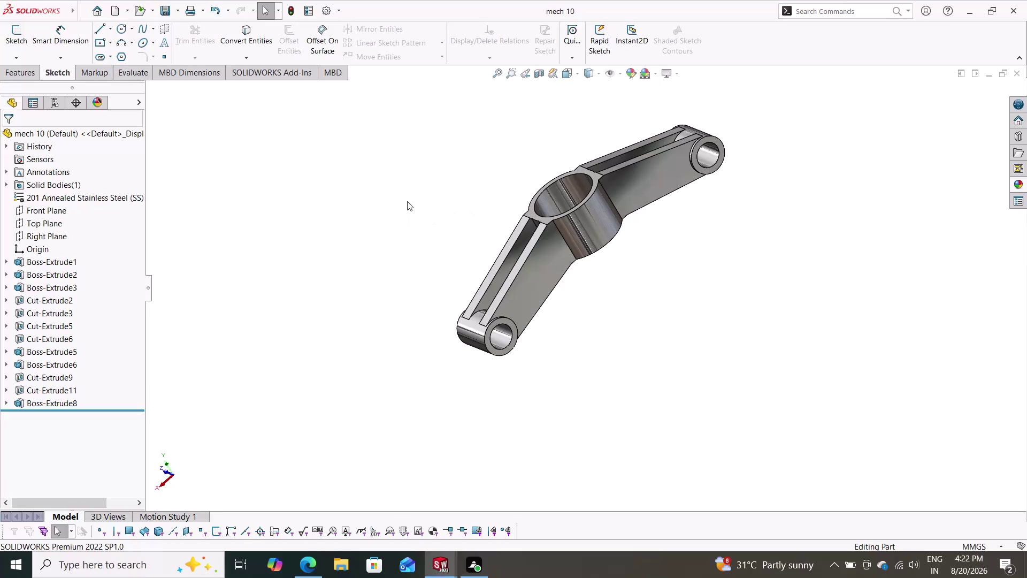
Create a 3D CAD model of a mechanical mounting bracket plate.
Create a new blank part document, Part3, next to mech 10.
click(112, 16)
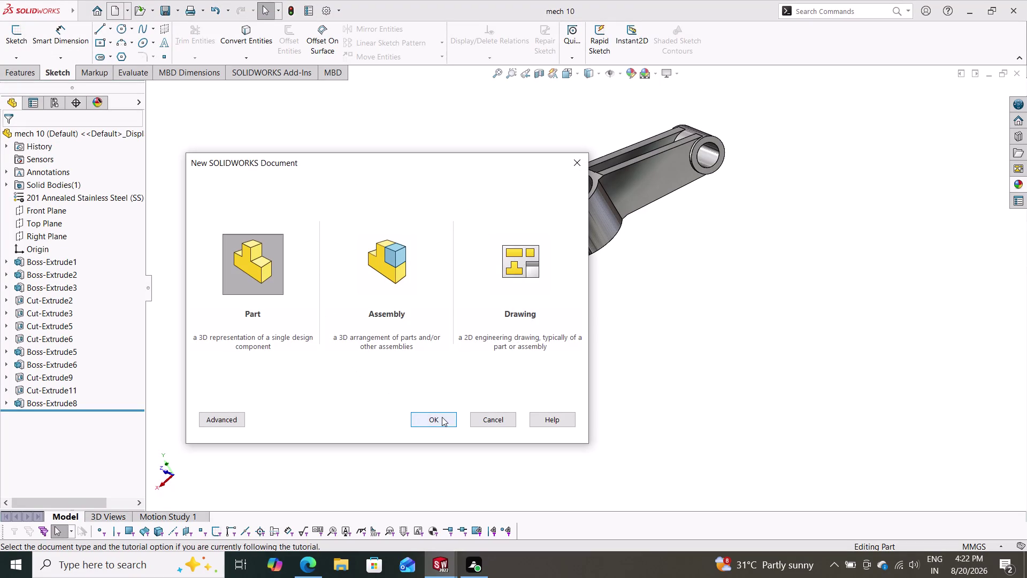
click(442, 417)
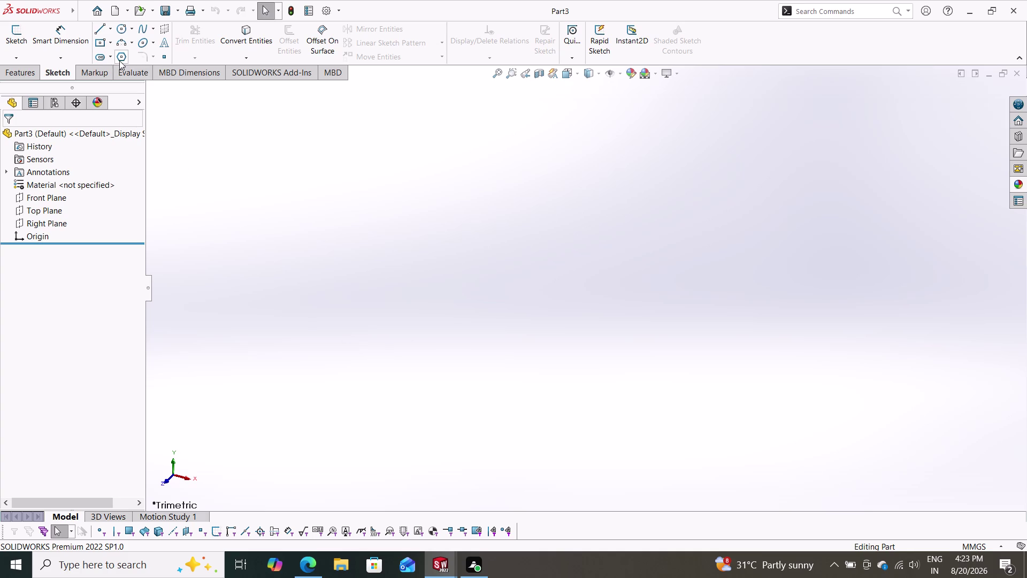
click(112, 34)
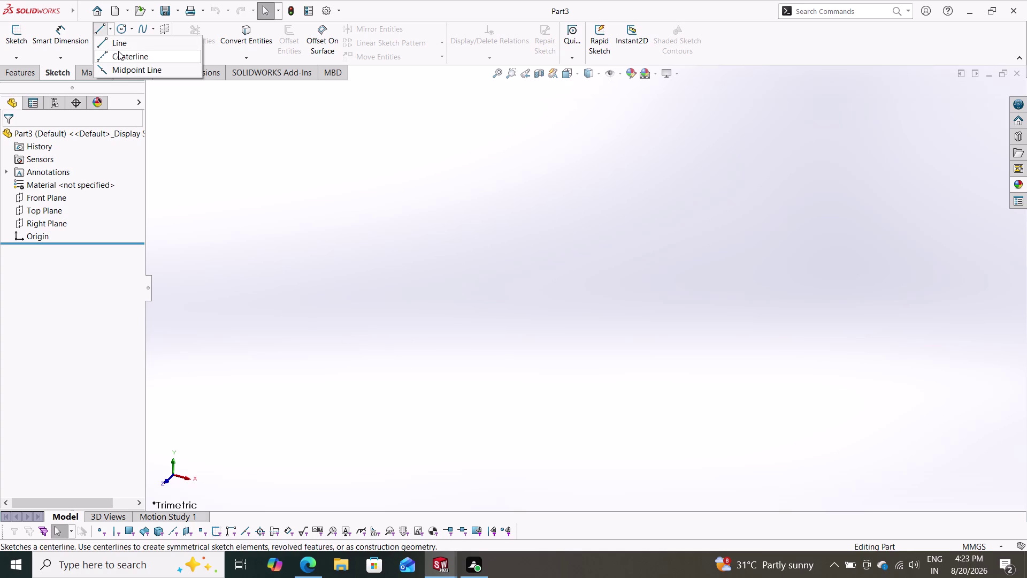
Start a sketch on the Front Plane with a horizontal centerline through the origin.
click(118, 51)
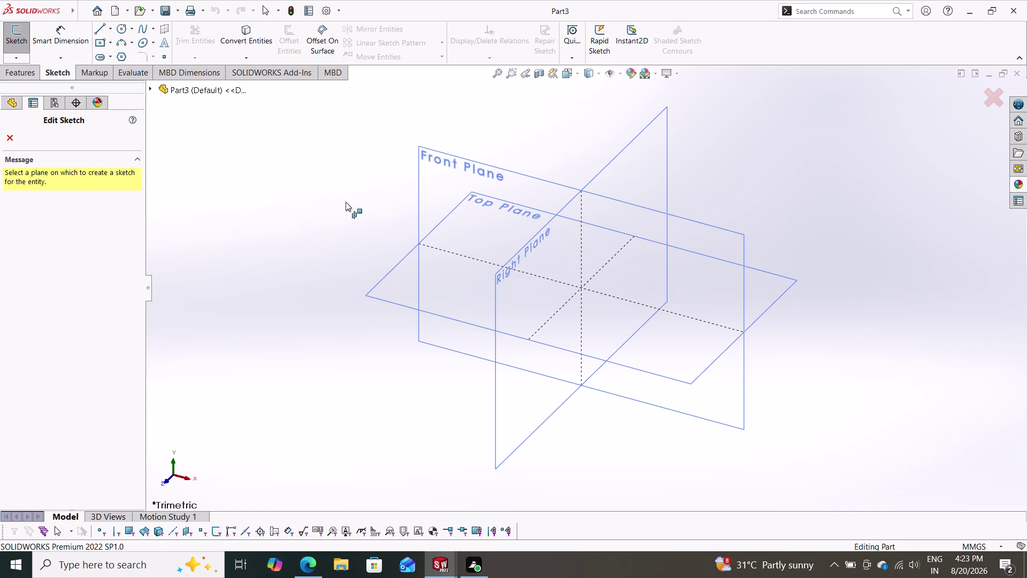
click(444, 190)
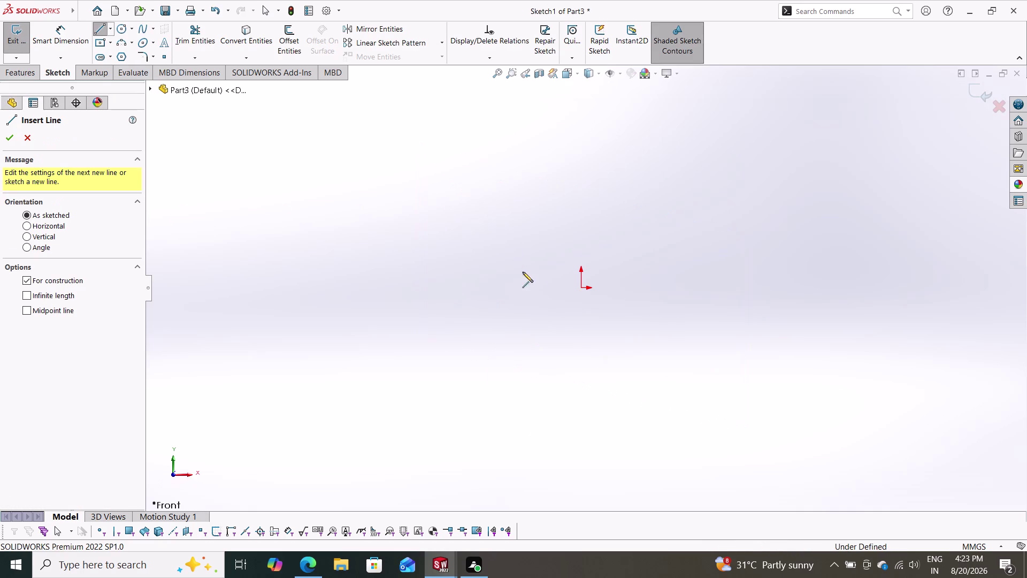
click(427, 290)
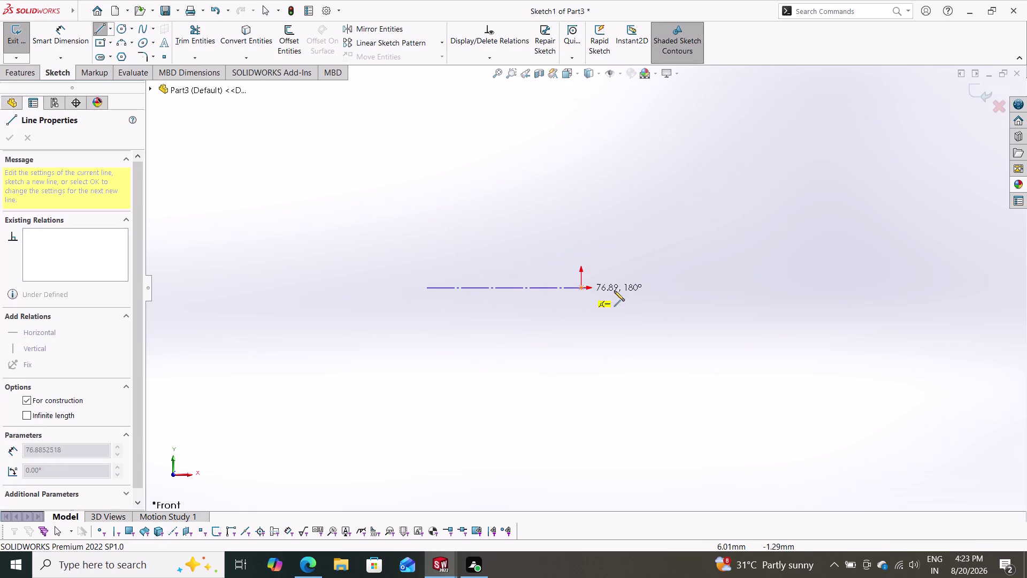
click(776, 286)
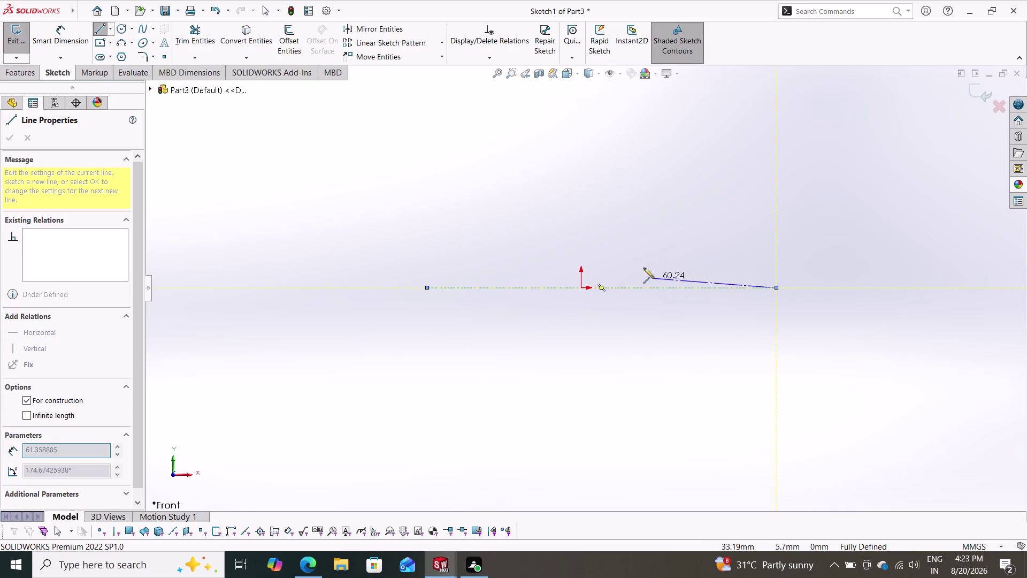
double_click(667, 163)
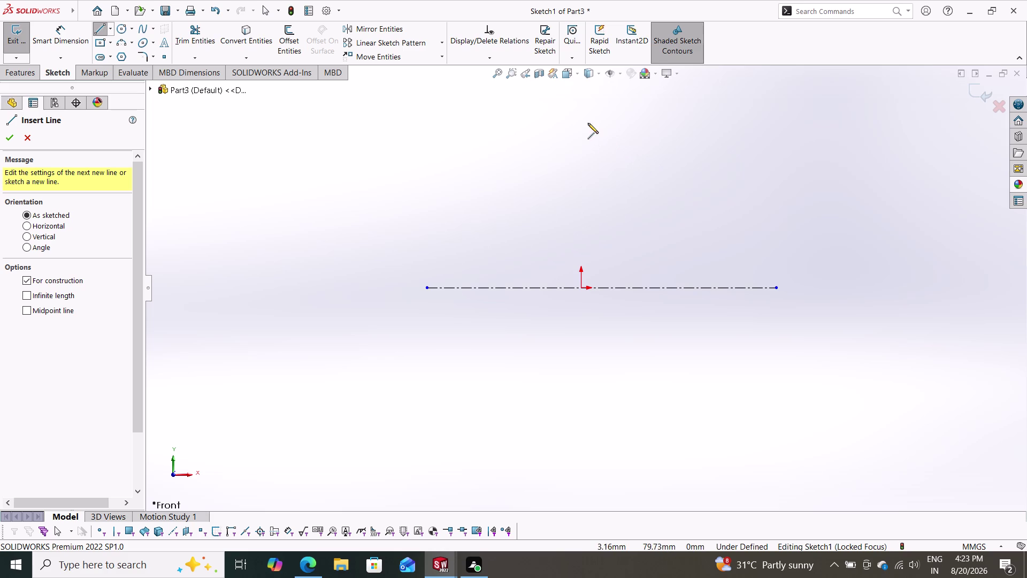
Add a vertical centerline crossing the origin from top to bottom.
click(582, 120)
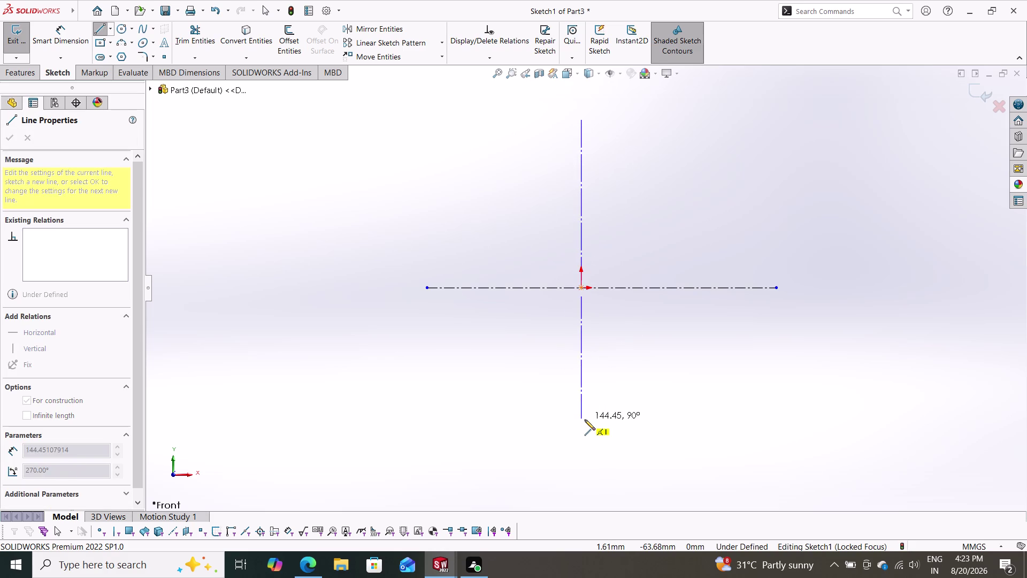
click(583, 423)
double_click(479, 402)
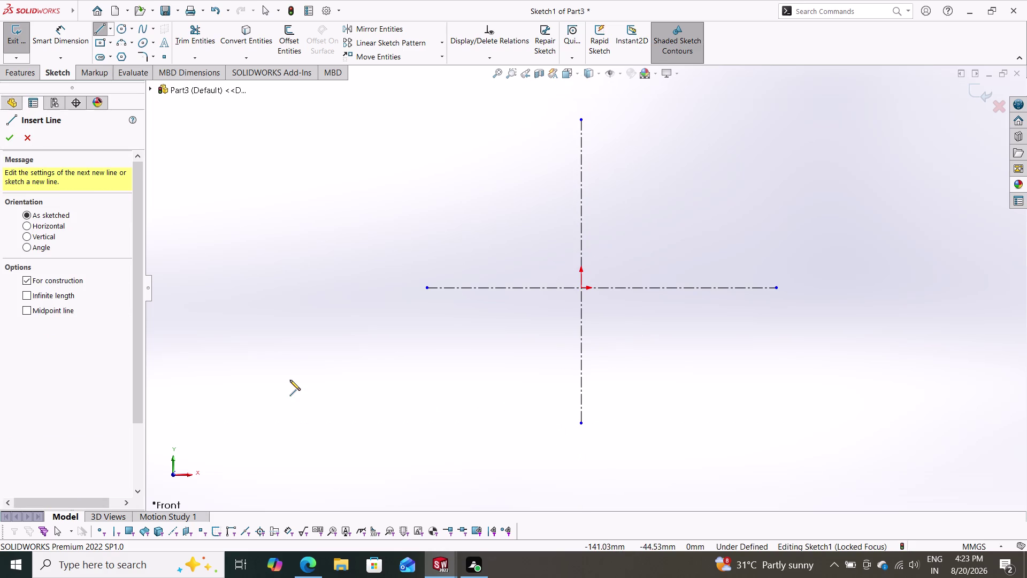
key(Escape)
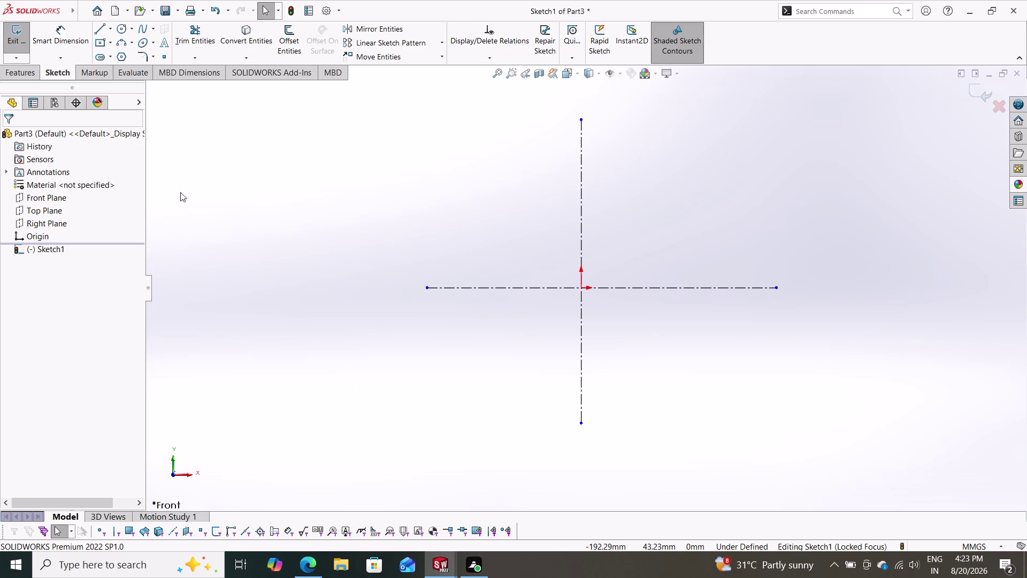
click(121, 29)
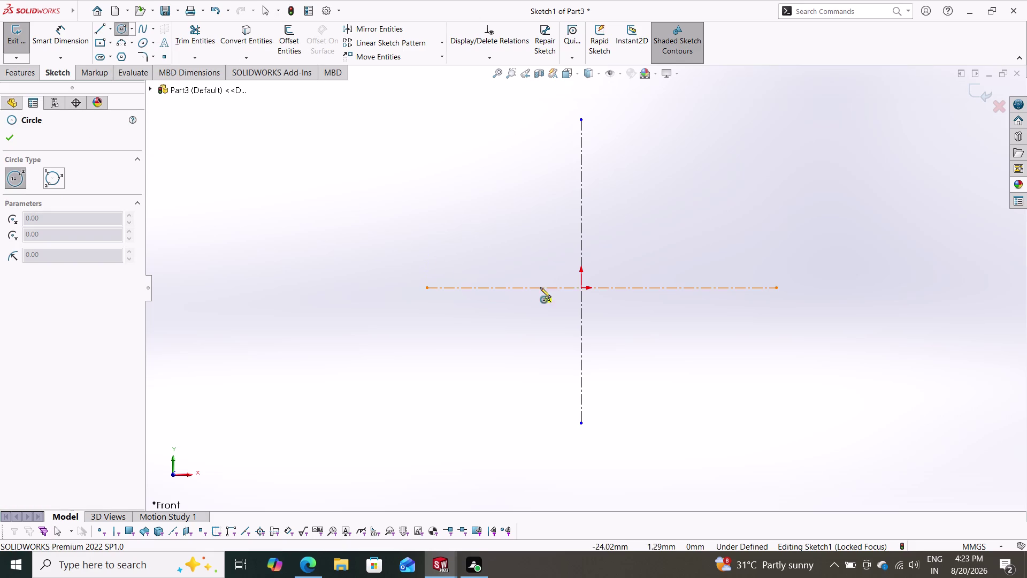
Draw a circle centred on the origin plus two level circles at lower left and lower right.
click(582, 288)
click(608, 322)
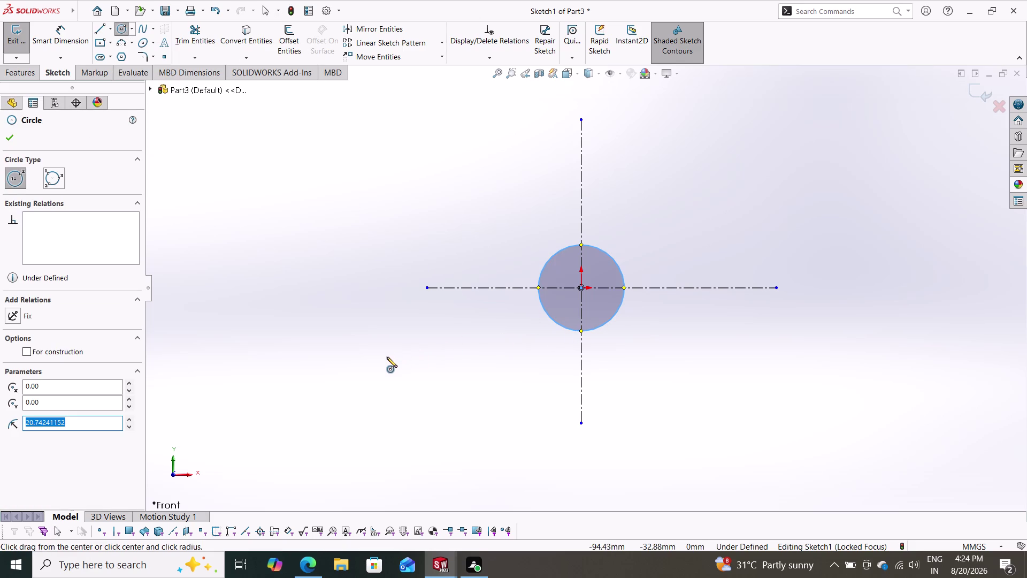
click(399, 430)
click(429, 446)
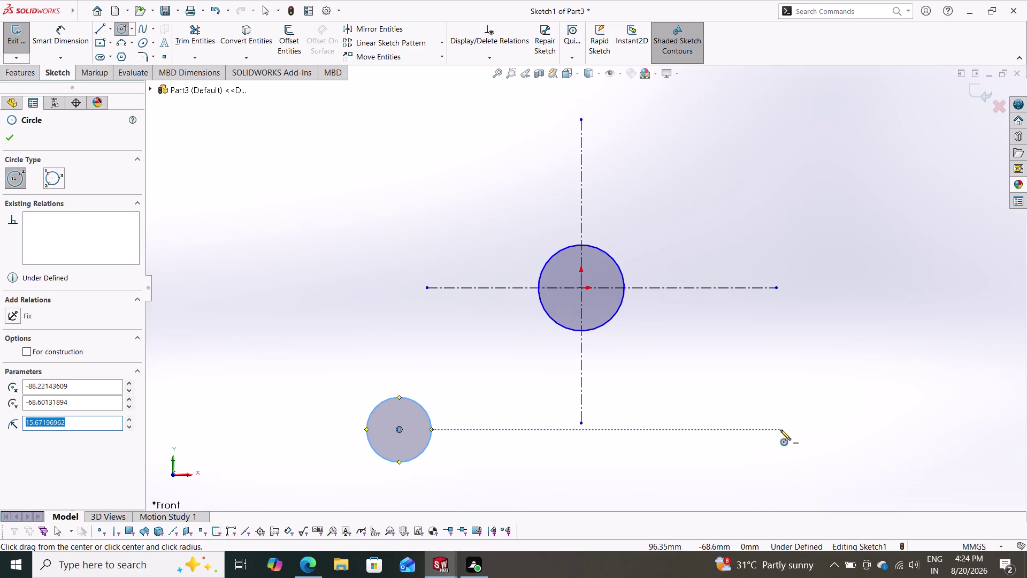
click(781, 430)
click(810, 447)
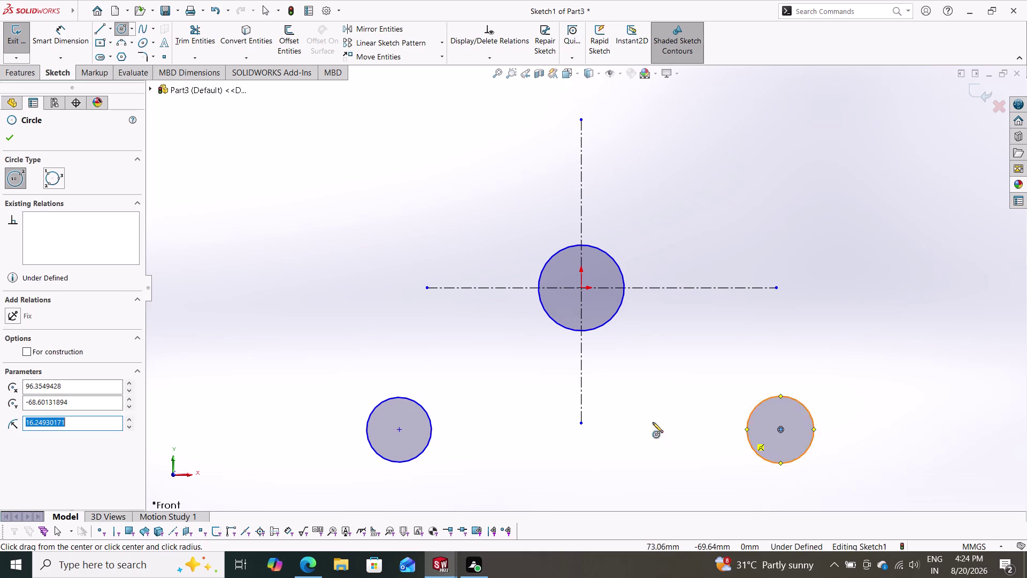
click(6, 138)
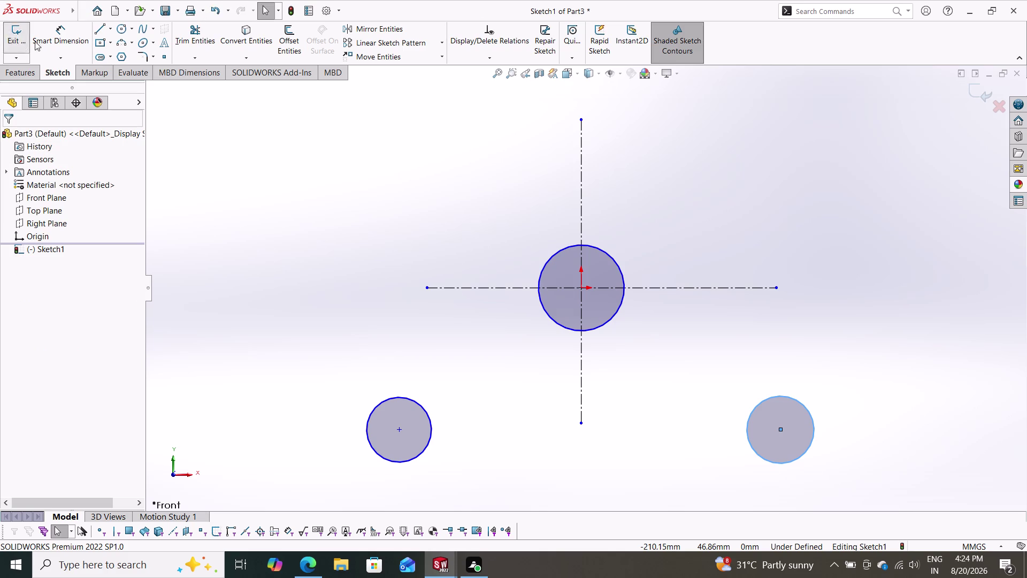
click(44, 41)
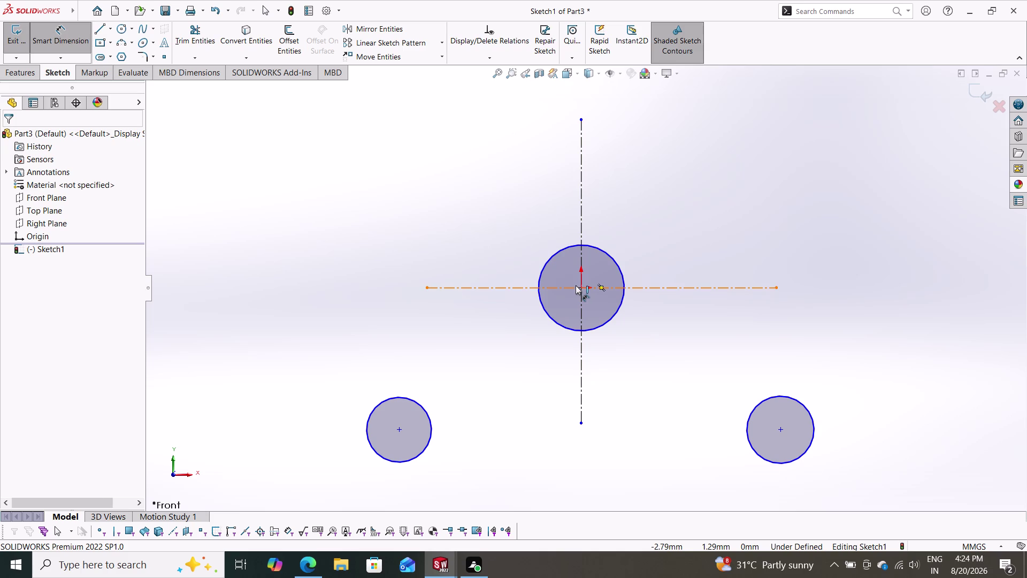
click(612, 256)
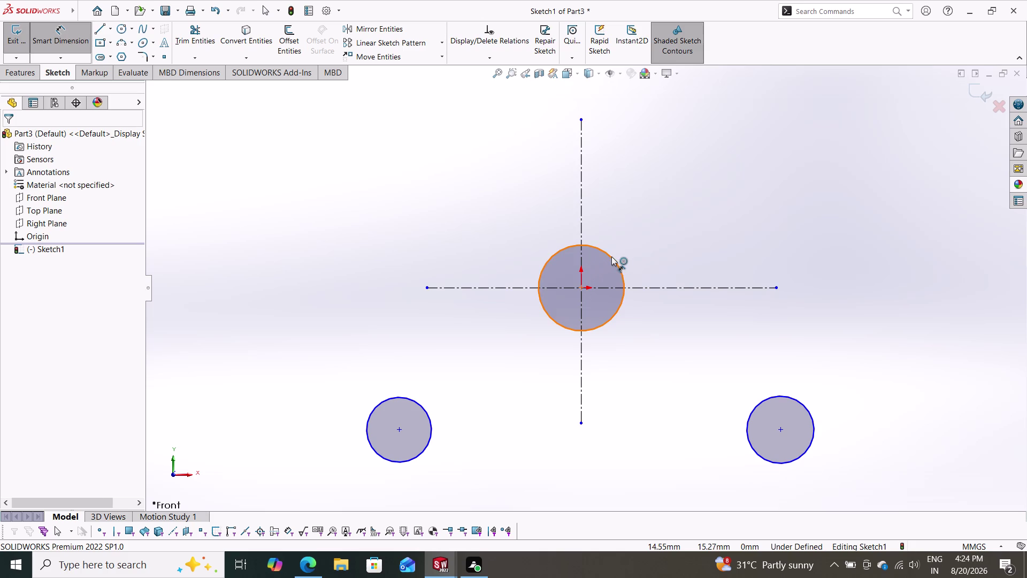
Give all three circles a 20 mm diameter.
click(655, 229)
text(20)
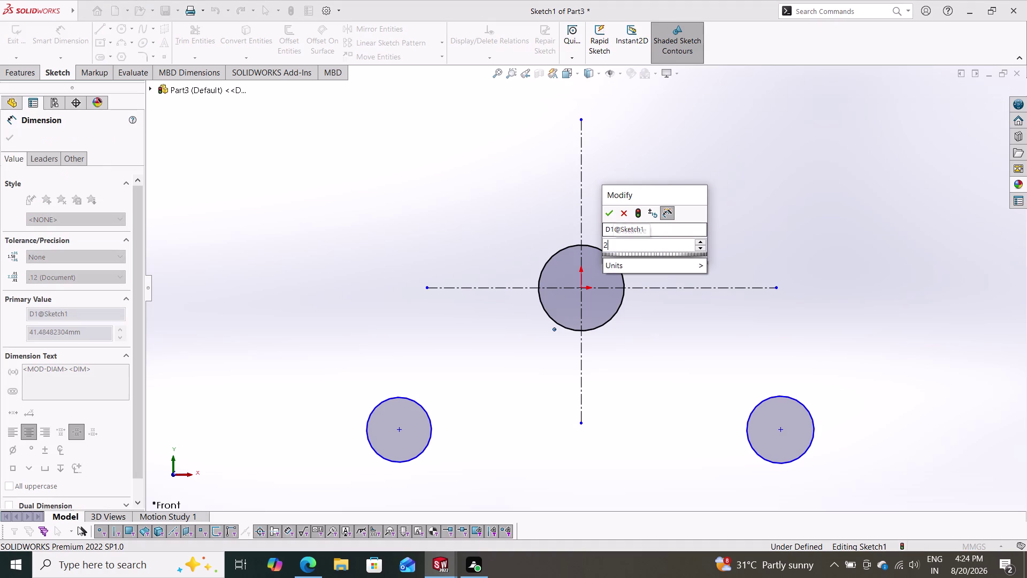
key(Return)
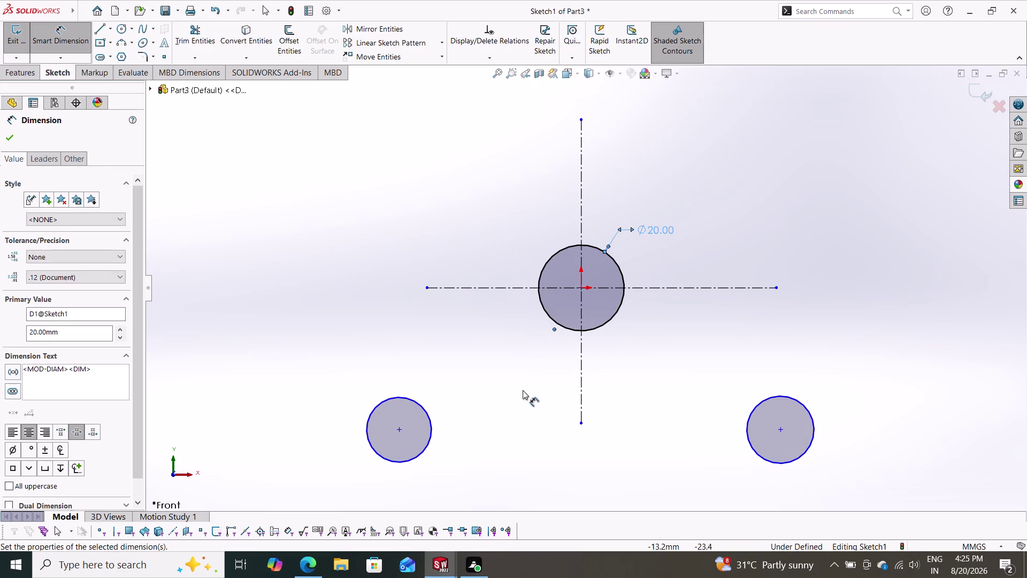
click(430, 432)
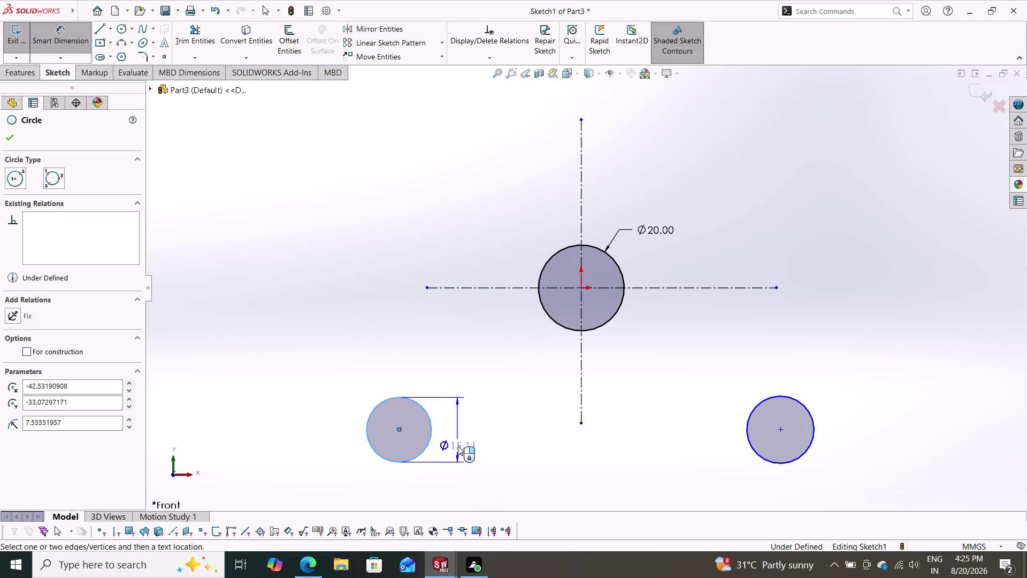
click(467, 438)
text(20)
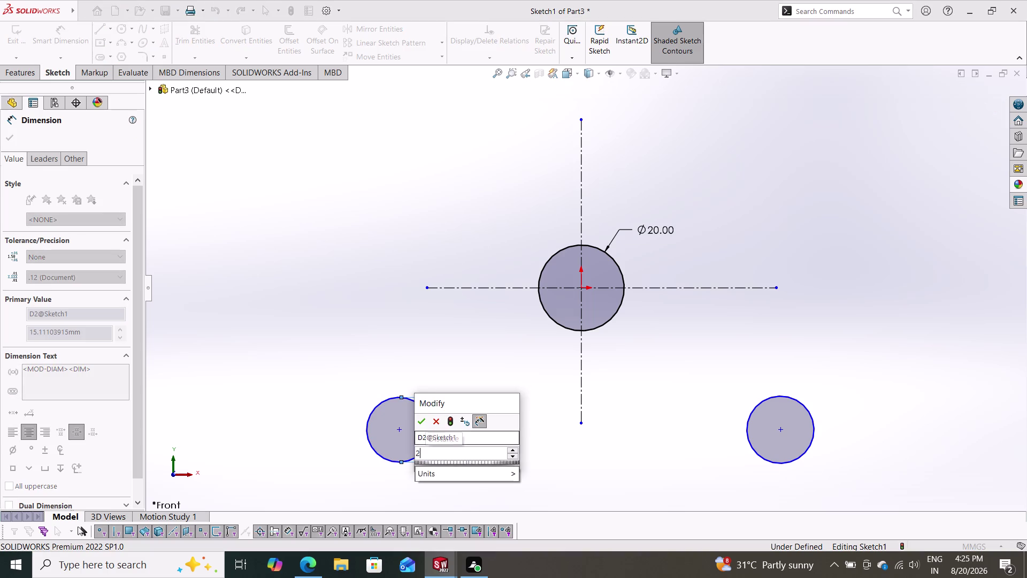
key(Return)
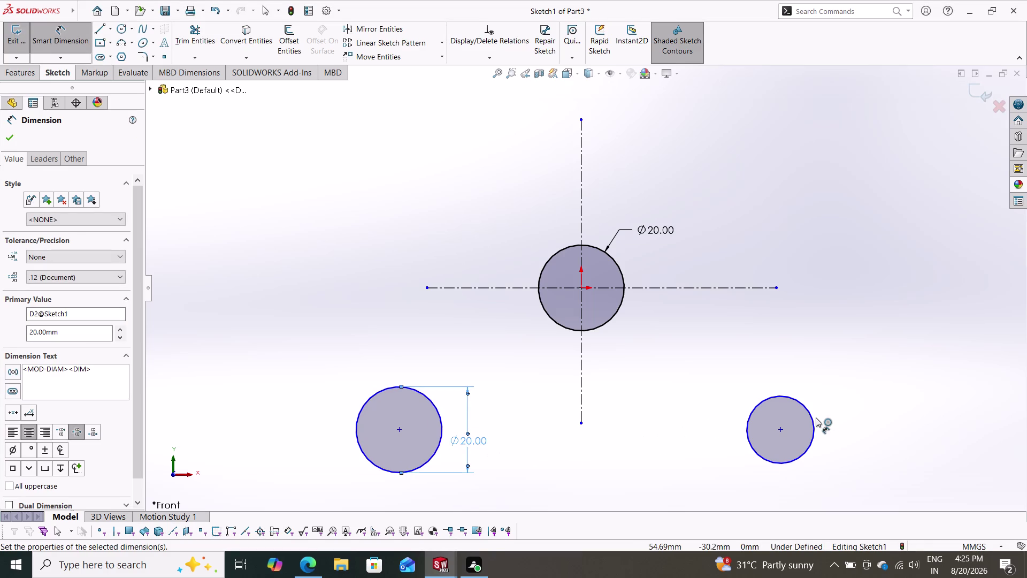
click(816, 418)
click(863, 428)
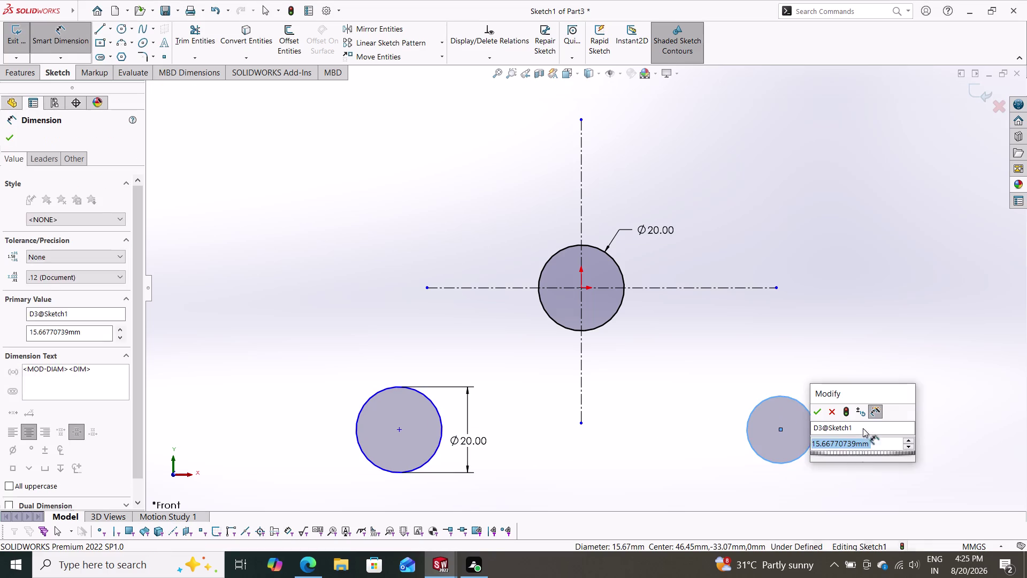
text(20)
key(Return)
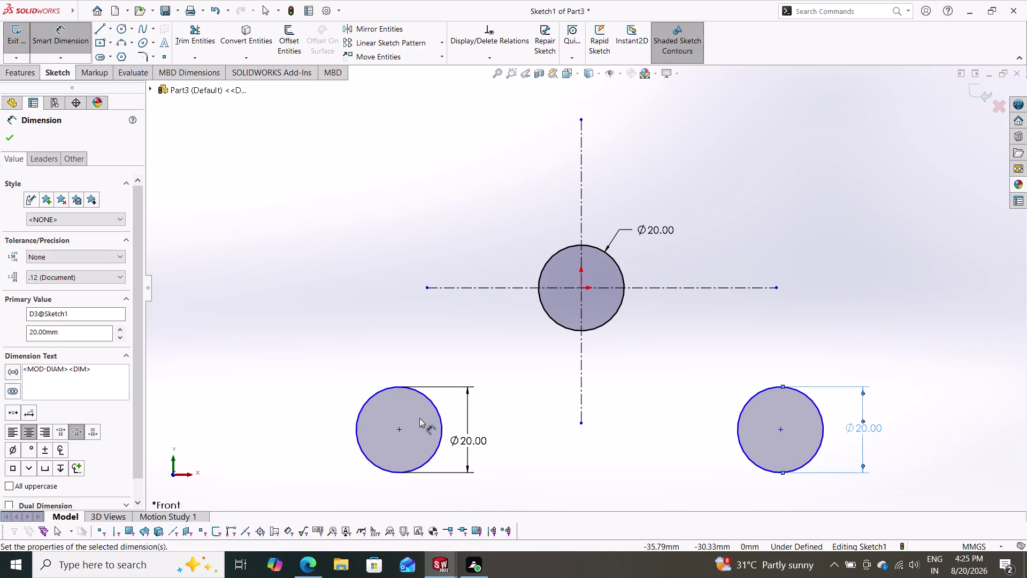
Place the lower-left circle centre 88 mm below the origin.
click(397, 427)
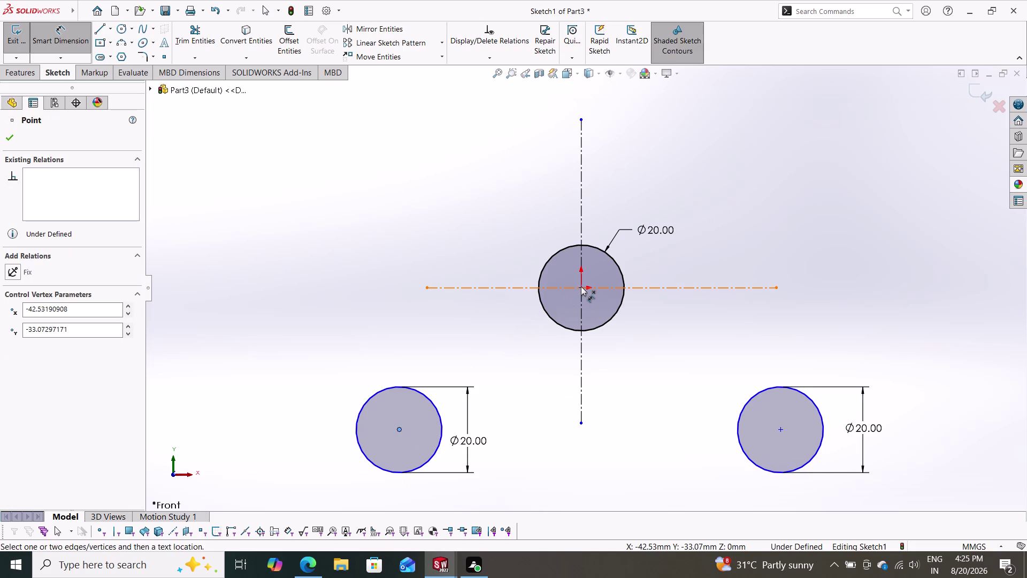
click(581, 287)
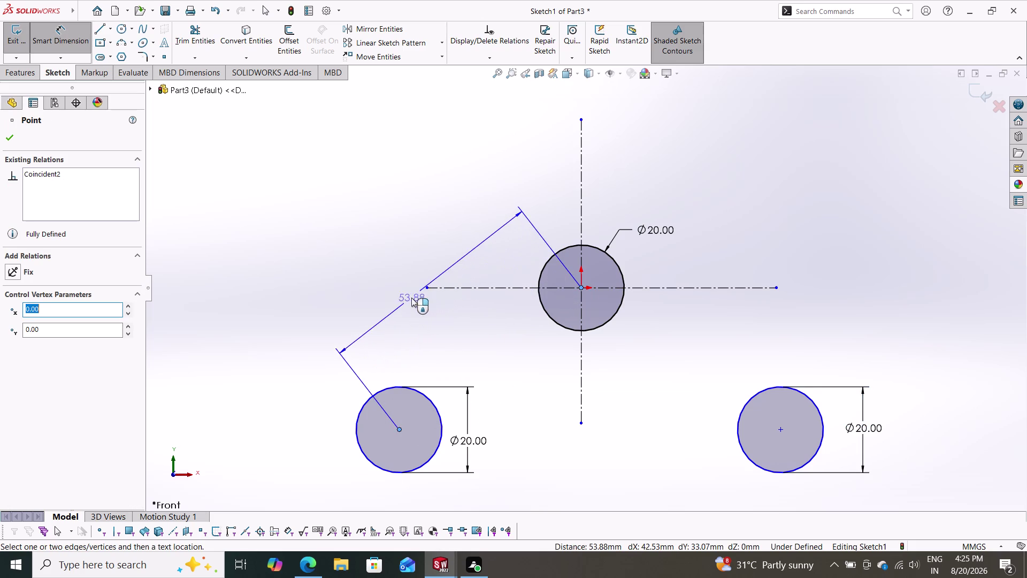
click(290, 338)
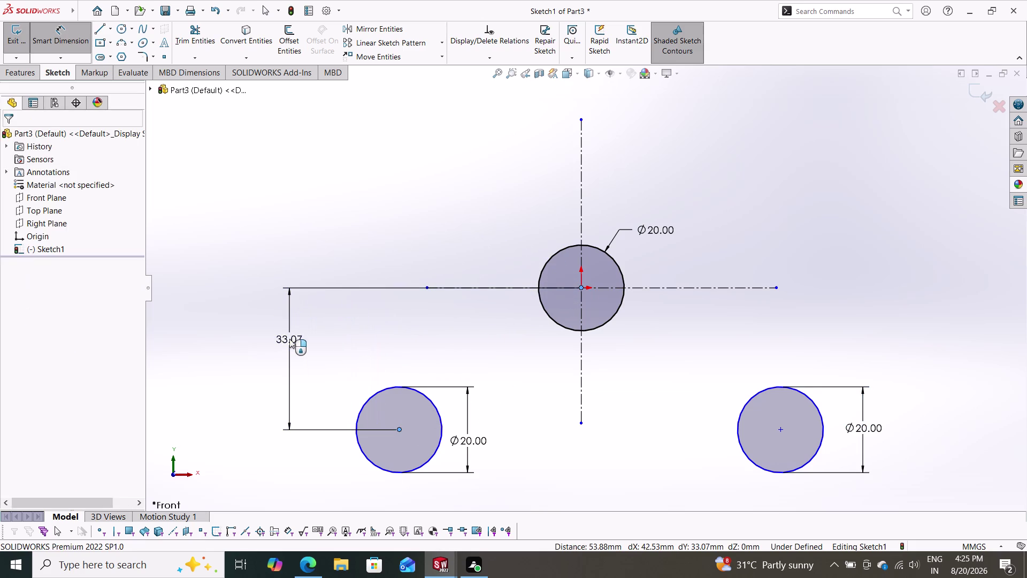
text(88)
key(Return)
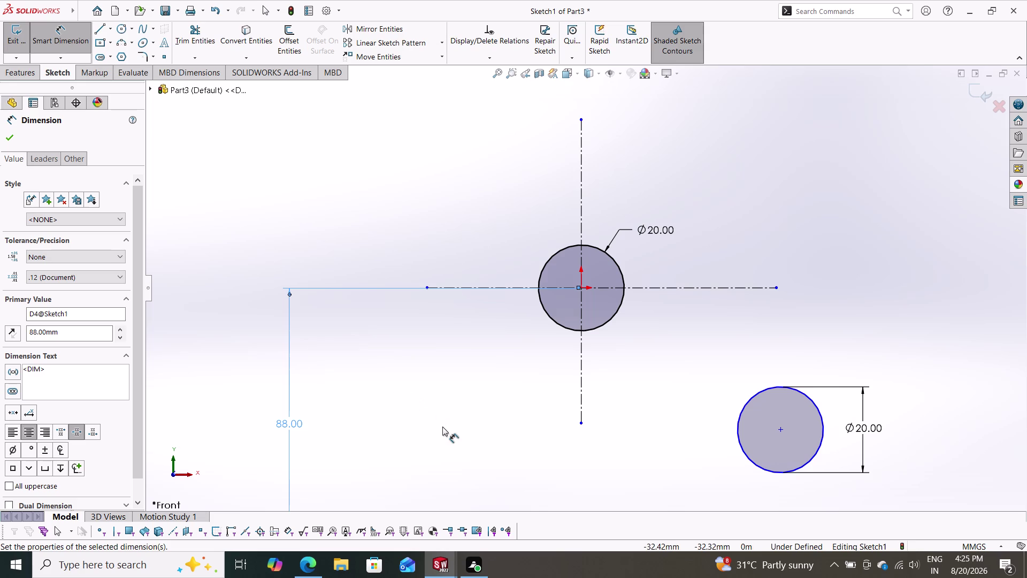
scroll(down, 3)
scroll(up, 3)
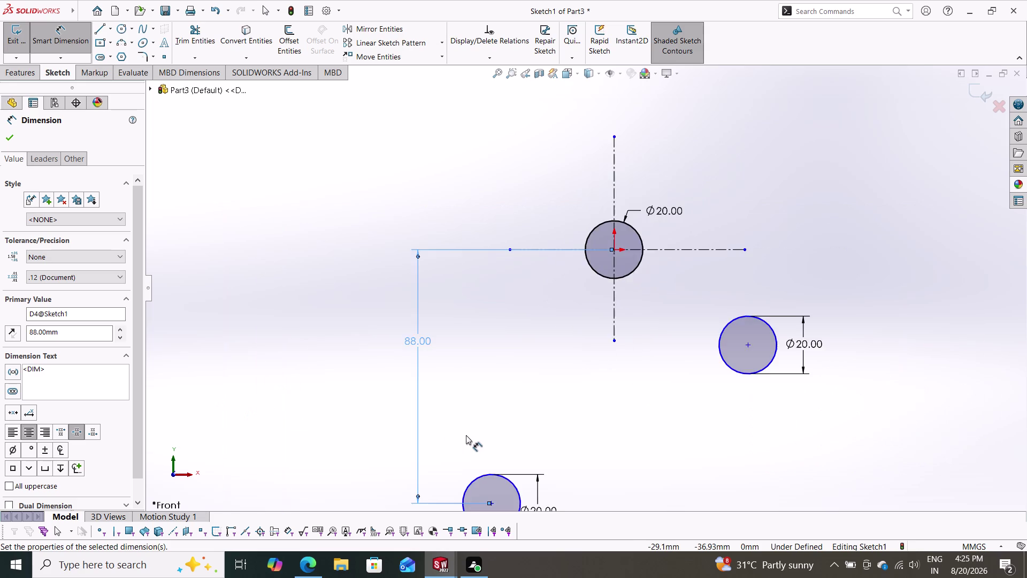
scroll(up, 3)
Set the distance between the lower-left and right circle centres to 140 mm.
click(523, 438)
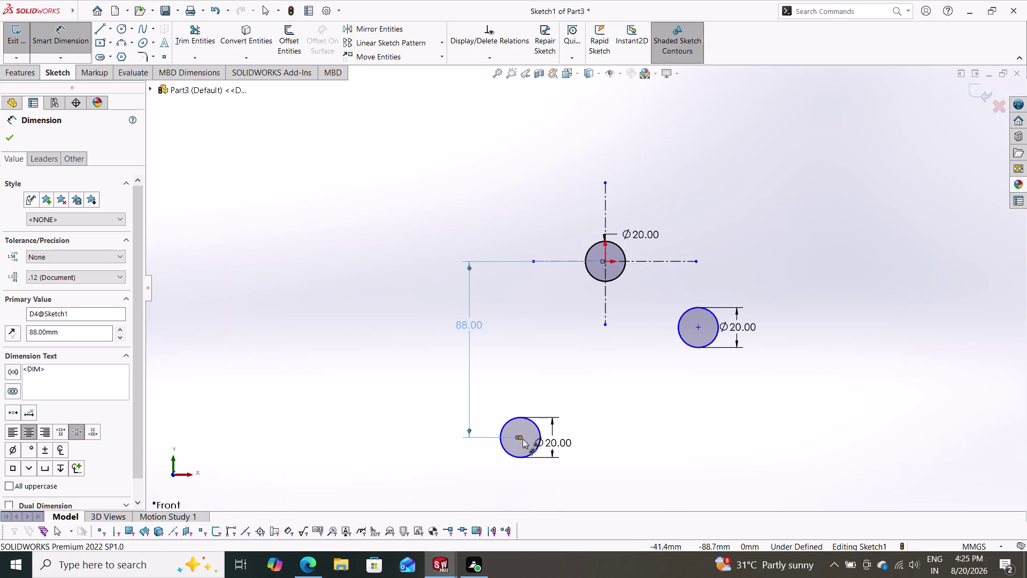
click(700, 326)
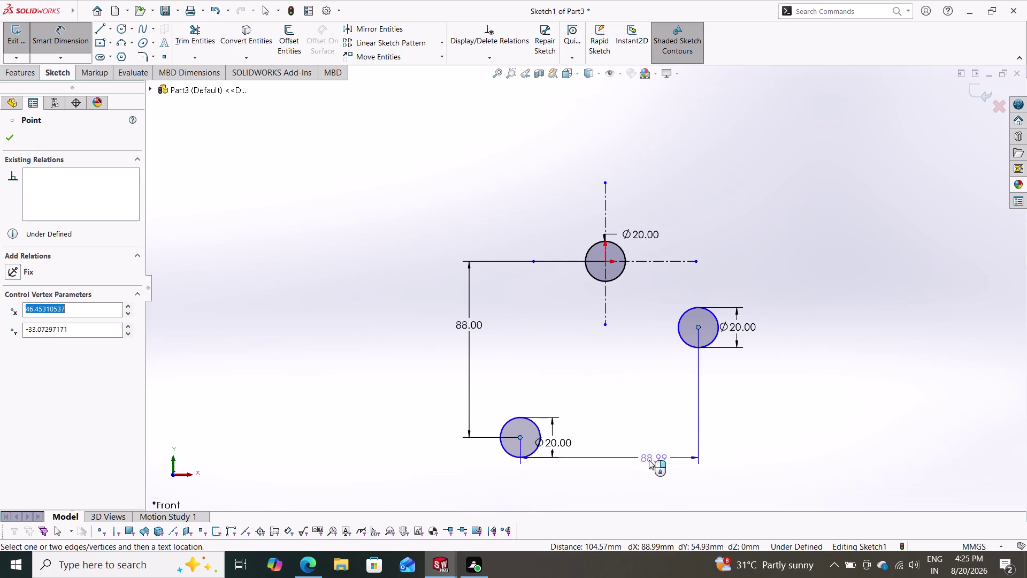
click(605, 483)
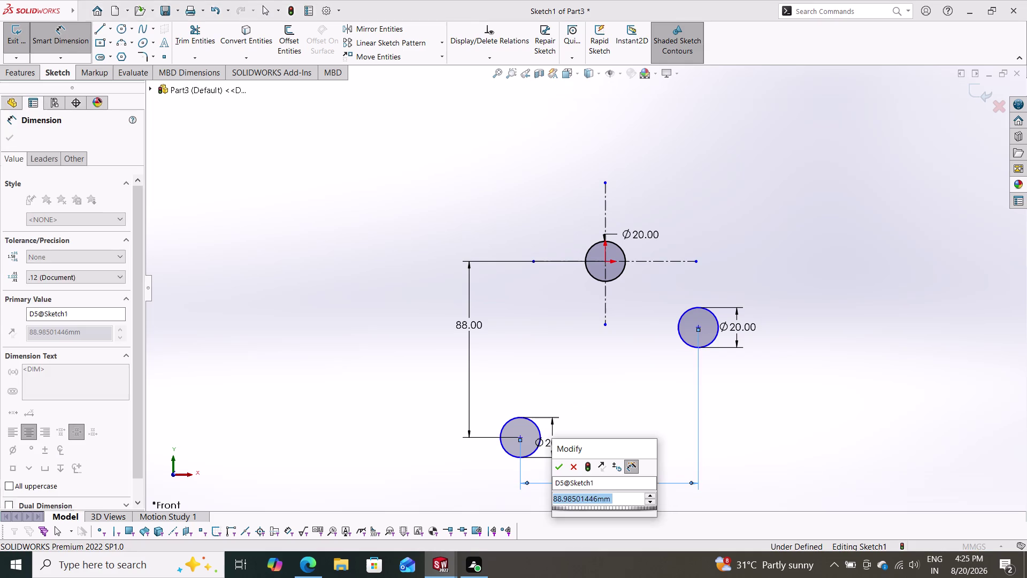
text(140)
key(Return)
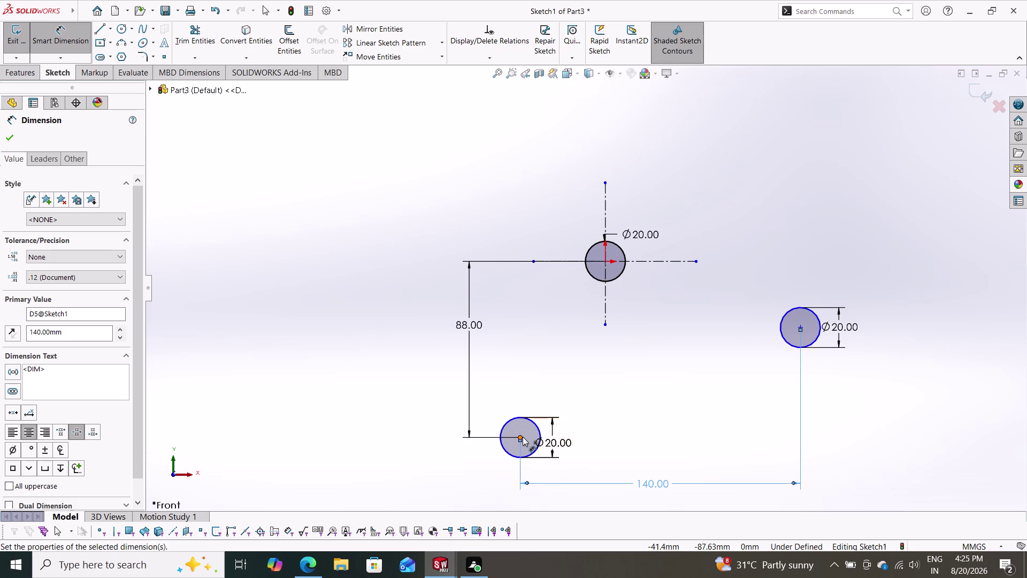
key(Escape)
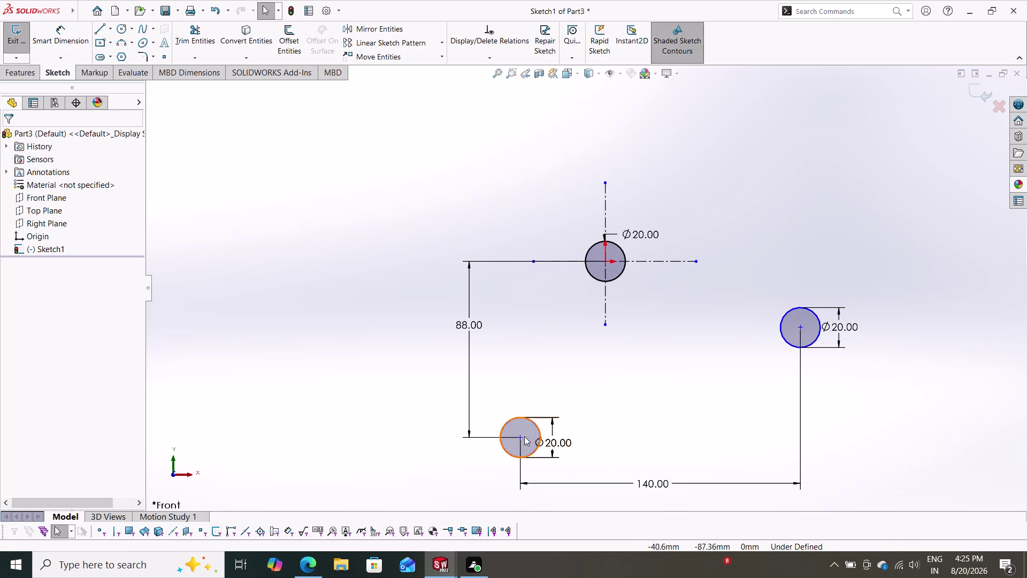
key(Escape)
key(Escape)
key(Escape)
key(Escape)
key(Escape)
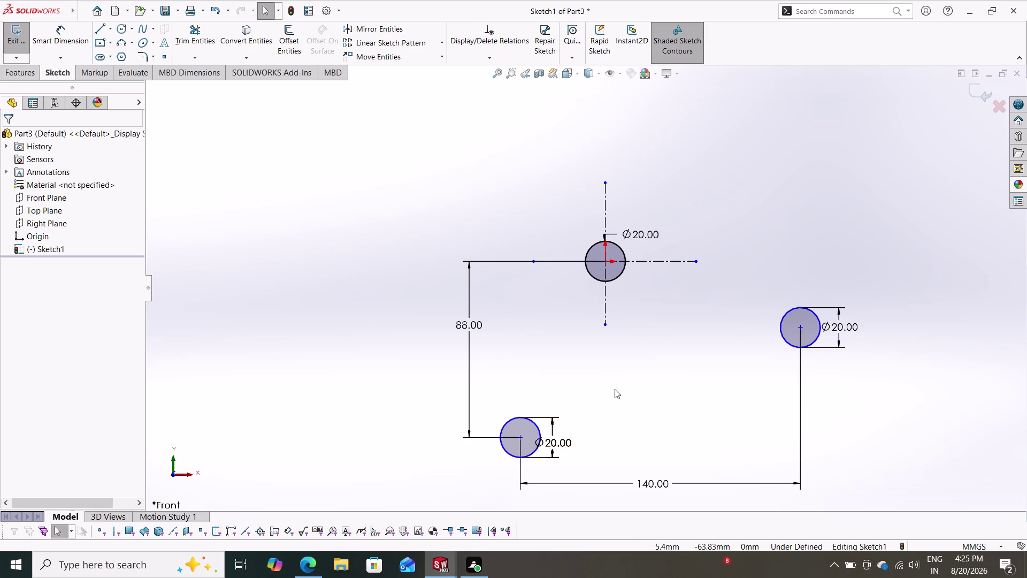
click(521, 438)
Add a Horizontal relation between the lower-left and right circle centres.
click(802, 329)
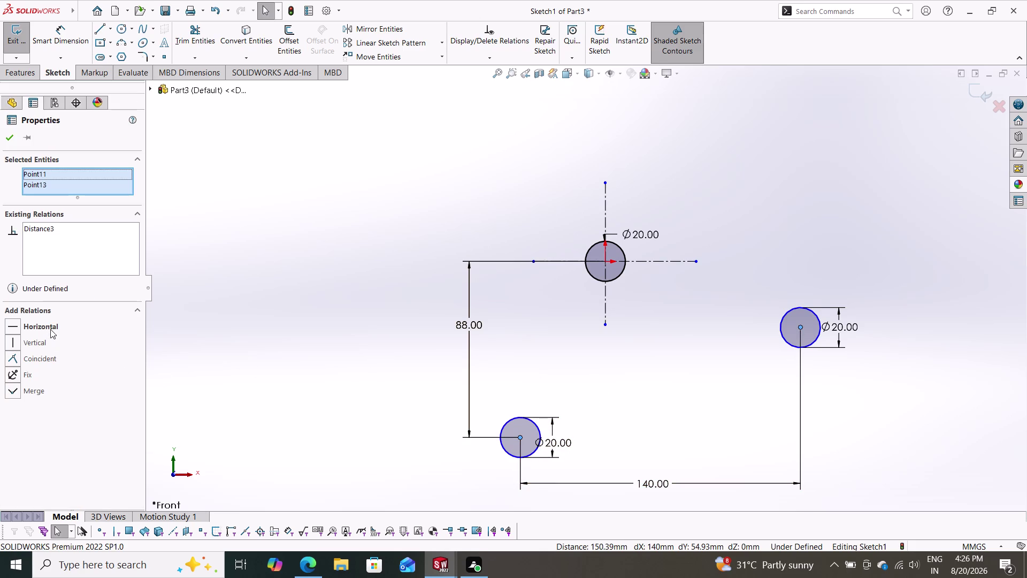
click(51, 329)
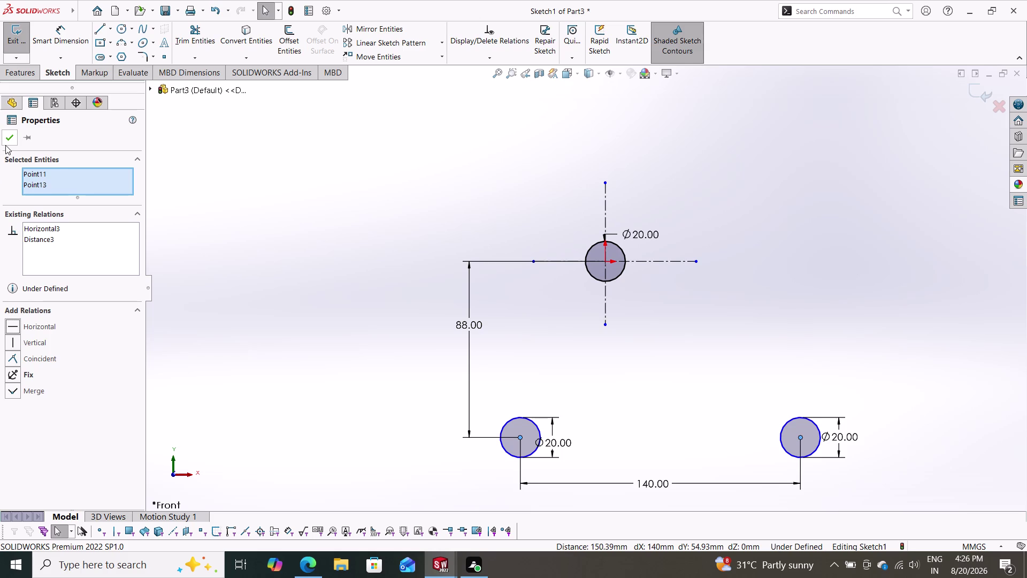
click(10, 142)
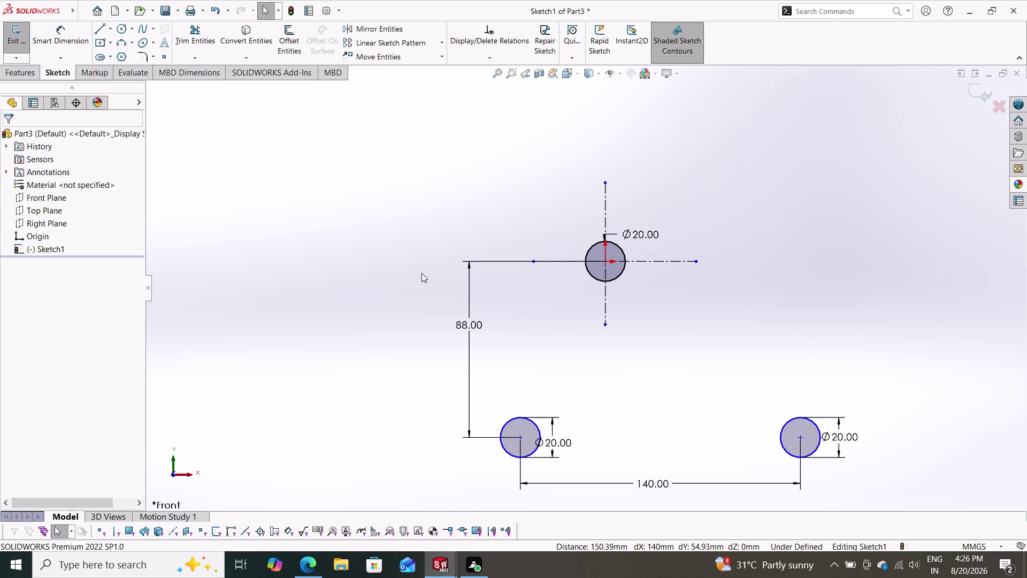
click(65, 33)
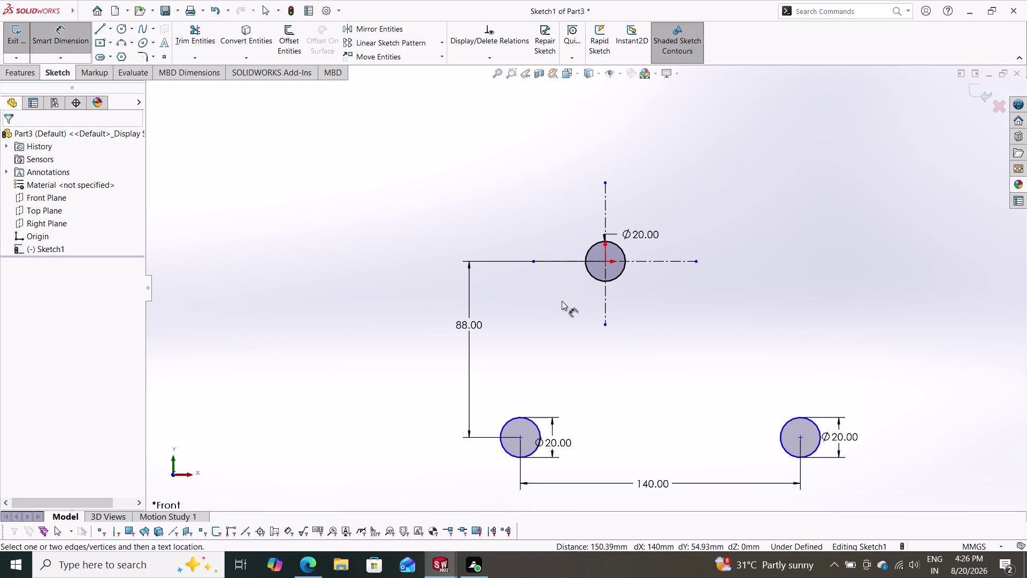
click(606, 304)
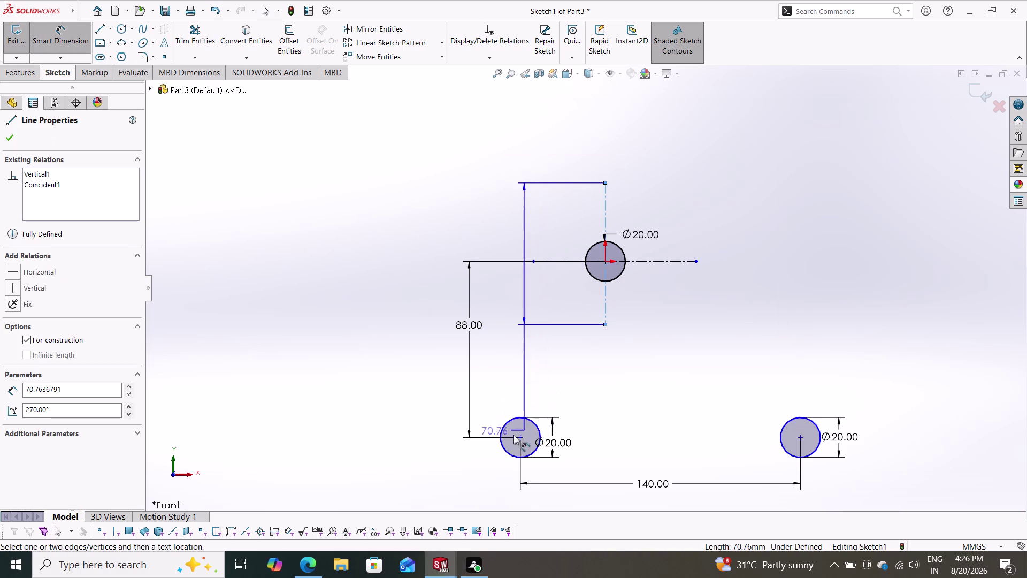
click(522, 437)
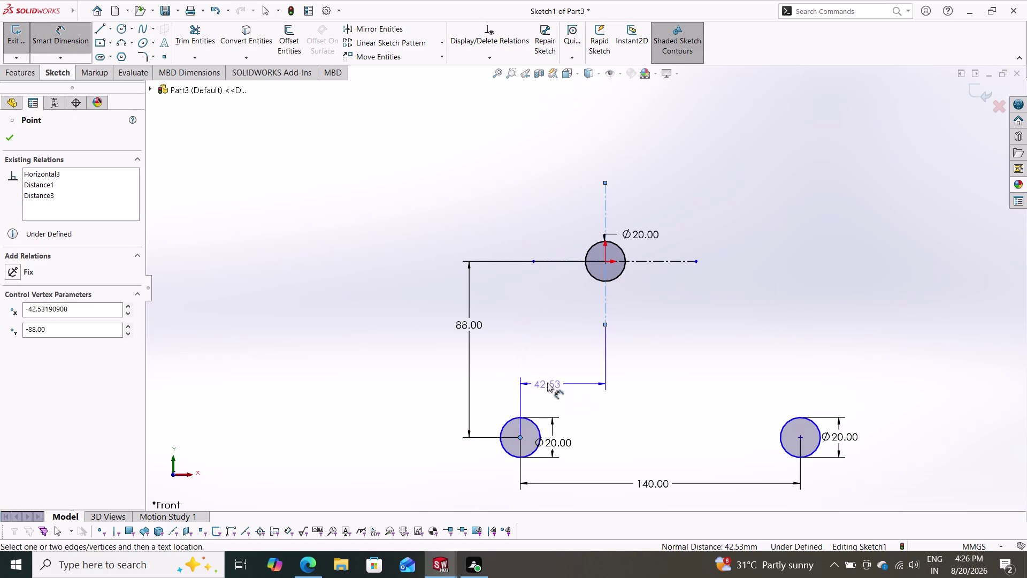
Dimension the lower-left circle centre 70 mm from the vertical centreline.
click(560, 366)
text(7)
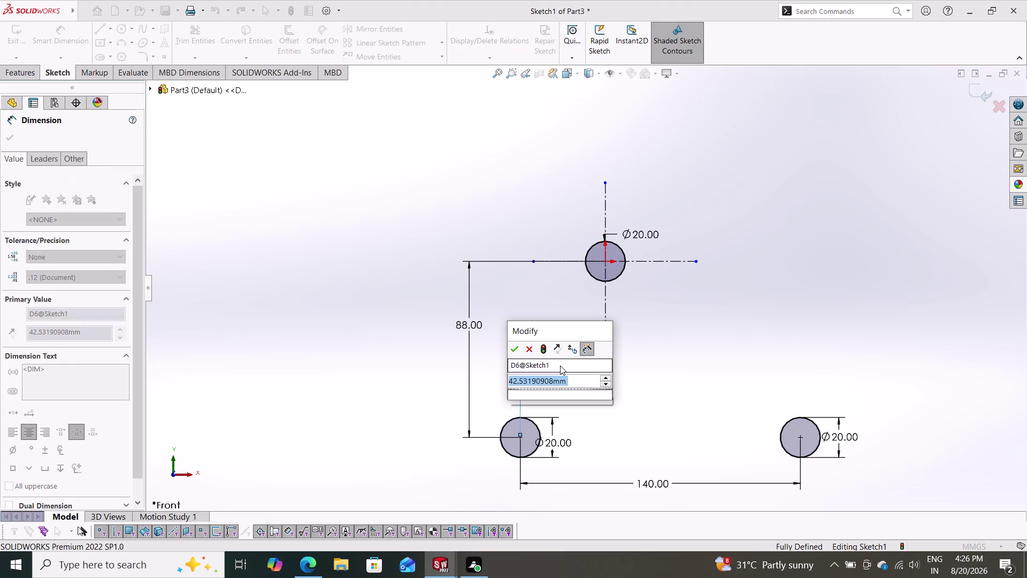
text(0)
key(Return)
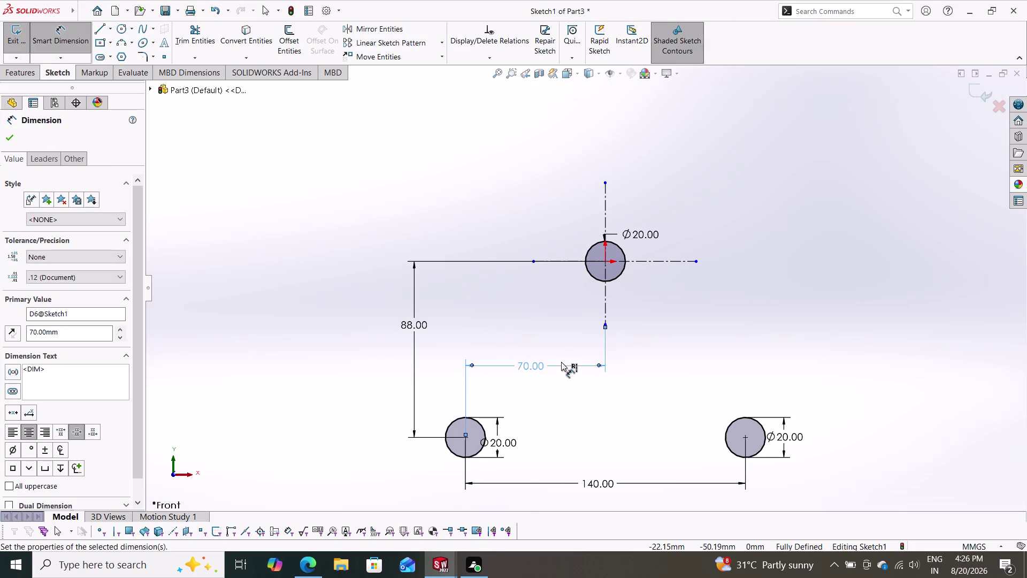
key(Escape)
key(Escape)
key(Escape)
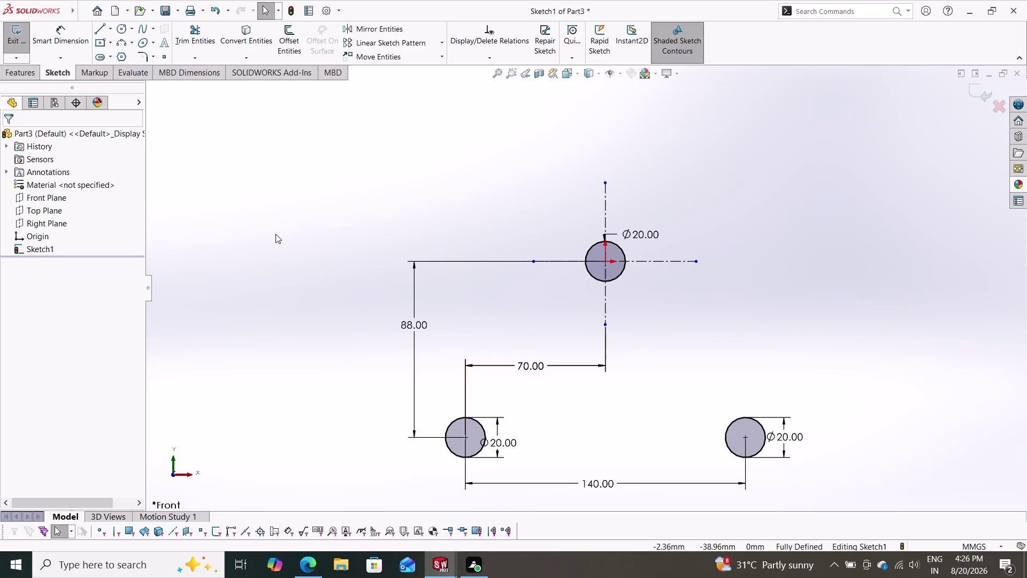
click(101, 30)
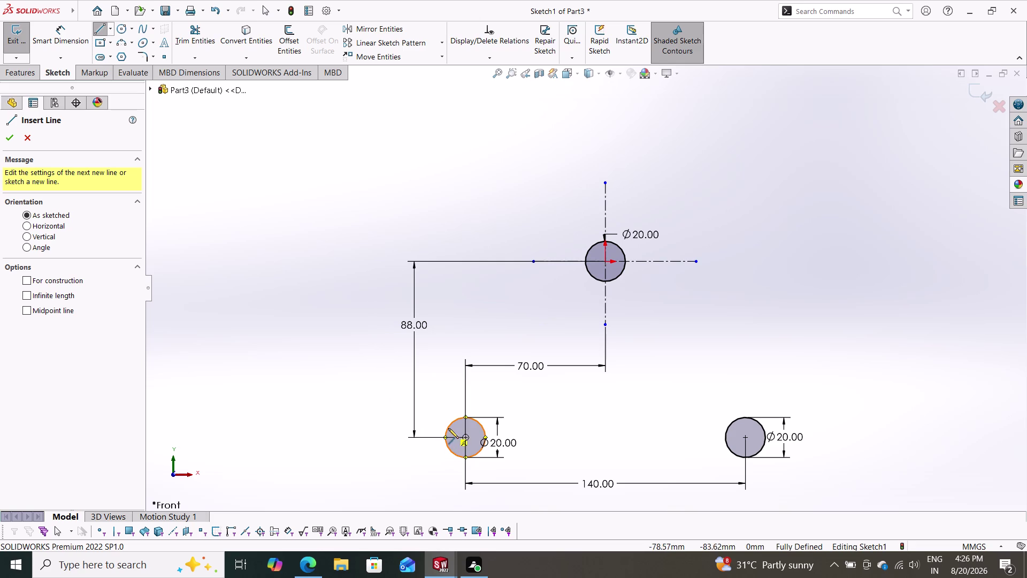
Draw a vertical line up from the lower-left circle, then a slanted line to the top circle.
click(447, 428)
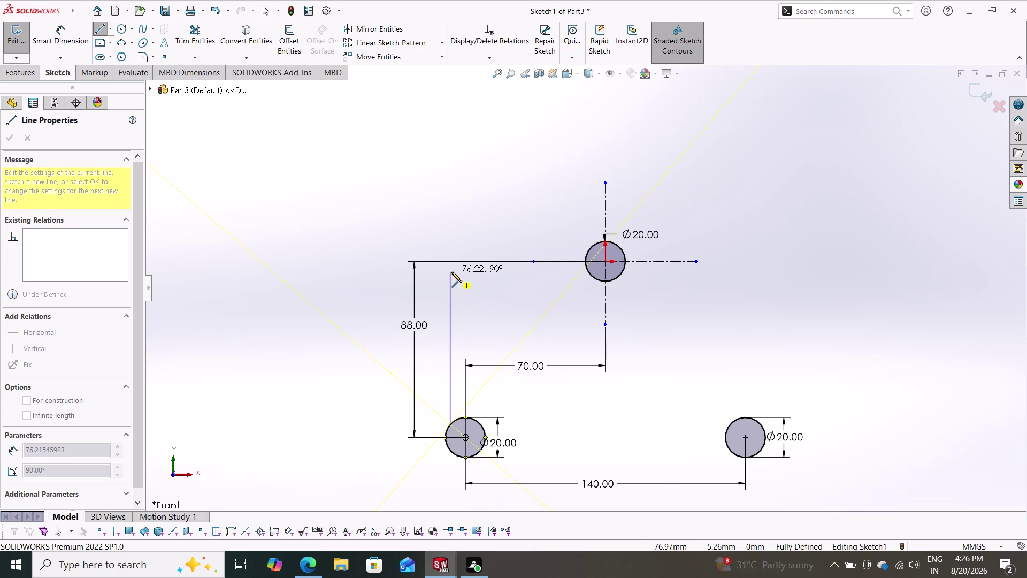
click(451, 325)
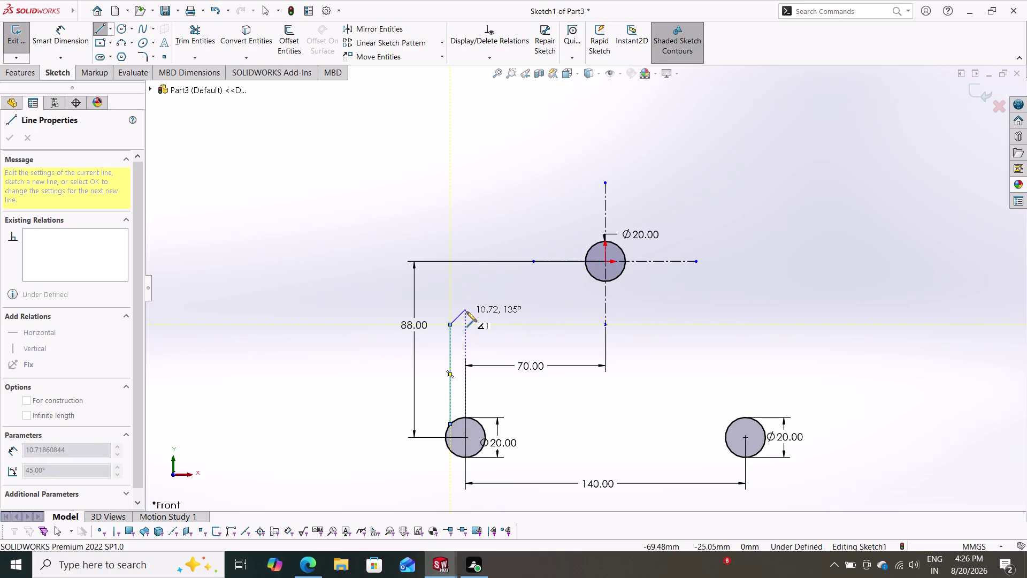
click(594, 246)
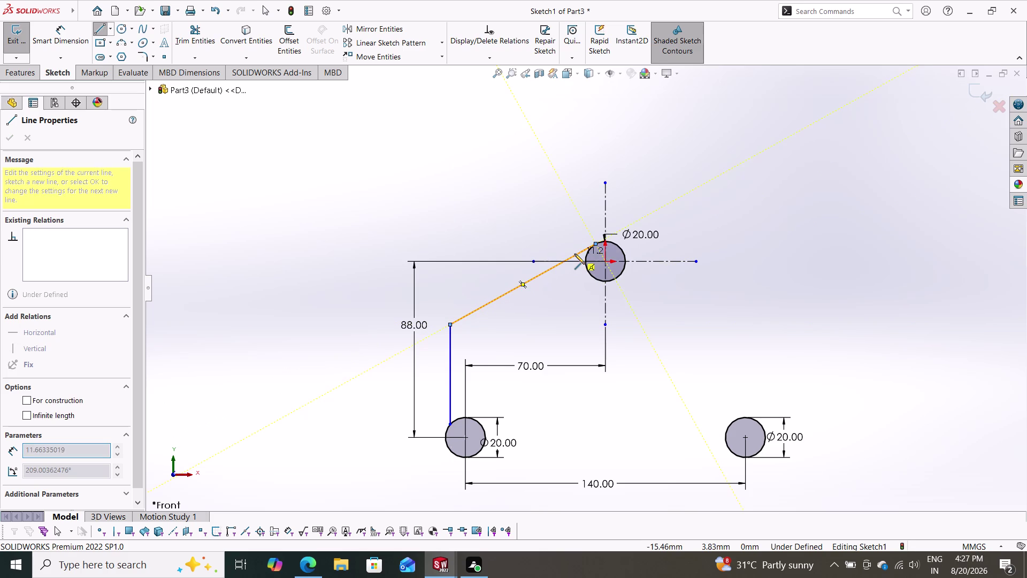
key(Escape)
key(Escape)
scroll(down, 3)
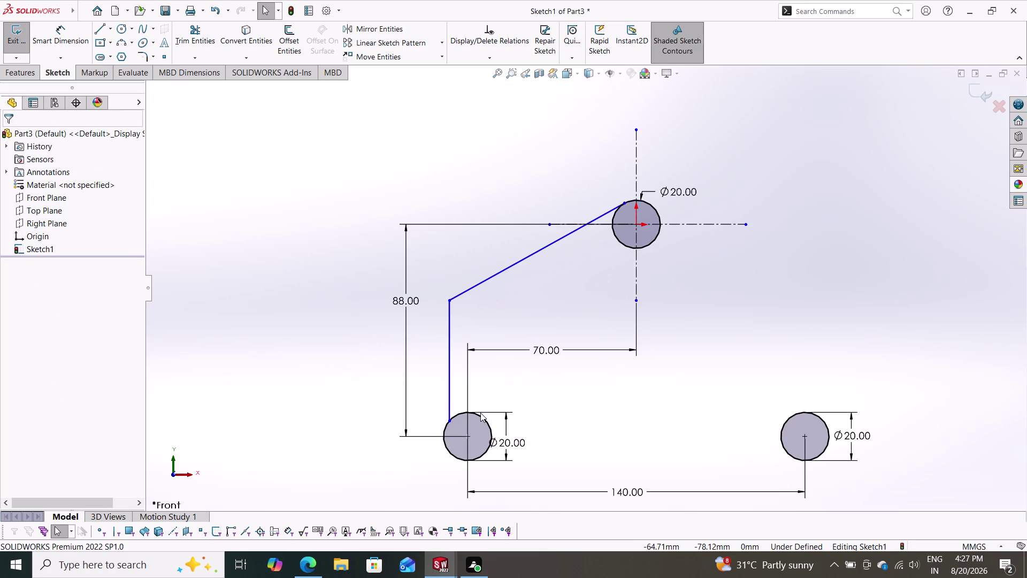
click(445, 428)
Make the vertical line tangent to the lower-left circle.
click(450, 399)
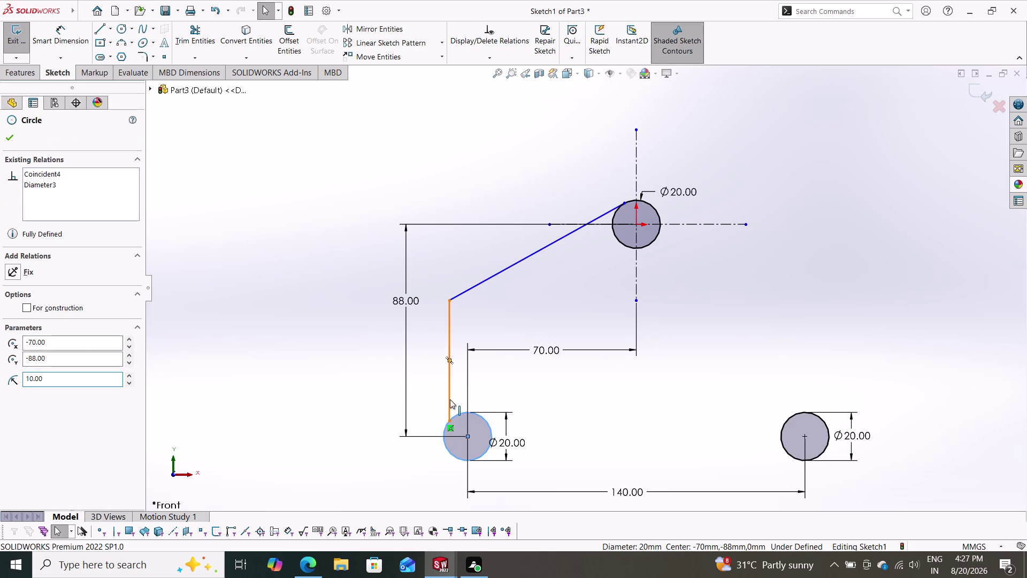
click(48, 328)
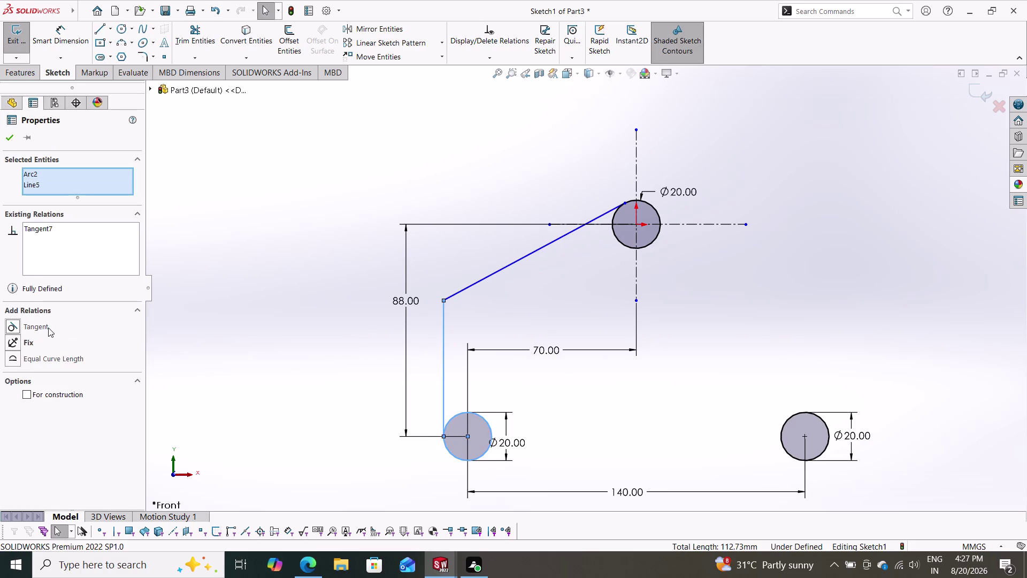
click(9, 142)
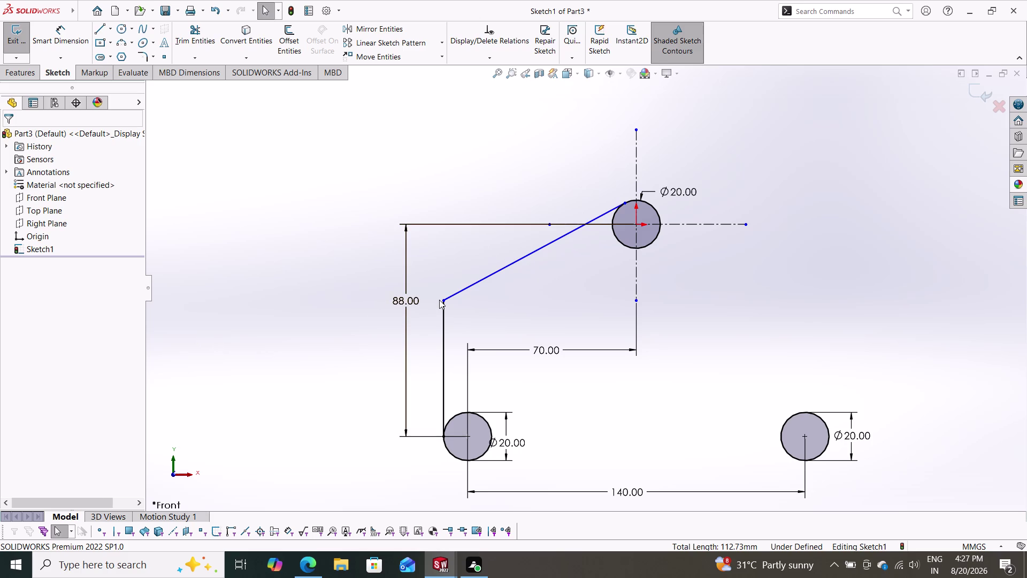
Make the slanted line tangent to the top circle.
click(614, 215)
click(606, 214)
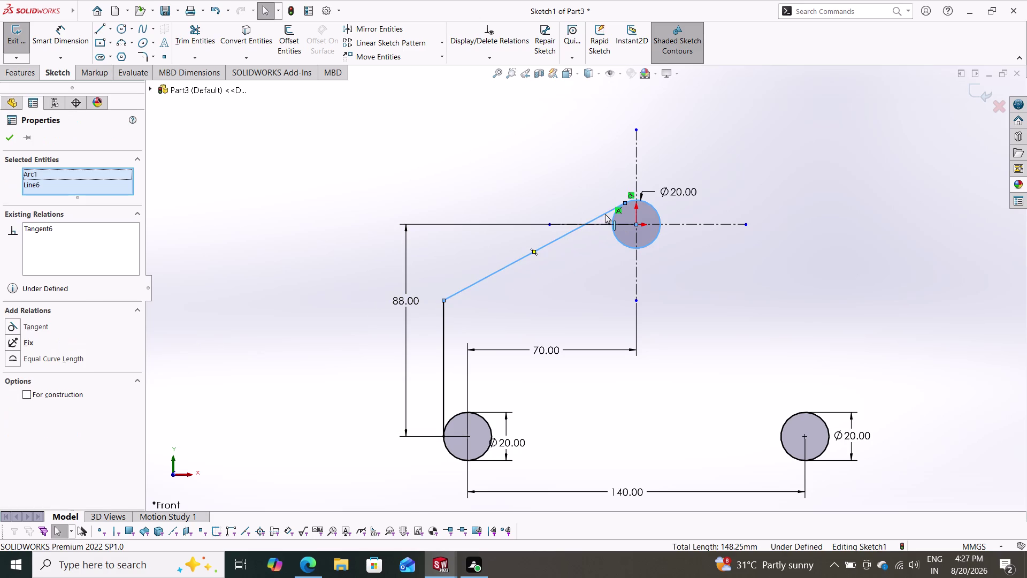
click(31, 325)
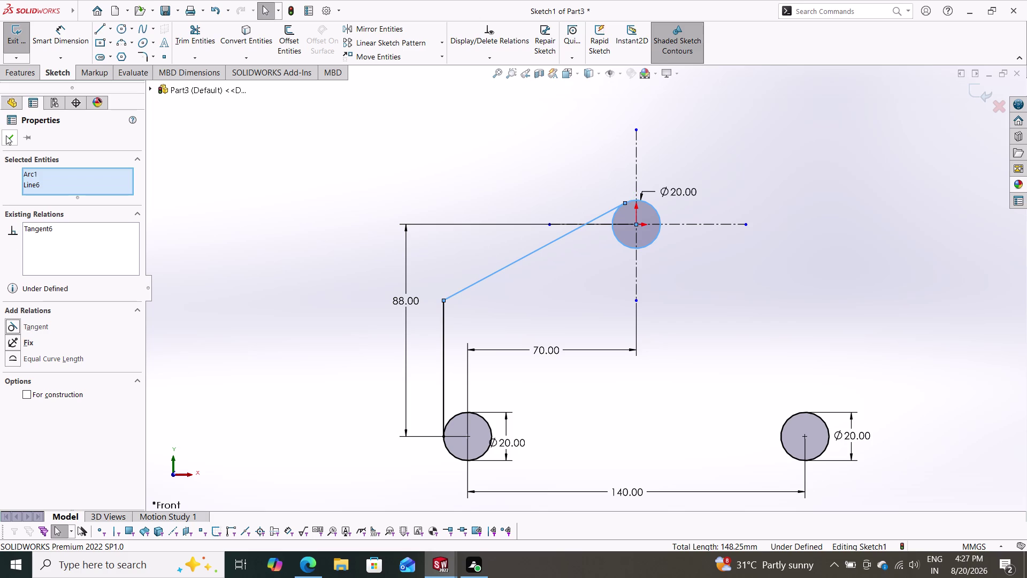
click(6, 135)
key(Escape)
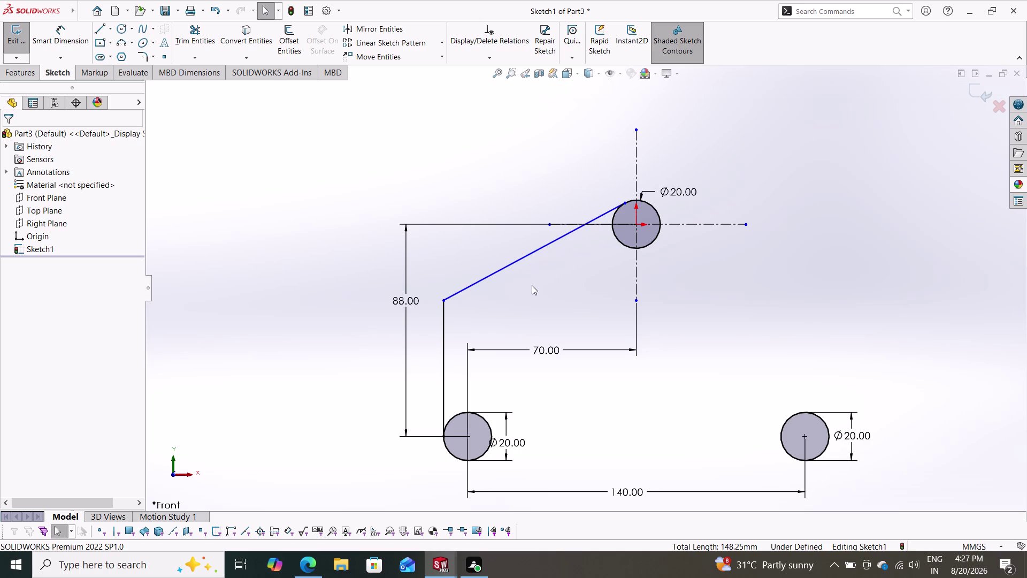
click(69, 41)
Dimension the vertical outline line to a 60 mm height.
click(442, 368)
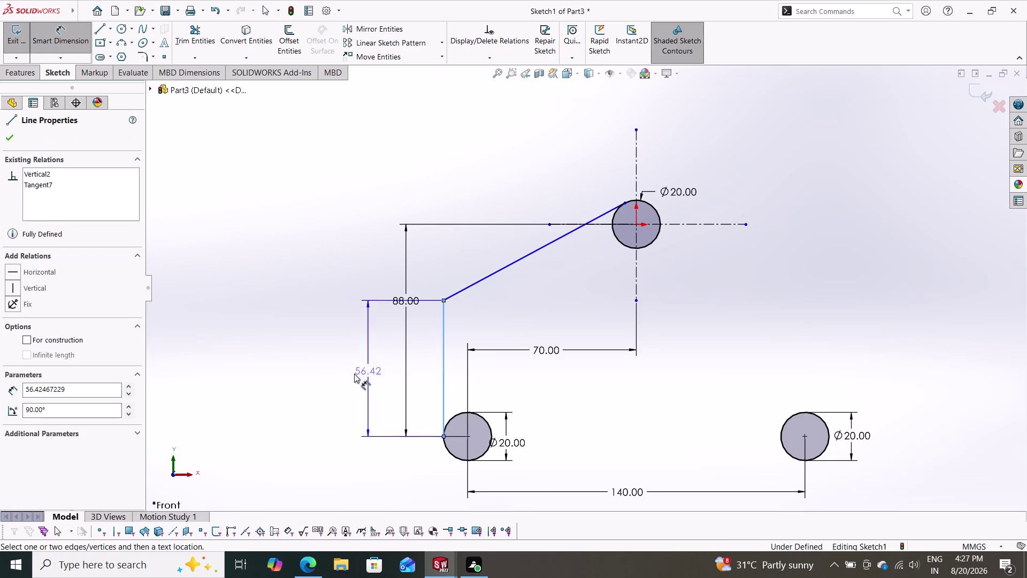
click(337, 377)
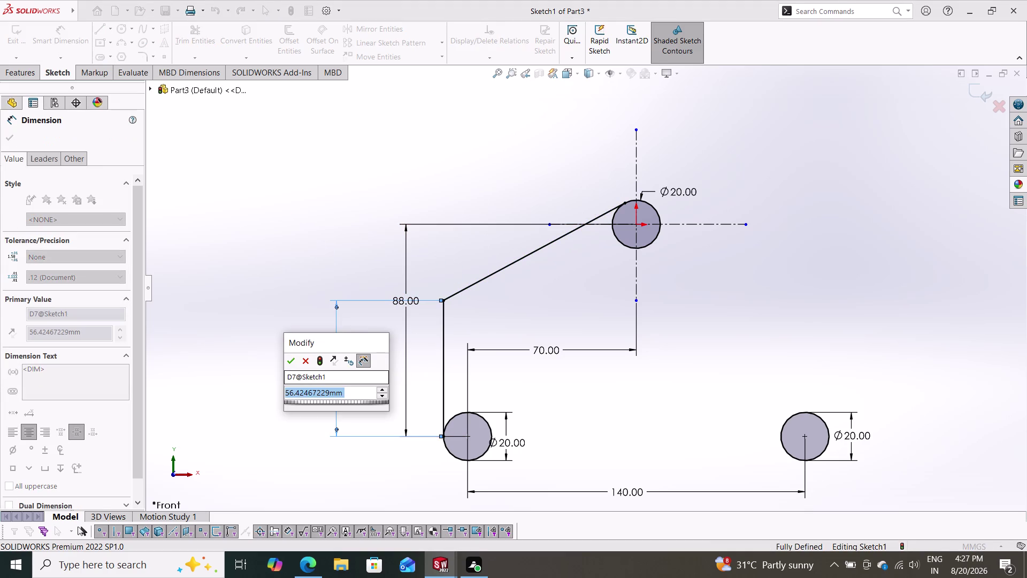
text(60)
key(Return)
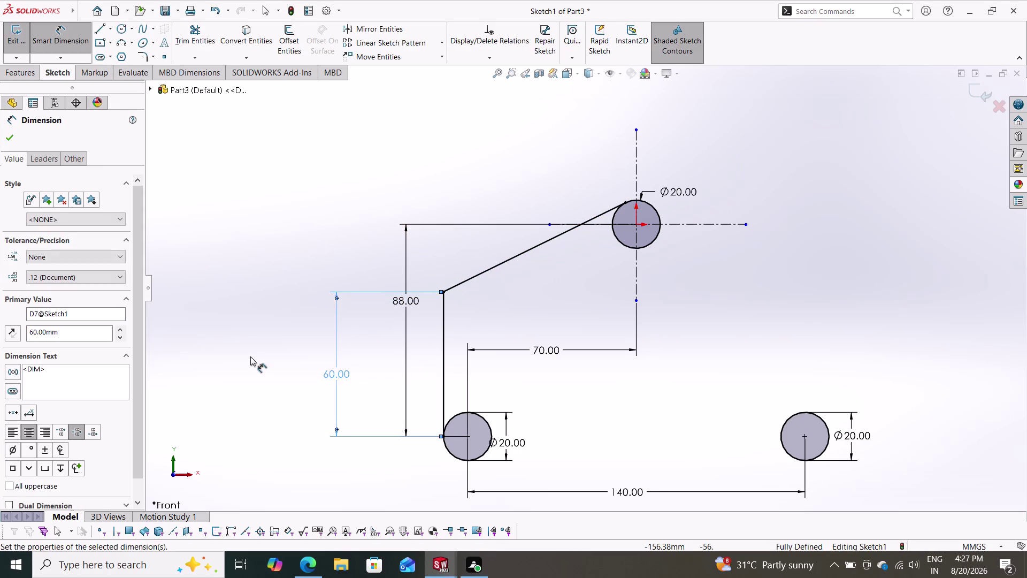
click(10, 136)
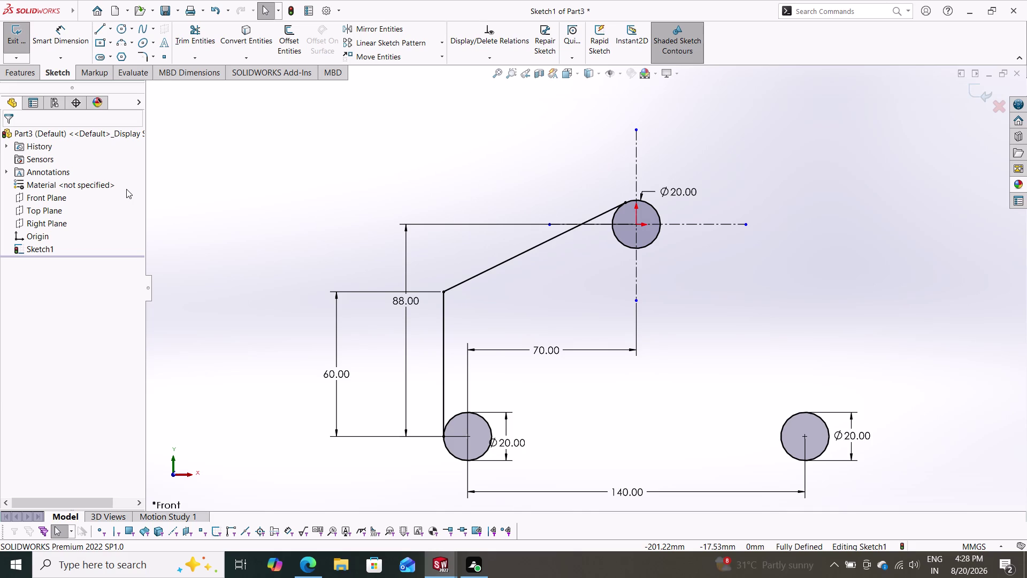
click(139, 57)
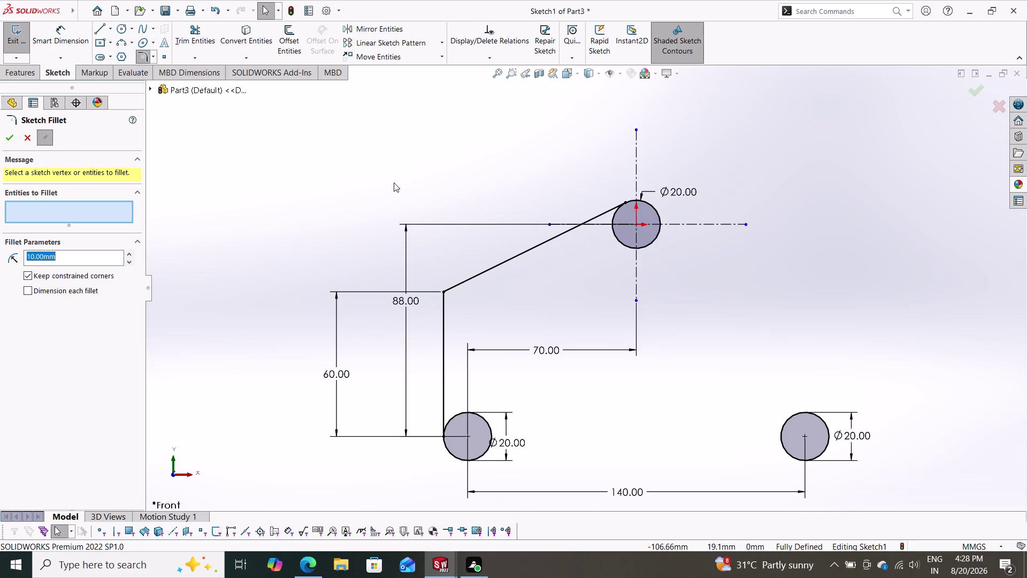
Add an R20 fillet at the corner between the vertical and slanted lines.
drag(460, 257, 434, 315)
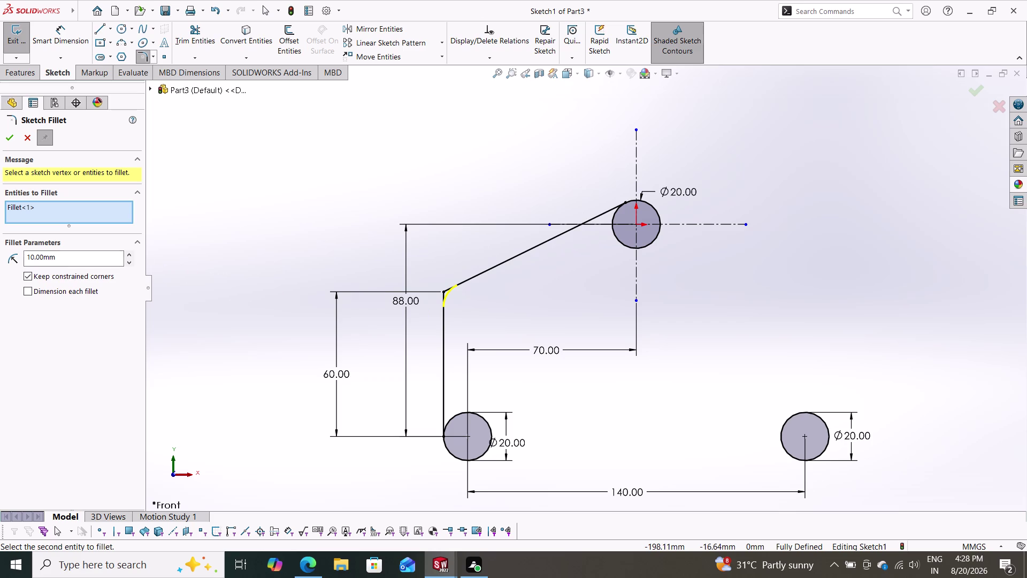
drag(67, 256, 20, 257)
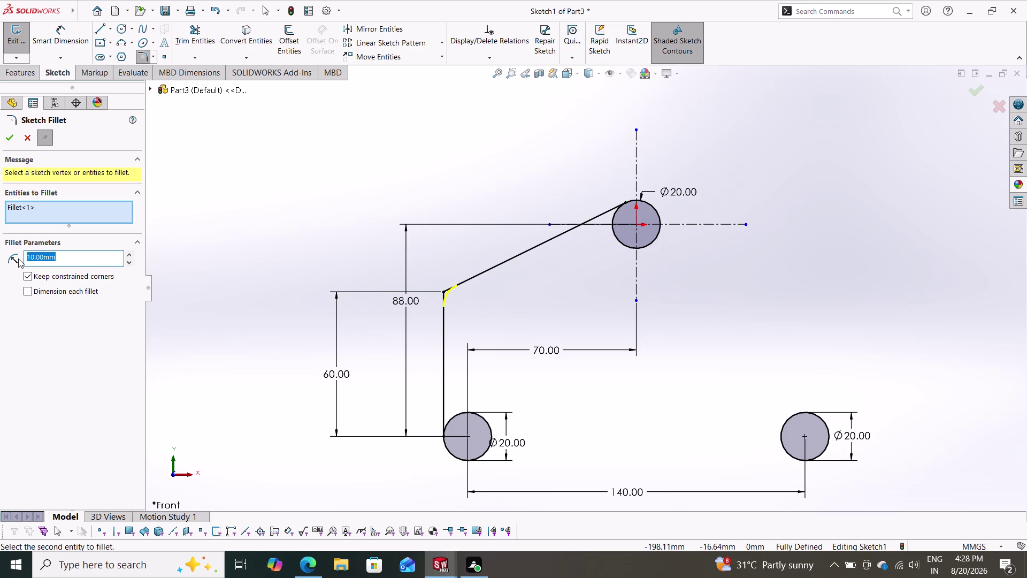
text(20)
key(Return)
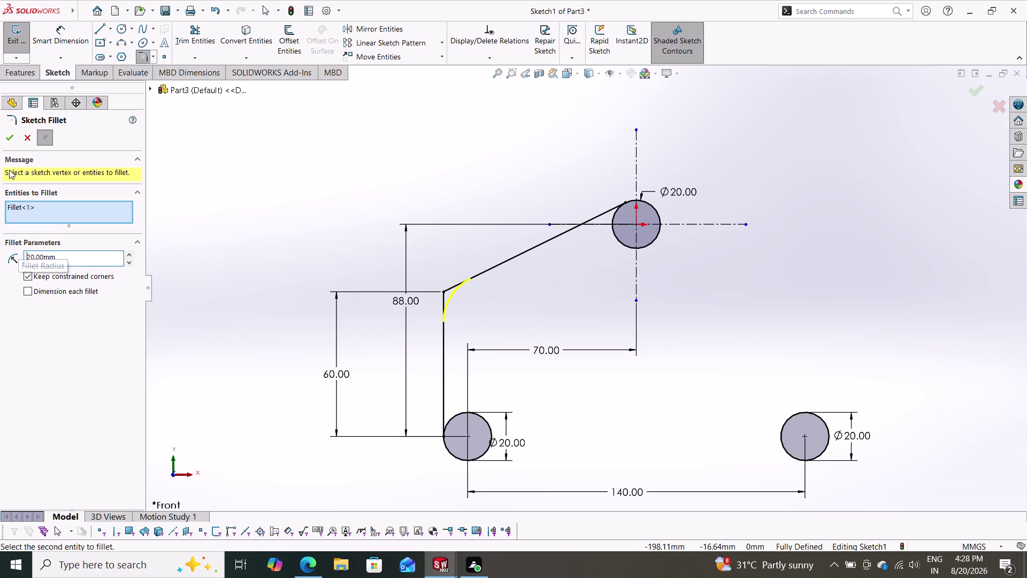
click(6, 142)
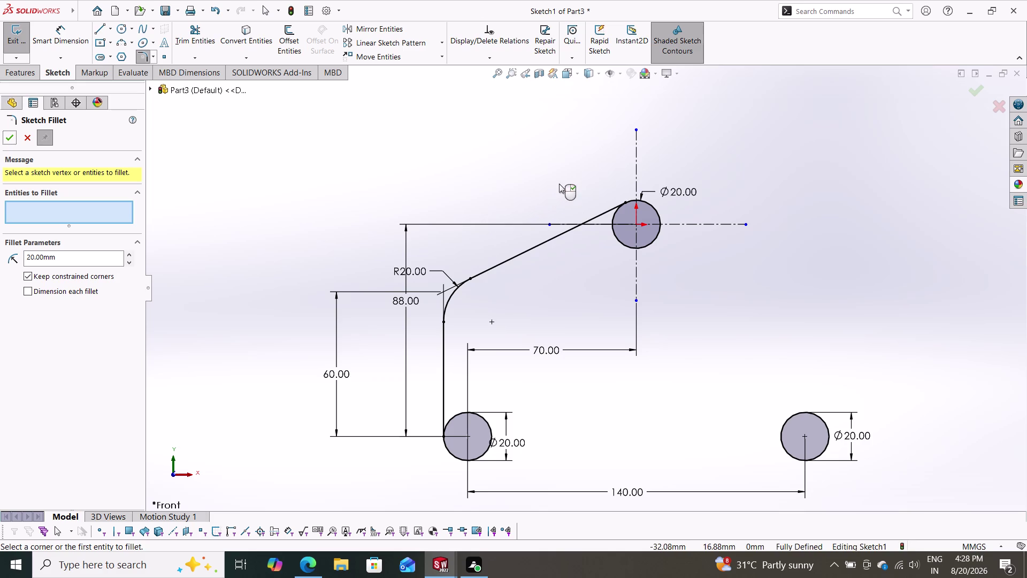
click(35, 140)
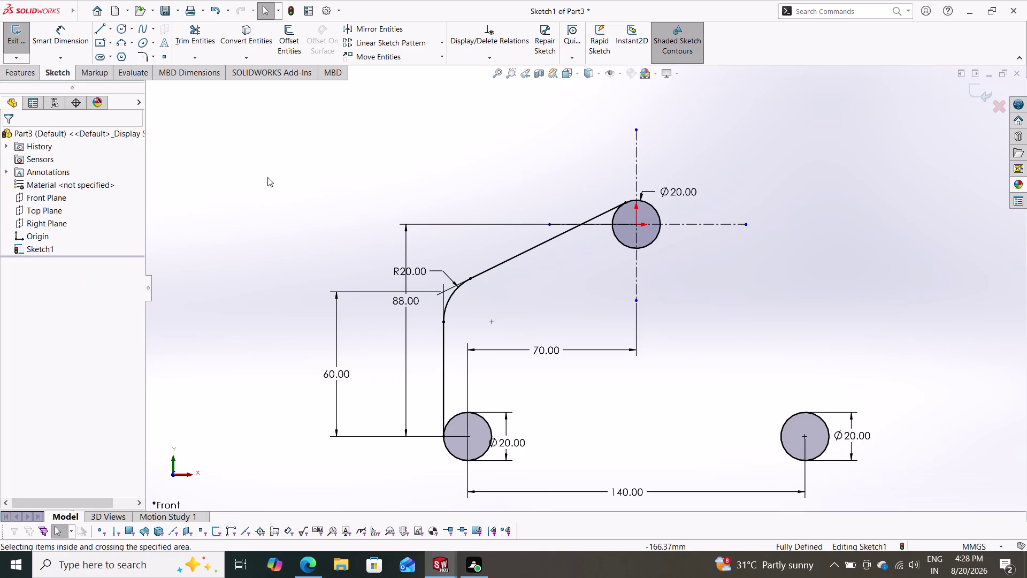
drag(599, 183, 413, 357)
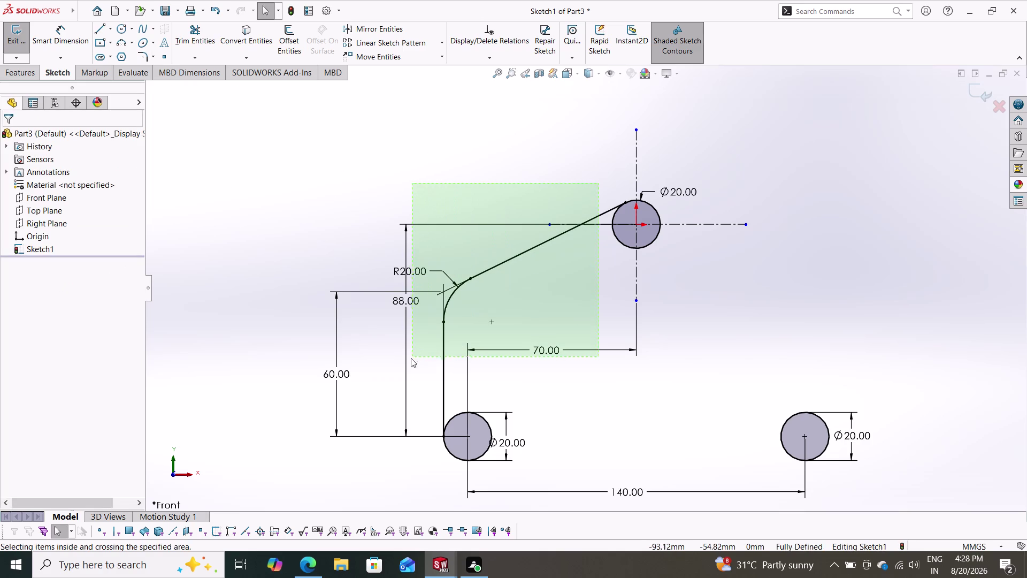
Select the left outline and fillet, undo the unwanted mirrored copy, and restart Mirror Entities.
drag(412, 357, 422, 380)
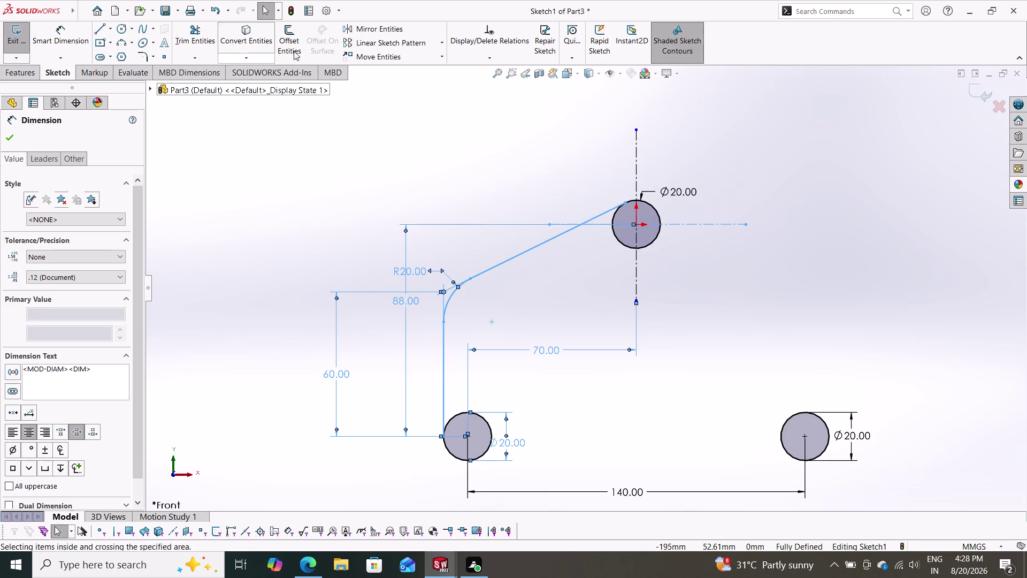
click(368, 30)
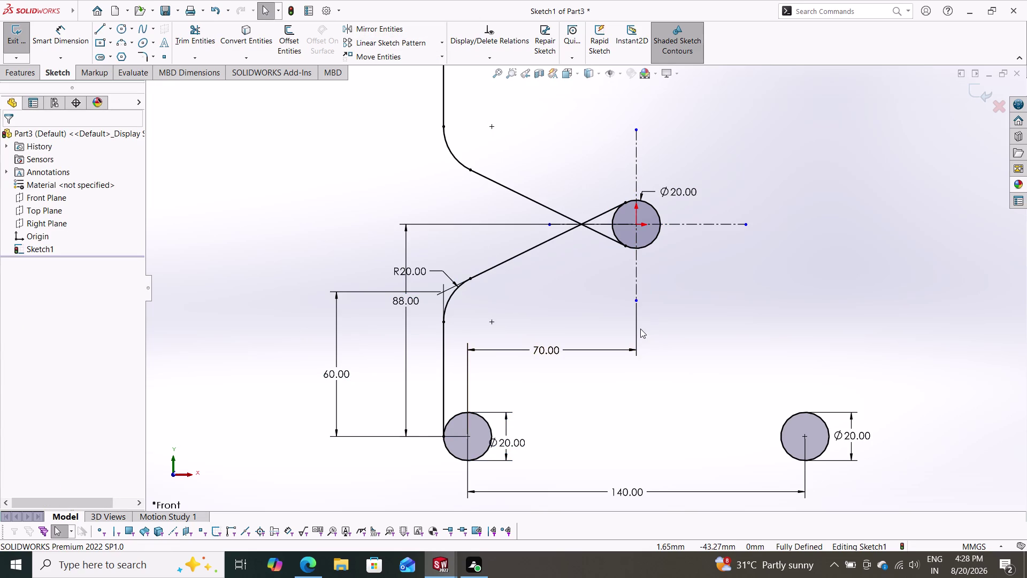
key(ctrl+z)
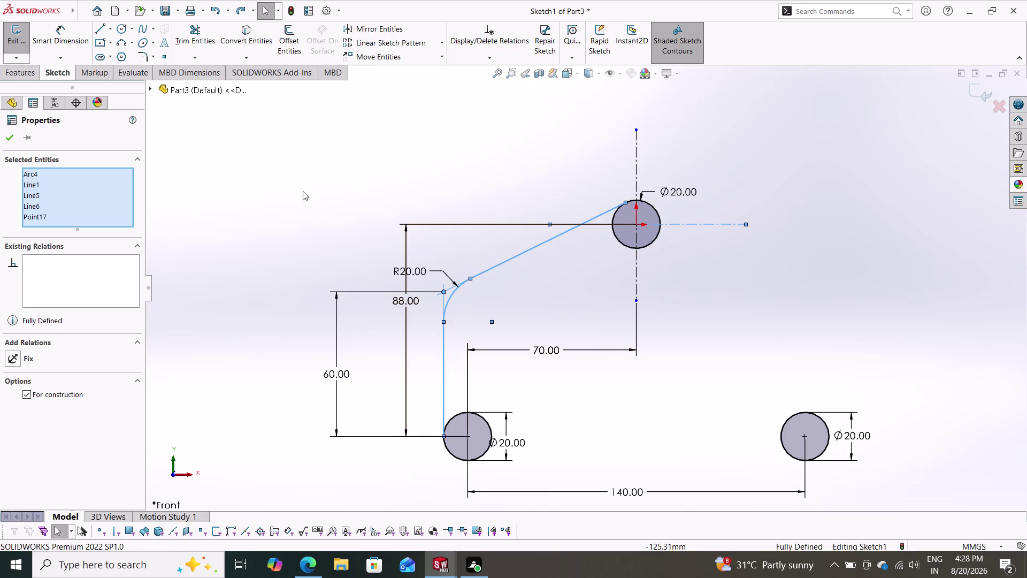
click(372, 31)
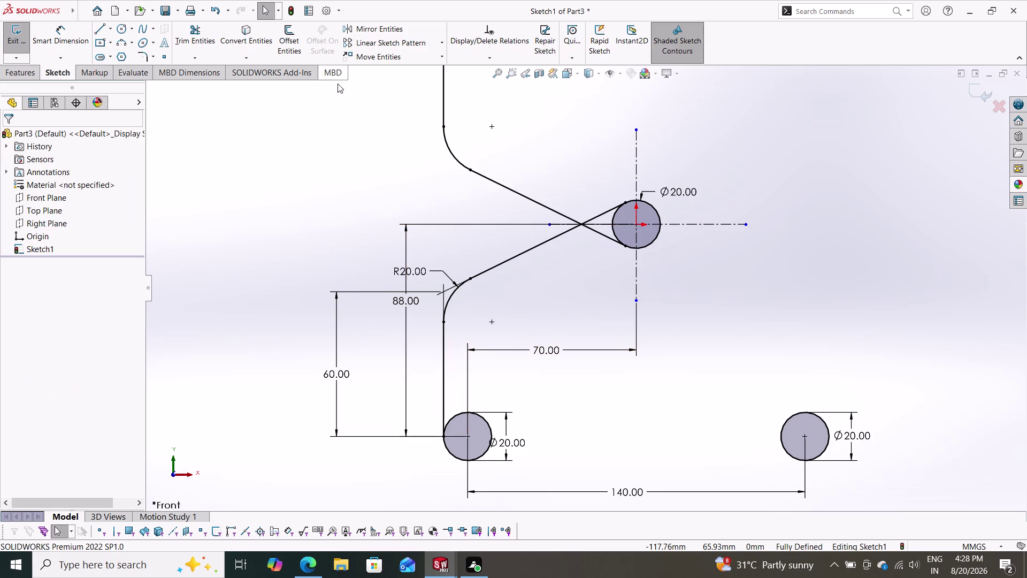
key(ctrl+z)
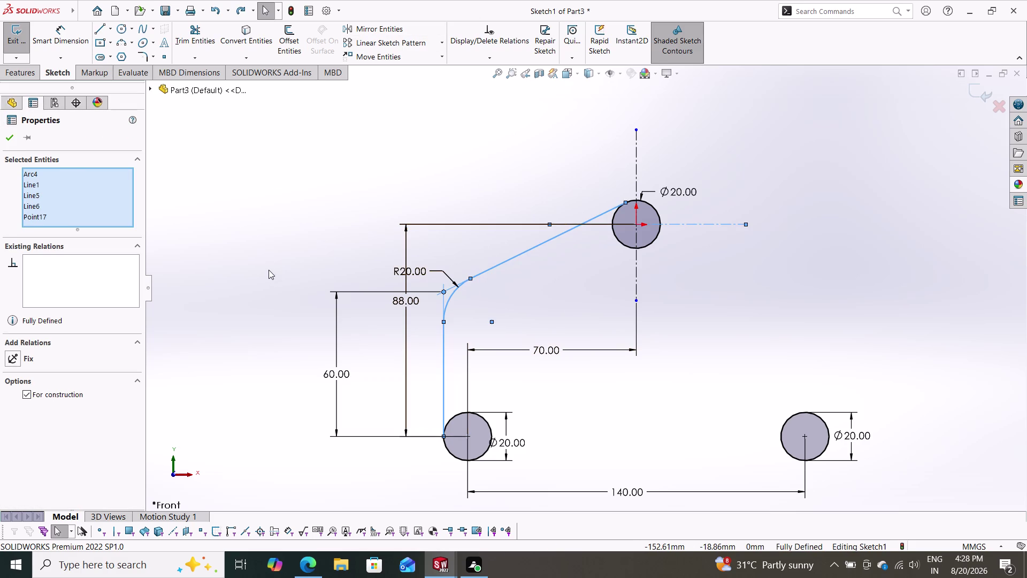
key(Escape)
key(Escape)
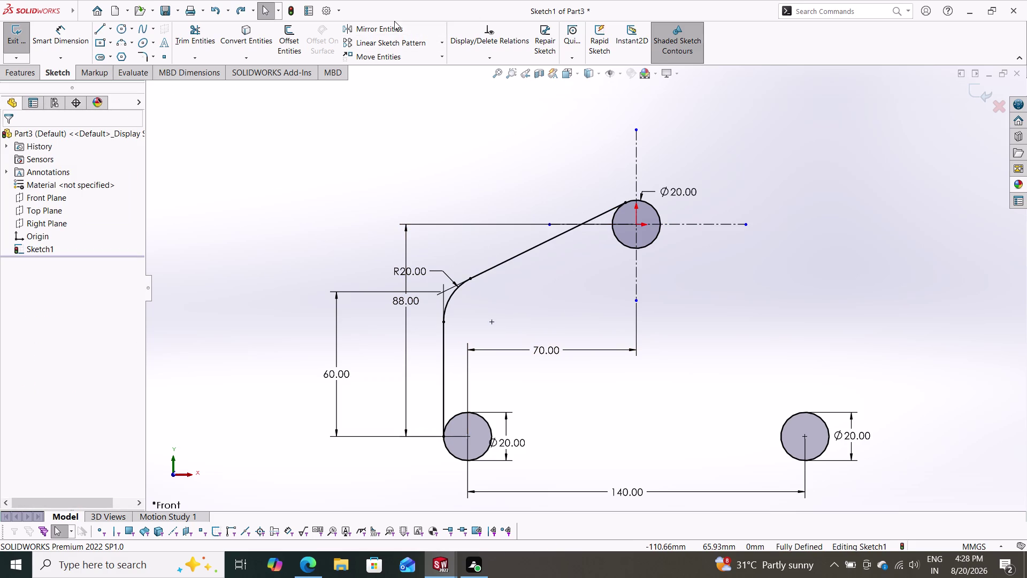
click(395, 21)
Mirror the left lines and fillet about the vertical centreline to create the right side.
click(389, 24)
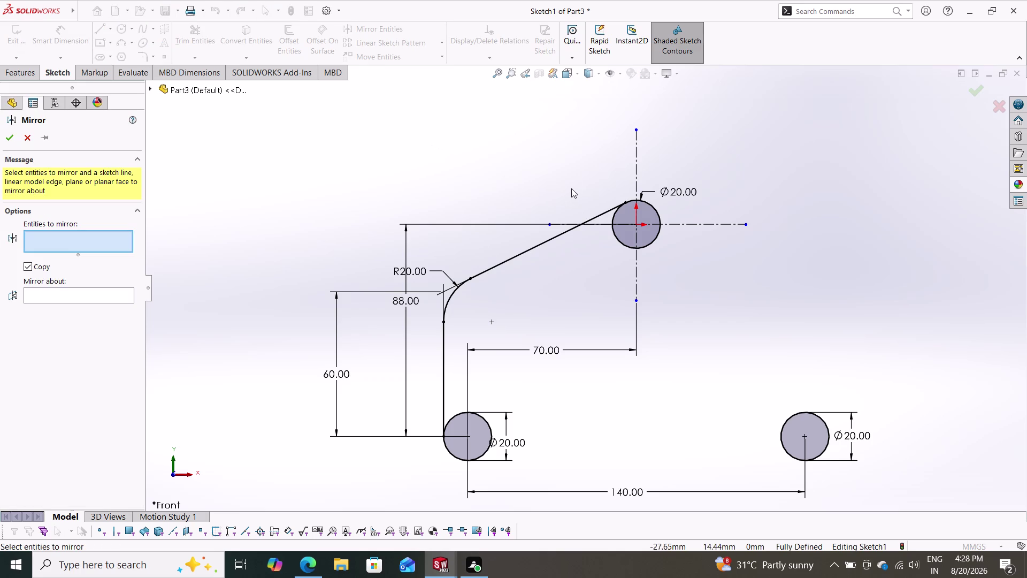
drag(582, 185, 415, 400)
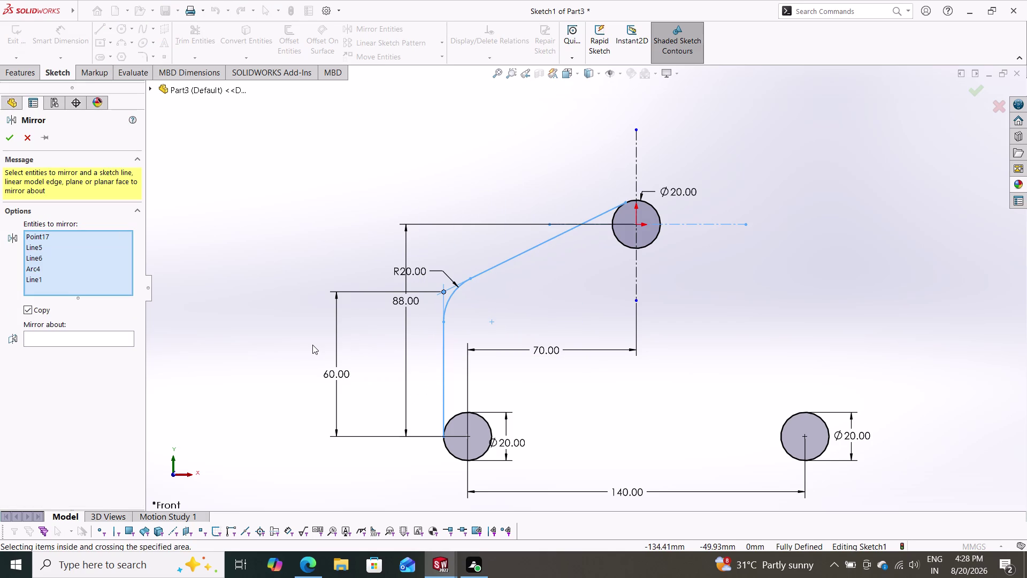
click(101, 335)
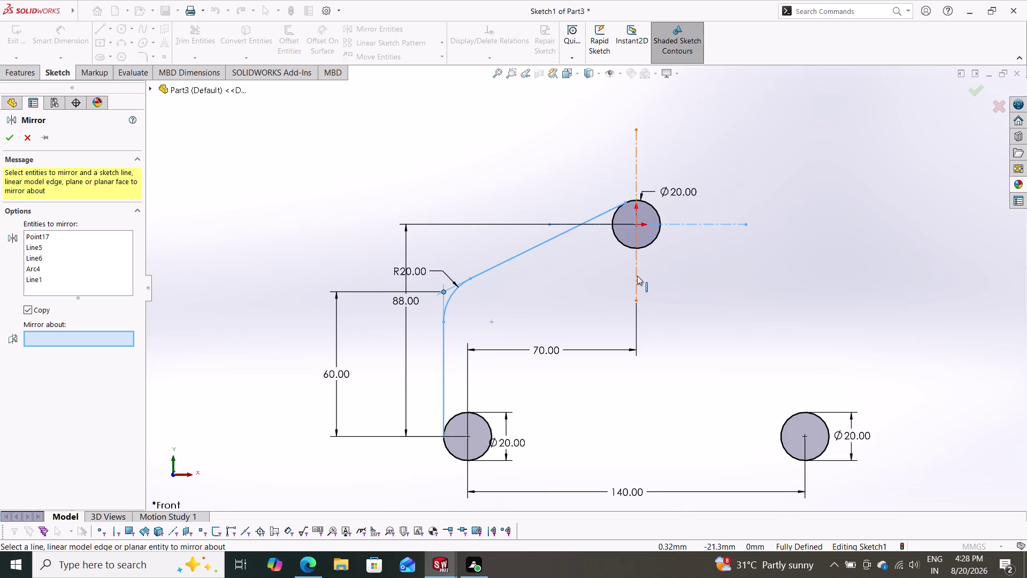
click(638, 275)
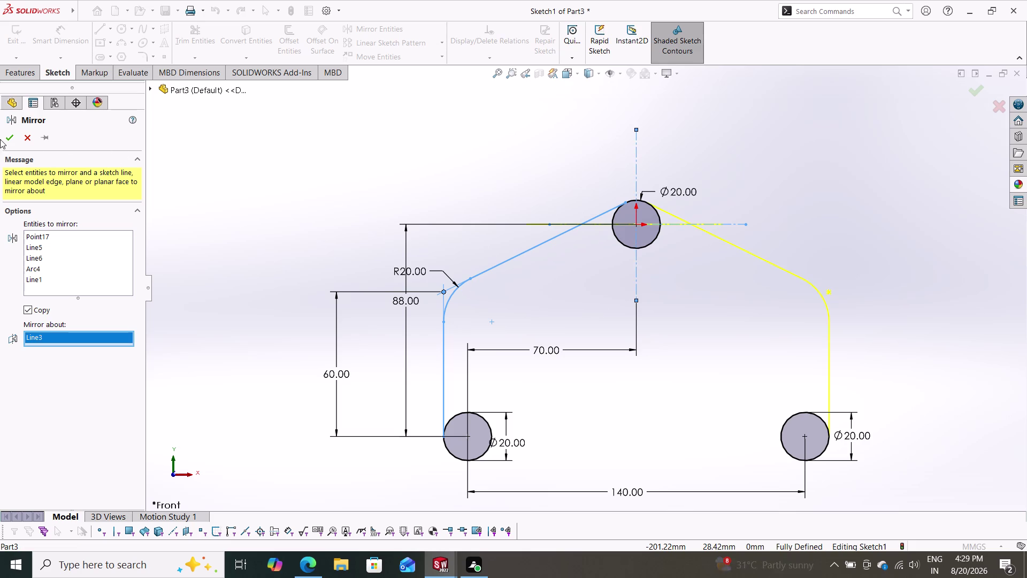
click(6, 136)
key(Escape)
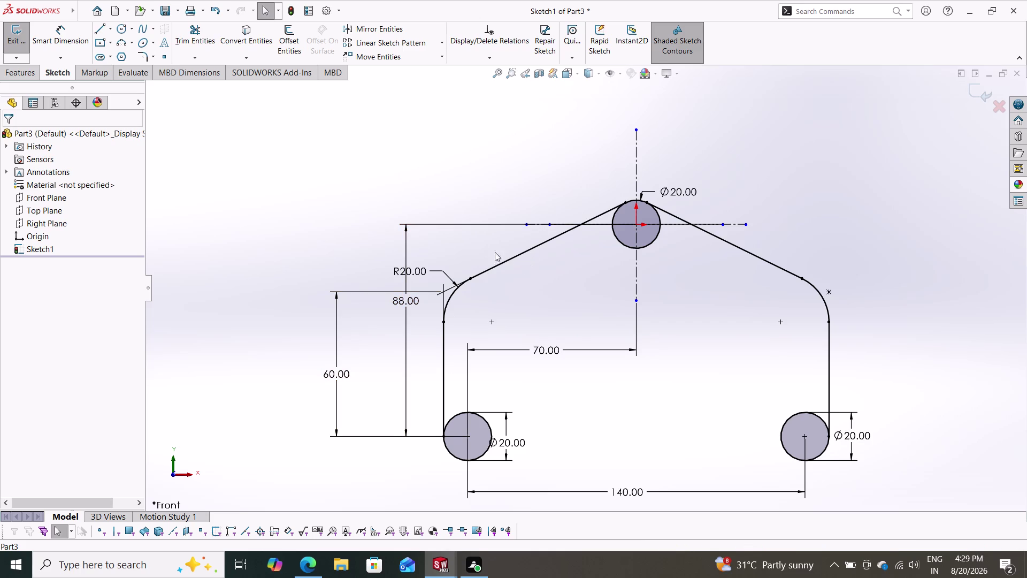
click(192, 27)
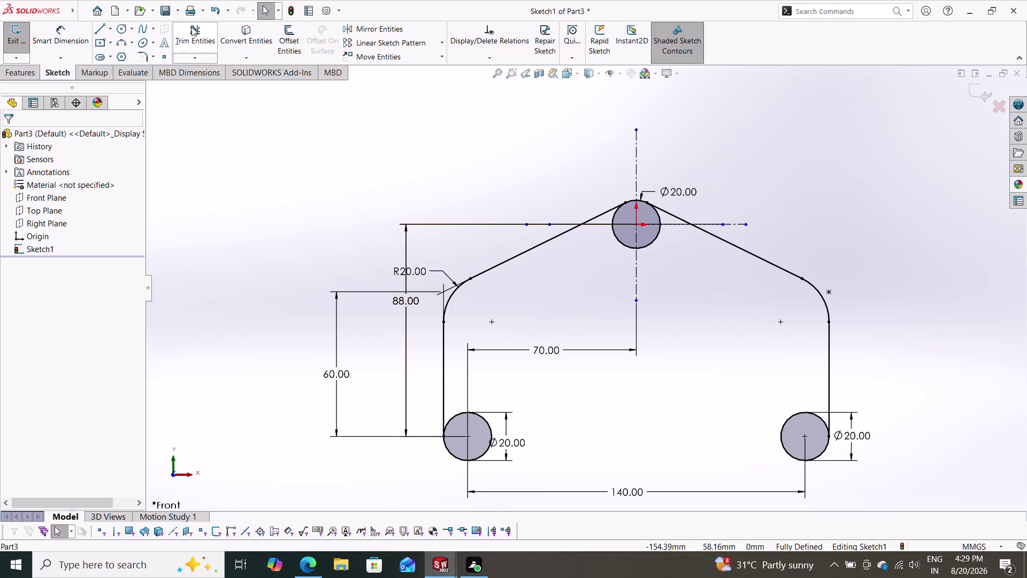
drag(454, 383, 455, 401)
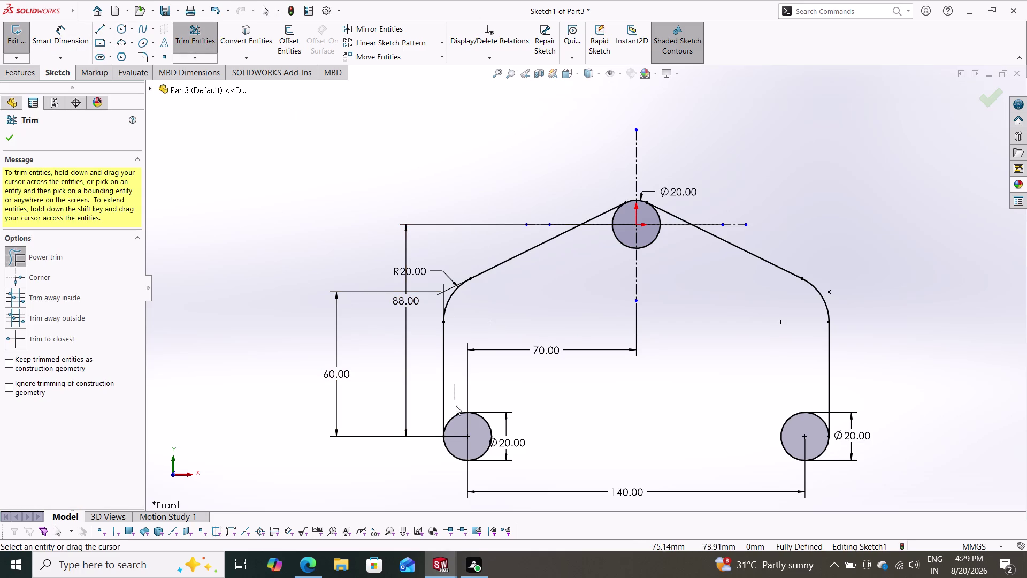
drag(455, 400, 455, 417)
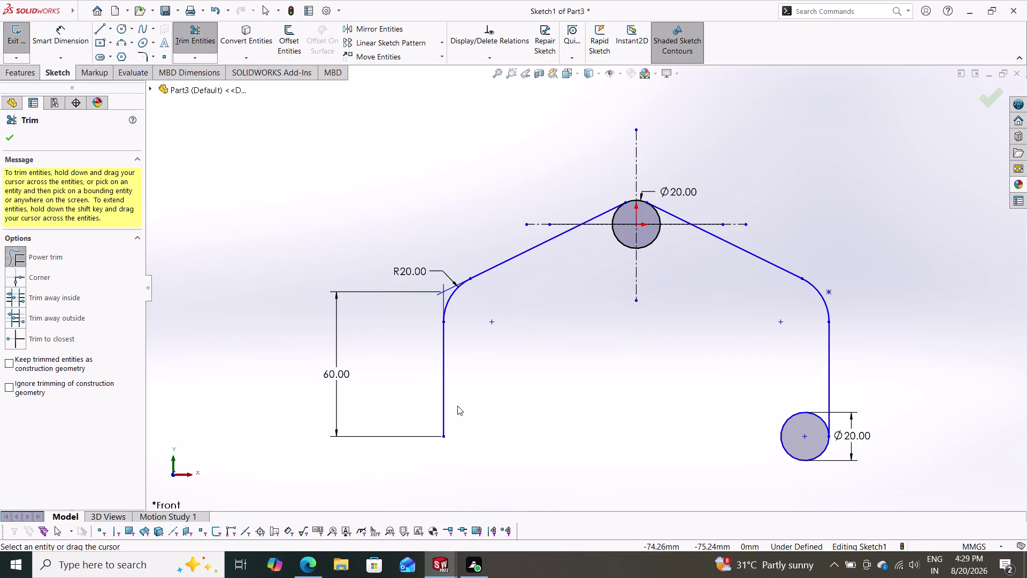
key(ctrl+z)
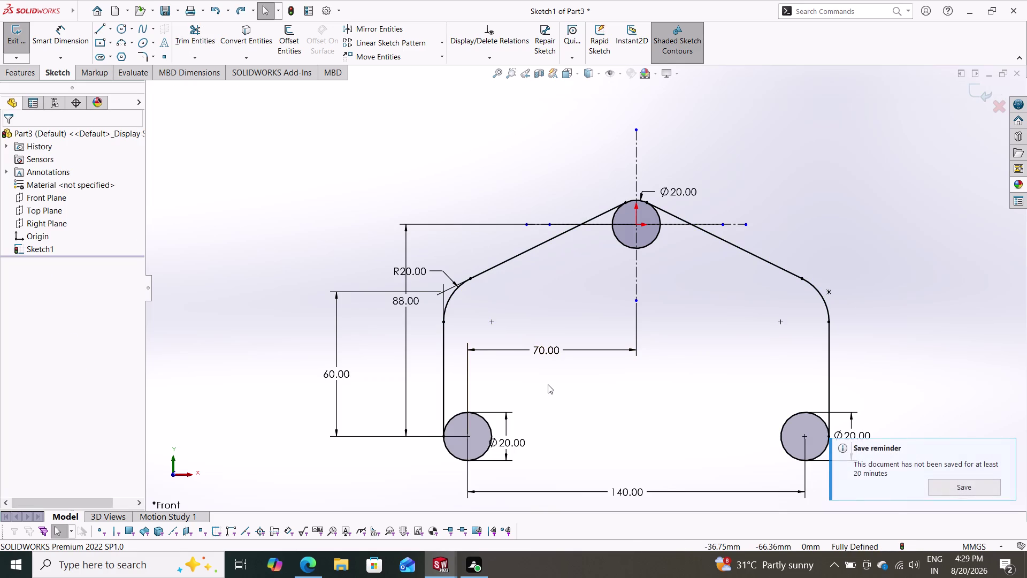
key(Escape)
key(Escape)
key(Escape)
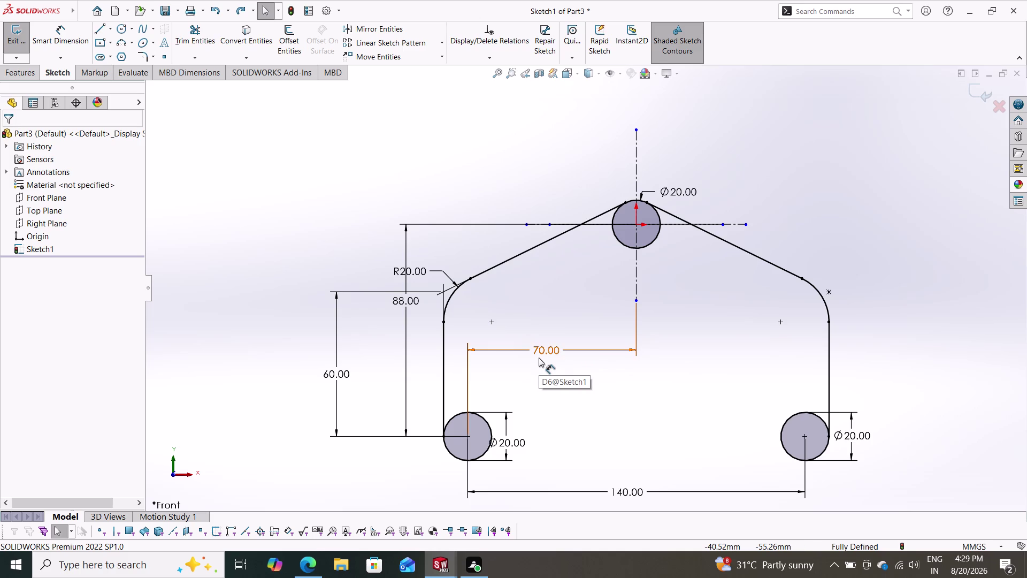
key(Escape)
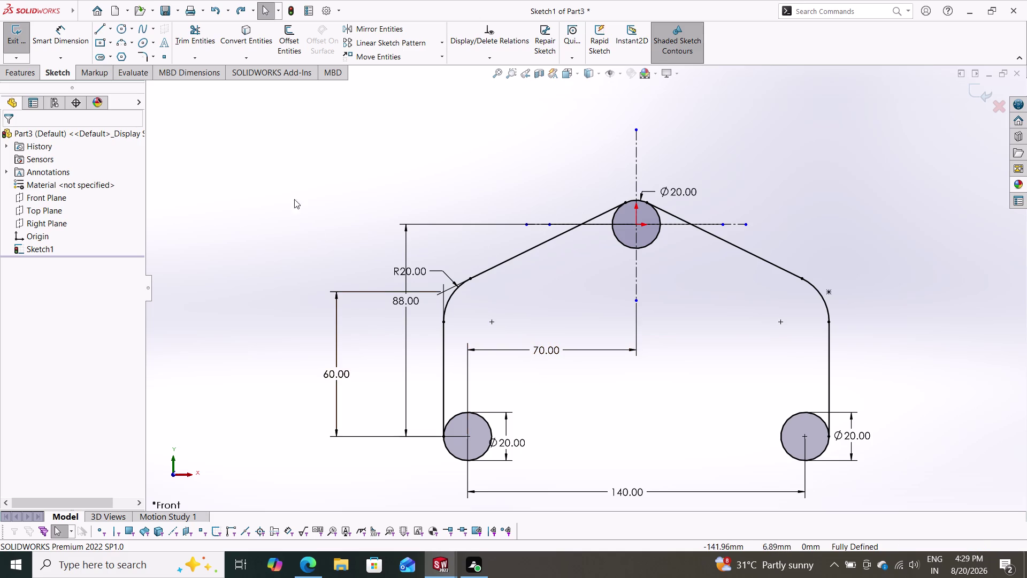
Cancel a centreline and a stray line, then return to the ordinary Line tool.
click(109, 31)
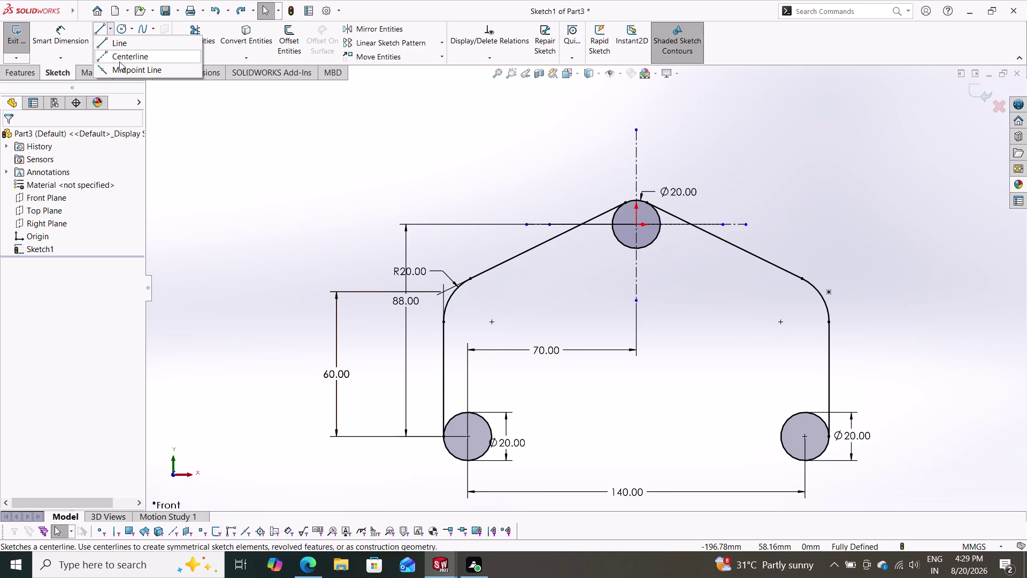
click(120, 61)
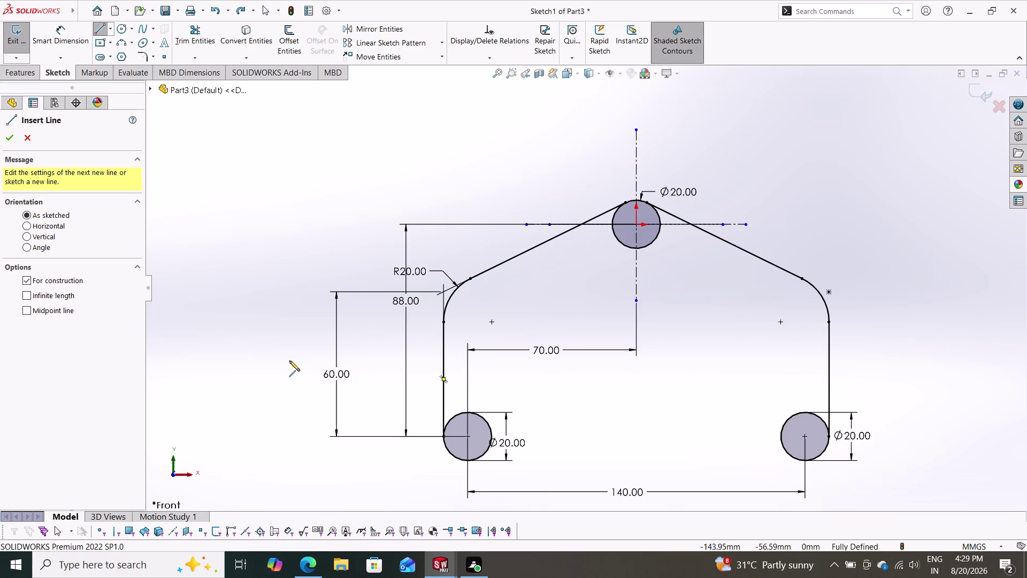
key(Escape)
key(Escape)
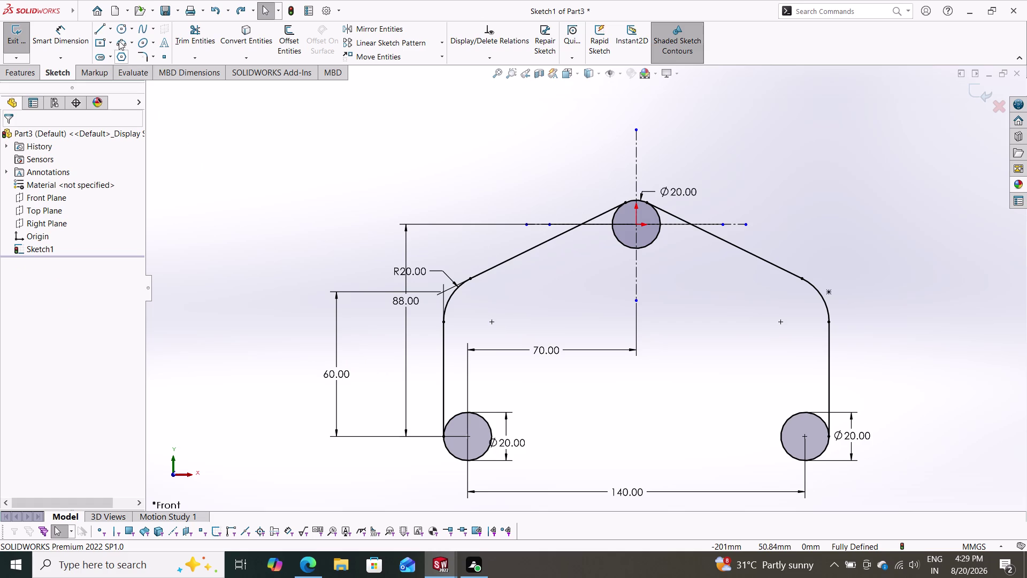
click(97, 31)
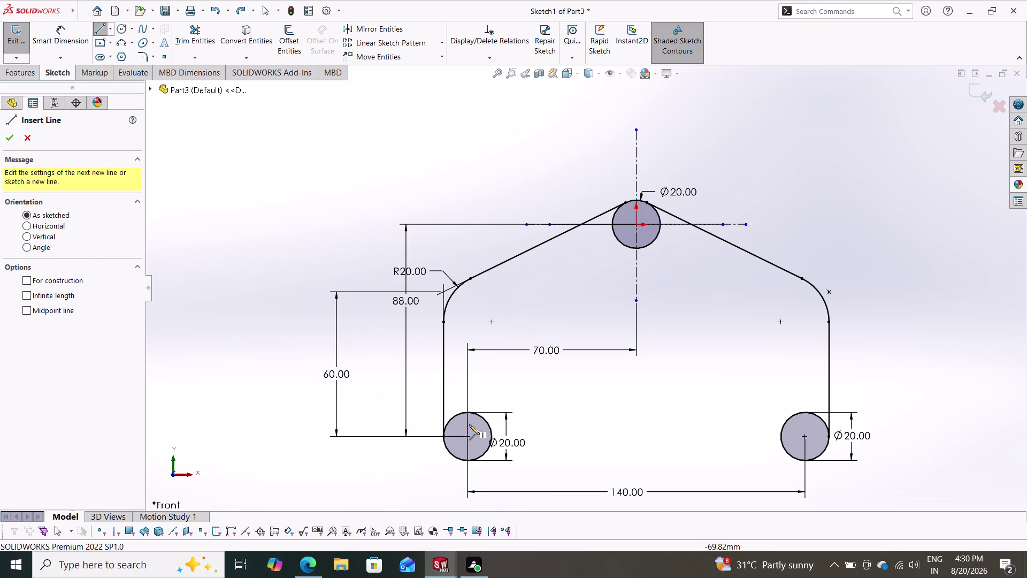
click(468, 435)
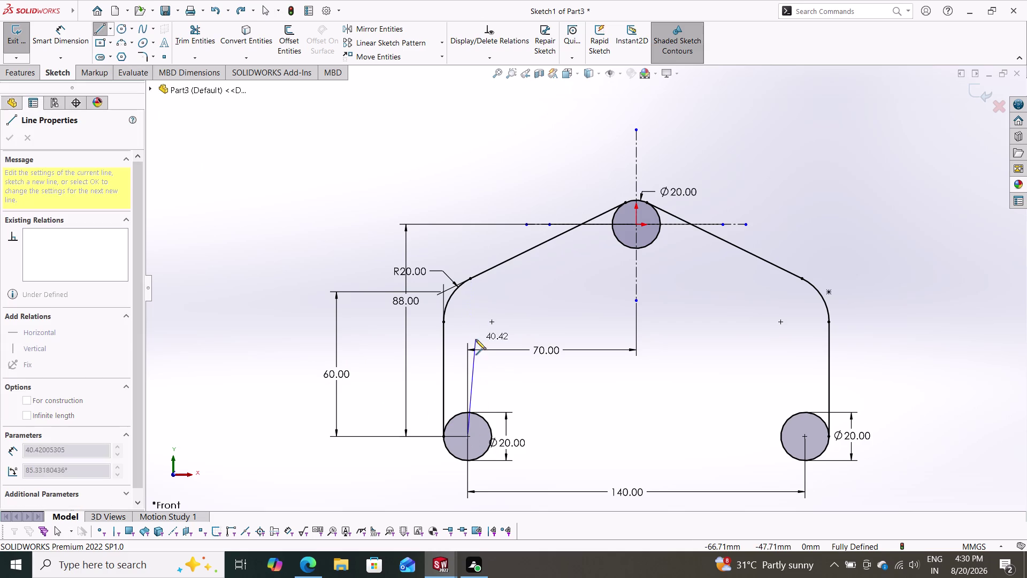
key(Escape)
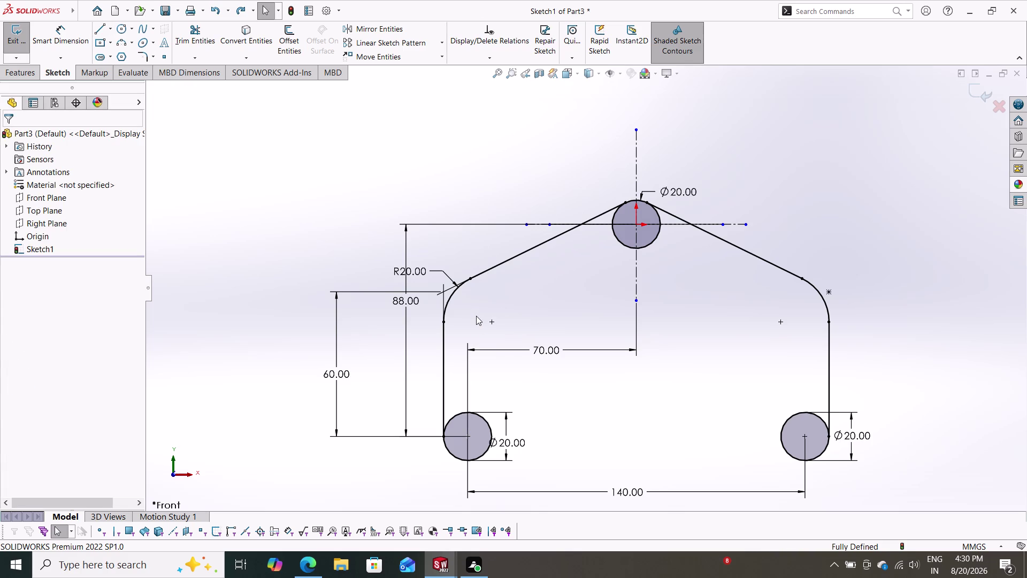
click(102, 33)
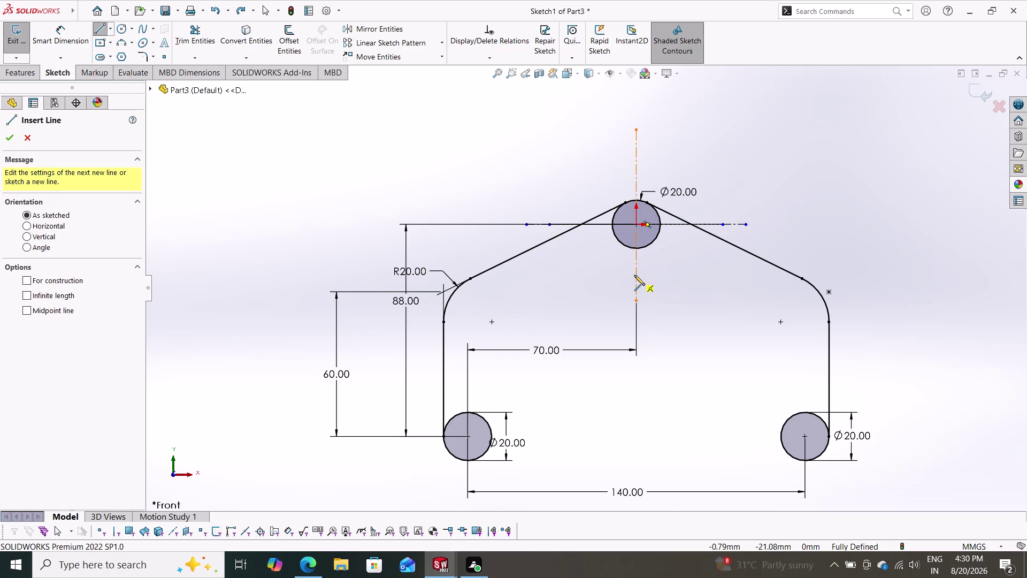
Stretch the vertical centreline down to the bottom holes and snap its top onto the top hole centre.
key(Escape)
drag(638, 299, 623, 438)
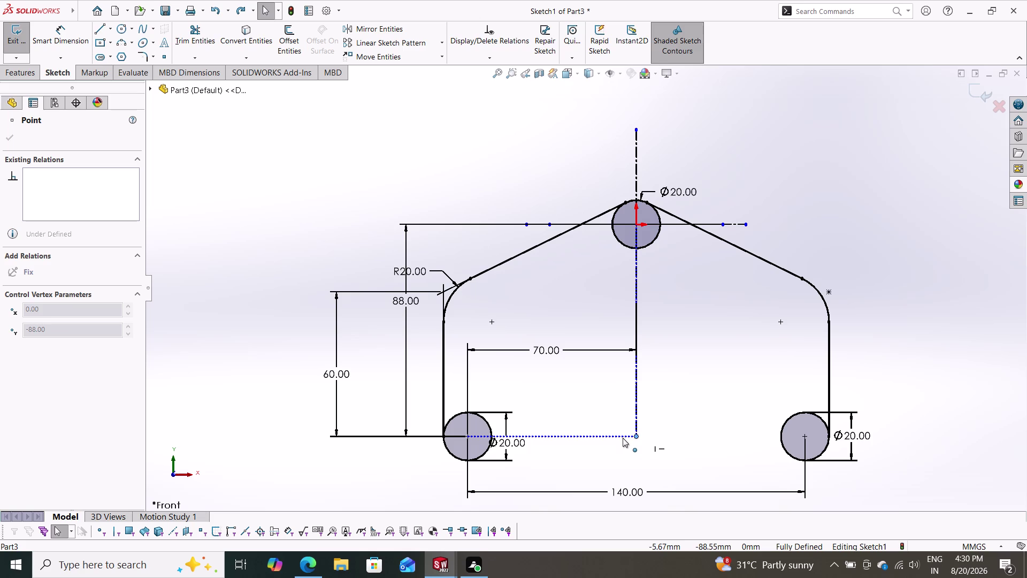
drag(622, 438, 623, 436)
key(Escape)
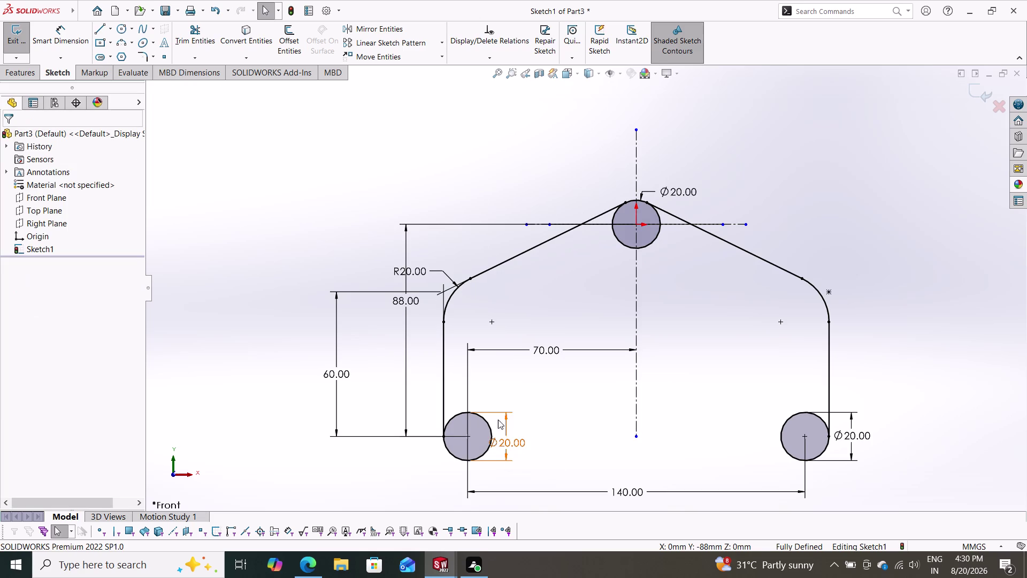
click(75, 32)
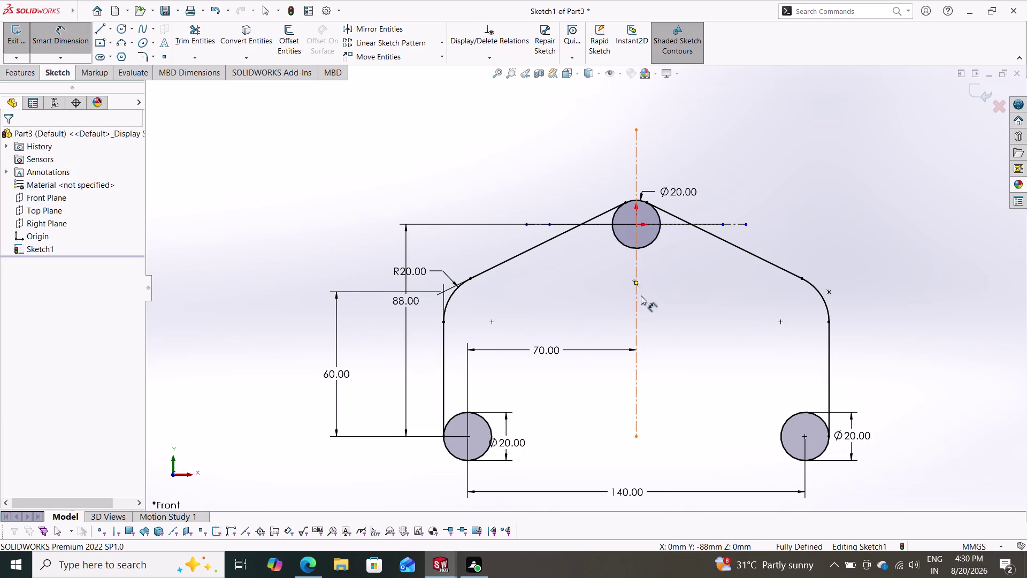
key(Escape)
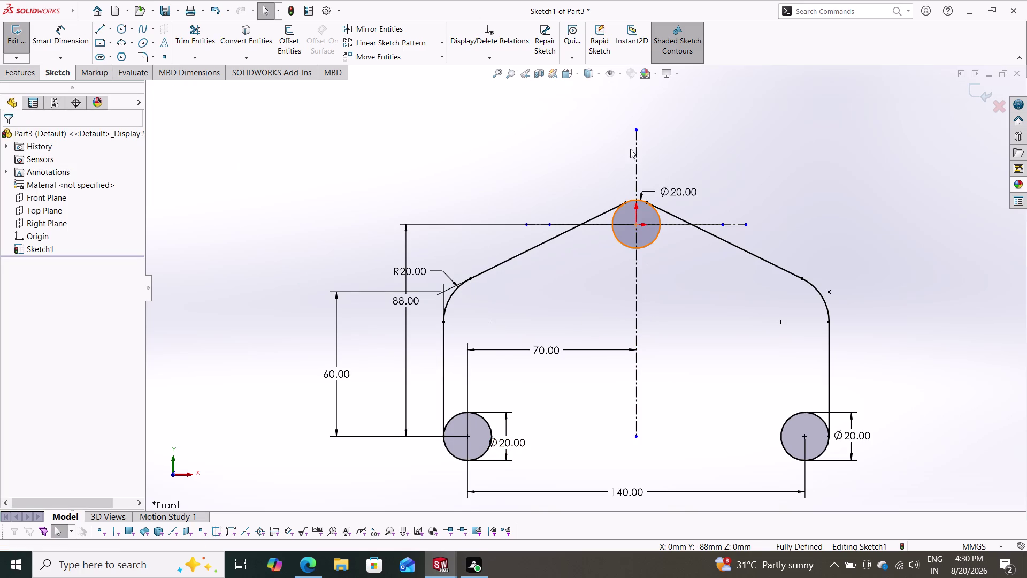
drag(634, 131, 644, 224)
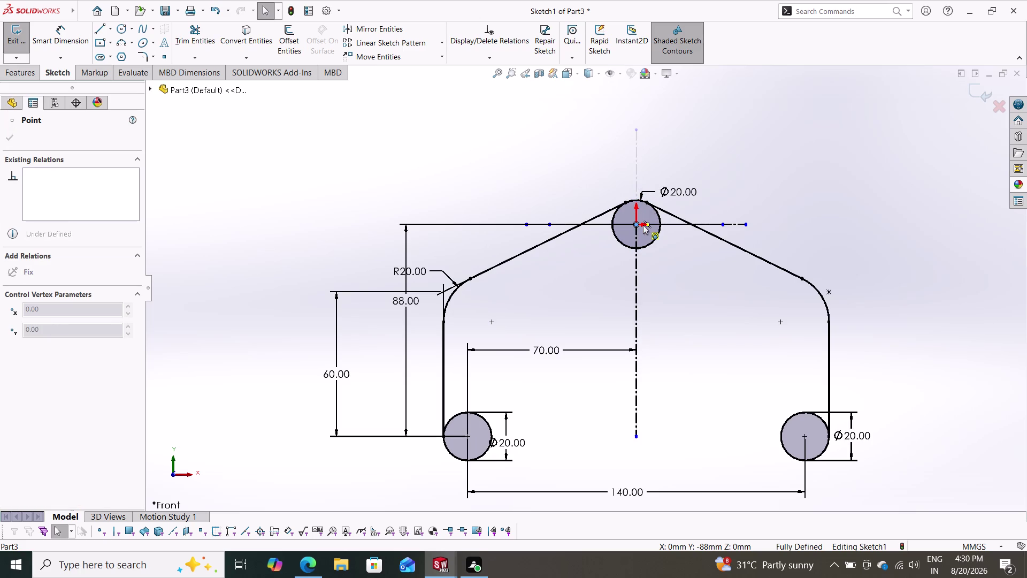
drag(643, 225, 643, 225)
key(Escape)
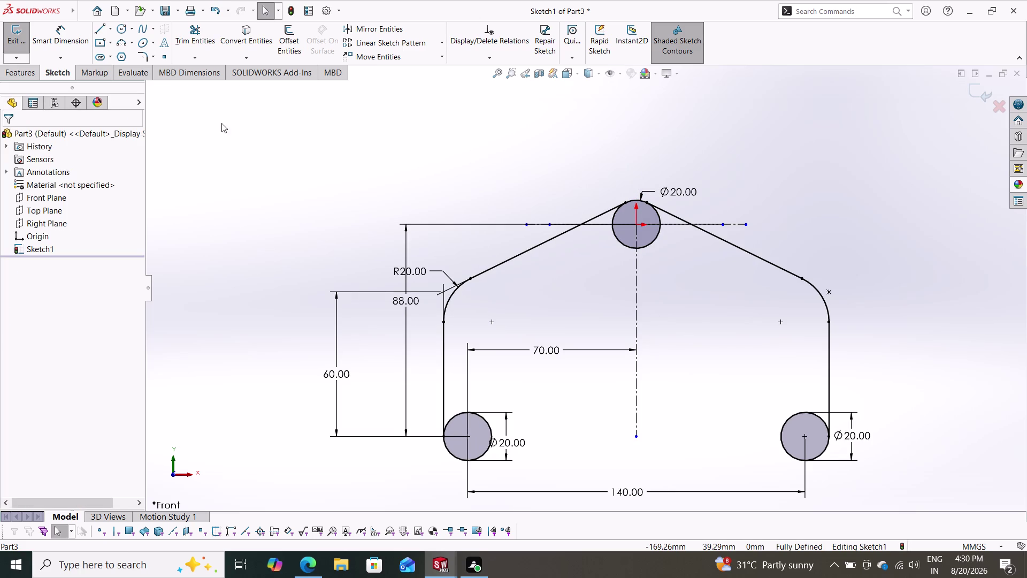
Dimension the vertical centreline to 44 mm.
click(66, 29)
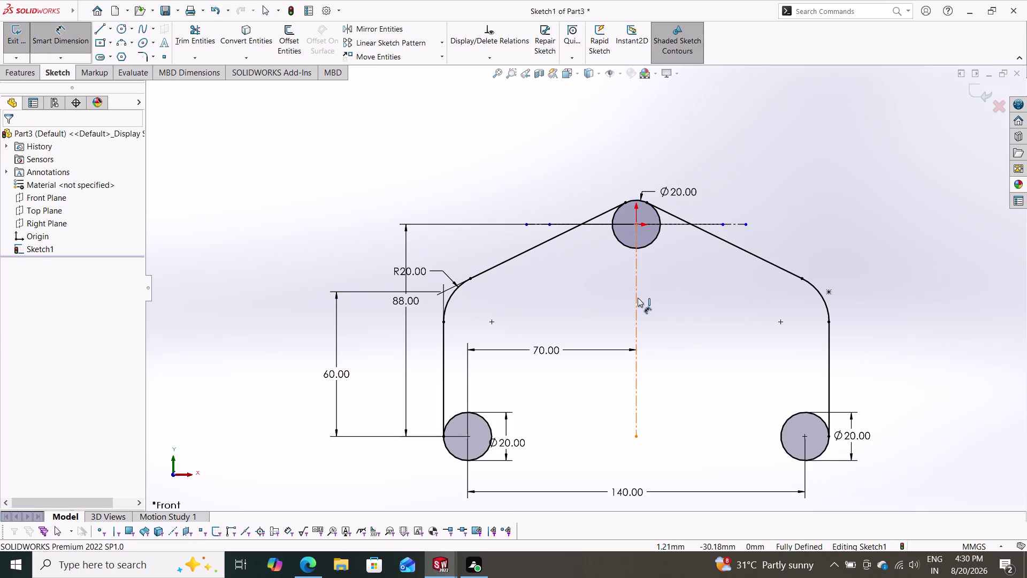
click(638, 297)
click(671, 308)
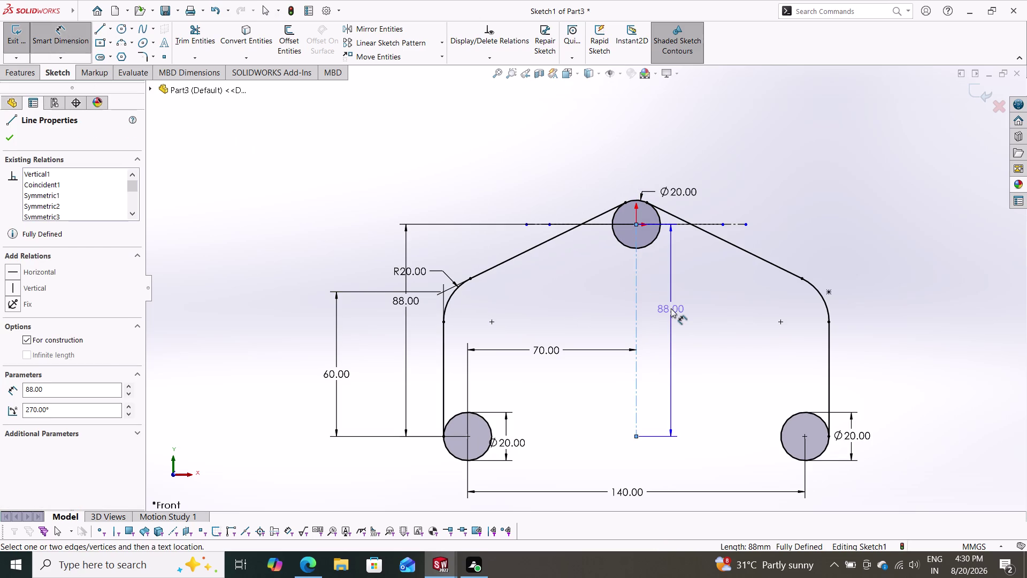
text(44)
key(Return)
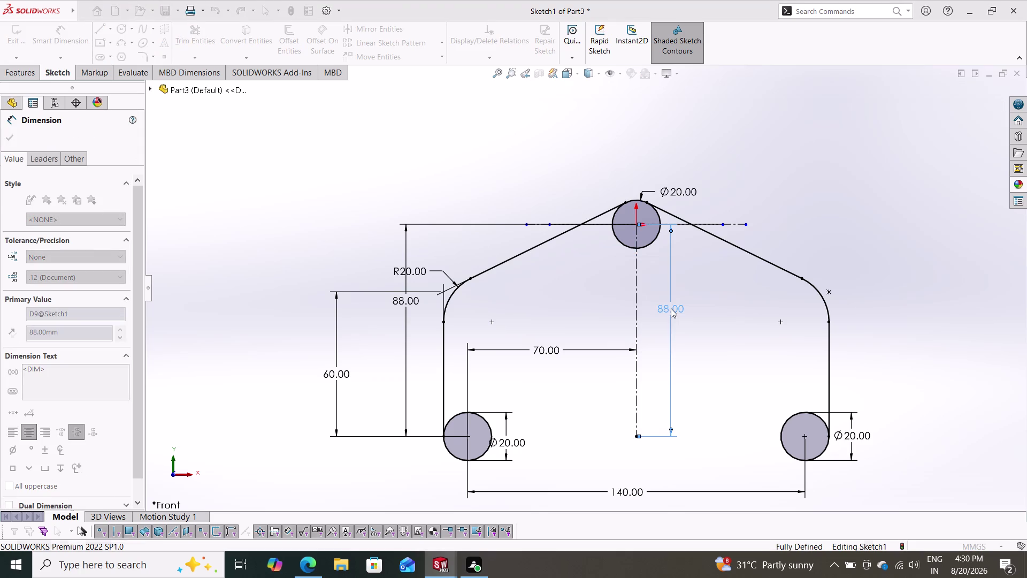
key(Escape)
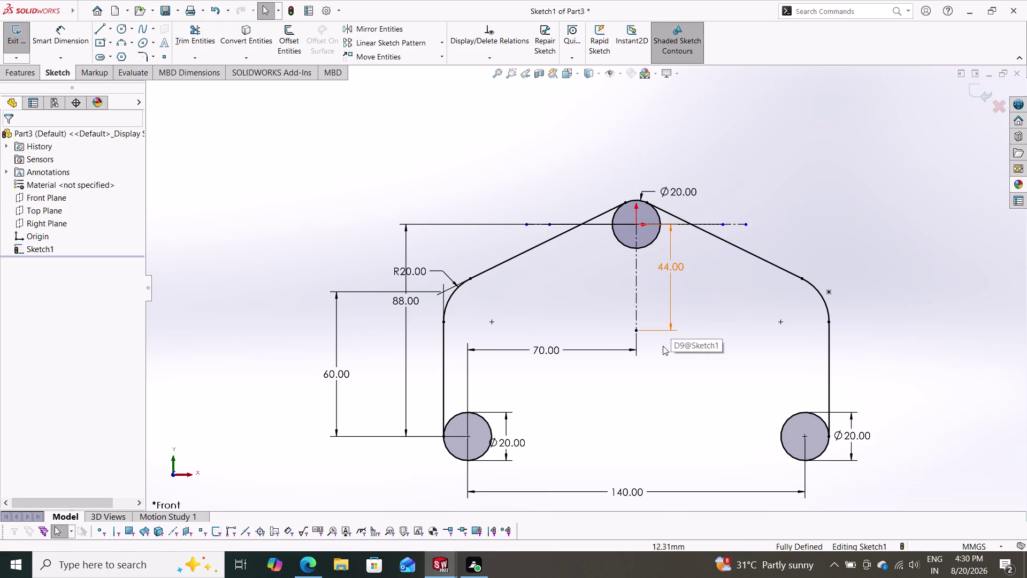
click(114, 25)
click(115, 49)
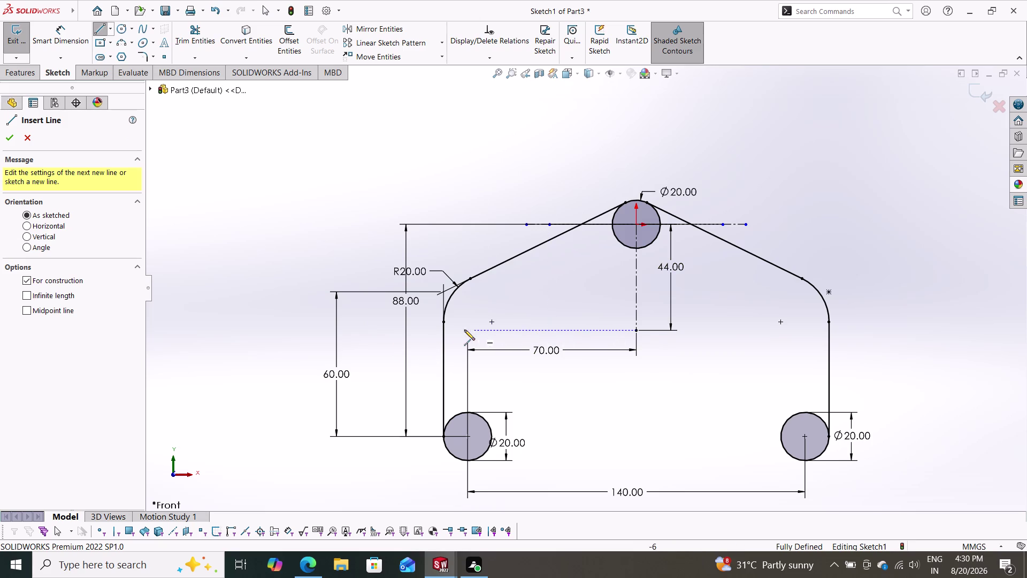
Draw a horizontal construction line through the centreline's lower end, then box-select the left half.
click(386, 328)
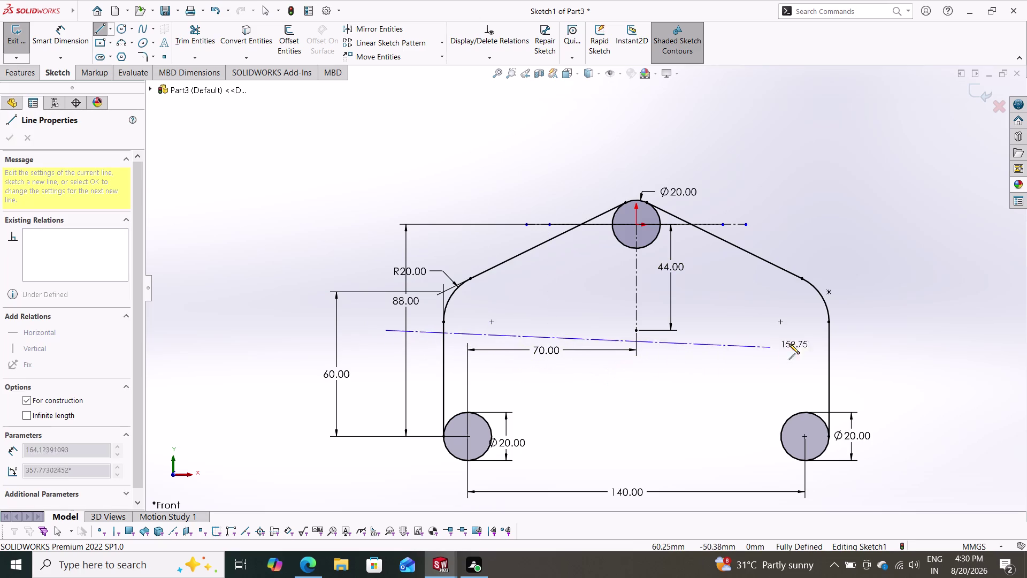
click(856, 329)
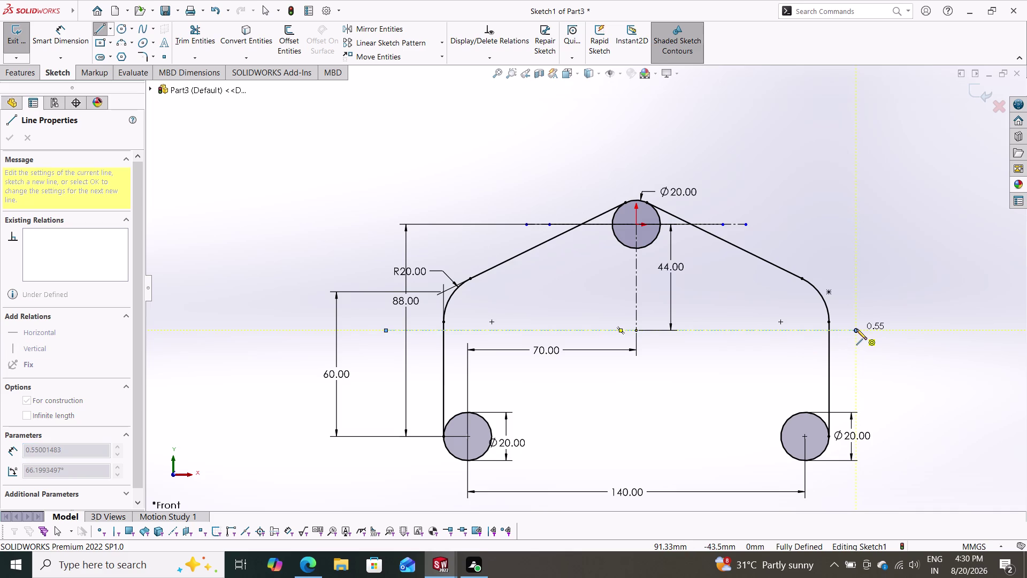
key(Escape)
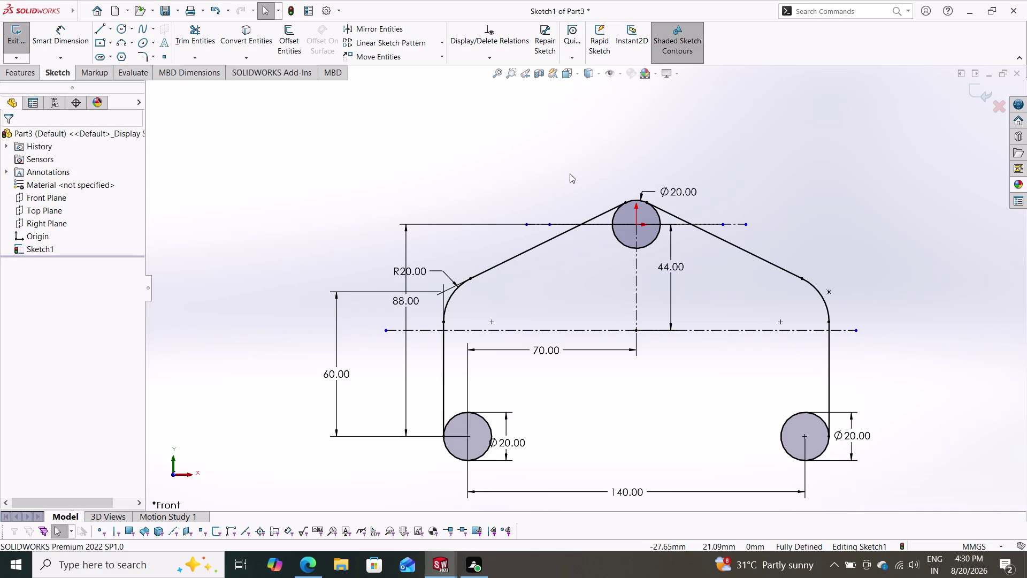
drag(587, 164, 458, 333)
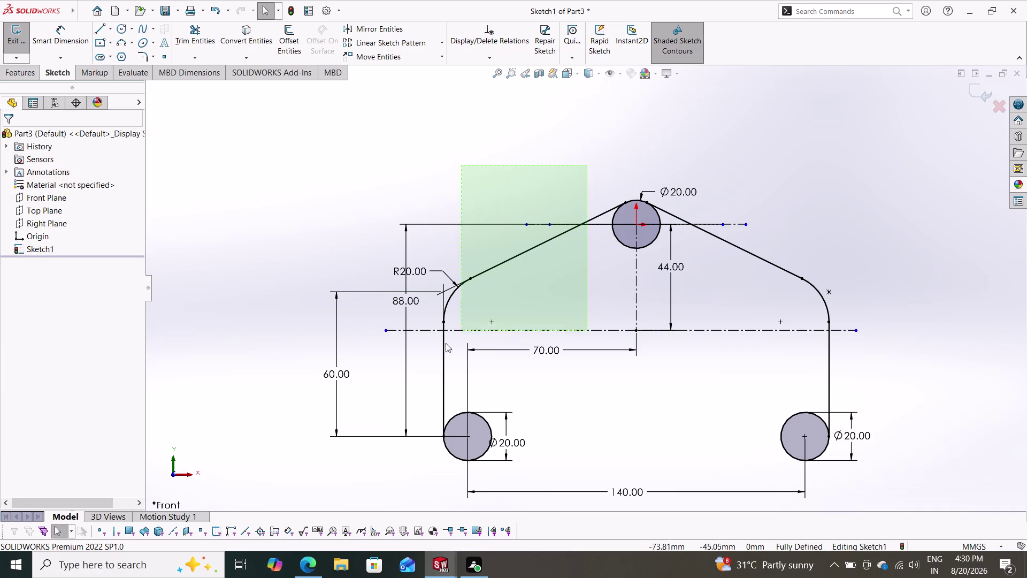
drag(459, 333, 428, 365)
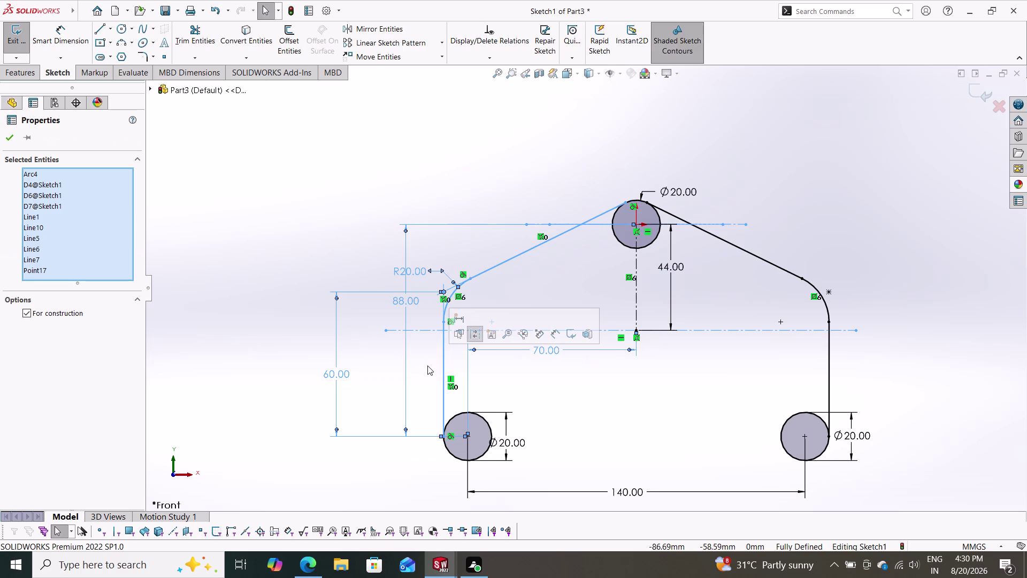
key(Escape)
key(Escape)
click(385, 28)
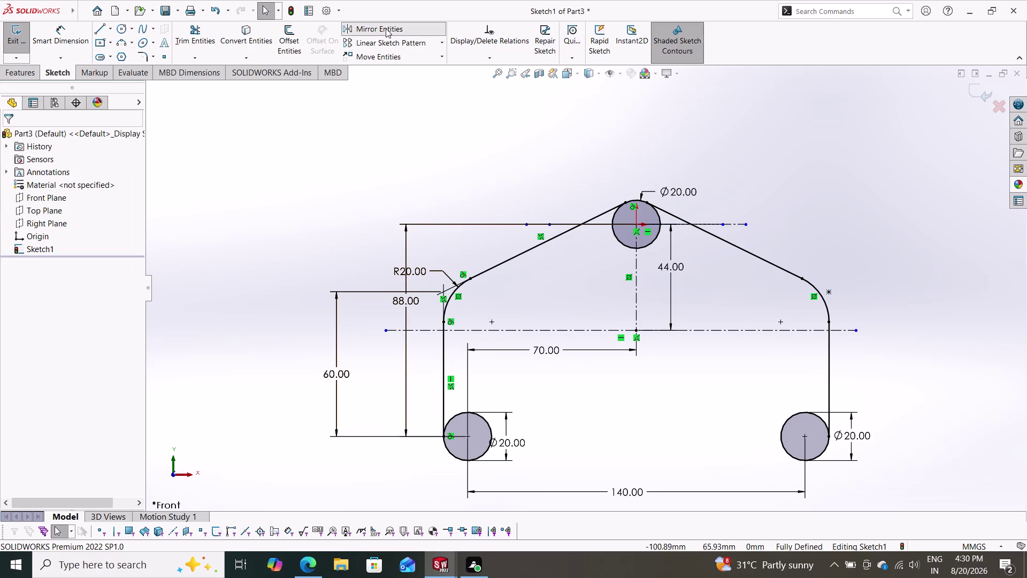
click(516, 257)
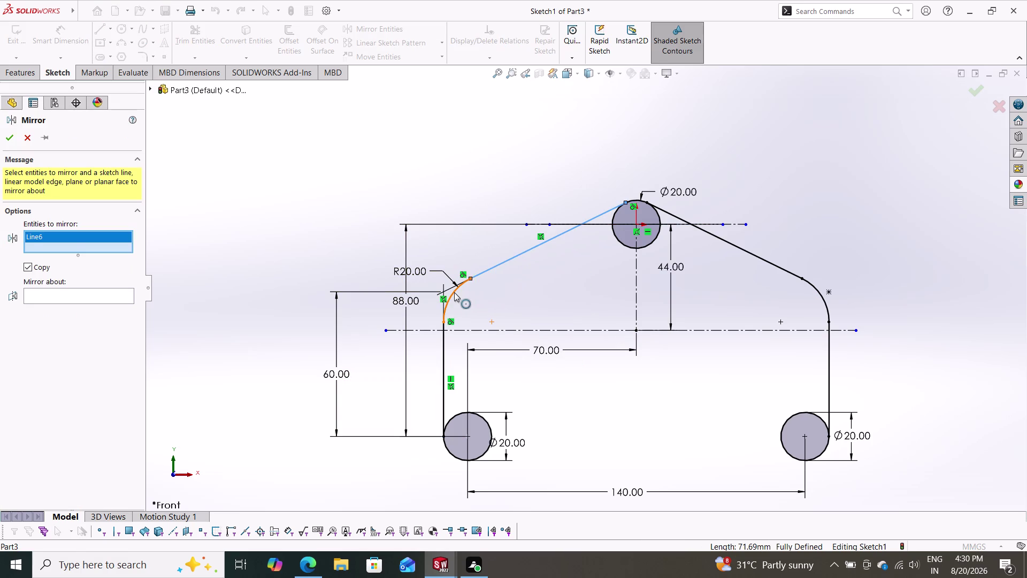
click(455, 292)
click(442, 355)
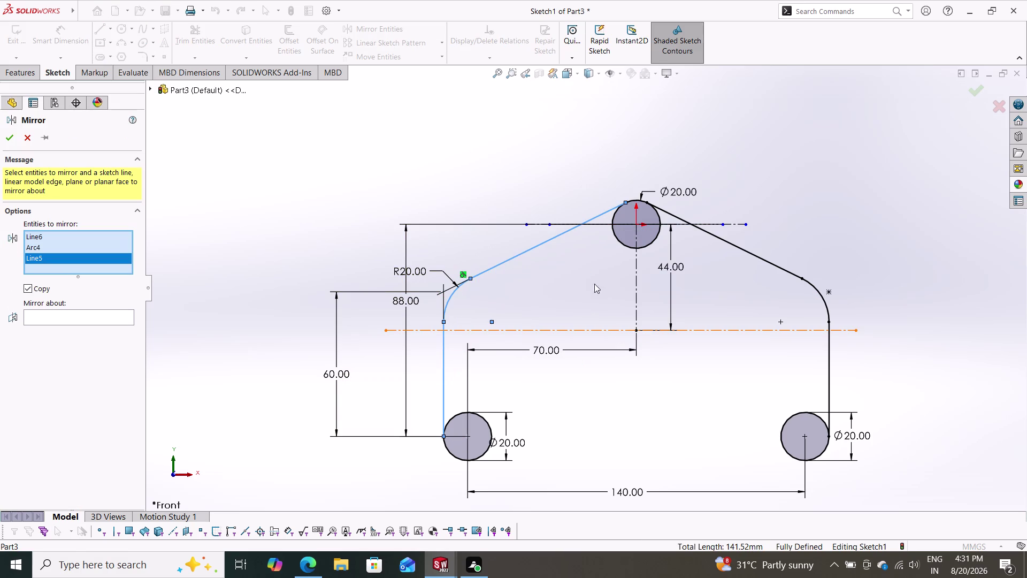
click(668, 213)
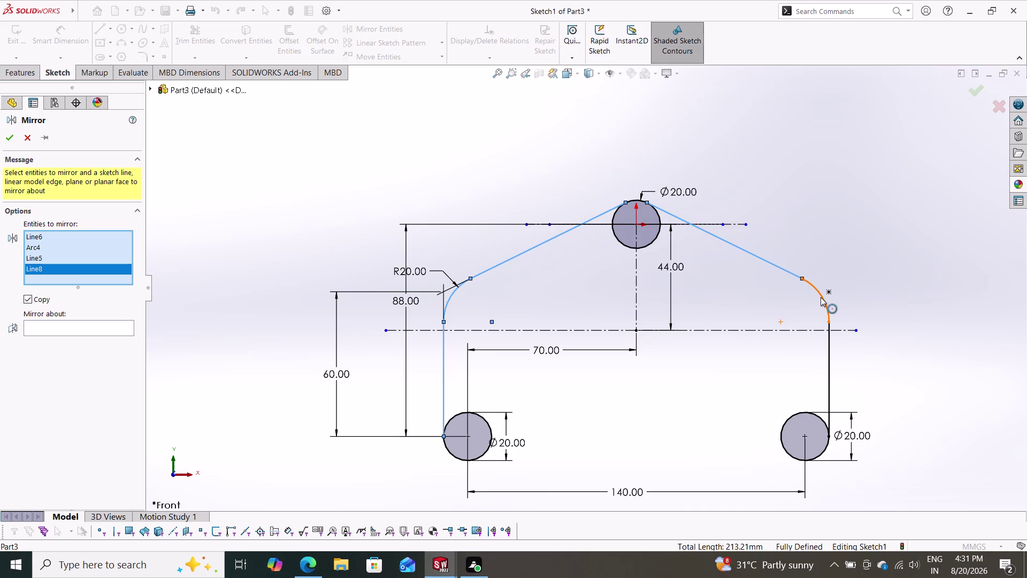
click(821, 296)
click(828, 359)
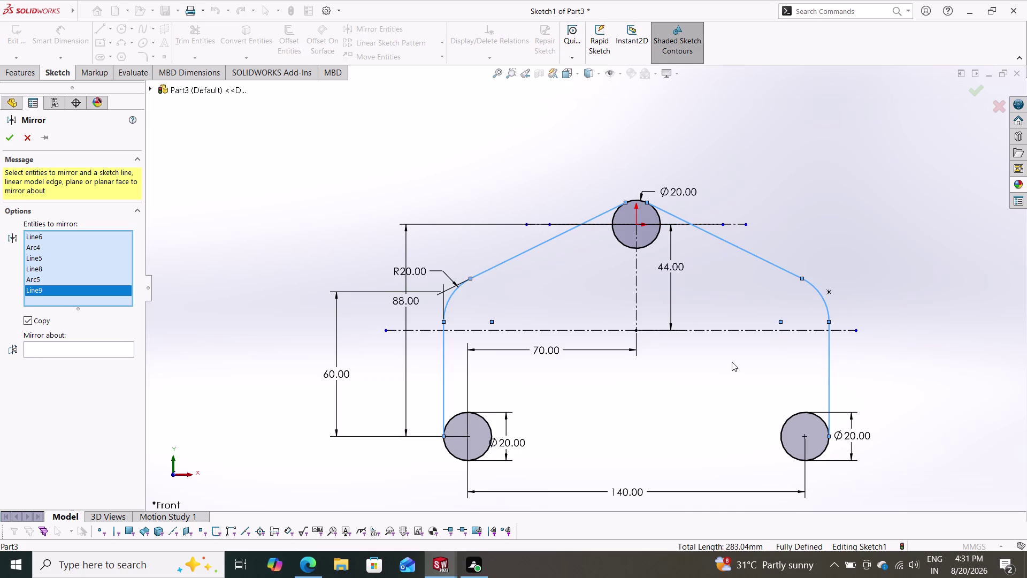
click(79, 344)
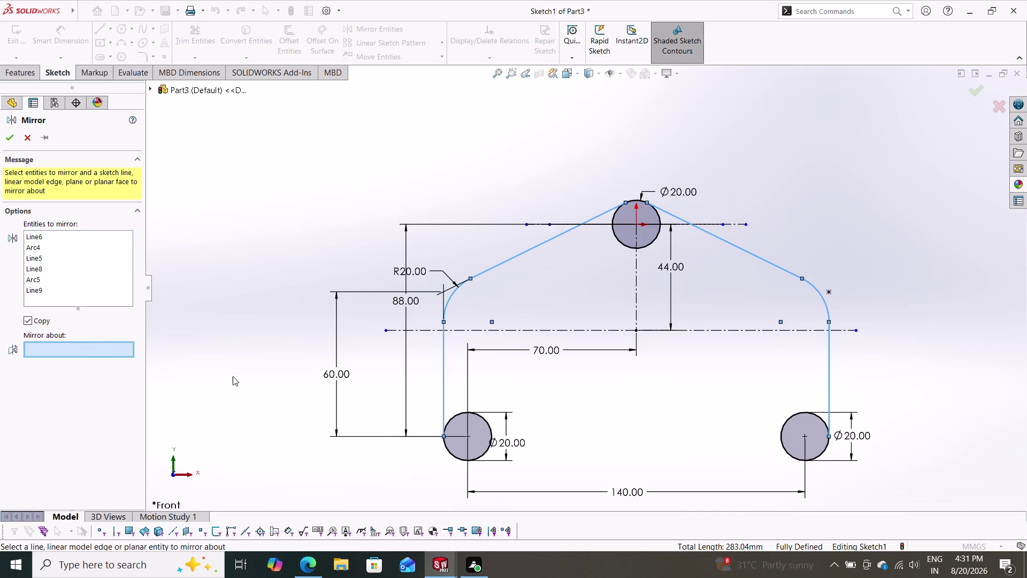
click(558, 328)
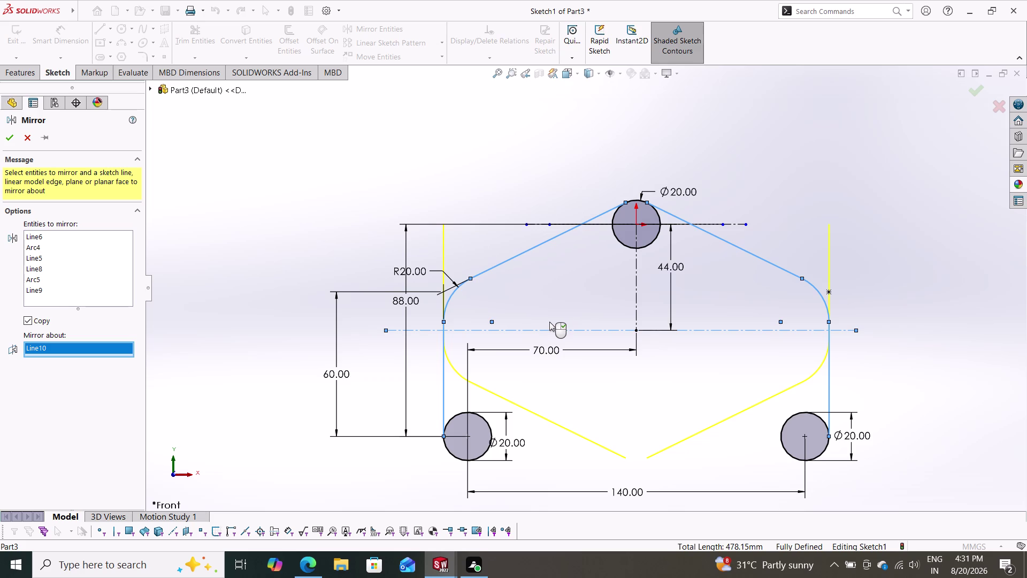
key(Escape)
key(Escape)
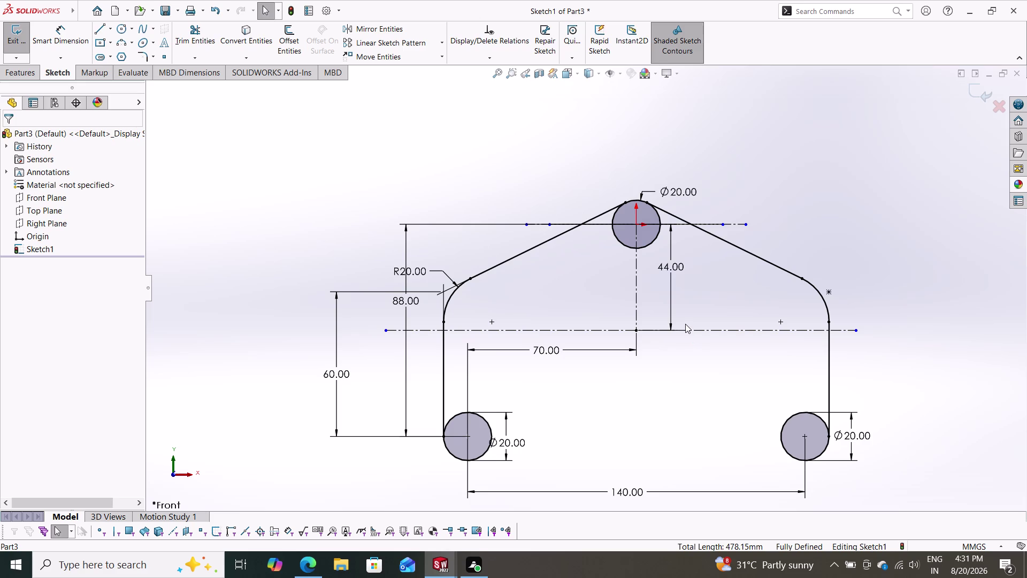
click(112, 29)
click(114, 43)
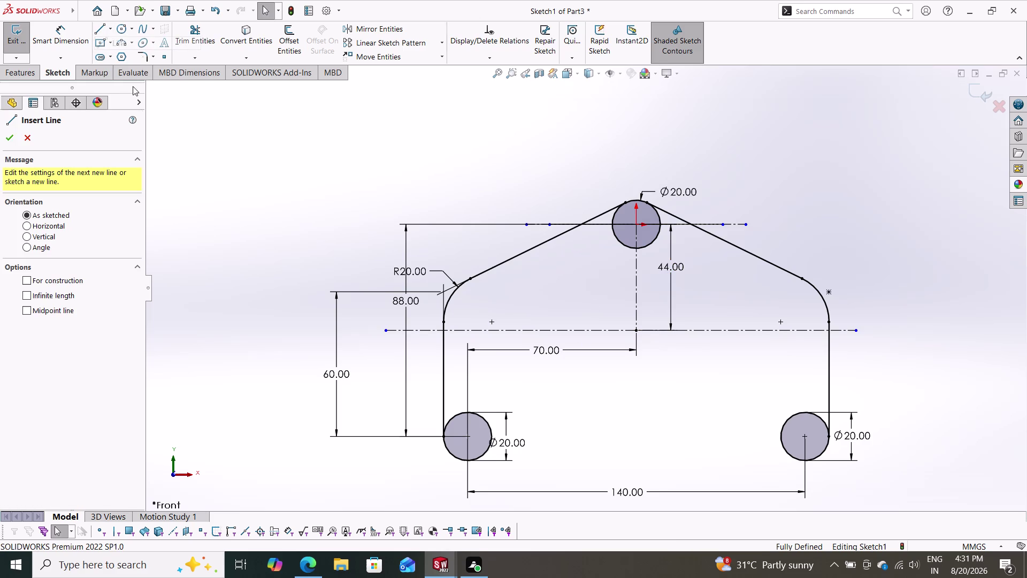
Sketch two lines from the bottom circles to a point below centre, forming a shallow V.
click(475, 457)
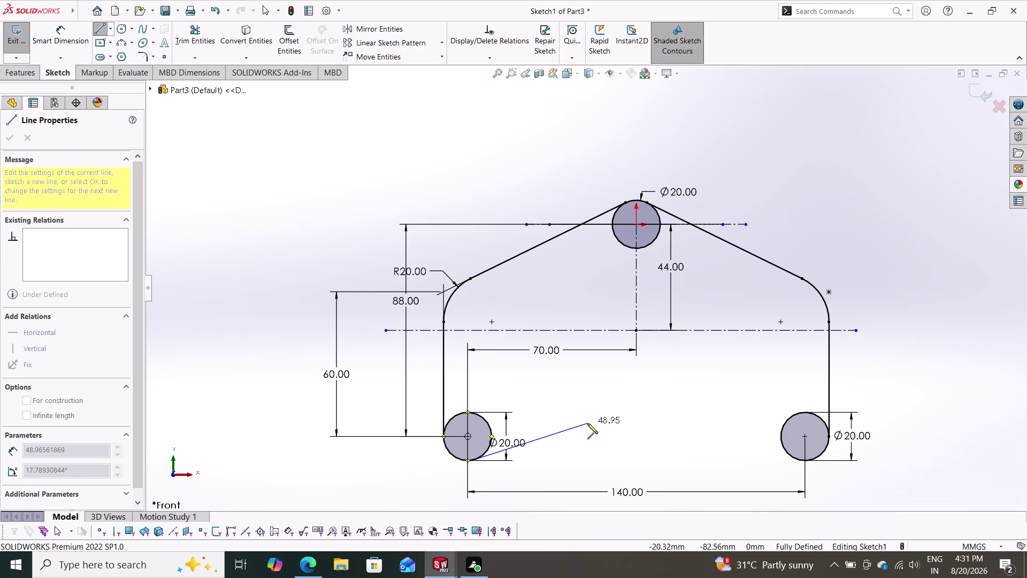
click(634, 415)
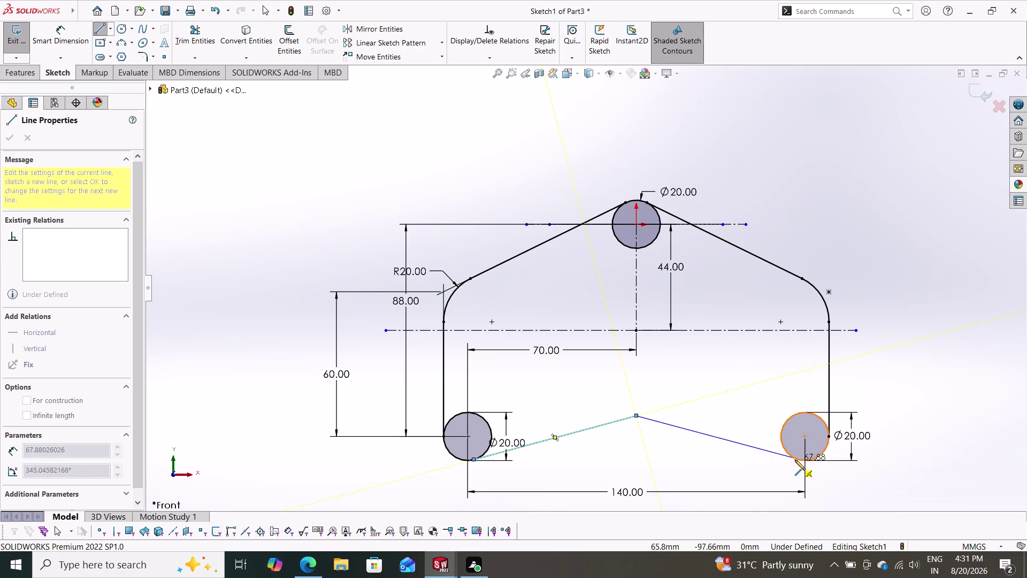
click(795, 460)
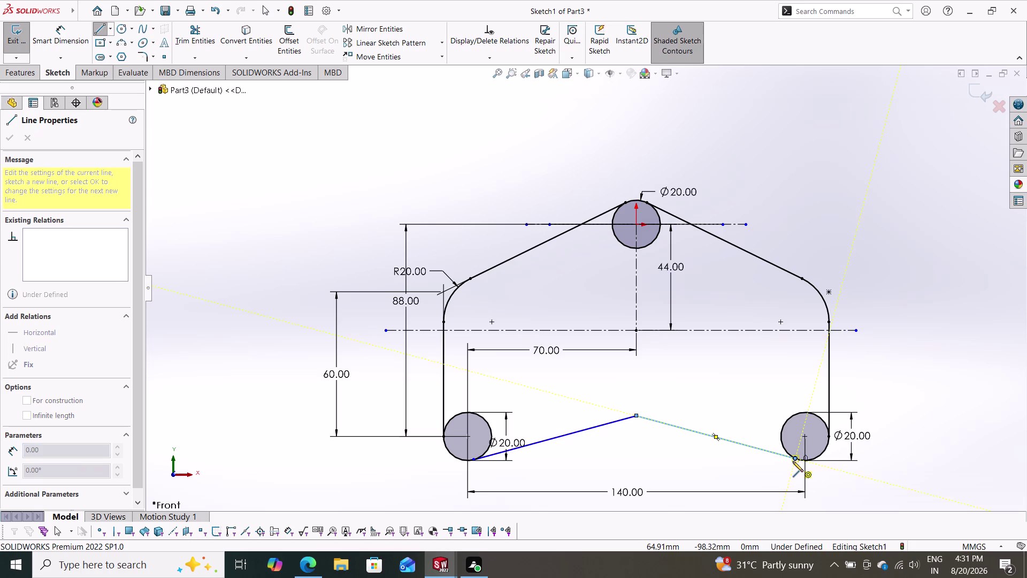
key(Escape)
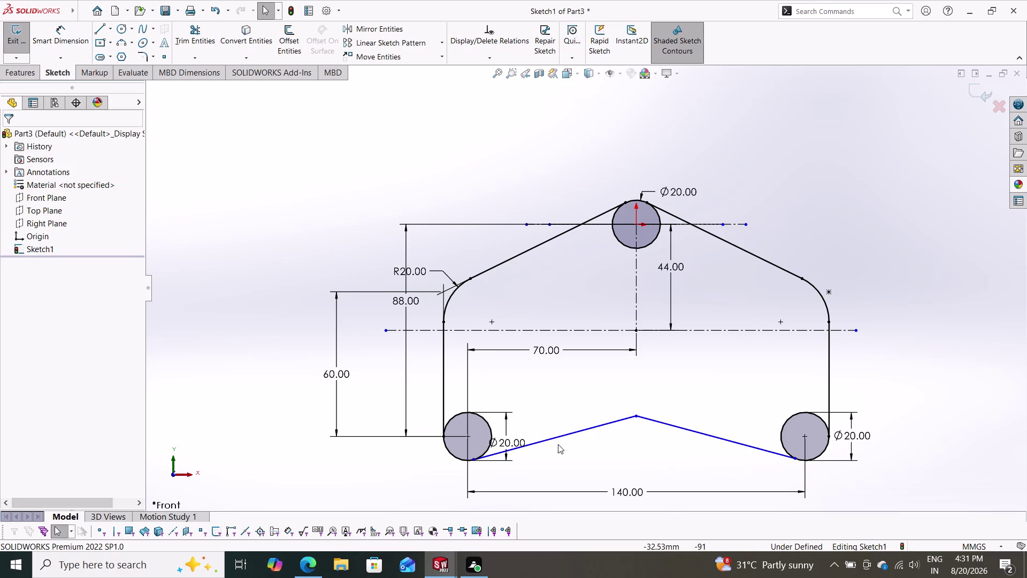
click(554, 439)
Make the left lower line tangent to the left bottom circle.
click(457, 456)
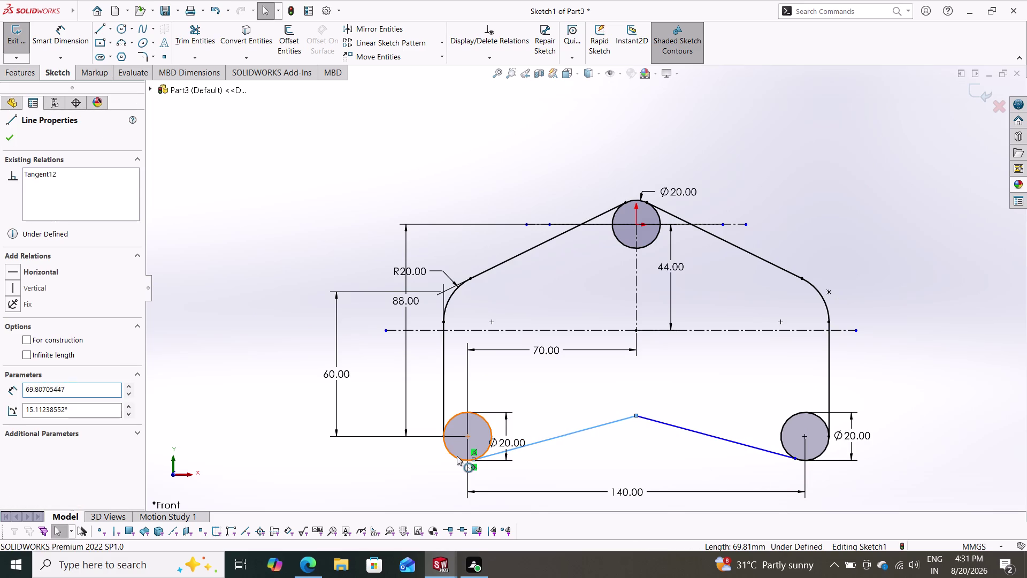
click(33, 326)
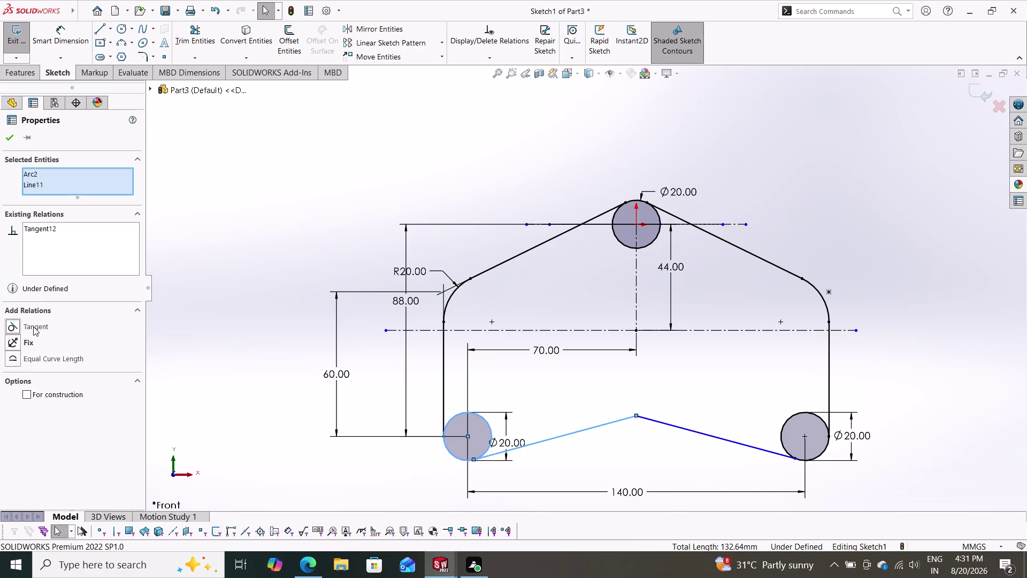
click(8, 134)
click(782, 439)
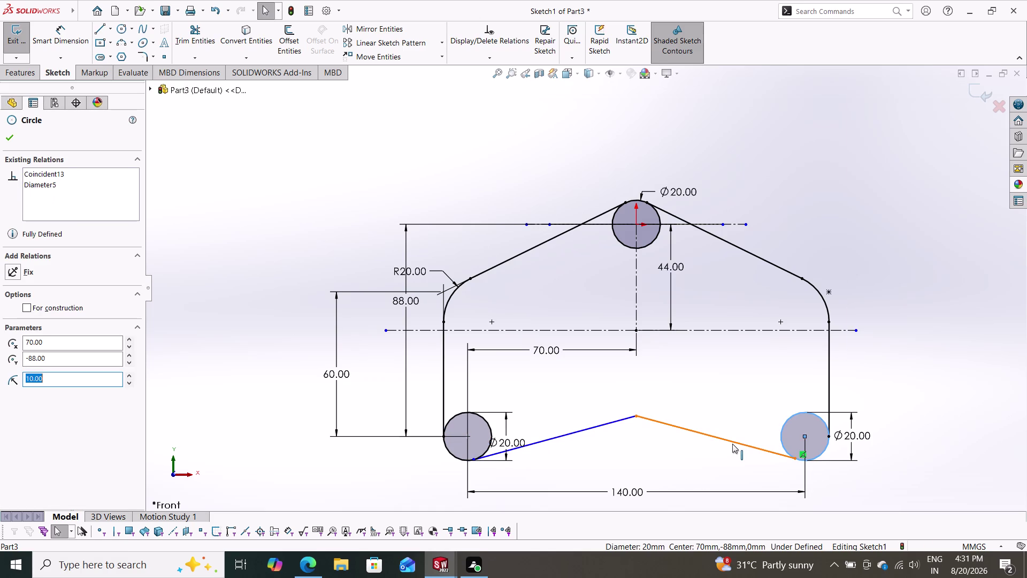
Make the right lower line tangent to the right bottom circle.
click(734, 442)
click(41, 328)
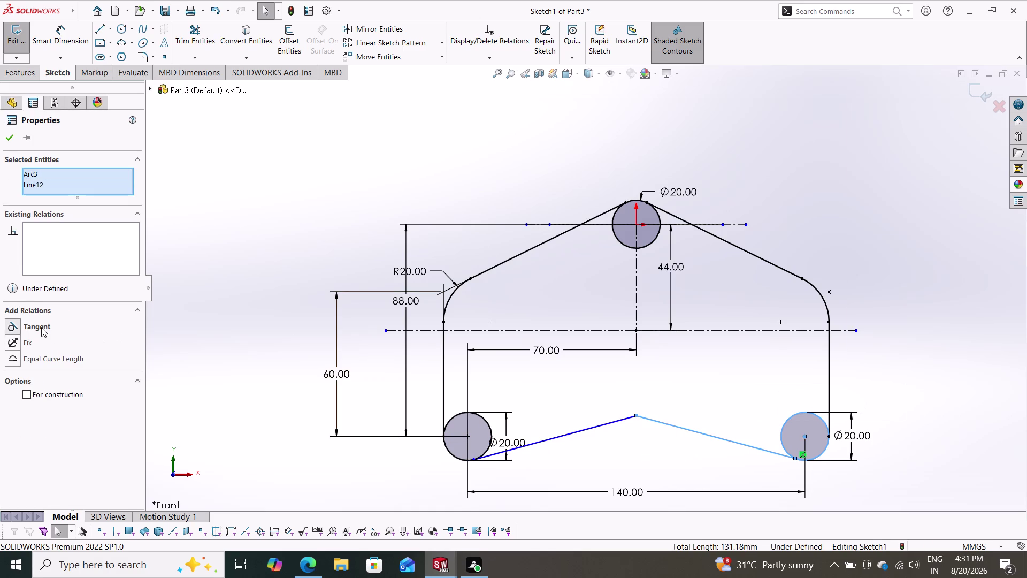
click(6, 140)
key(Escape)
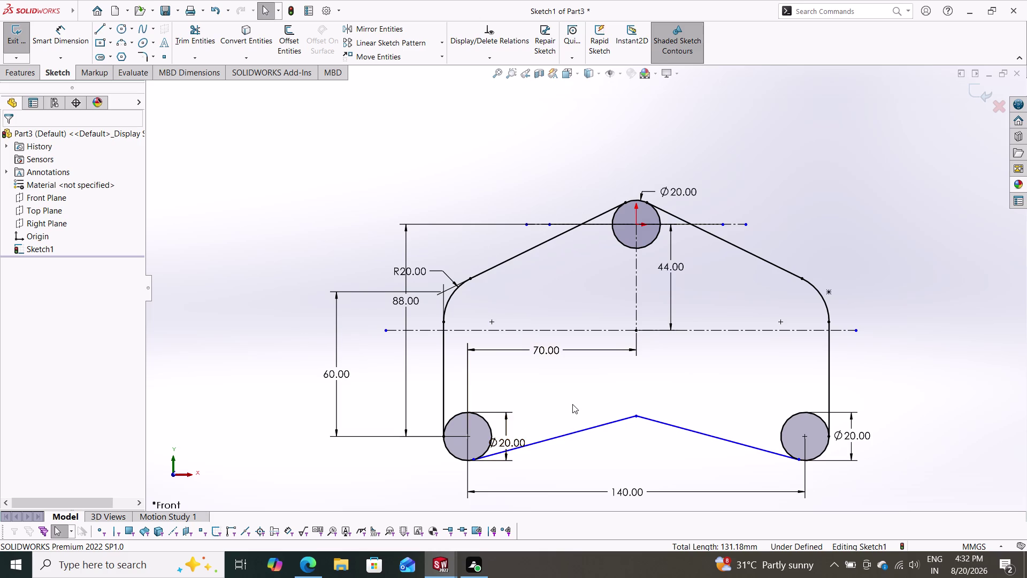
click(146, 56)
drag(665, 400, 596, 433)
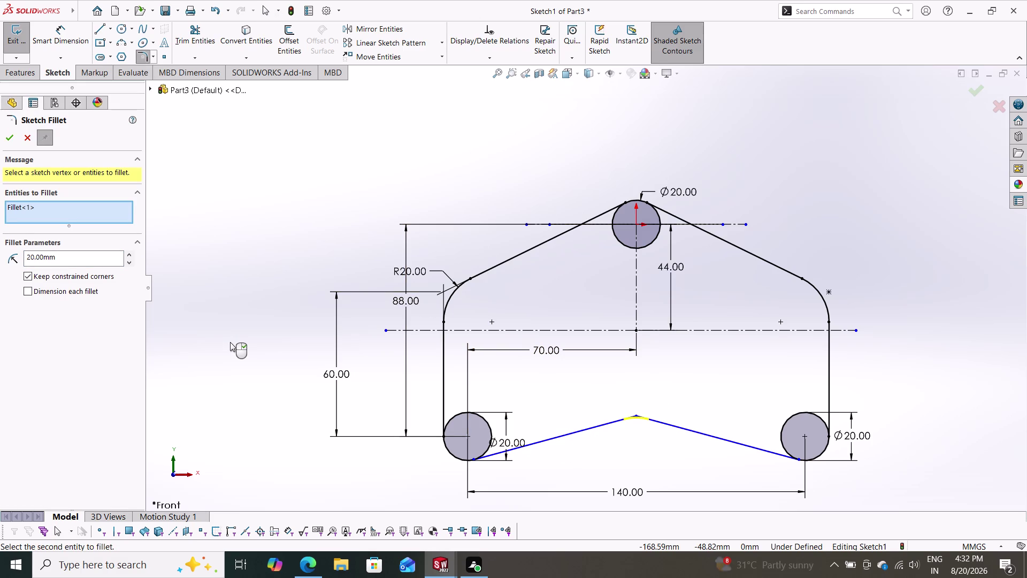
Fillet the apex of the lower V with a 20 mm radius.
click(12, 132)
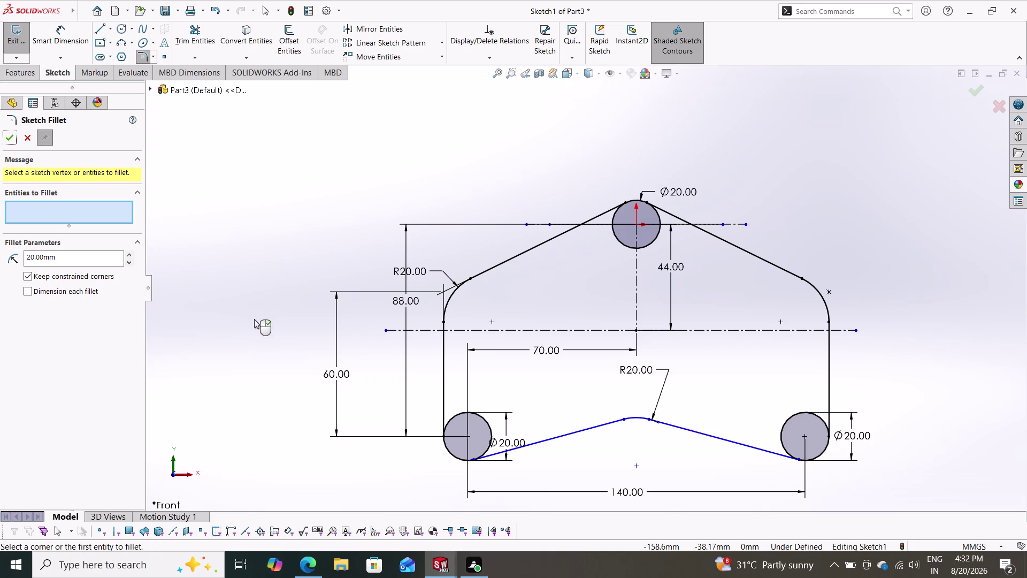
click(11, 142)
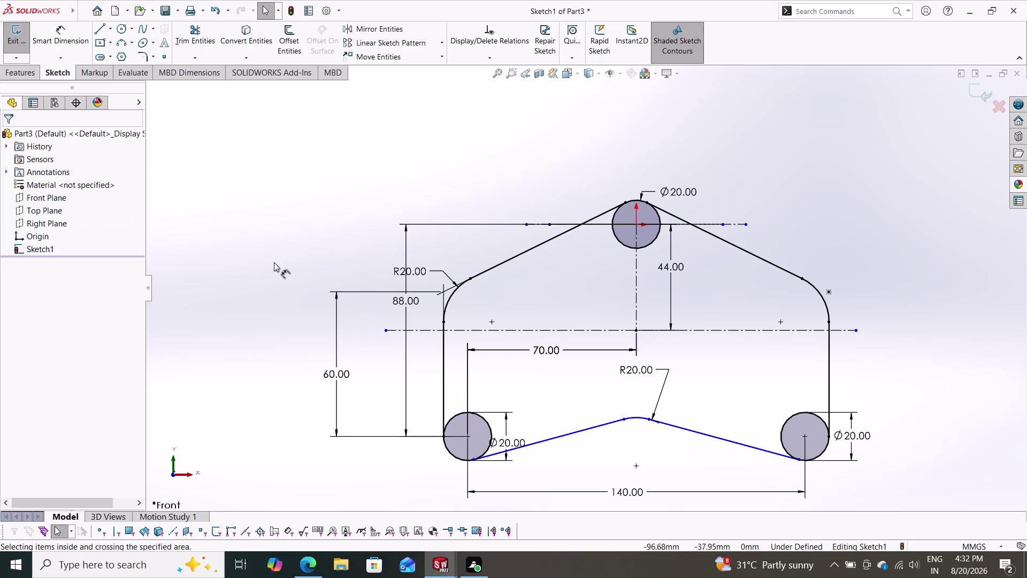
click(198, 34)
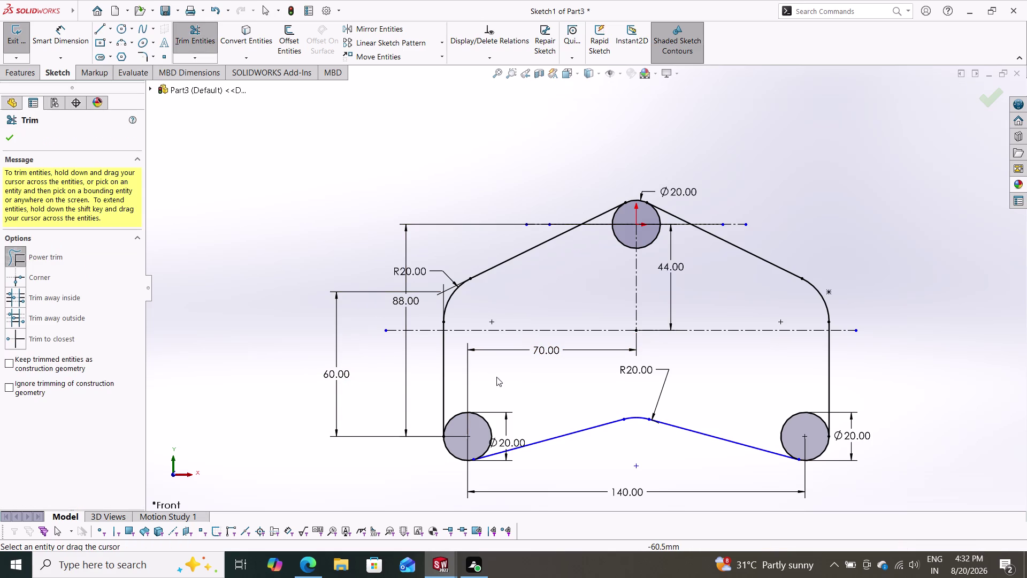
Trim the left bottom circle to an arc, undoing a mistaken trim on the right circle.
drag(510, 402, 483, 423)
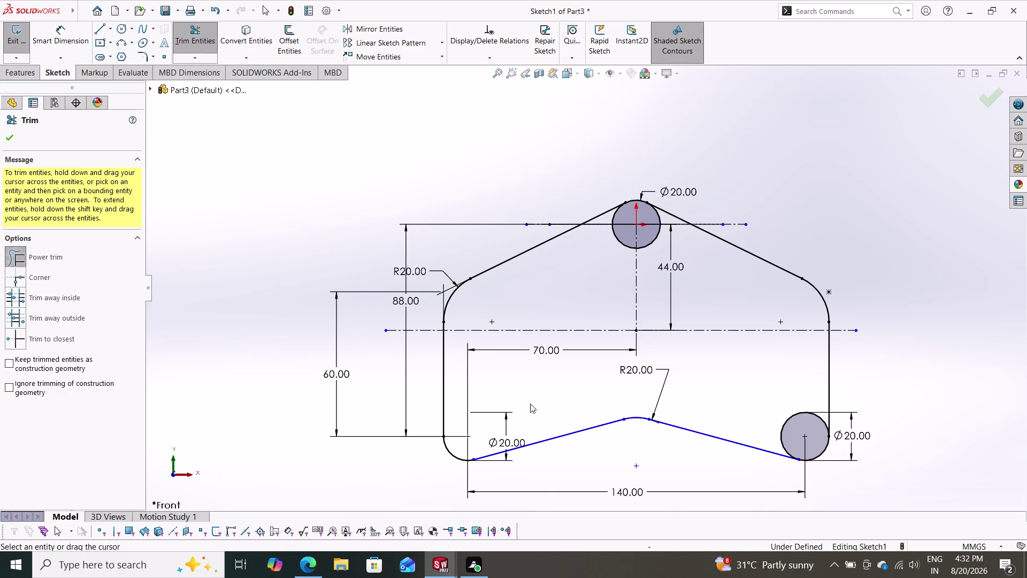
drag(766, 393, 791, 433)
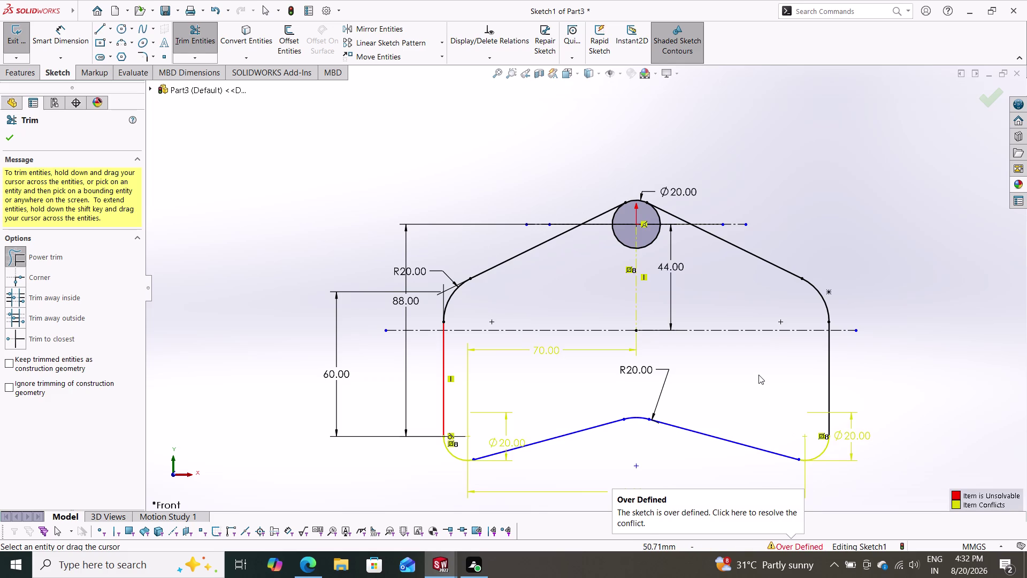
key(ctrl+z)
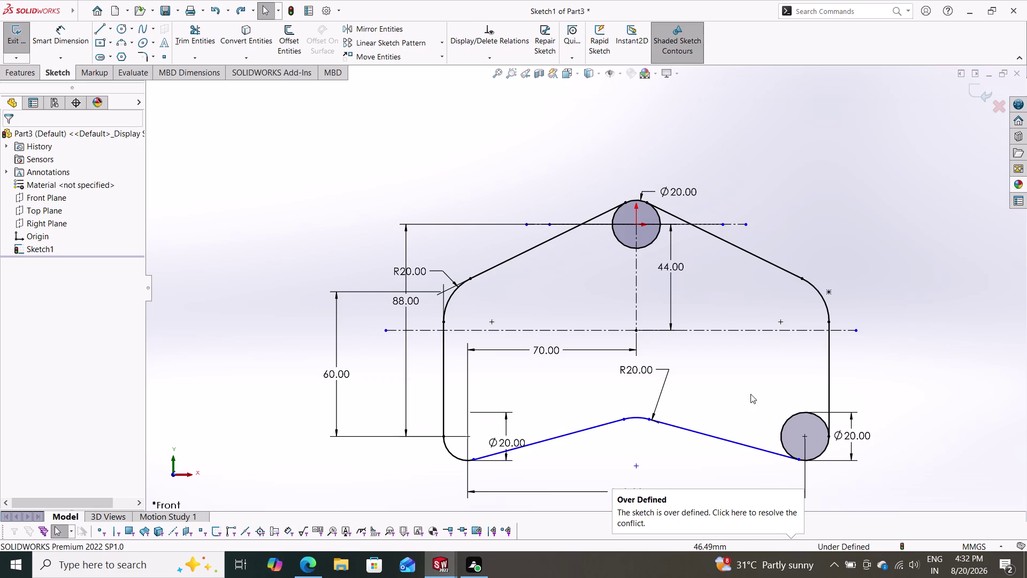
scroll(down, 3)
scroll(up, 3)
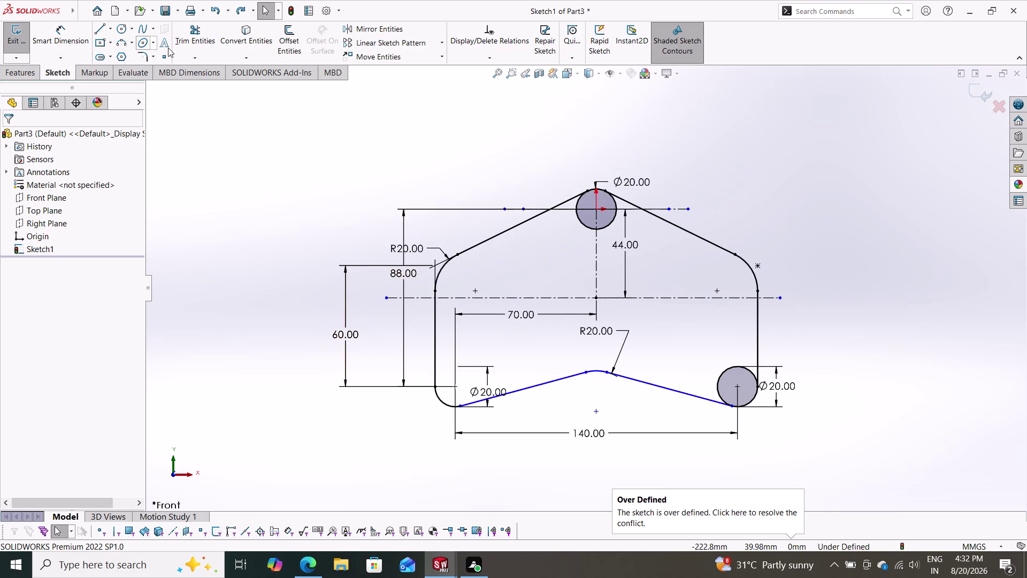
click(188, 32)
Trim the right bottom circle and the lower half of the top circle, then close Trim.
drag(702, 349, 714, 364)
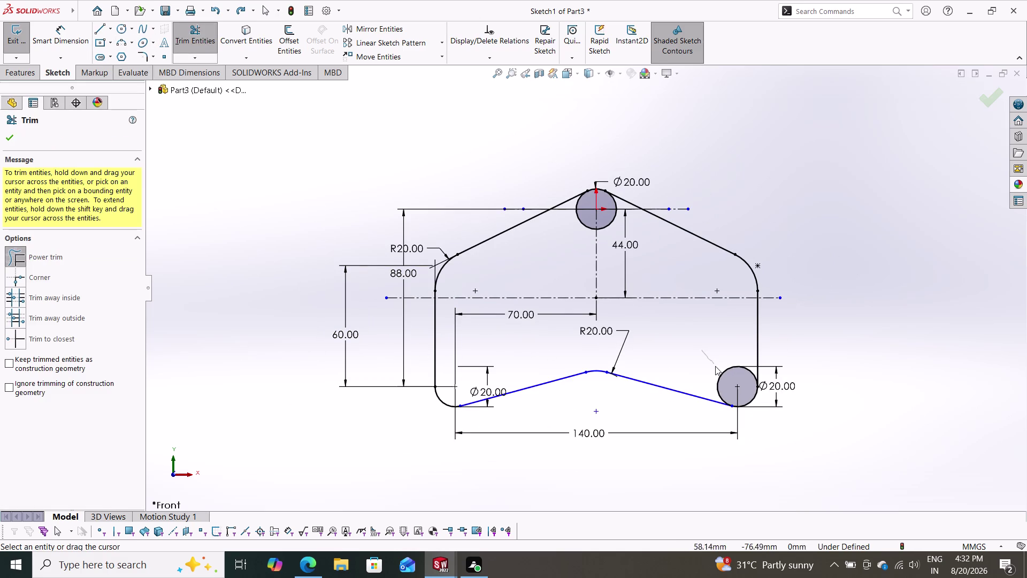
drag(715, 364, 725, 371)
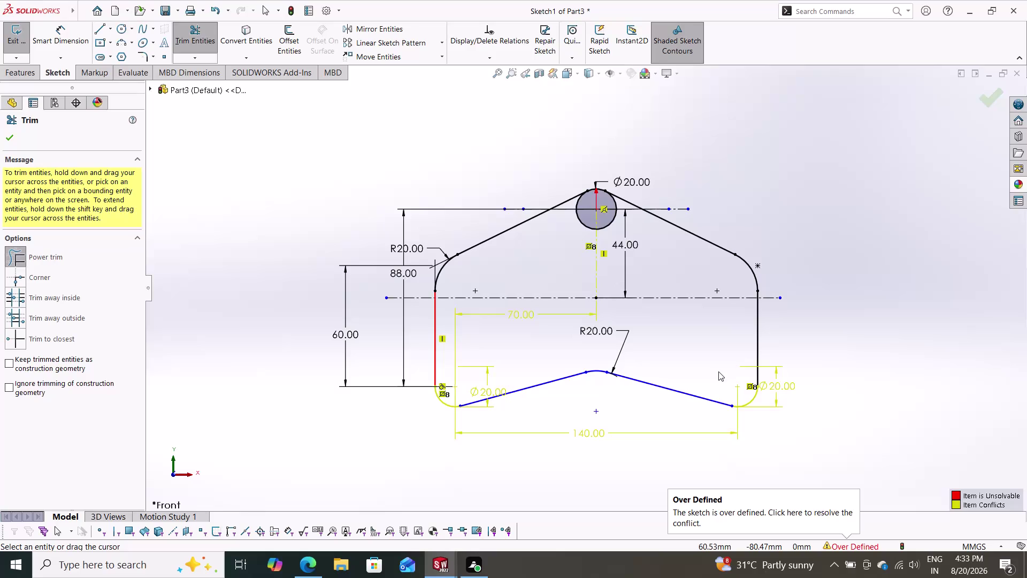
drag(569, 248, 576, 227)
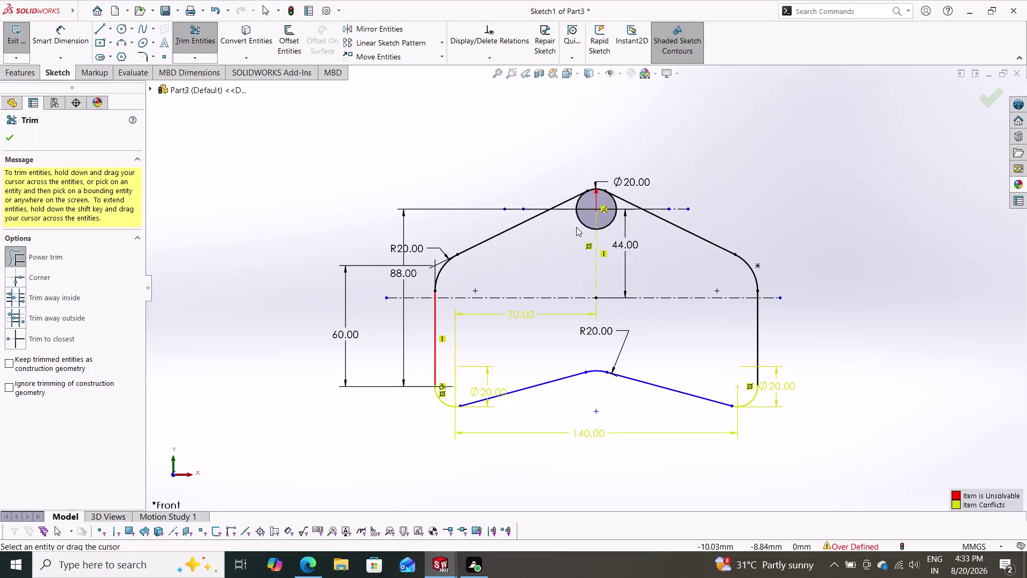
drag(576, 227, 587, 218)
drag(612, 239, 608, 219)
key(Escape)
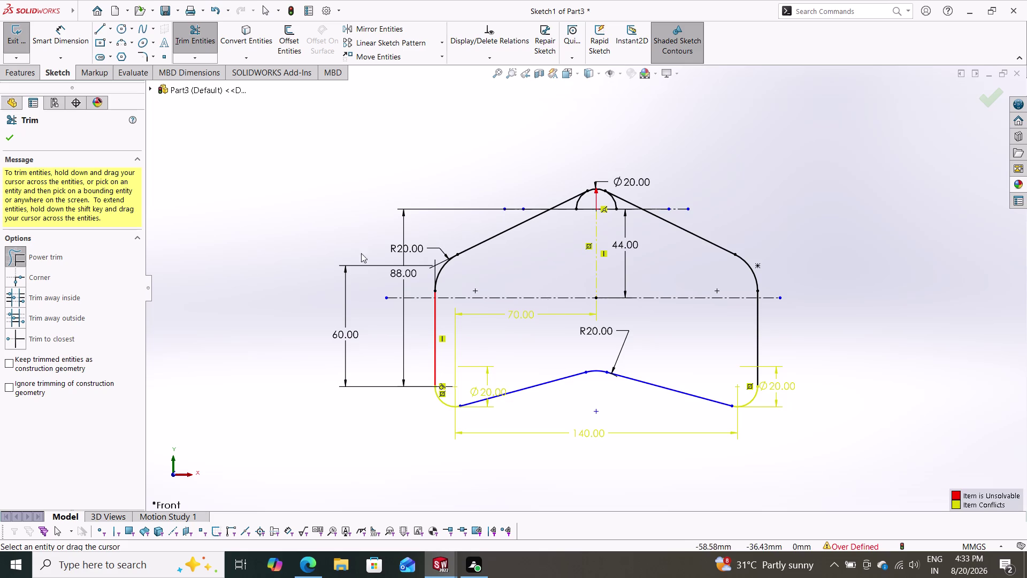
click(0, 139)
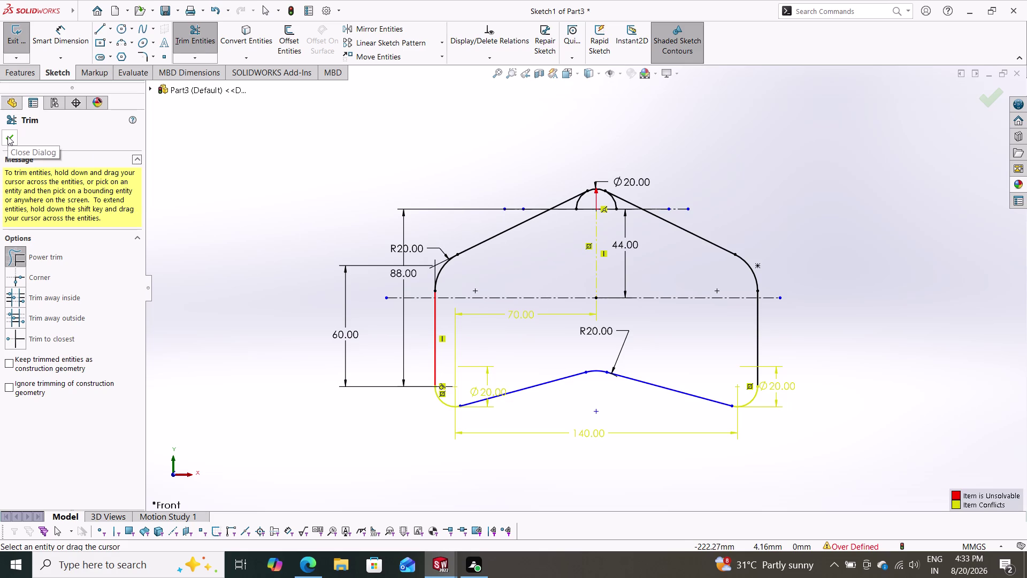
click(7, 136)
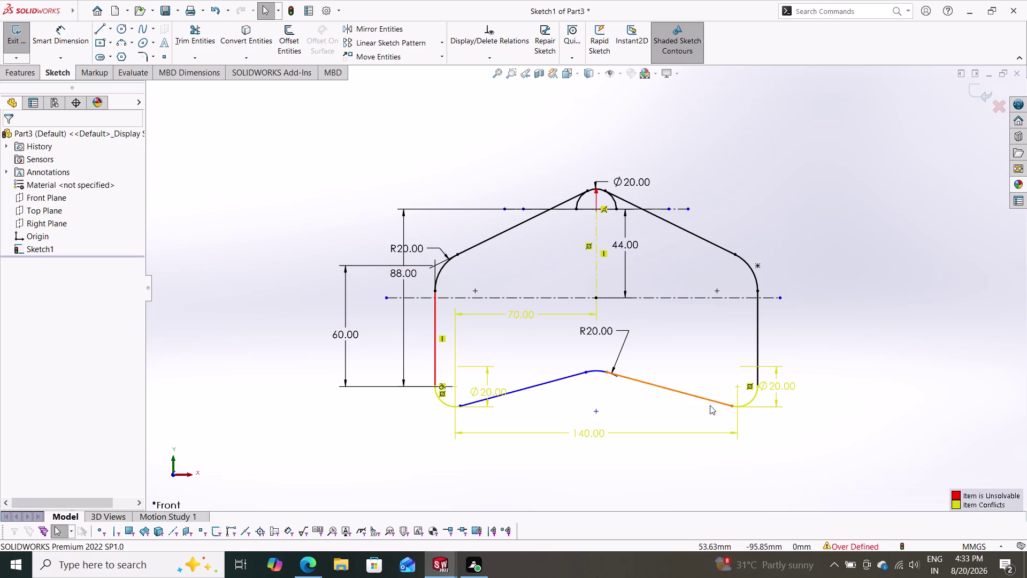
Select the right arc's Ø20 dimension, dismissing an accidentally opened Calculator.
click(773, 381)
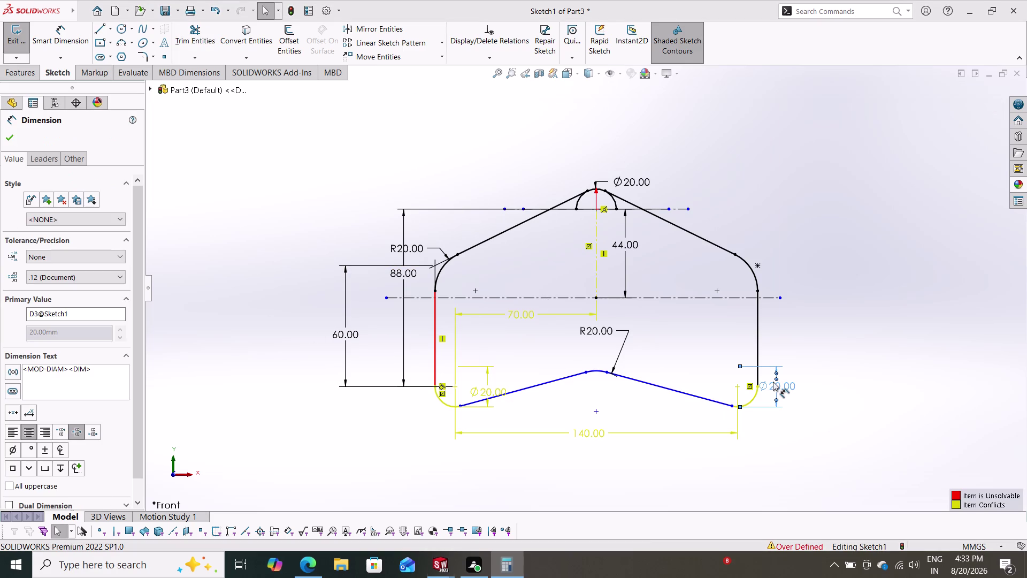
key(Delete)
click(226, 7)
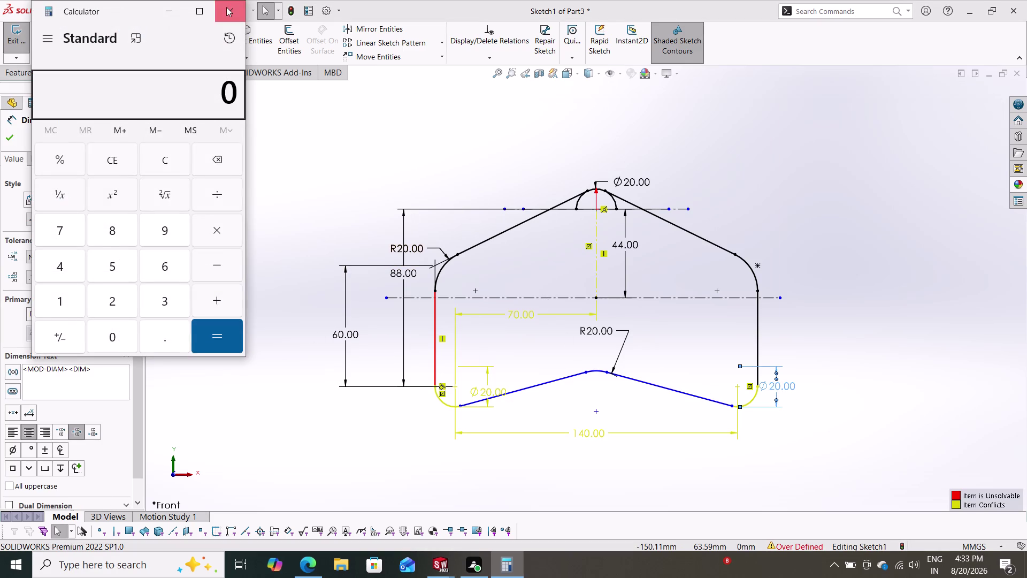
click(775, 385)
key(Delete)
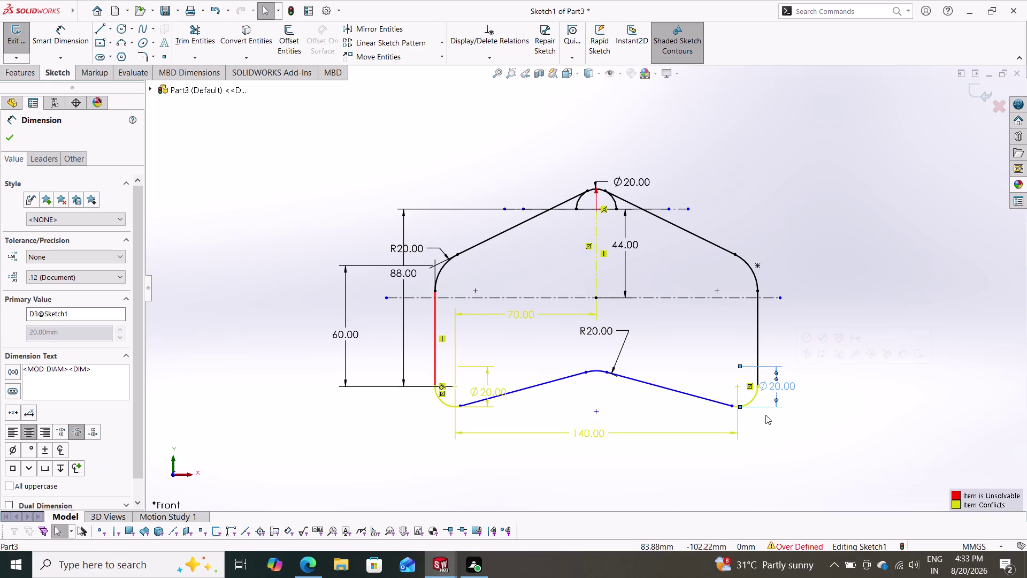
key(Escape)
key(Escape)
key(Escape)
Close the Calculator again and delete the redundant Ø20 dimension on the lower-right arc.
click(777, 384)
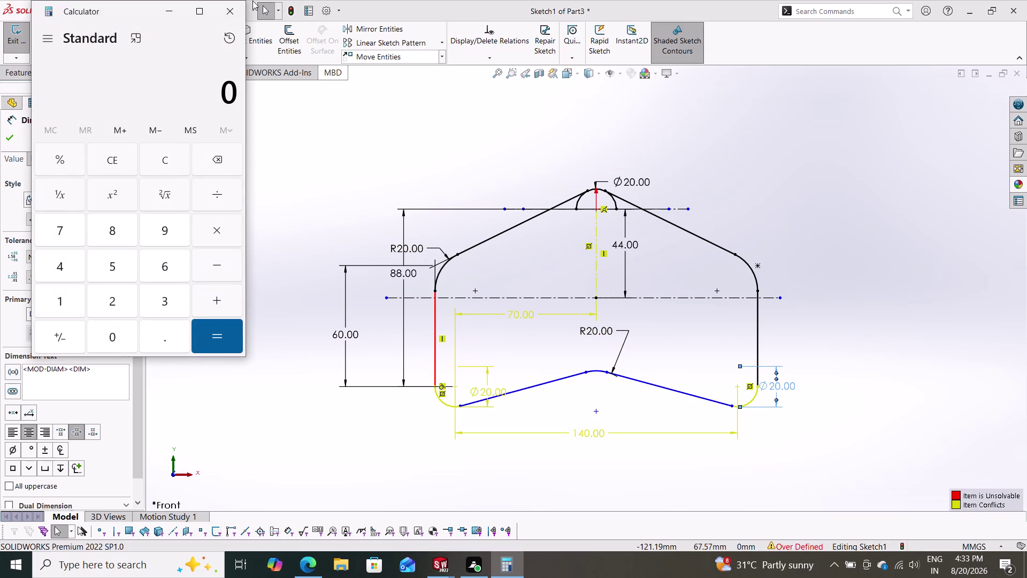
click(235, 7)
key(Delete)
key(Delete)
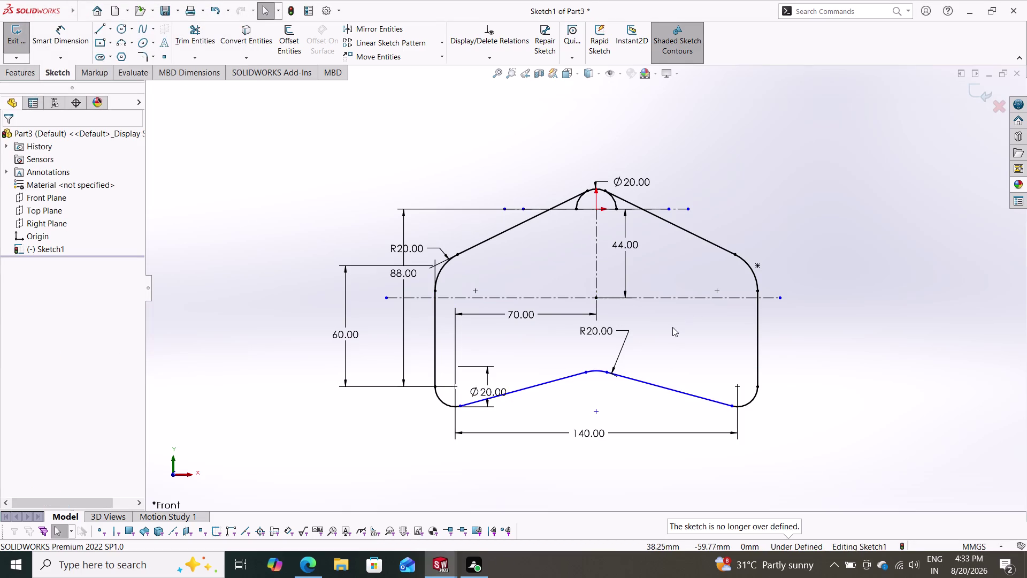
scroll(down, 3)
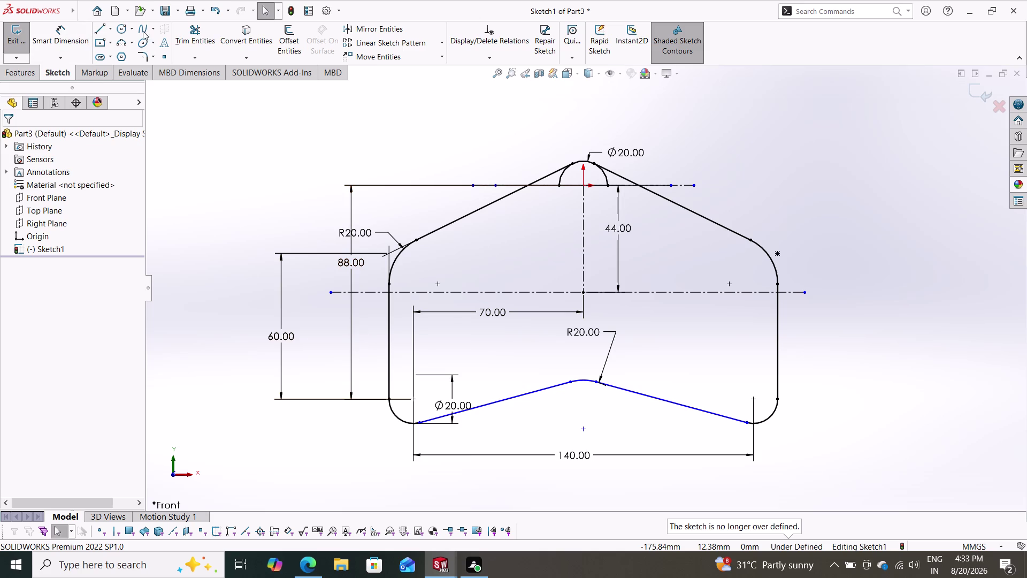
click(197, 32)
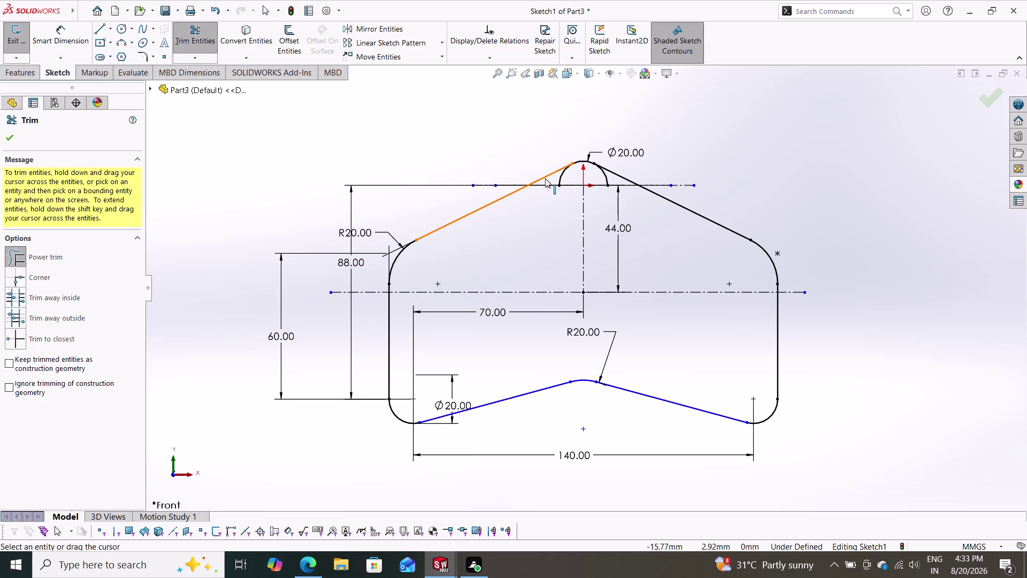
Power-trim the leftover top-arc pieces so the chevron outline forms one closed profile.
drag(571, 179, 558, 176)
drag(611, 176, 604, 177)
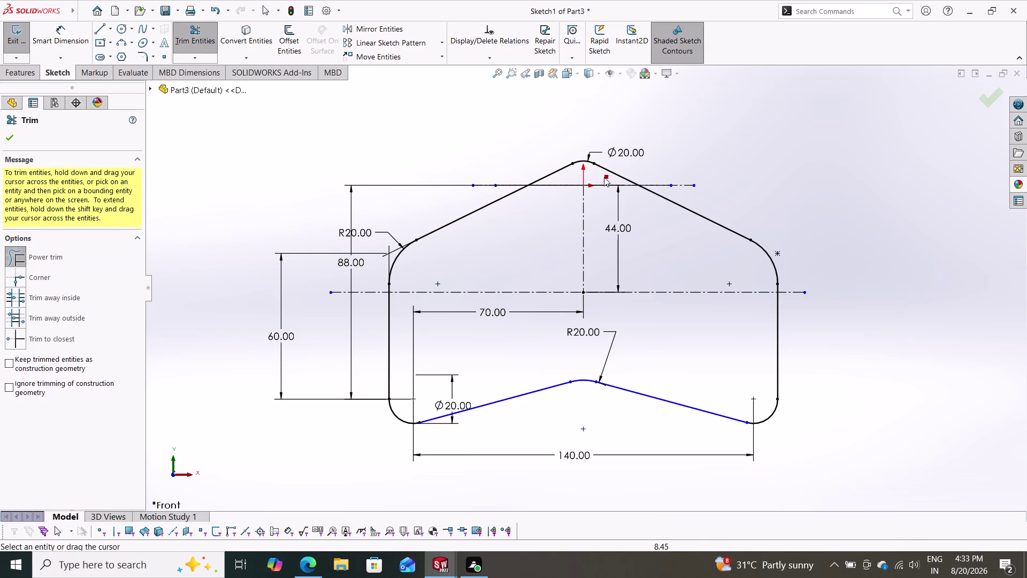
drag(604, 177, 602, 180)
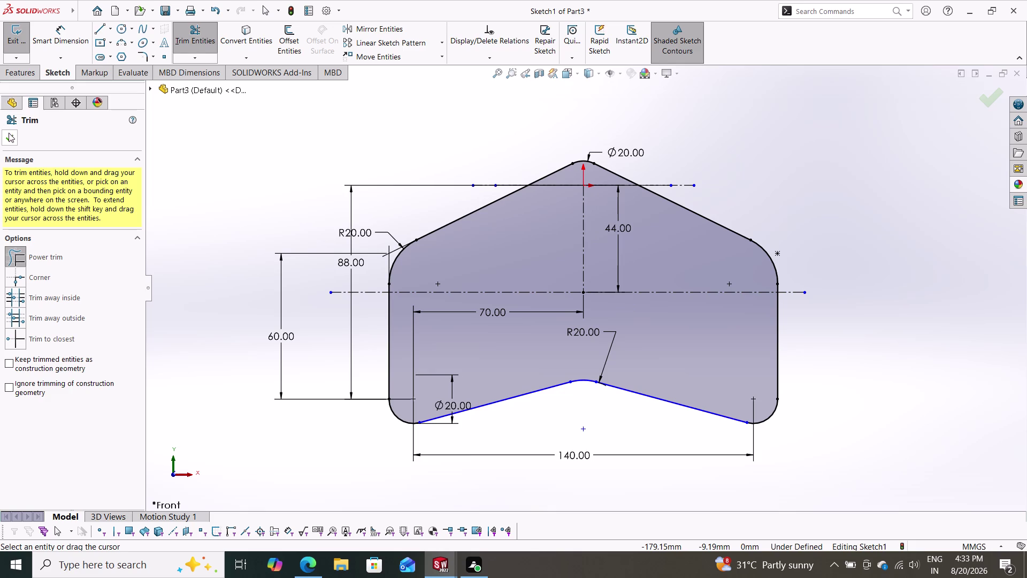
click(13, 136)
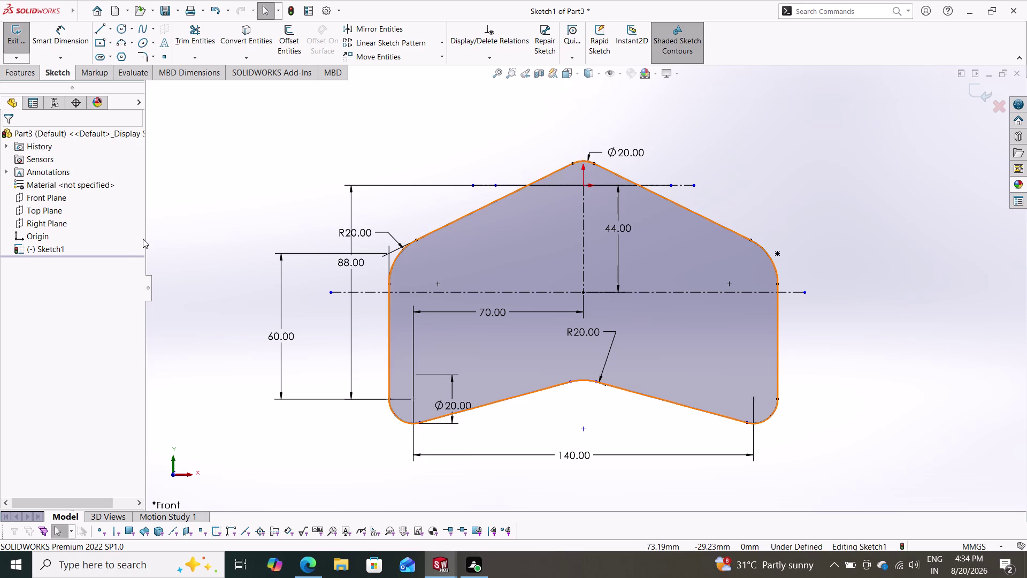
drag(858, 150, 491, 205)
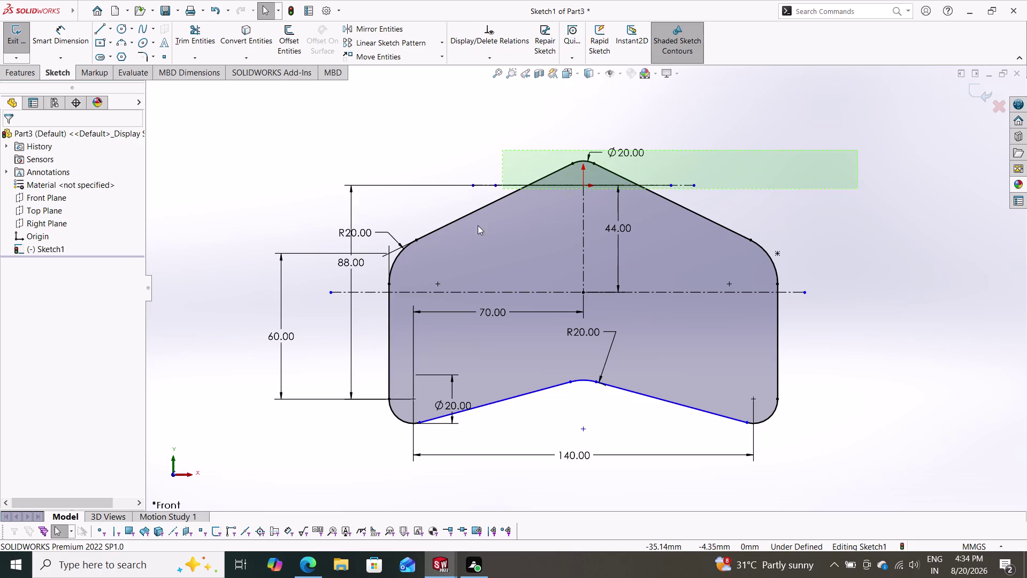
drag(491, 206, 352, 439)
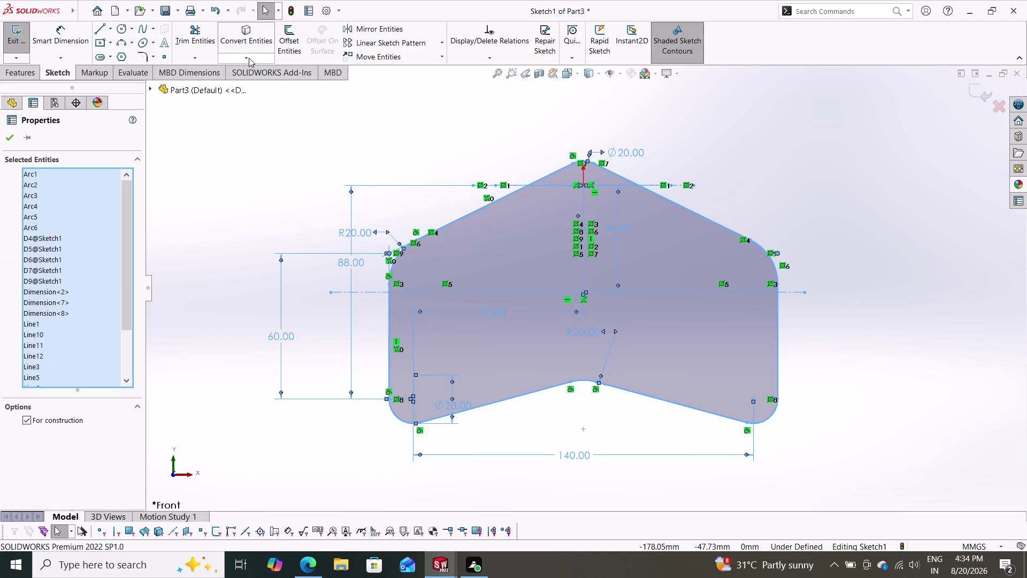
click(282, 36)
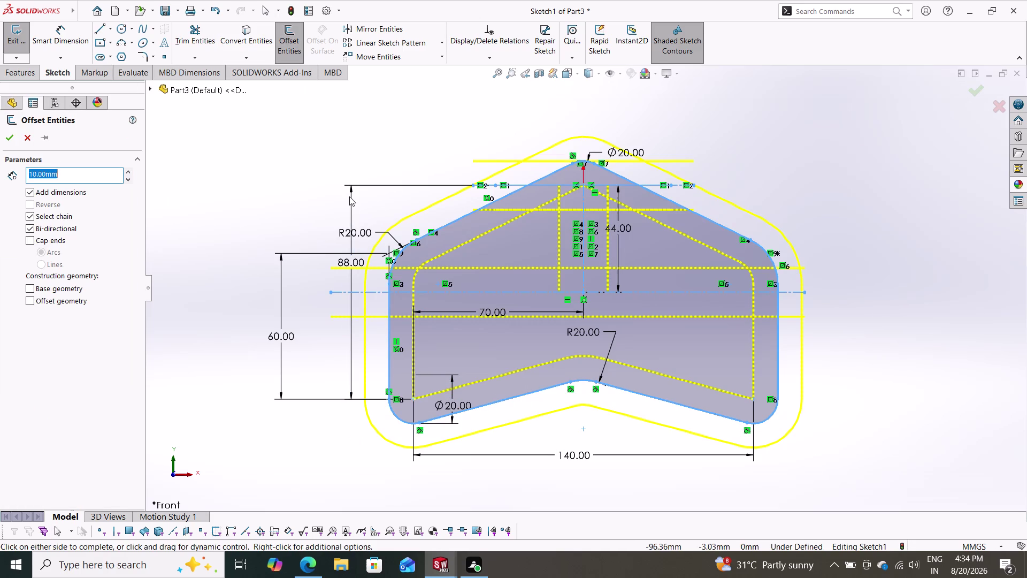
click(67, 231)
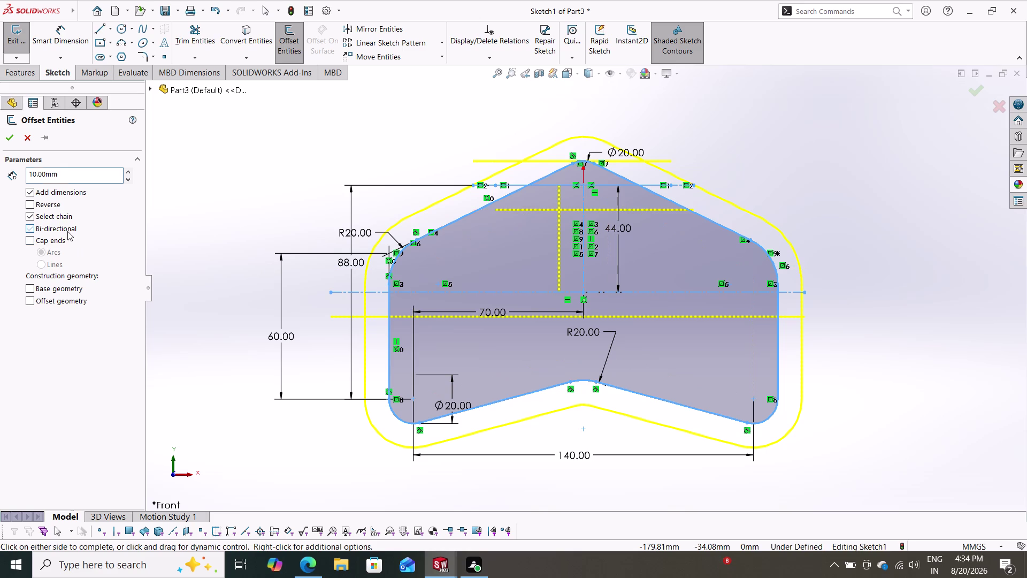
click(46, 205)
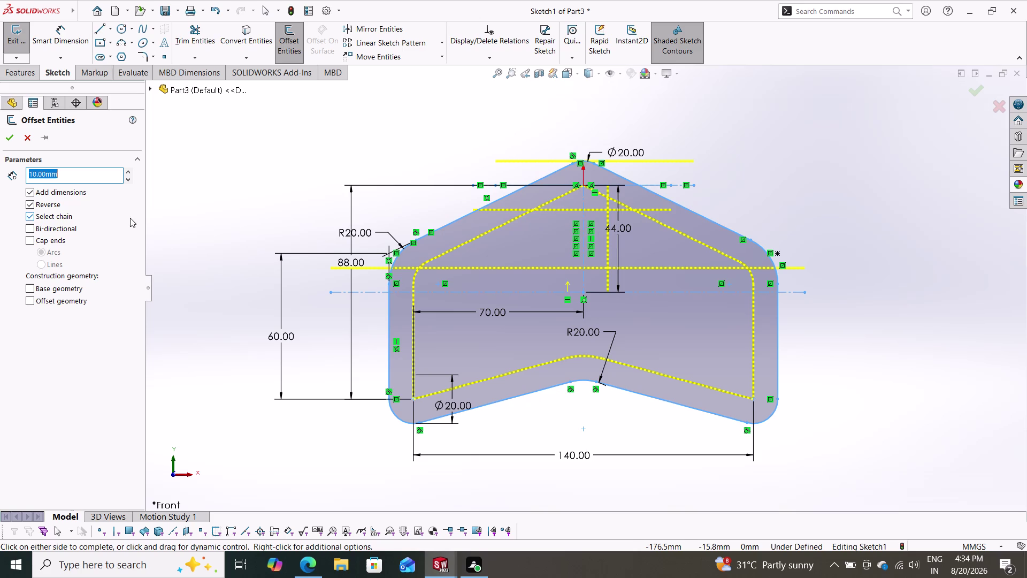
key(5)
key(Return)
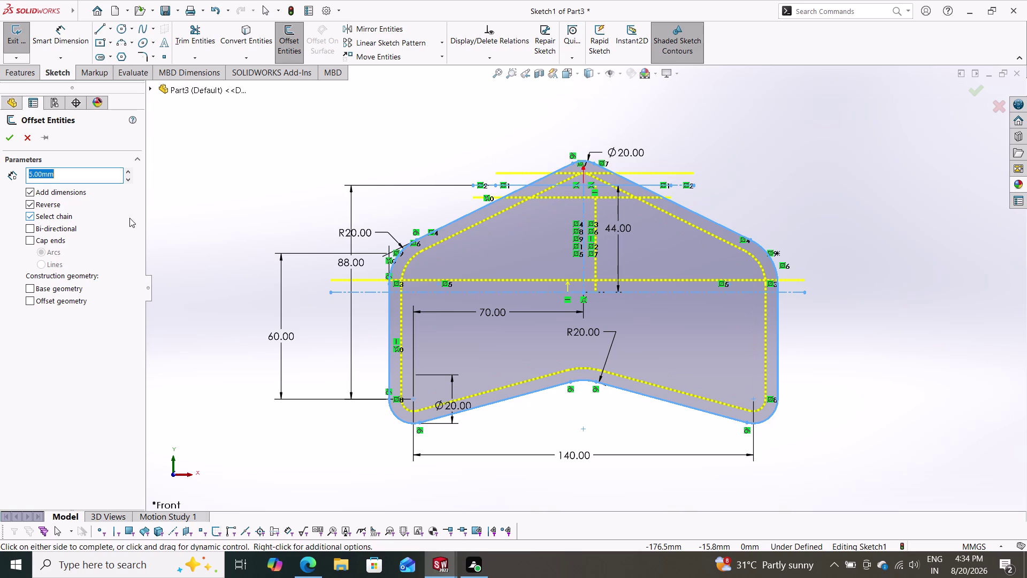
click(33, 136)
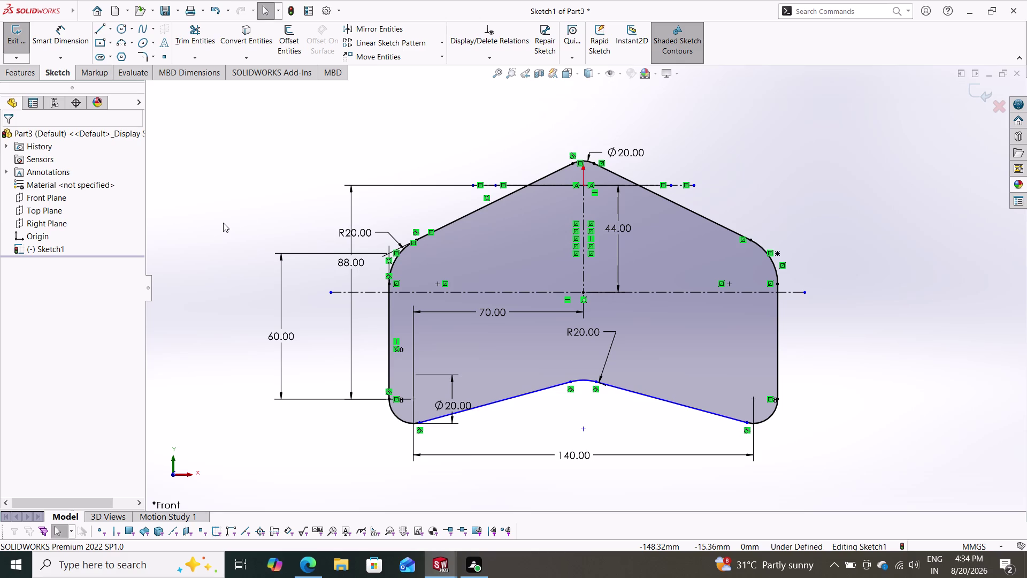
click(25, 75)
Extrude the chevron sketch mid plane to 30 mm as Boss-Extrude1 and inspect the solid.
click(24, 38)
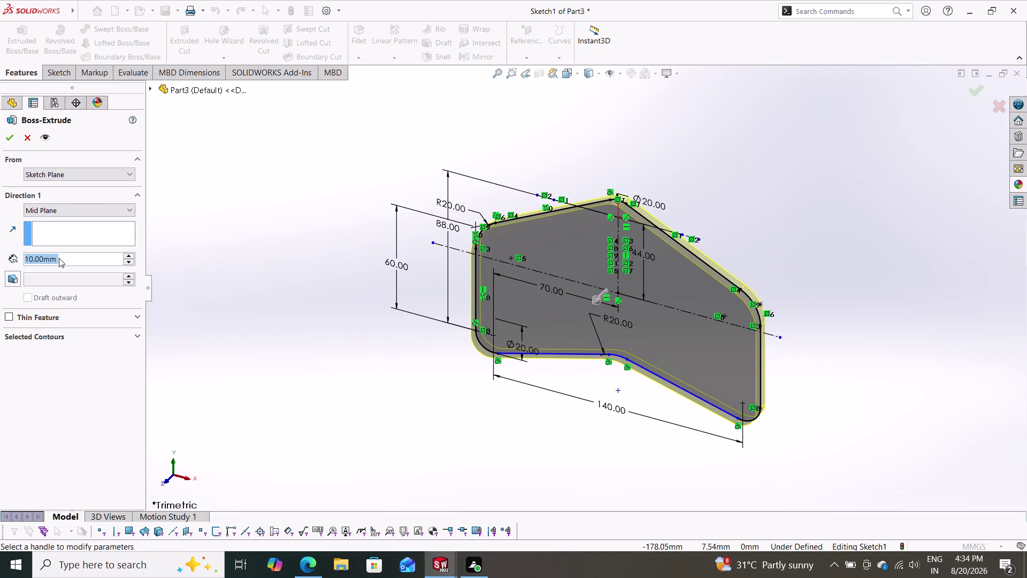
text(30)
key(Return)
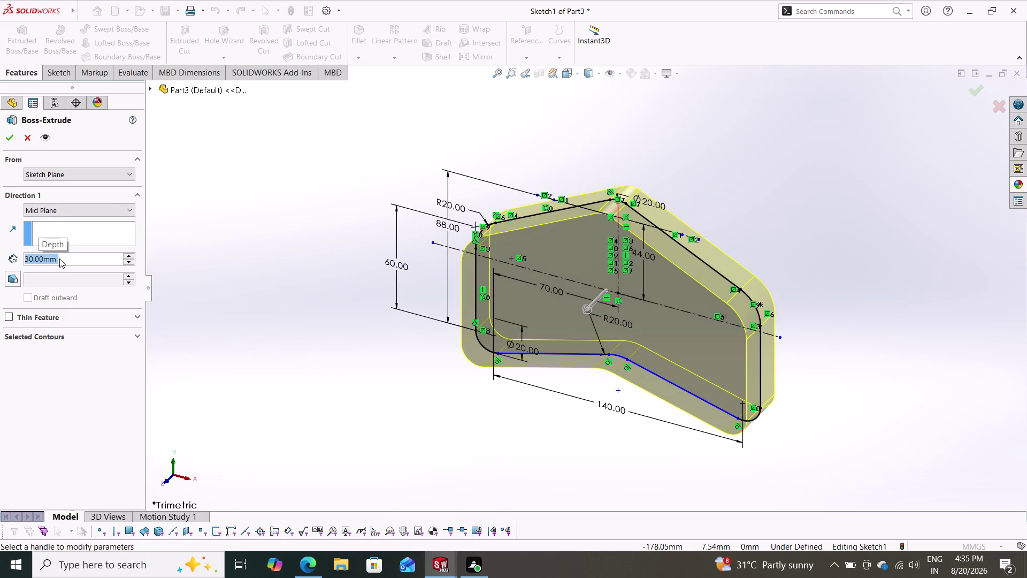
click(12, 140)
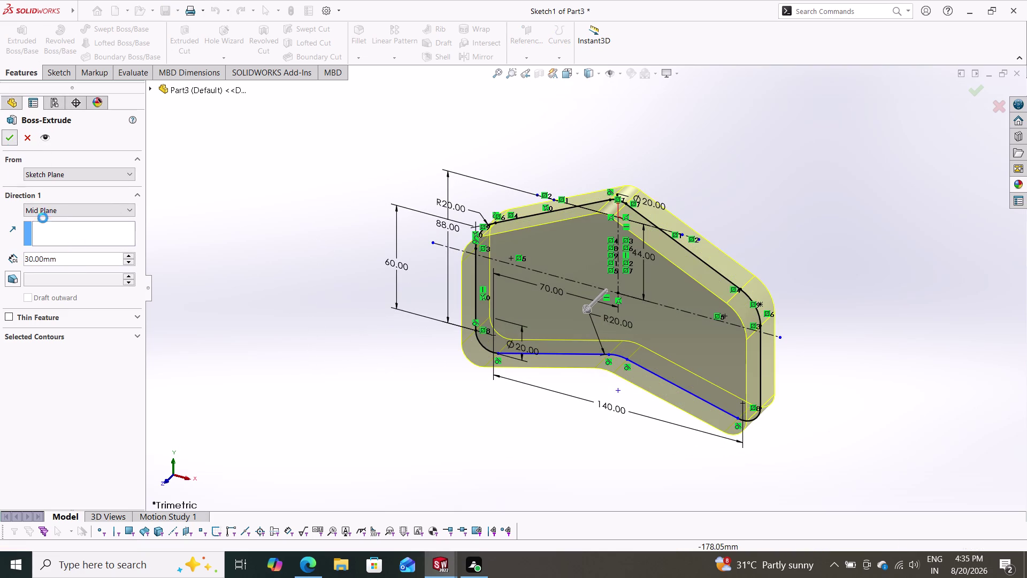
middle_drag(303, 365, 332, 180)
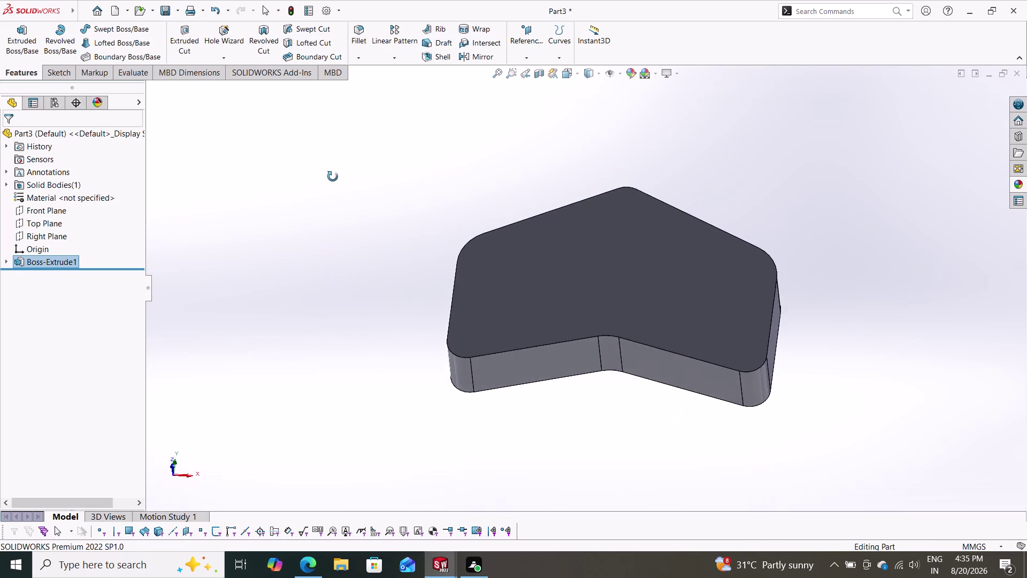
middle_drag(333, 180, 349, 227)
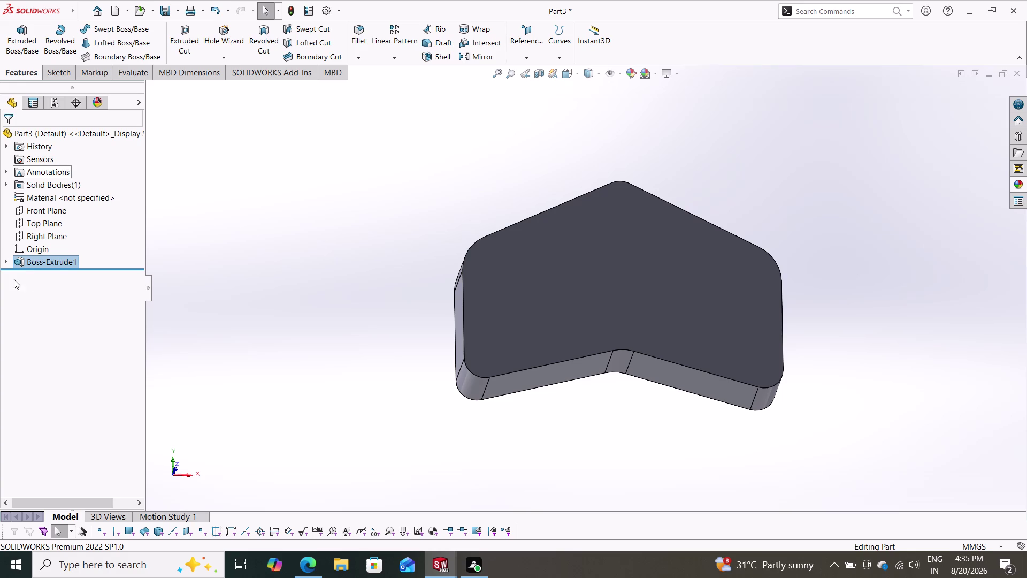
click(56, 258)
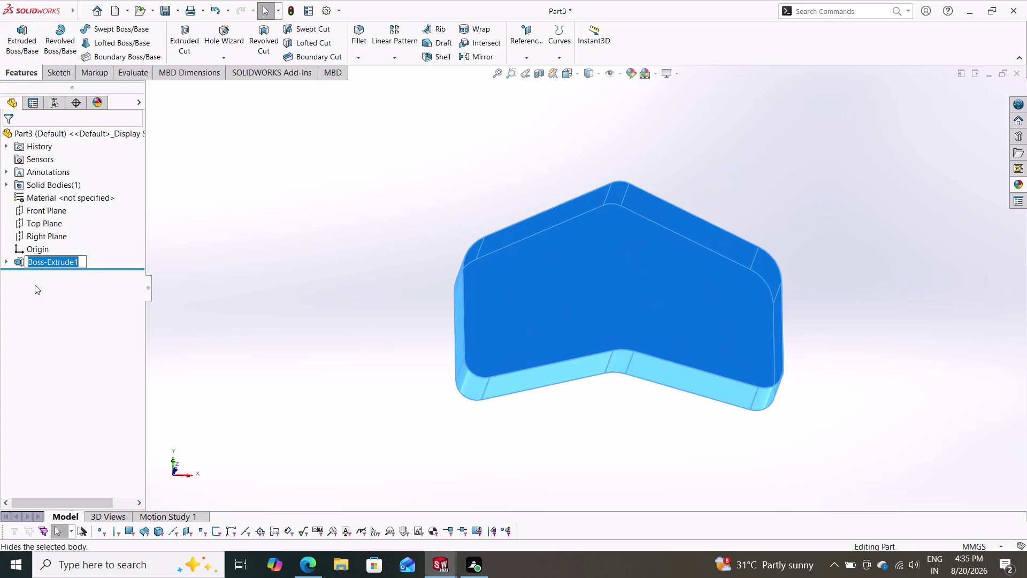
Reopen Sketch1 for editing from the Boss-Extrude1 feature.
click(34, 303)
click(62, 261)
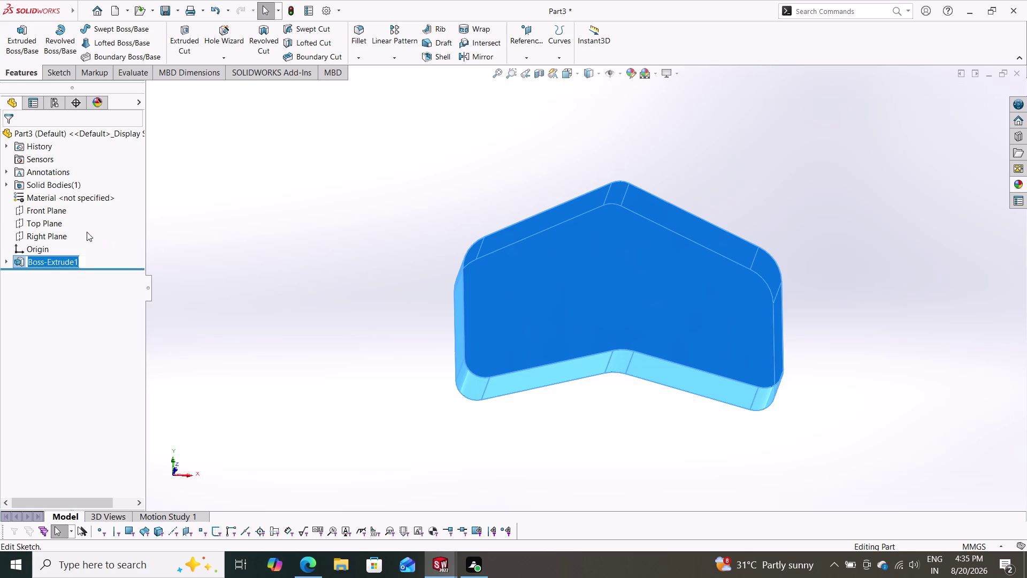
click(46, 292)
click(52, 265)
click(102, 263)
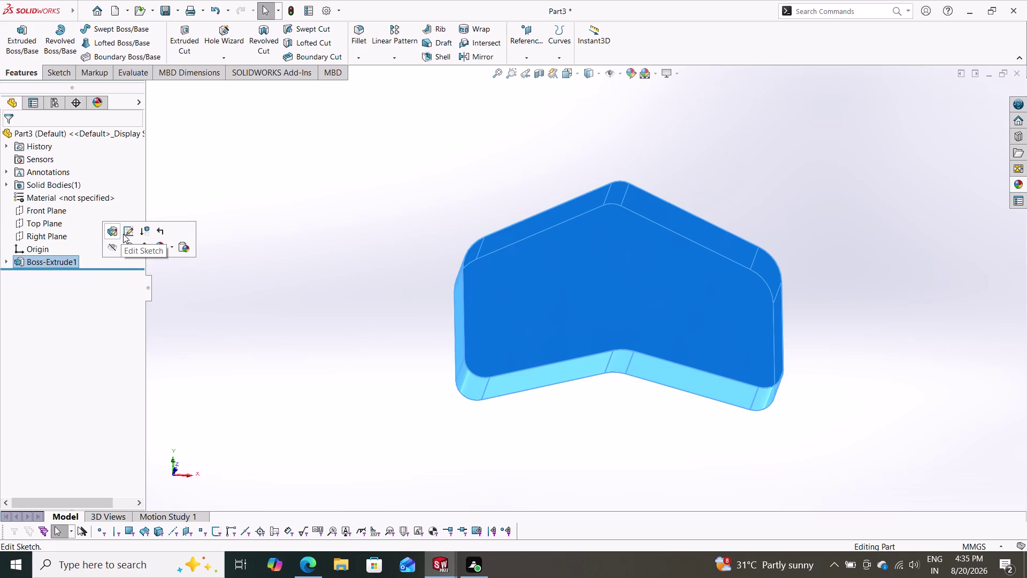
click(125, 233)
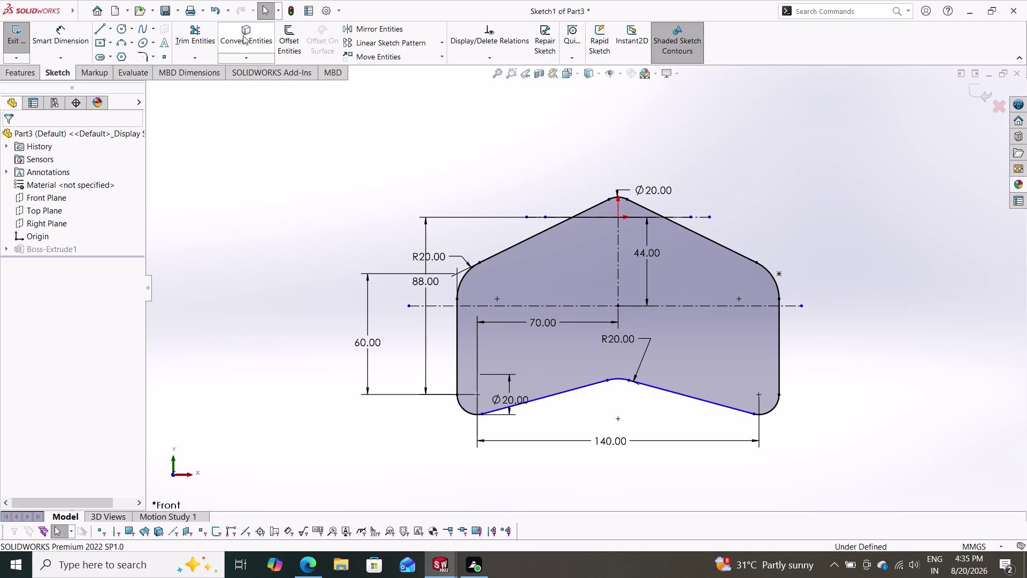
Try a 5 mm reversed, inward offset of the chevron outline.
click(287, 31)
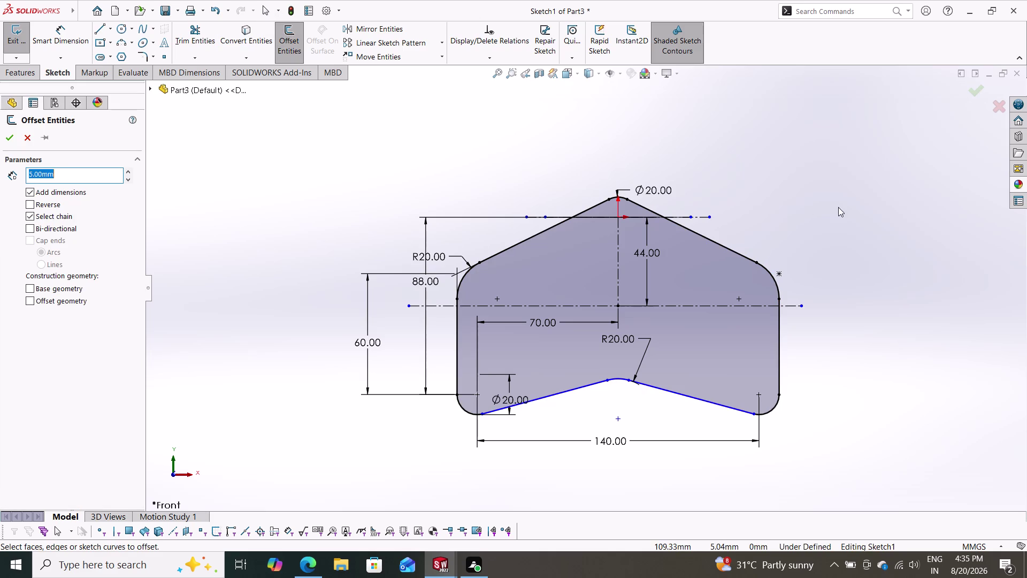
drag(839, 208, 390, 434)
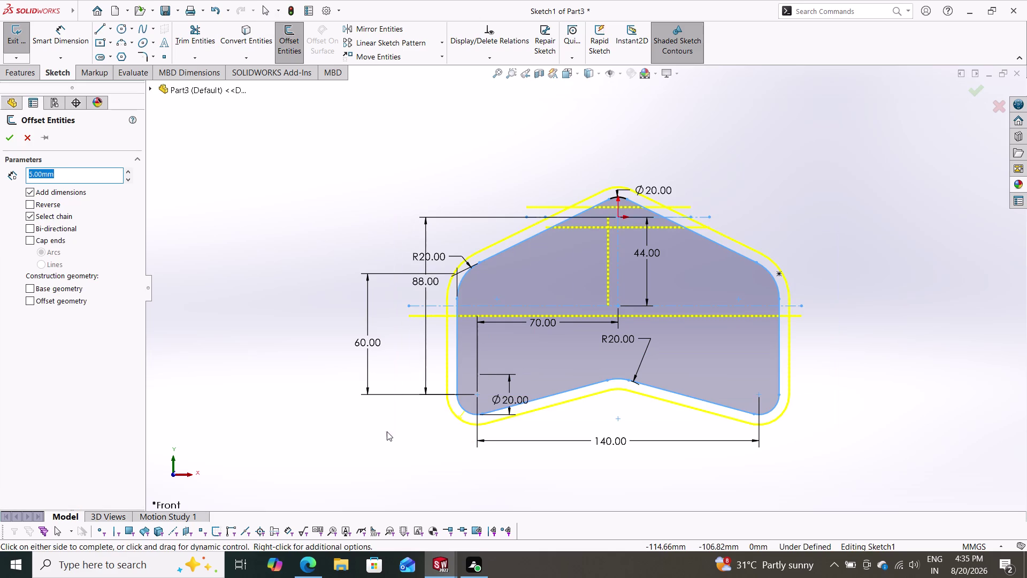
click(51, 204)
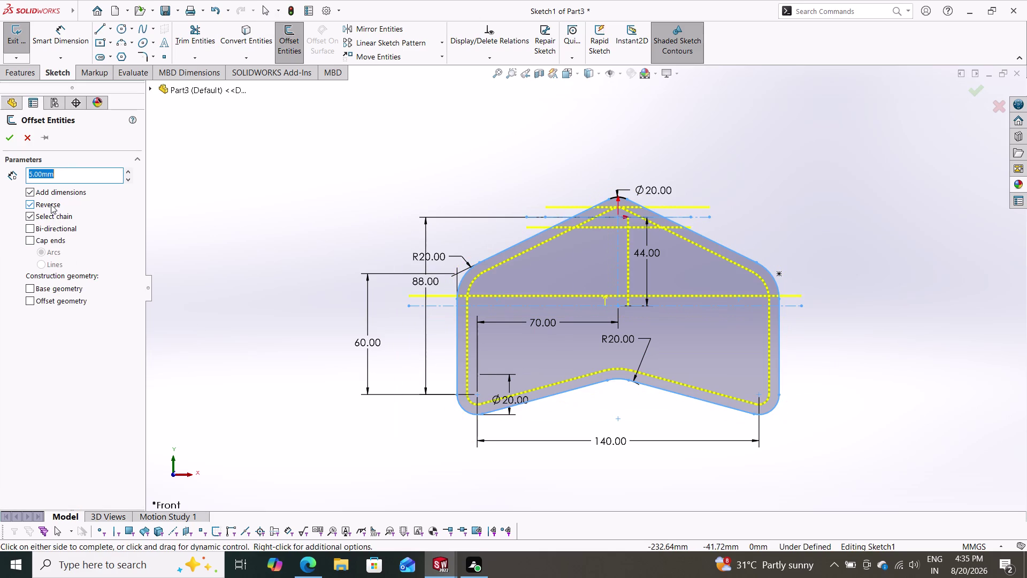
click(13, 143)
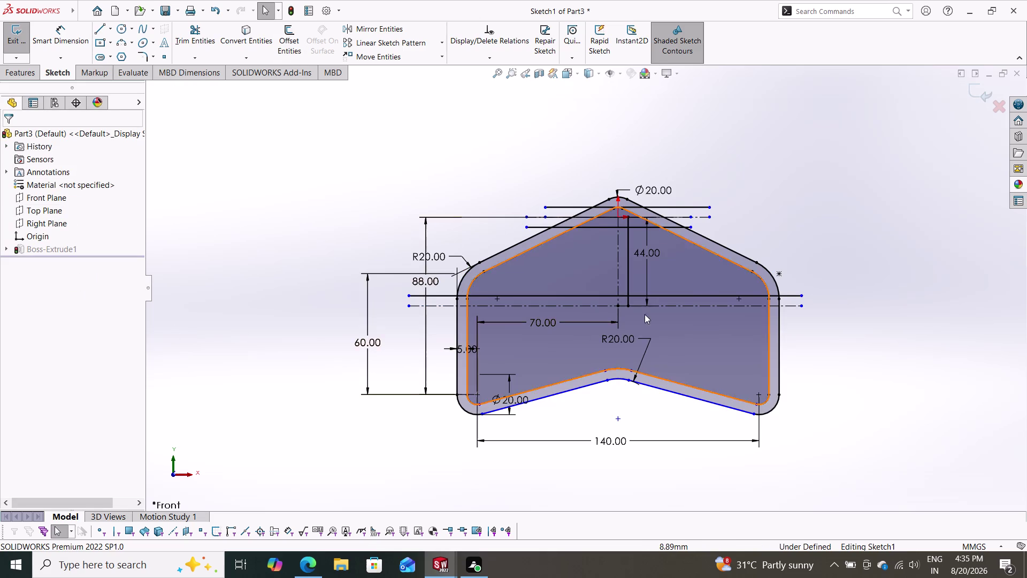
scroll(down, 3)
scroll(down, 3)
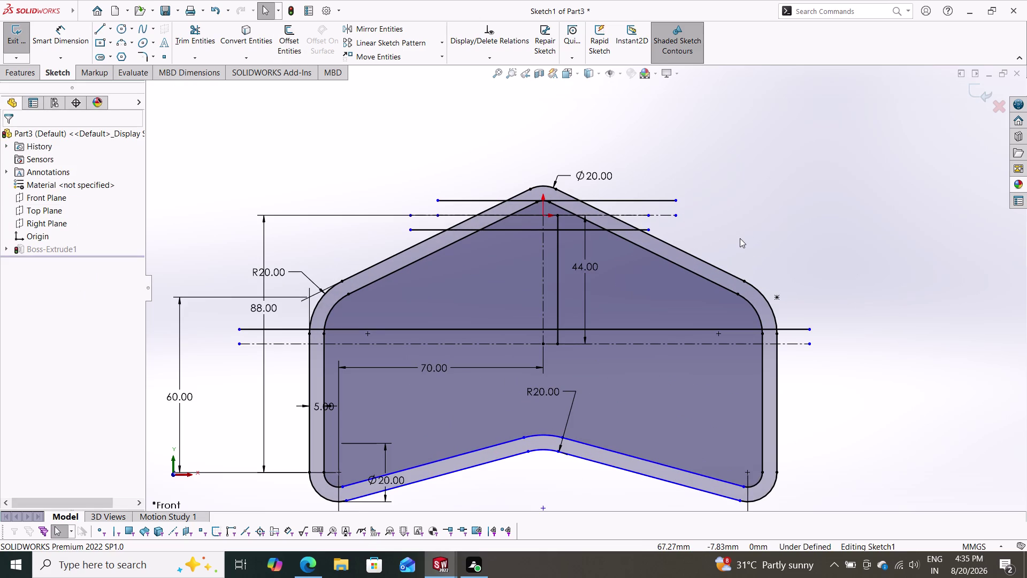
right_drag(739, 266, 755, 266)
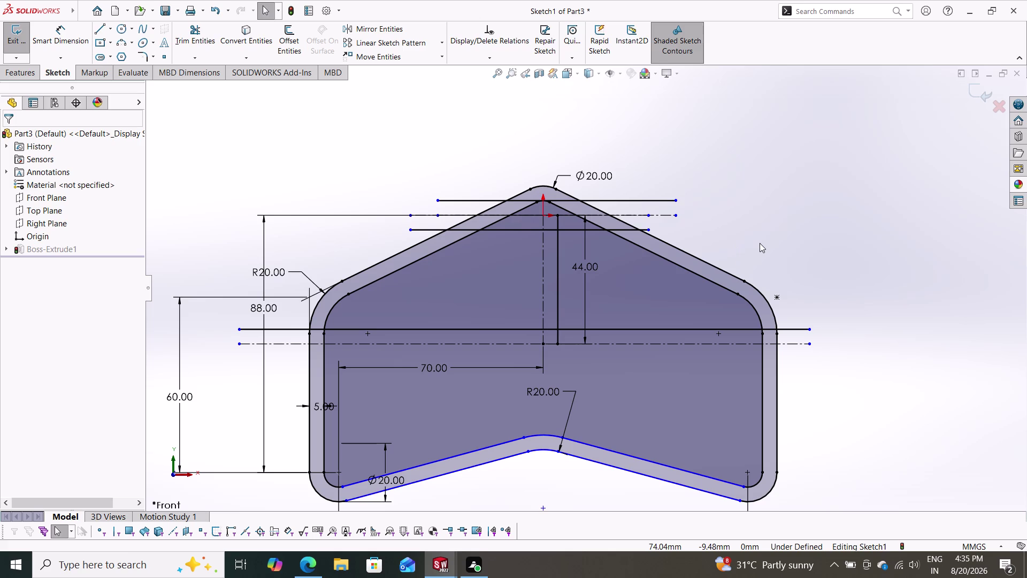
Undo the inner offset outline, leaving the original chevron unchanged.
key(Escape)
key(Escape)
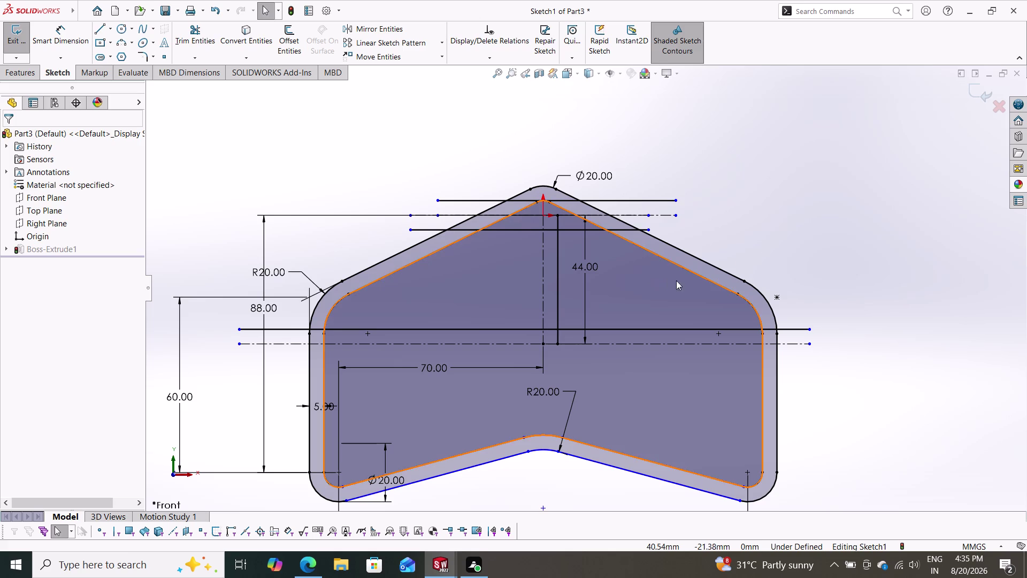
key(Escape)
key(Escape)
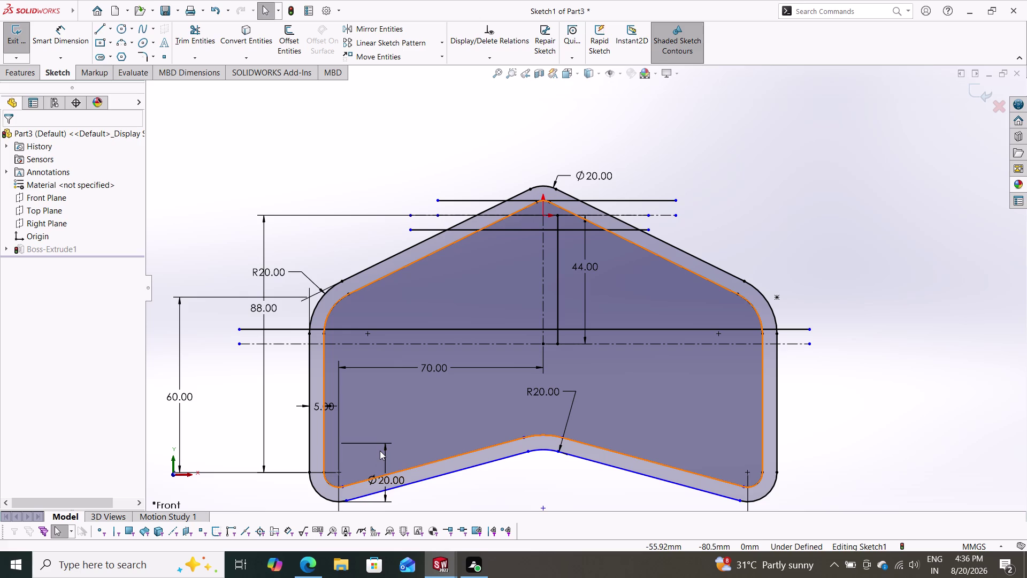
key(ctrl+z)
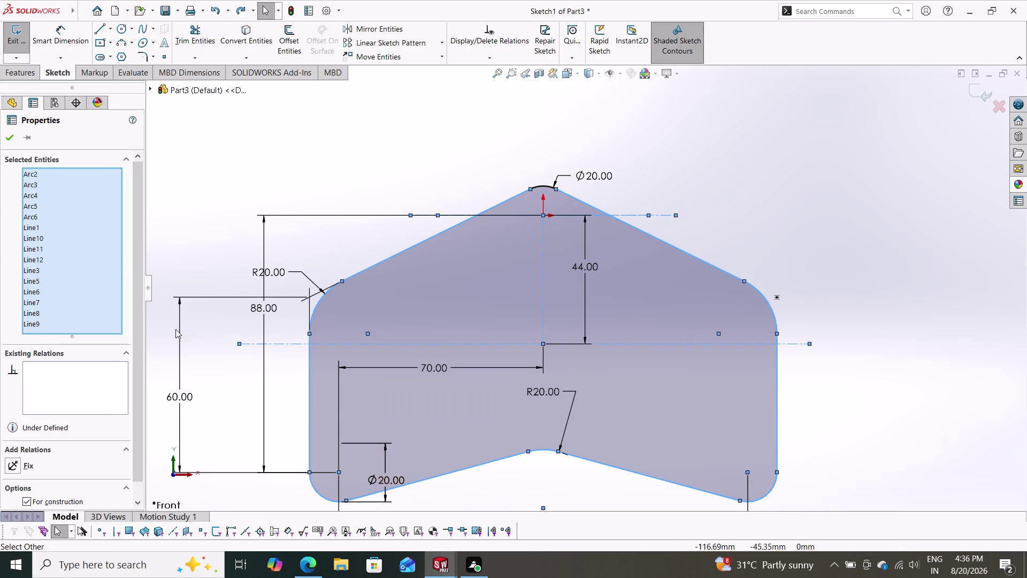
Exit Sketch1 so the chevron plate rebuilds.
key(Escape)
key(Escape)
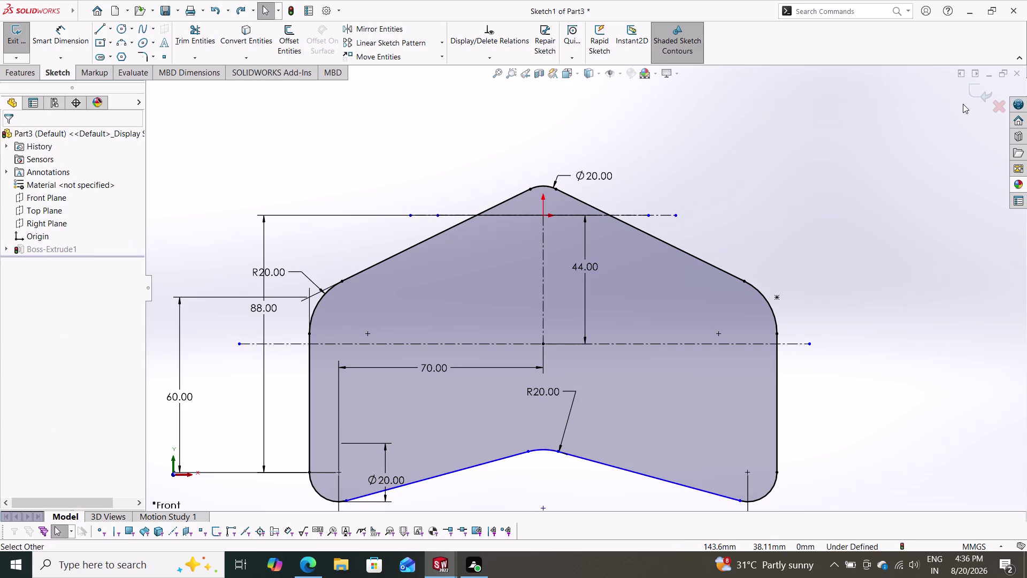
click(982, 91)
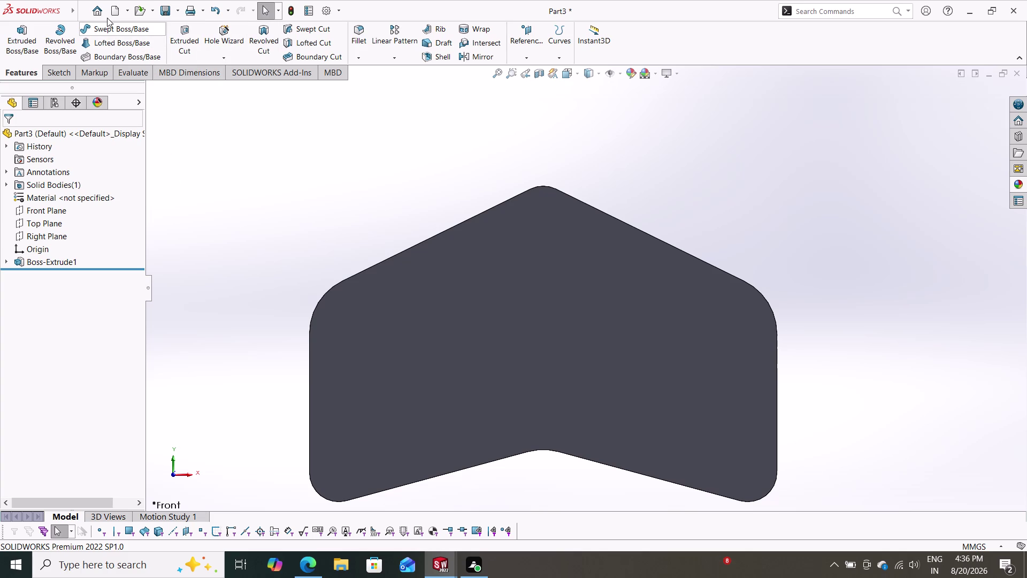
Switch to the sketching tools and select the plate's upper edges.
click(56, 71)
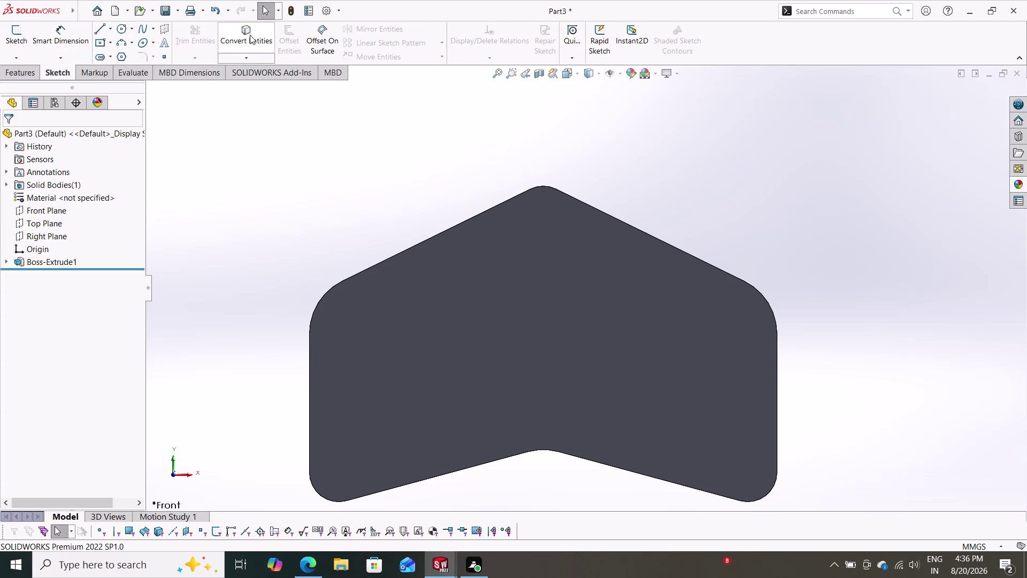
click(250, 35)
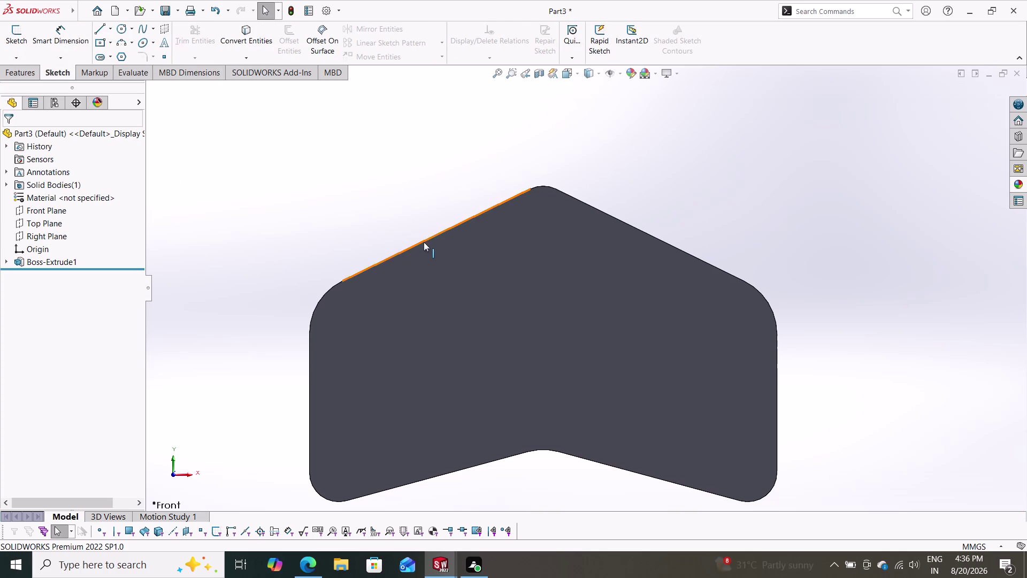
click(424, 242)
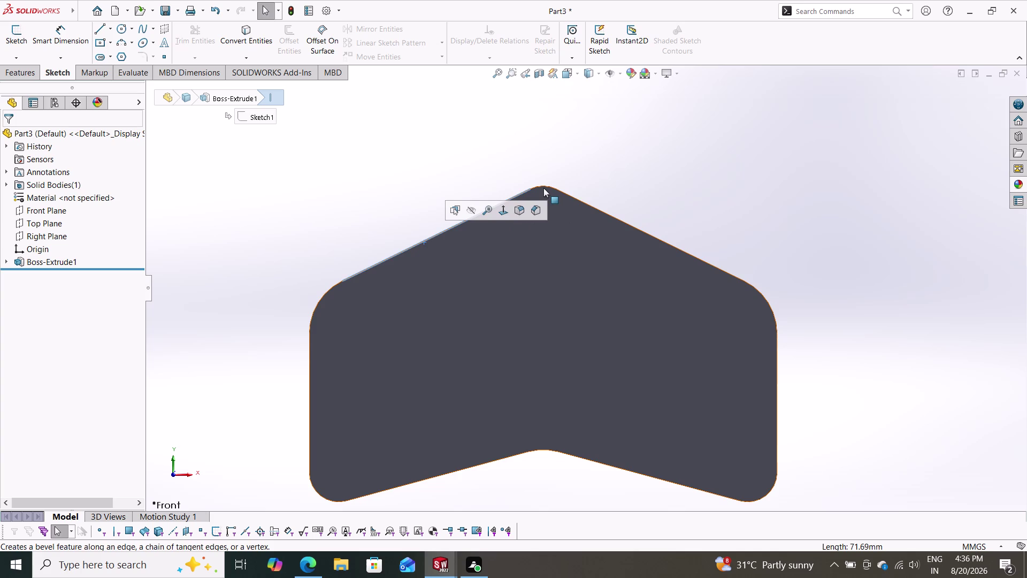
click(544, 185)
click(584, 202)
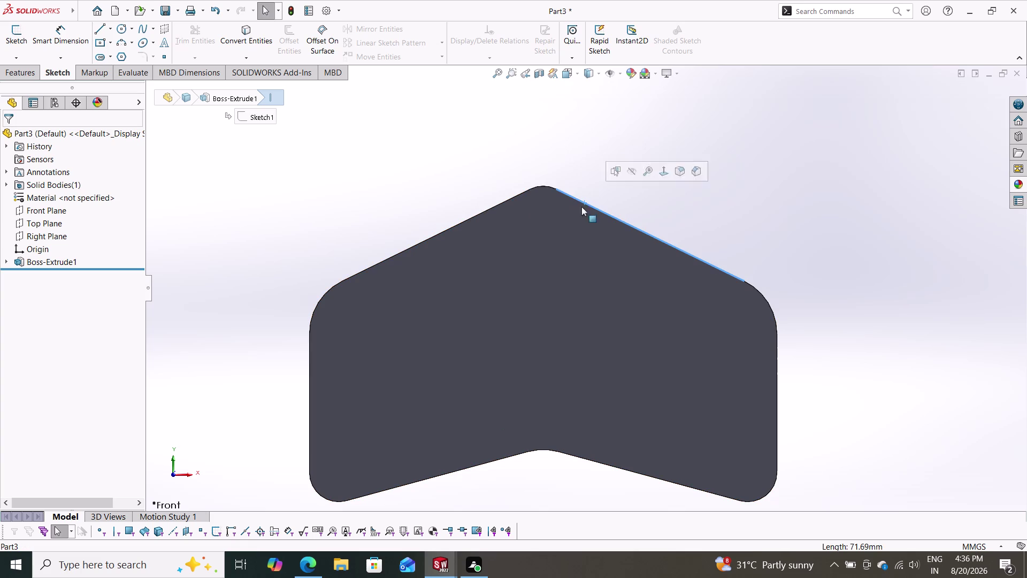
click(248, 39)
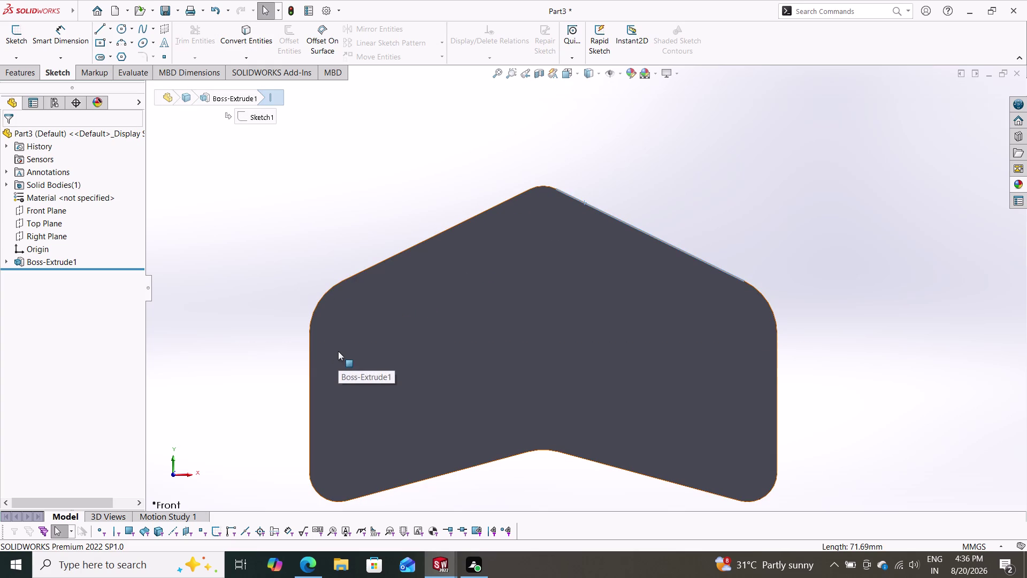
click(253, 37)
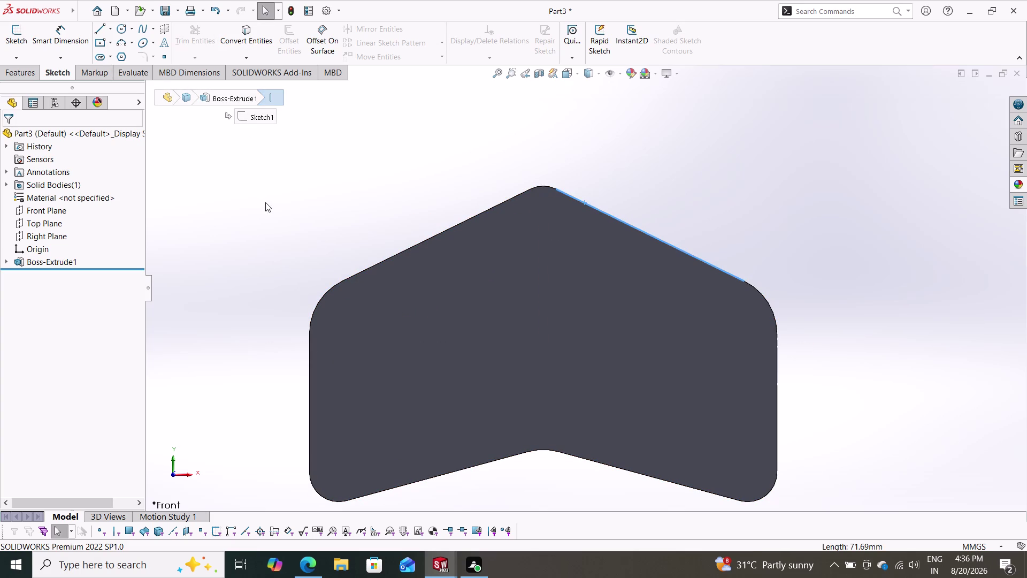
click(30, 80)
key(Escape)
key(Escape)
key(Escape)
click(254, 36)
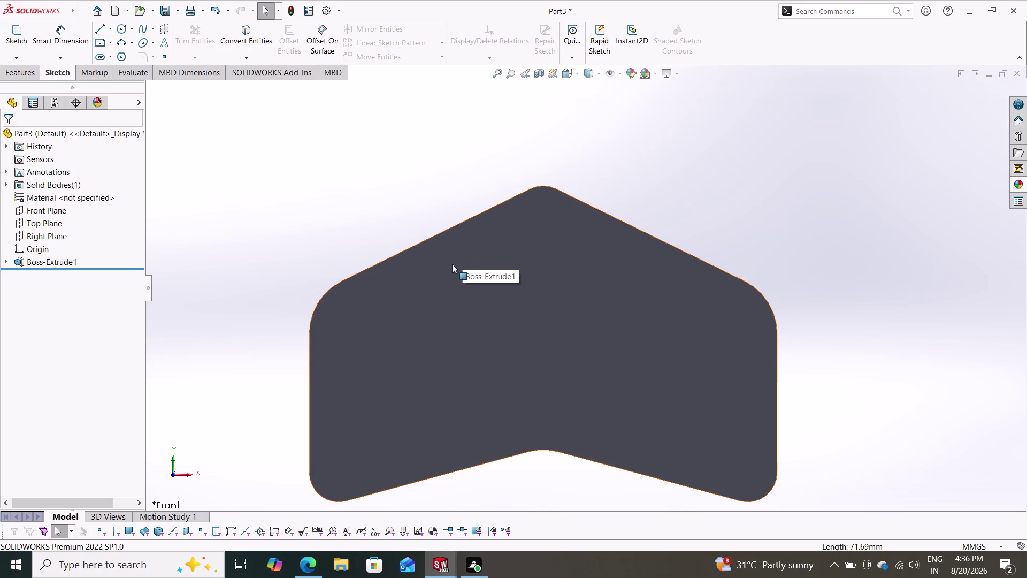
Select the plate's front face and start Sketch2 on it.
key(Escape)
key(Escape)
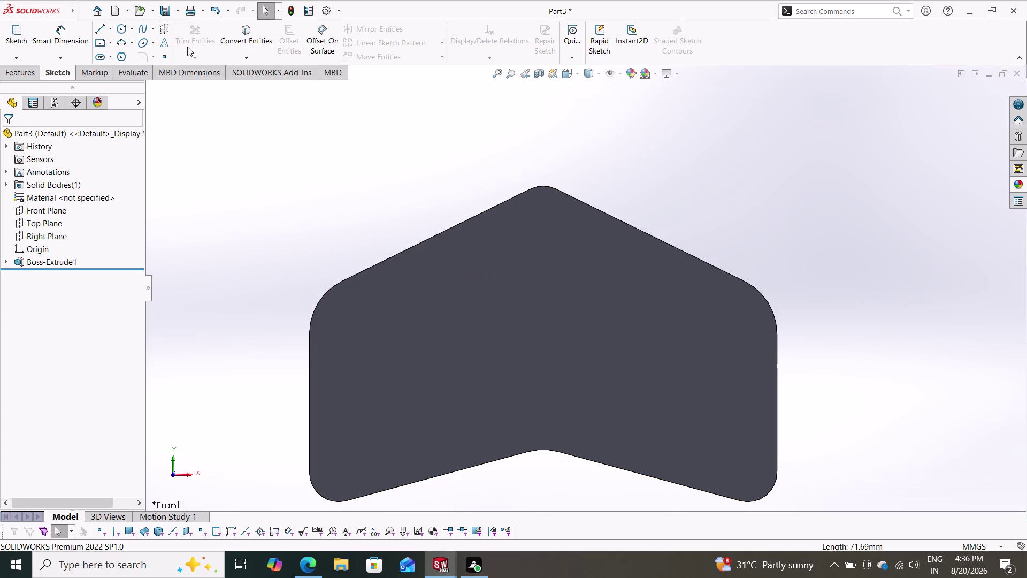
click(239, 46)
triple_click(260, 50)
key(Escape)
click(512, 312)
click(561, 282)
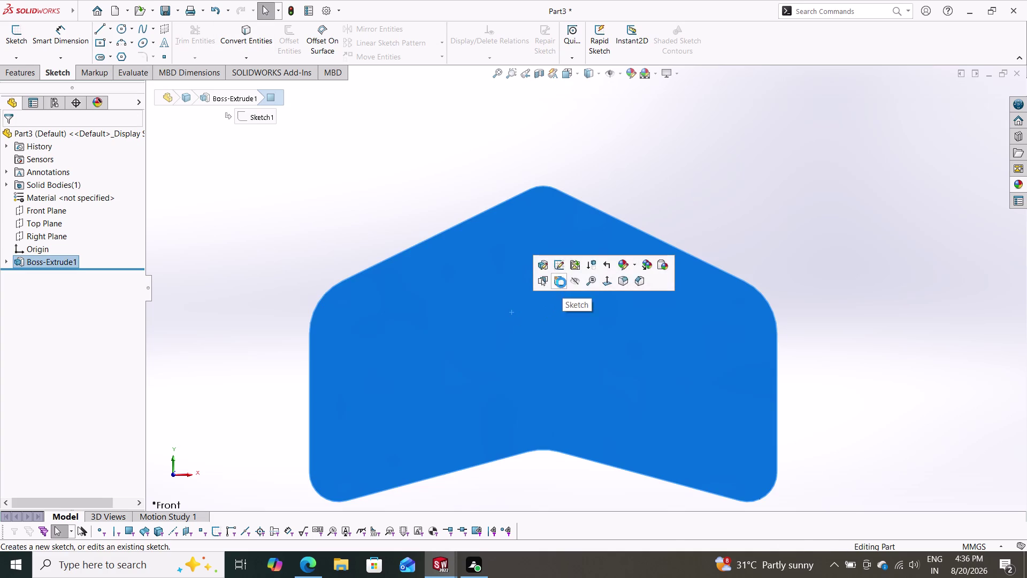
key(Escape)
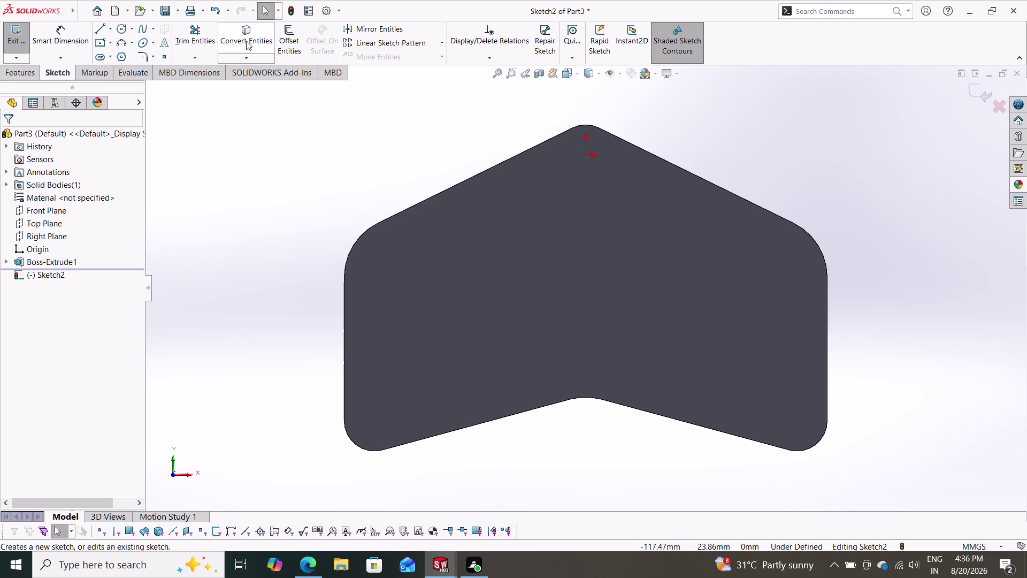
Convert all twelve chevron face edges, including the rounded top corner, into Sketch2.
click(256, 31)
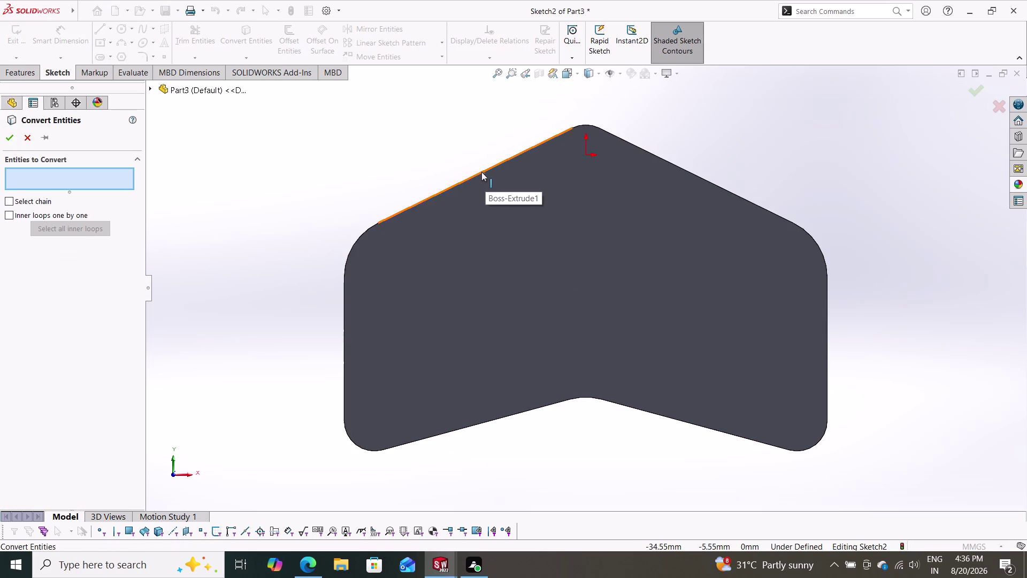
click(481, 171)
click(698, 175)
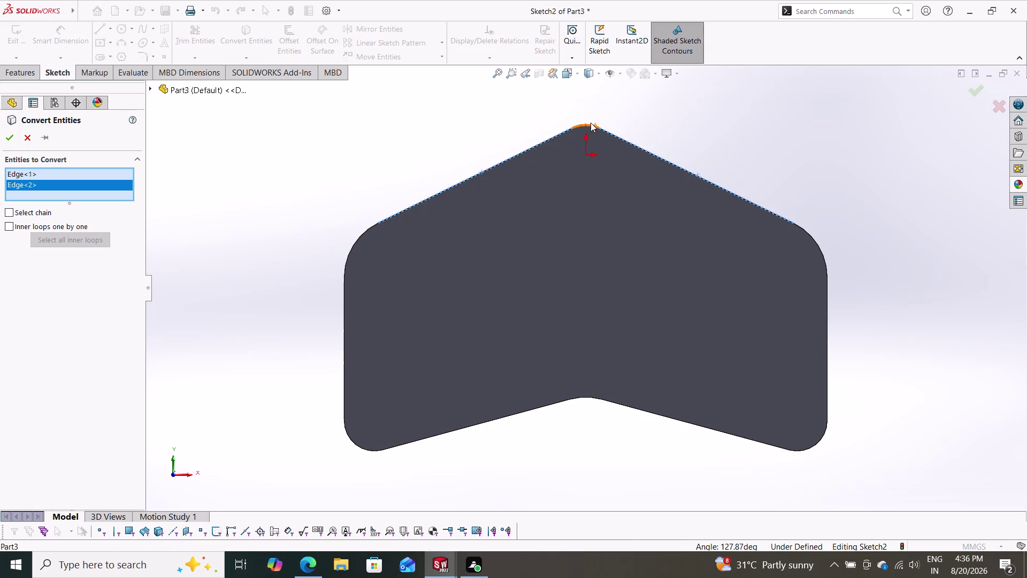
click(589, 125)
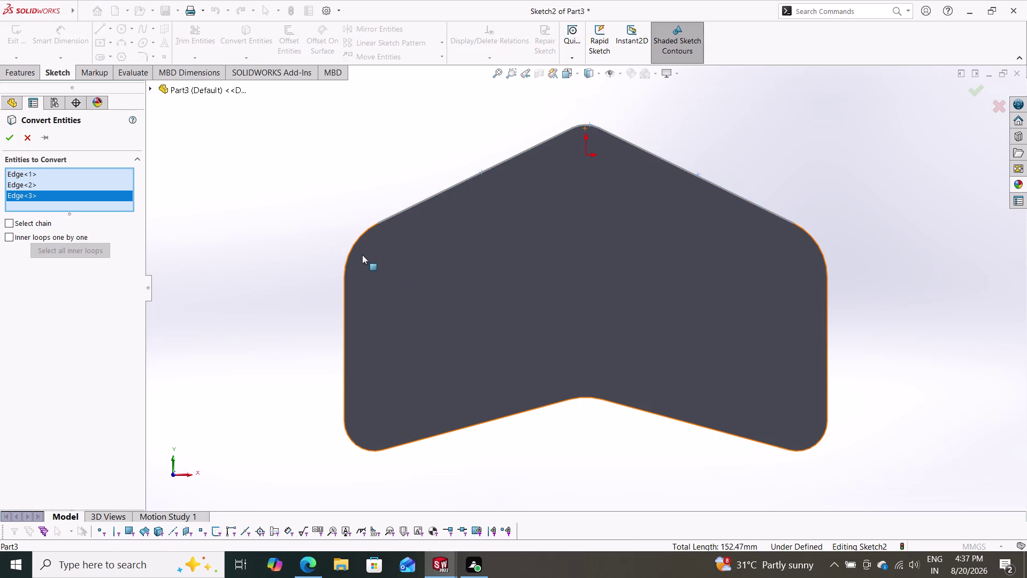
click(357, 243)
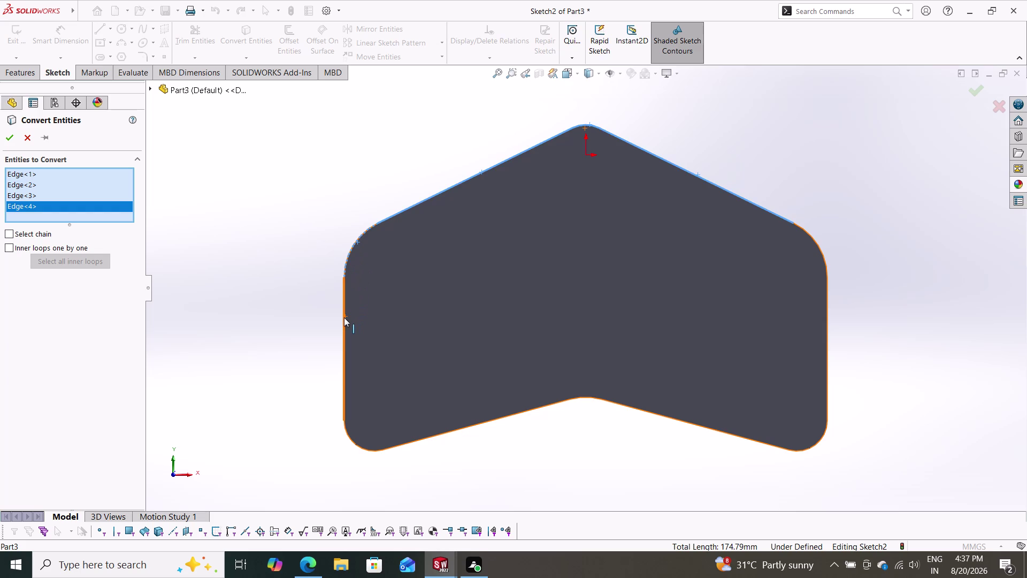
click(344, 317)
click(356, 445)
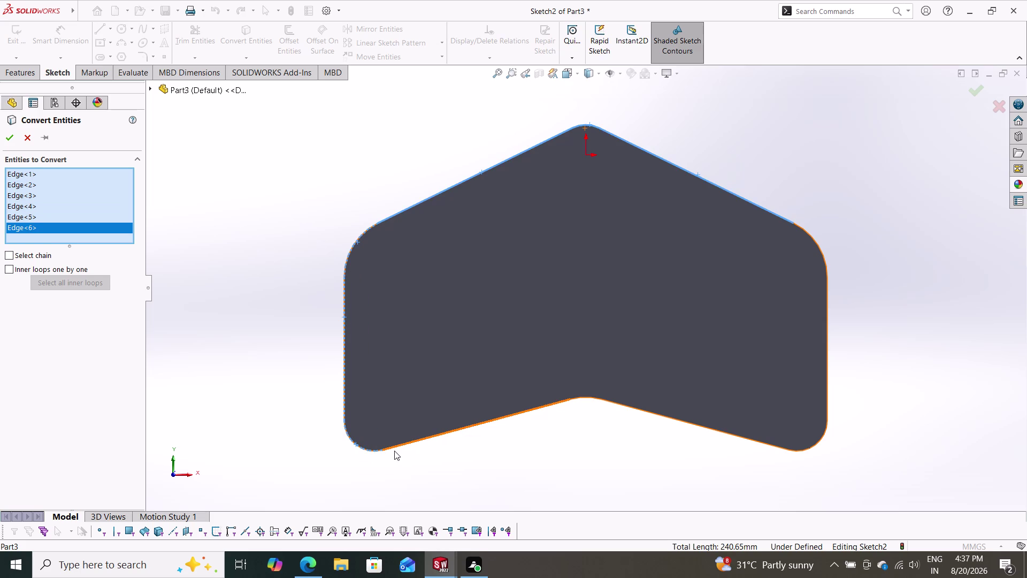
click(398, 445)
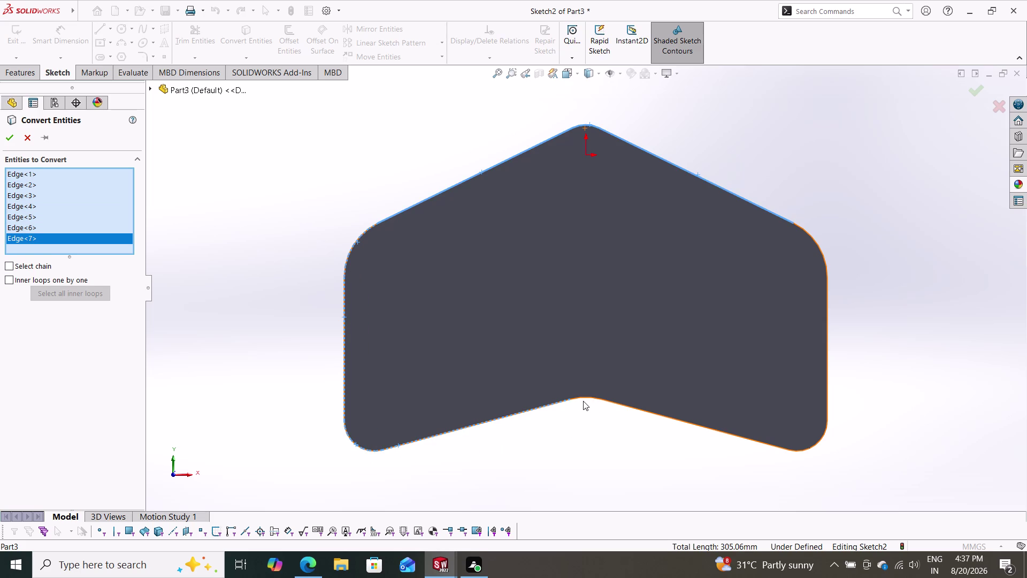
click(585, 397)
click(657, 415)
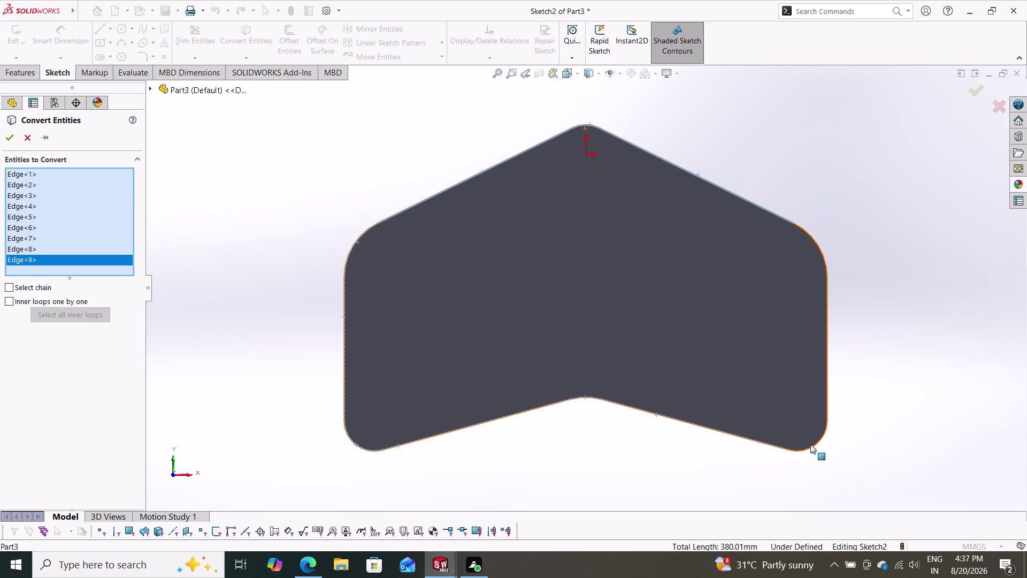
click(811, 448)
click(827, 402)
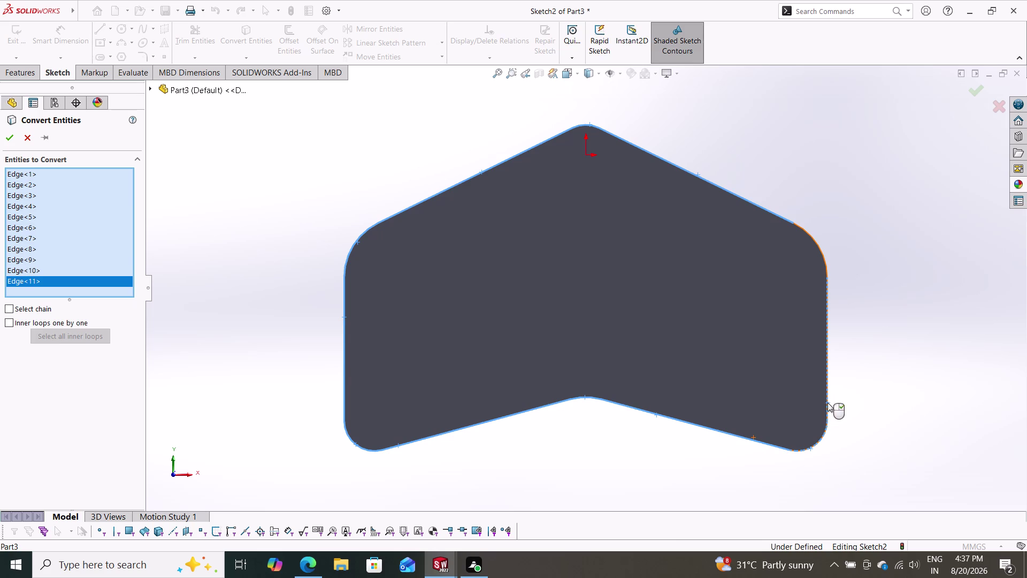
click(826, 261)
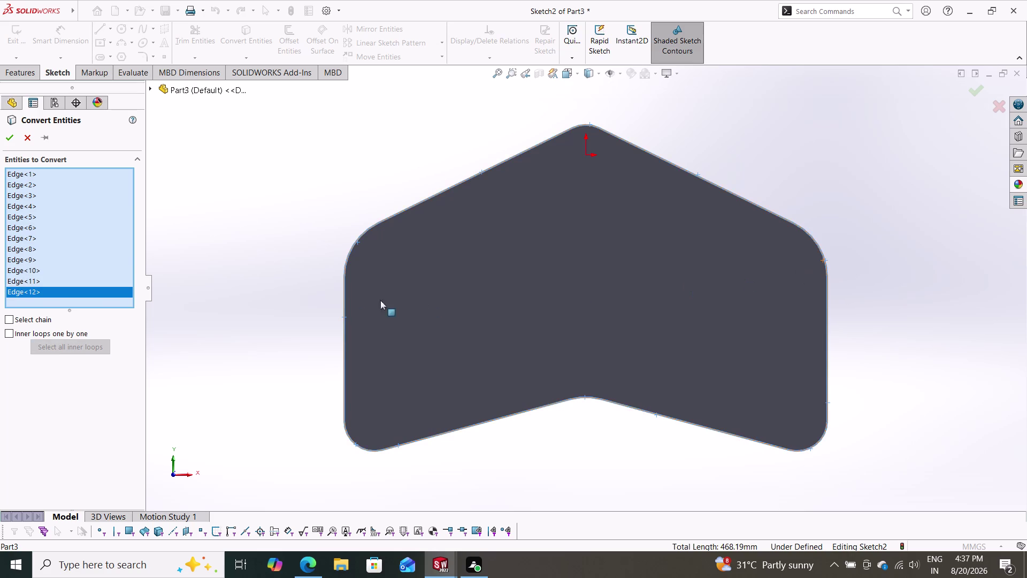
click(5, 137)
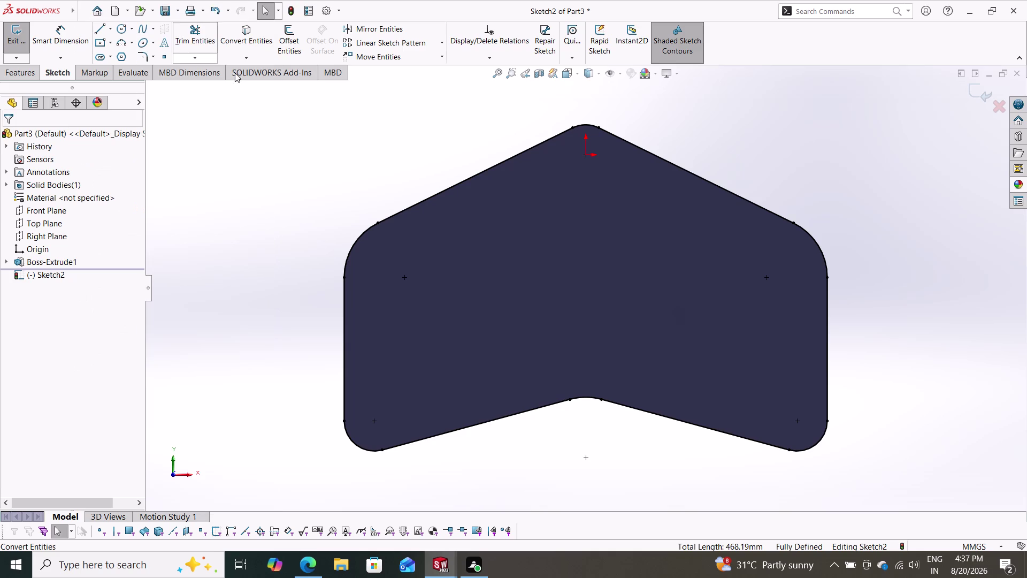
Offset the chevron outline chain 5 mm inward with Reverse ticked.
click(286, 42)
drag(902, 144, 400, 190)
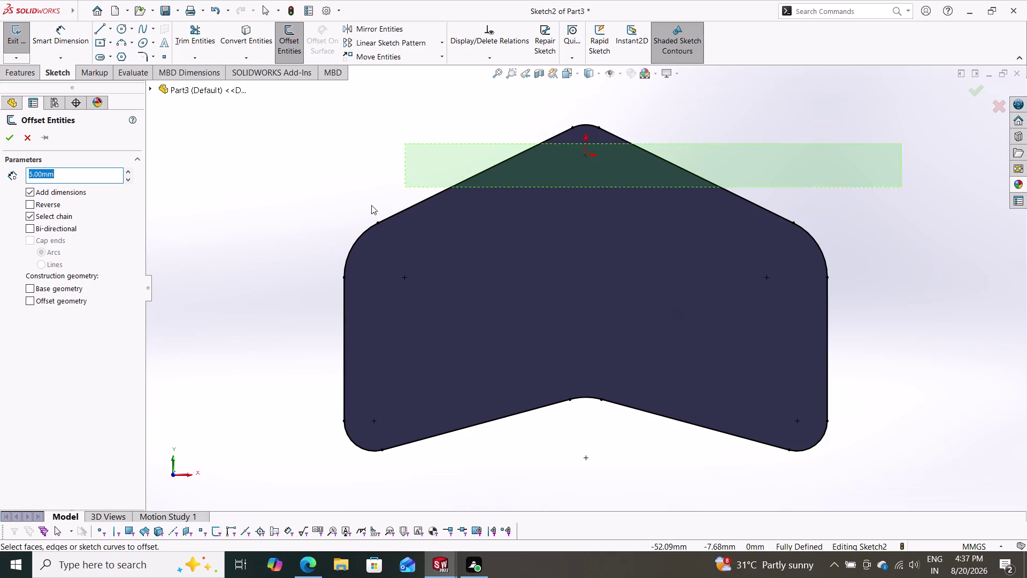
drag(400, 189, 276, 467)
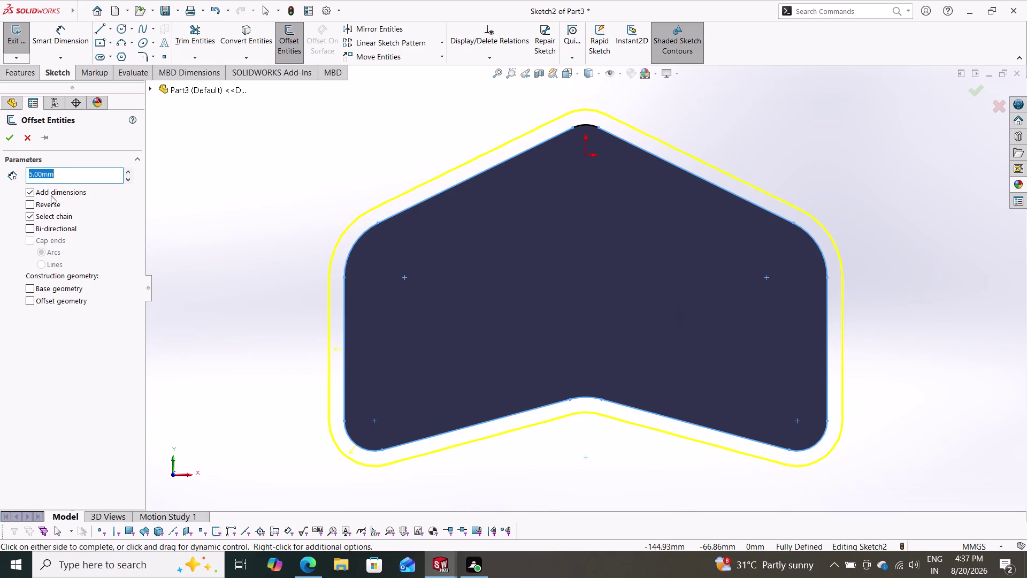
click(42, 199)
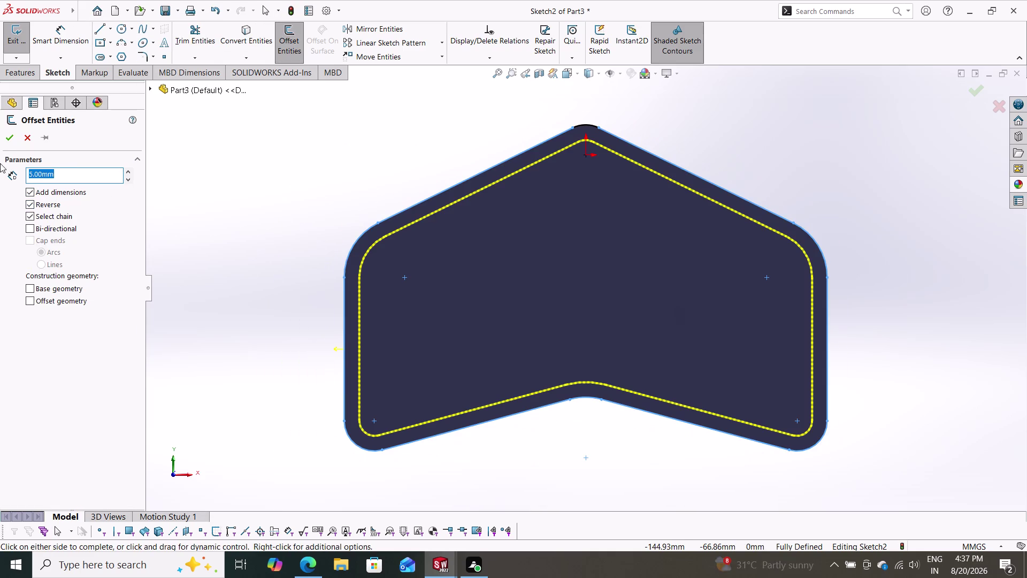
click(7, 138)
key(Escape)
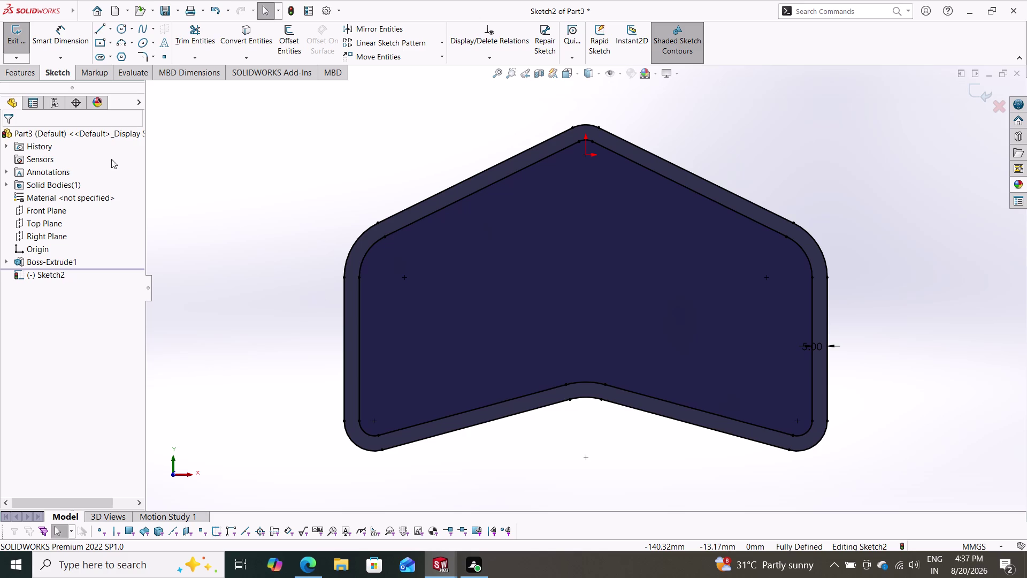
click(119, 34)
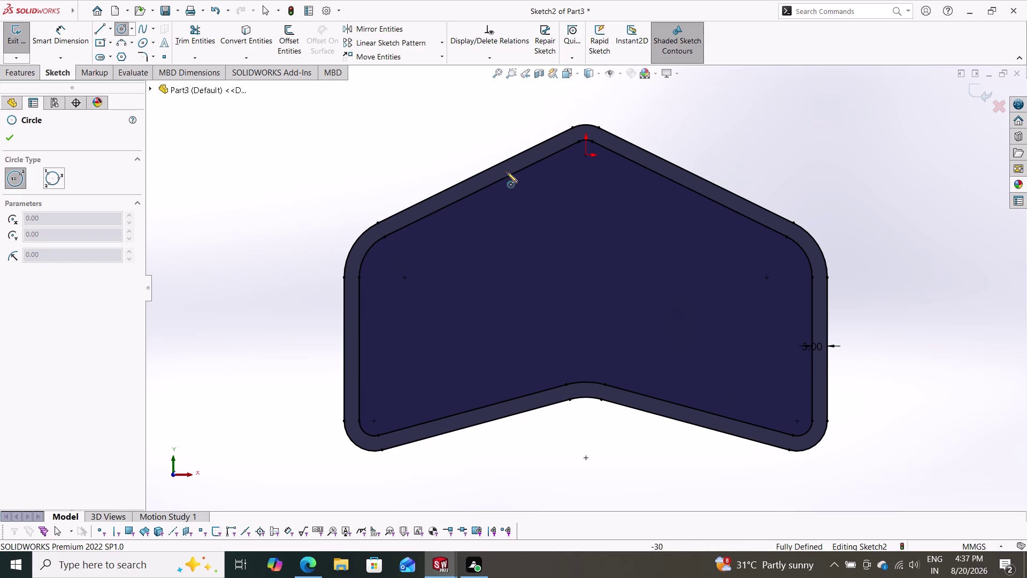
Draw a vertical line down from the chevron's top apex.
scroll(down, 3)
scroll(down, 3)
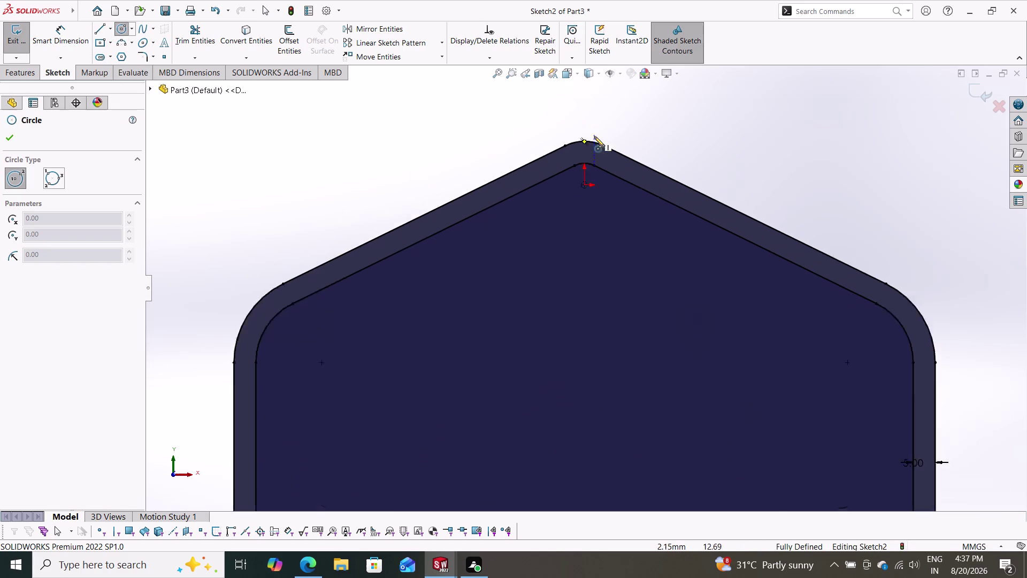
scroll(down, 3)
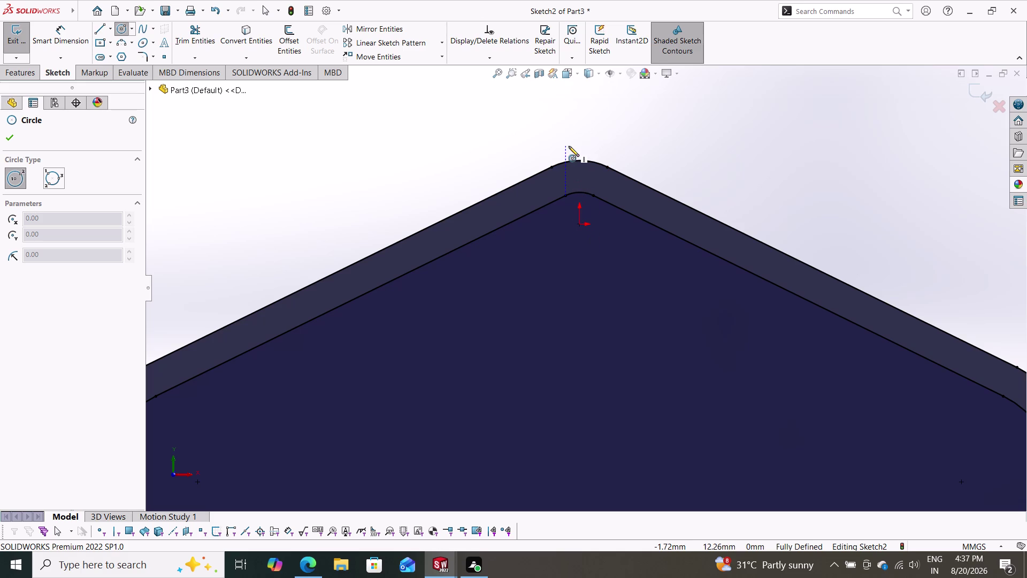
key(Escape)
key(Escape)
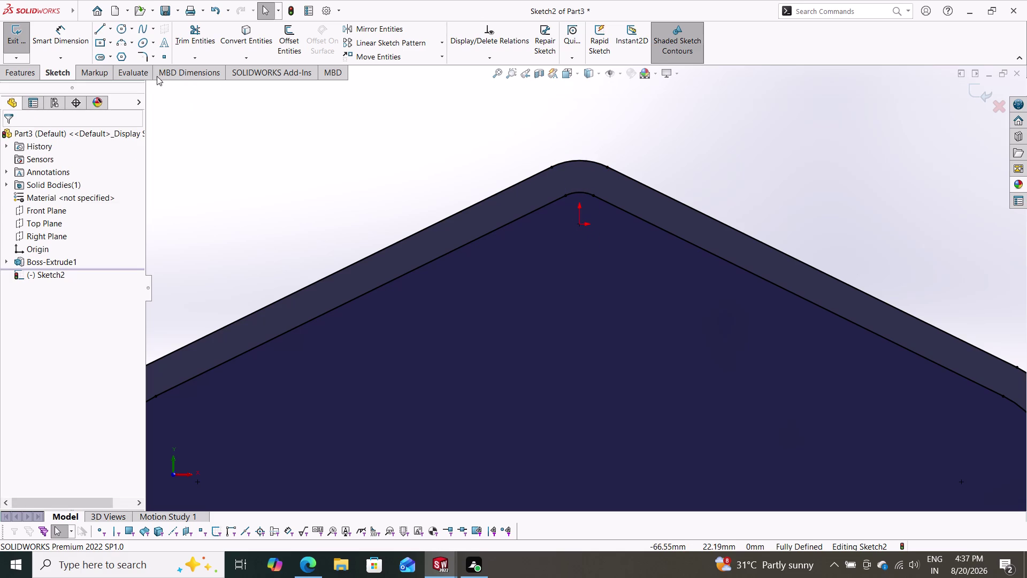
click(98, 24)
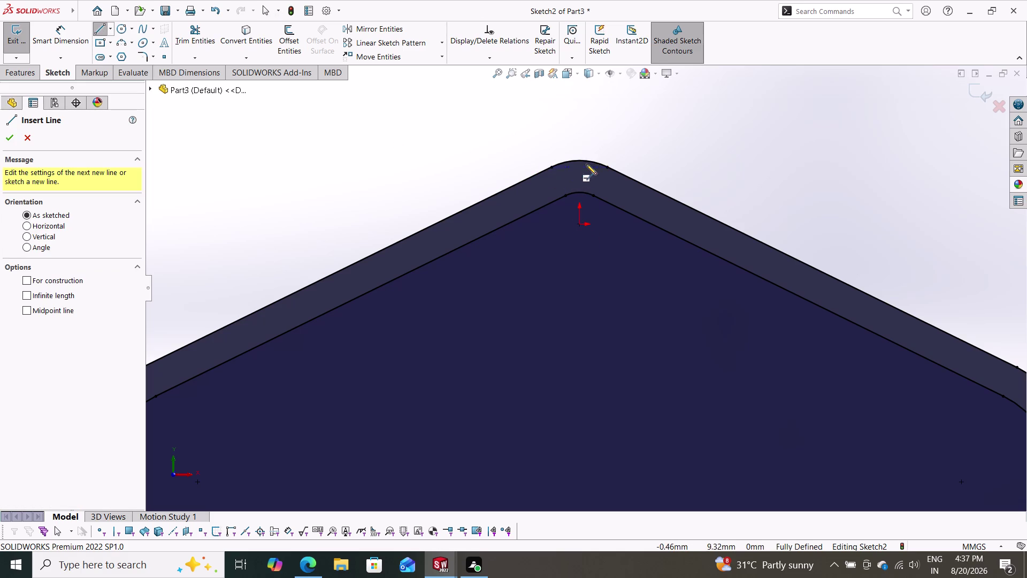
click(579, 160)
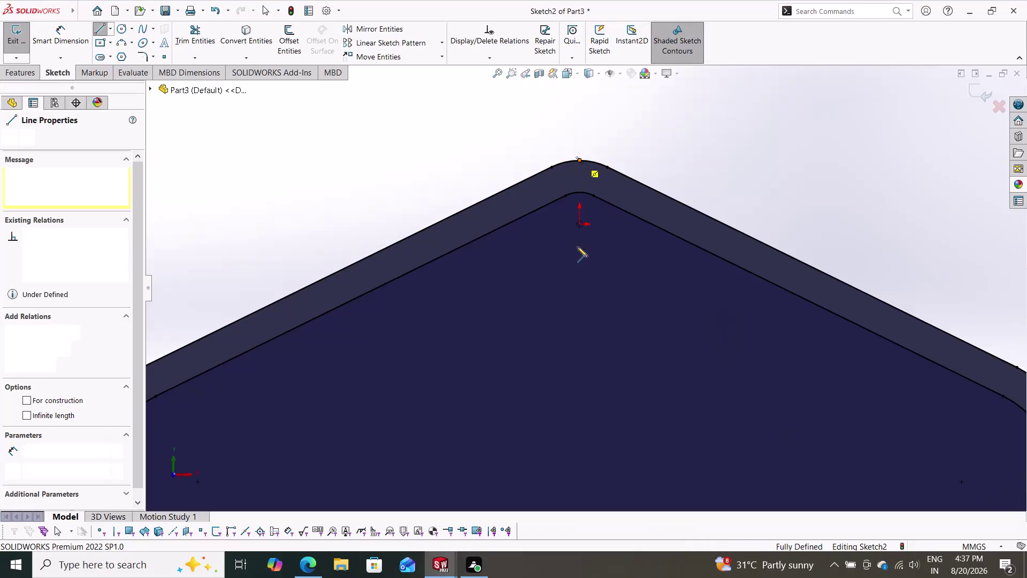
click(583, 272)
key(Escape)
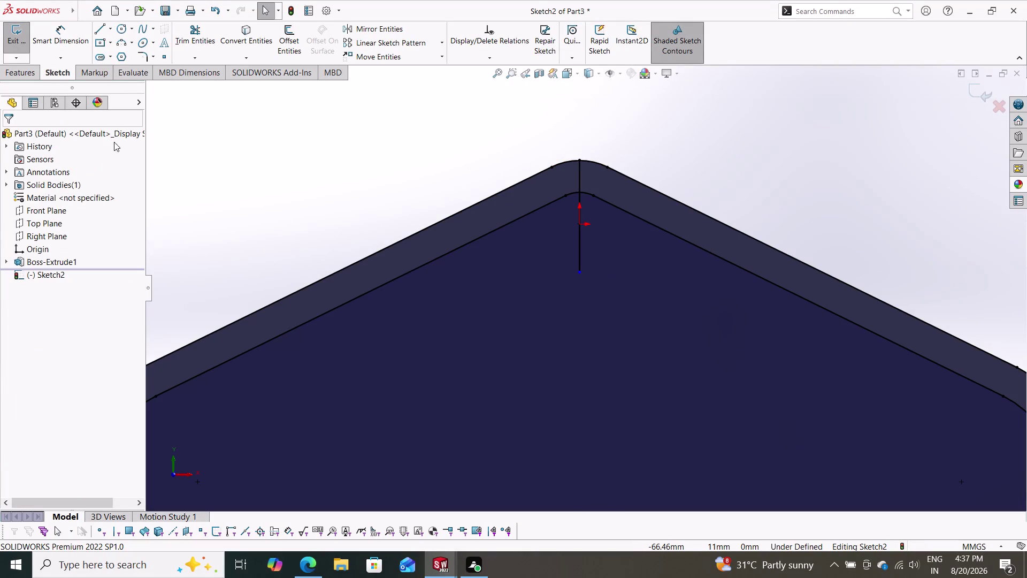
Dimension the vertical line to 20 mm.
click(62, 38)
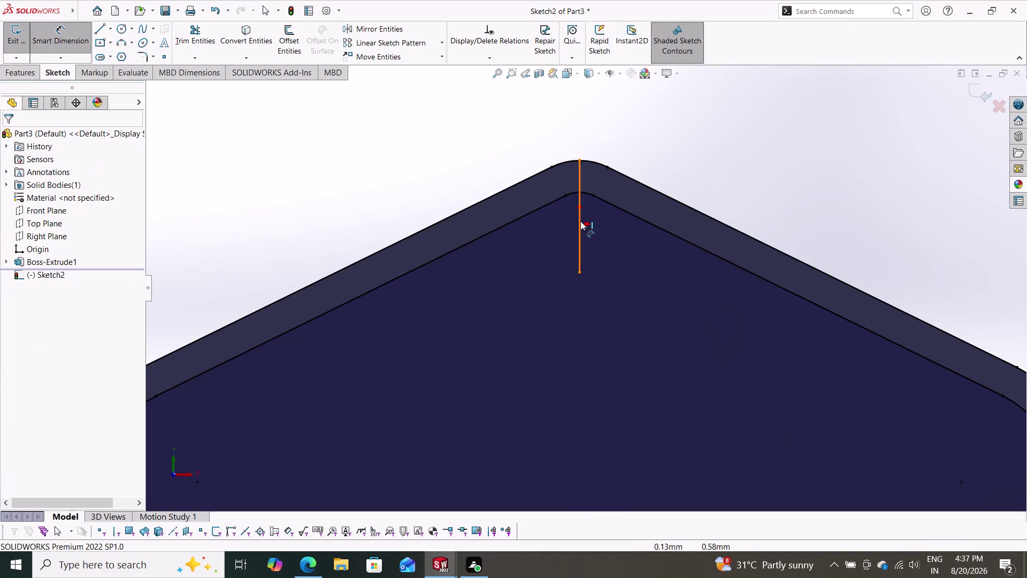
click(581, 234)
click(761, 217)
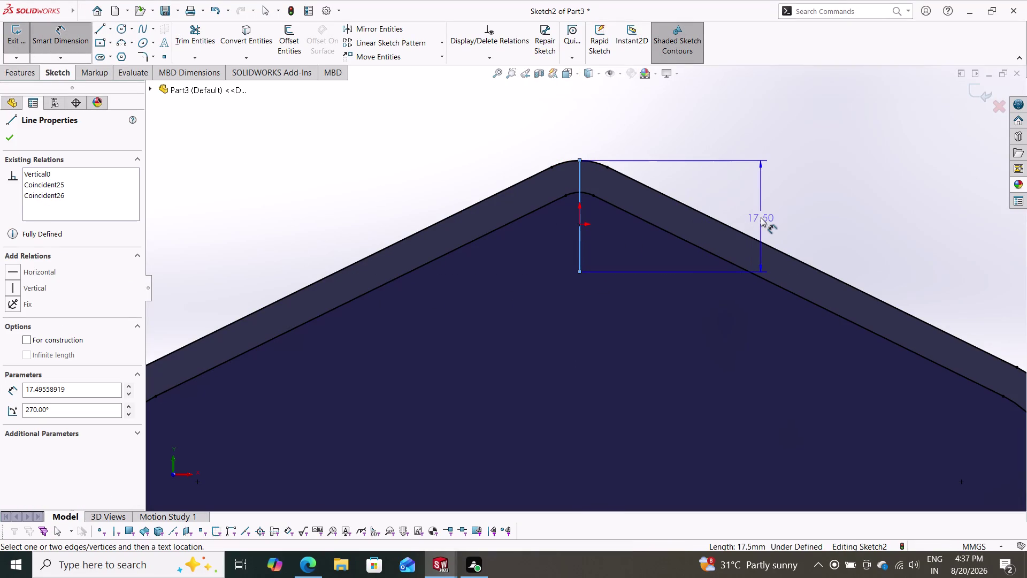
text(20)
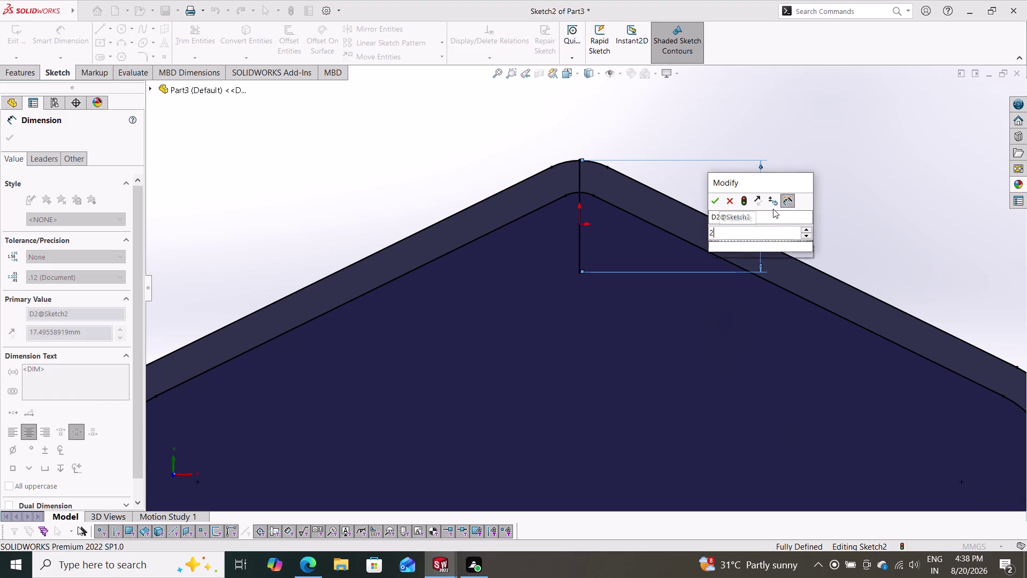
key(Return)
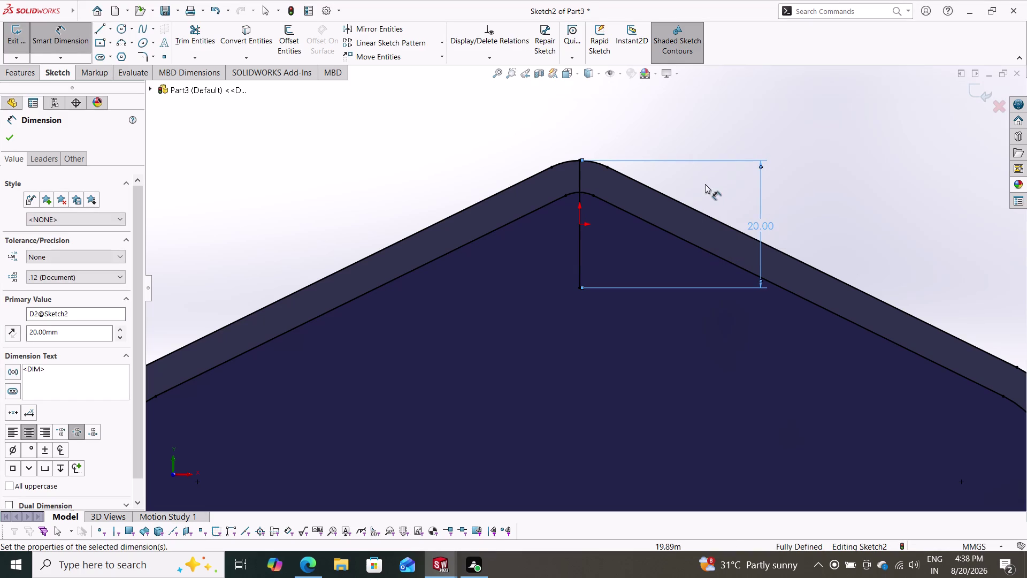
key(Escape)
Convert the vertical line into a construction line.
click(582, 176)
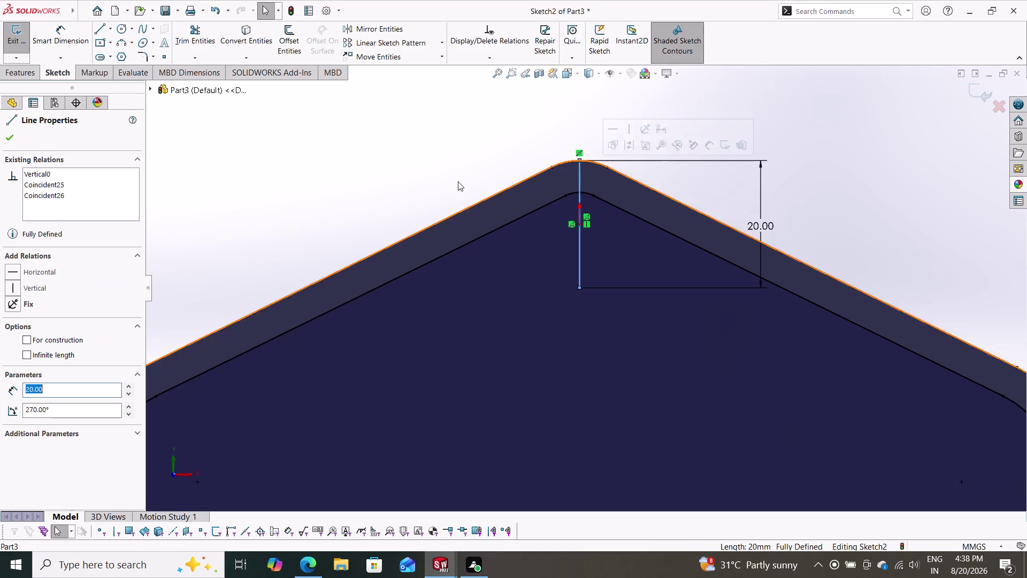
click(28, 341)
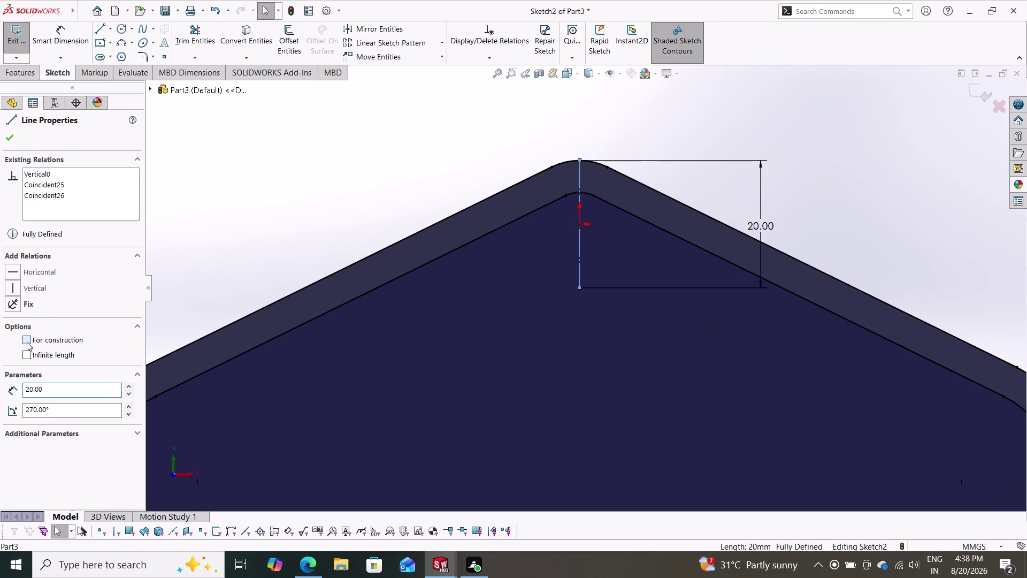
key(Escape)
scroll(down, 3)
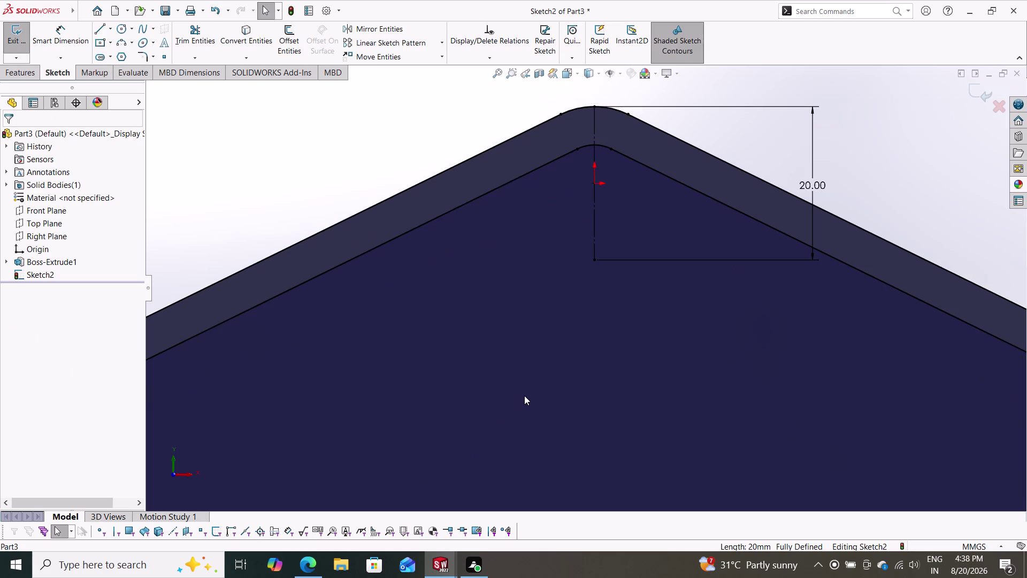
scroll(up, 3)
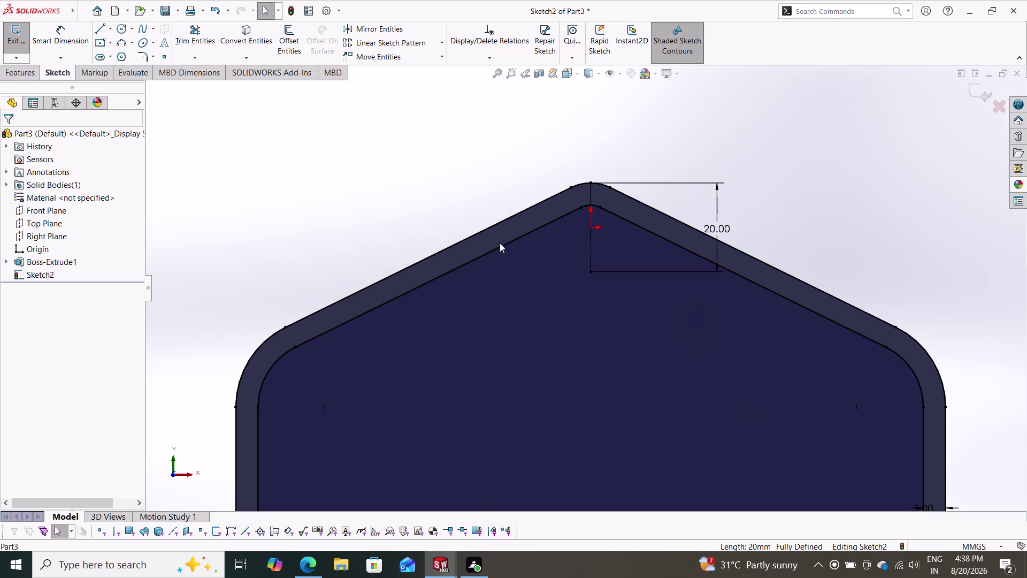
click(123, 29)
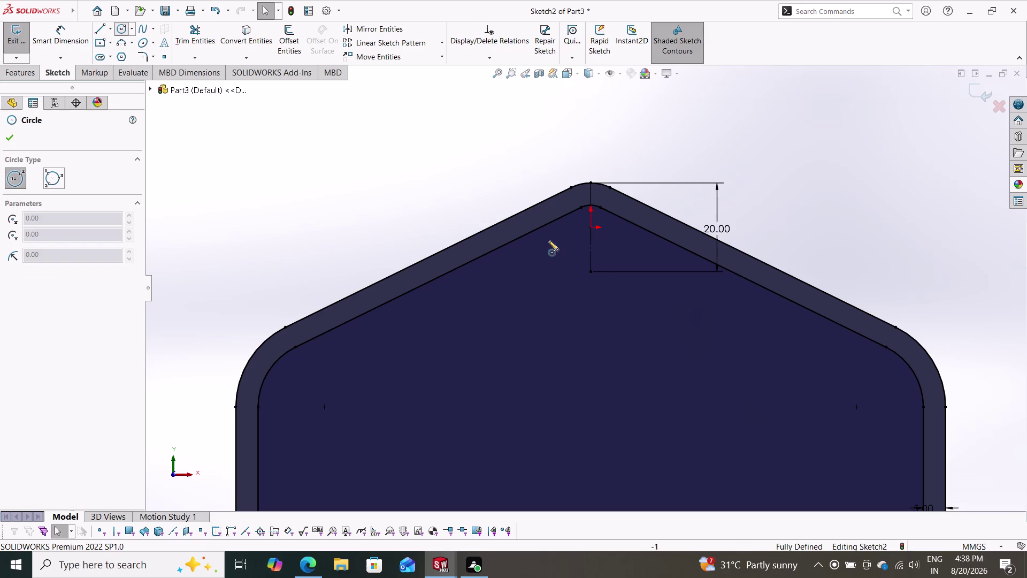
Draw two concentric circles centred on the construction line's lower endpoint.
click(591, 272)
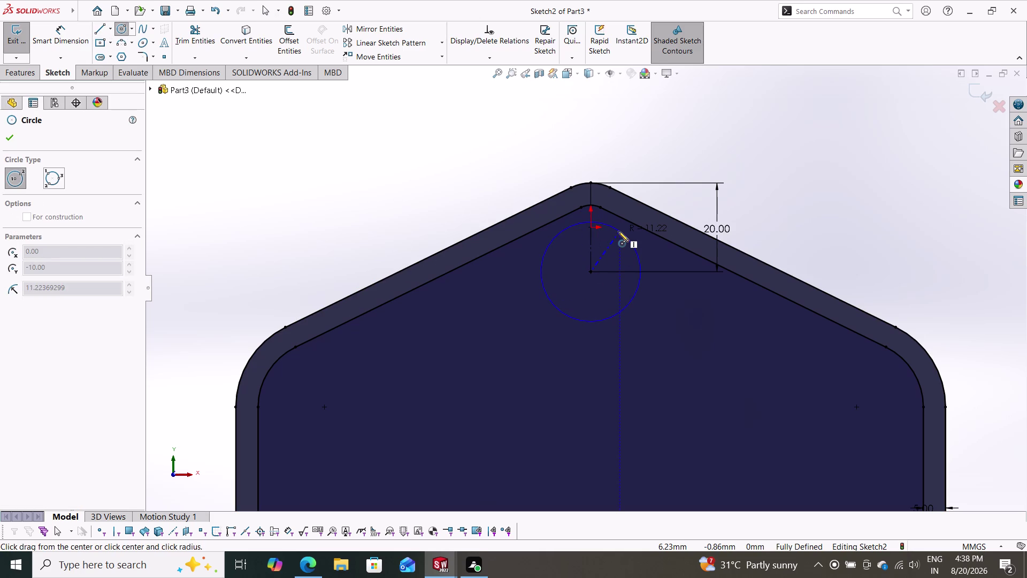
click(619, 231)
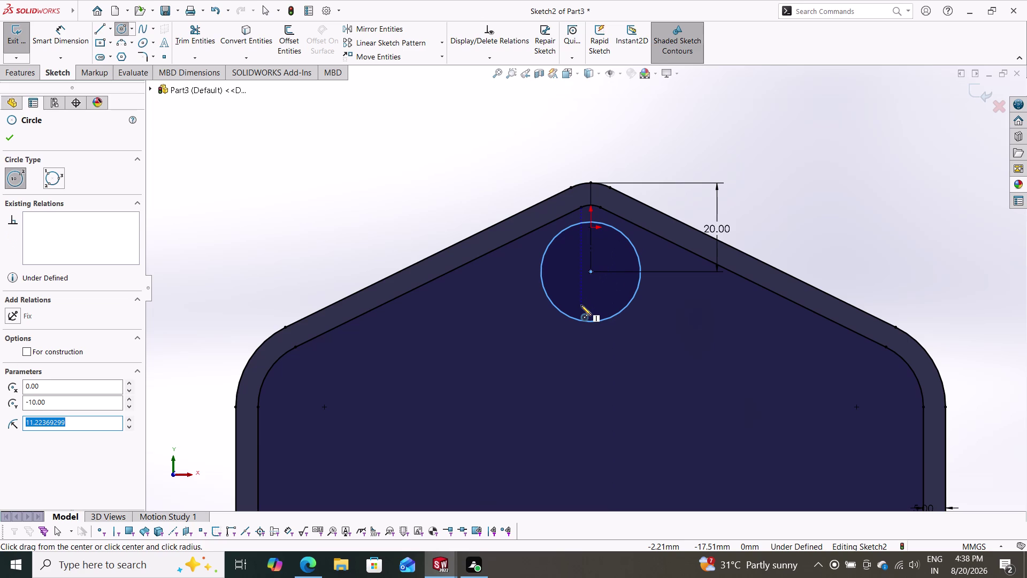
click(593, 272)
click(677, 205)
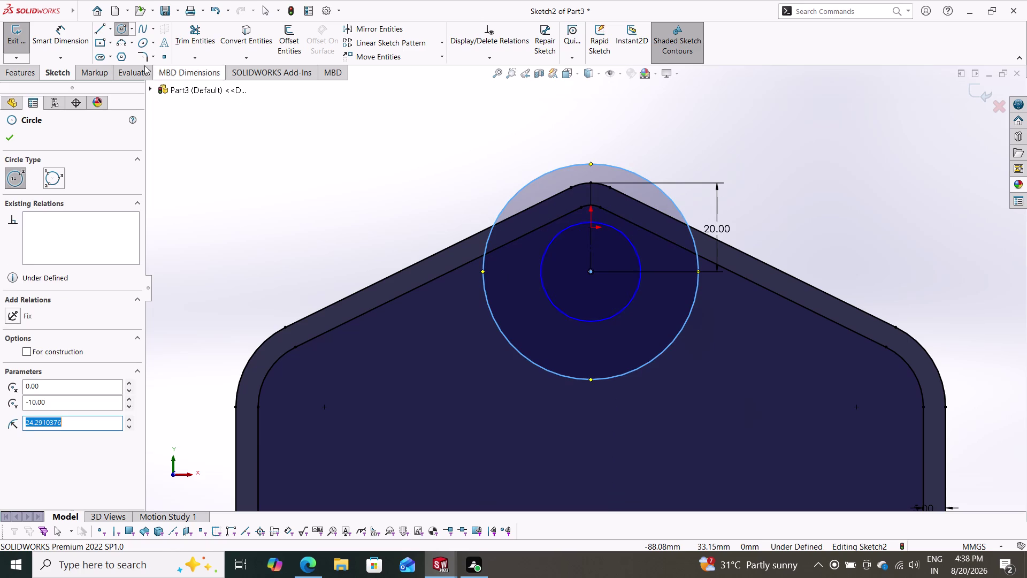
click(57, 36)
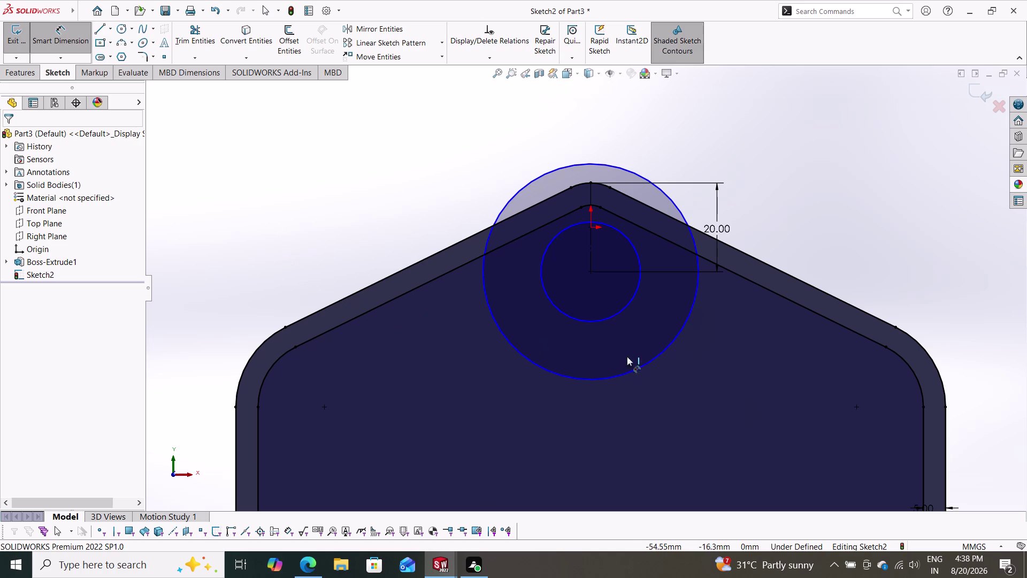
Dimension the larger circle to Ø30 mm and the smaller to Ø20 mm.
click(651, 363)
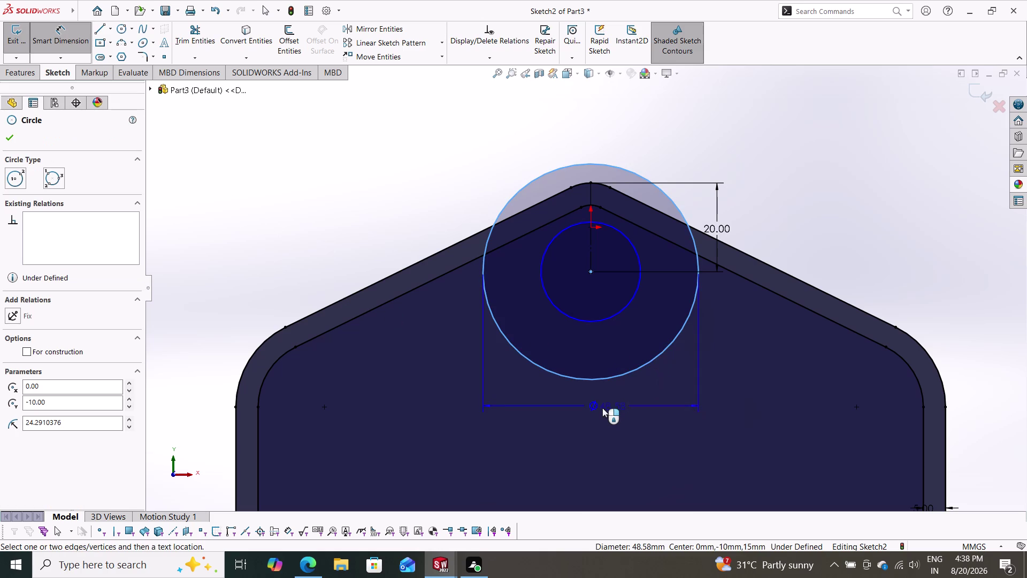
click(595, 410)
text(30)
key(Return)
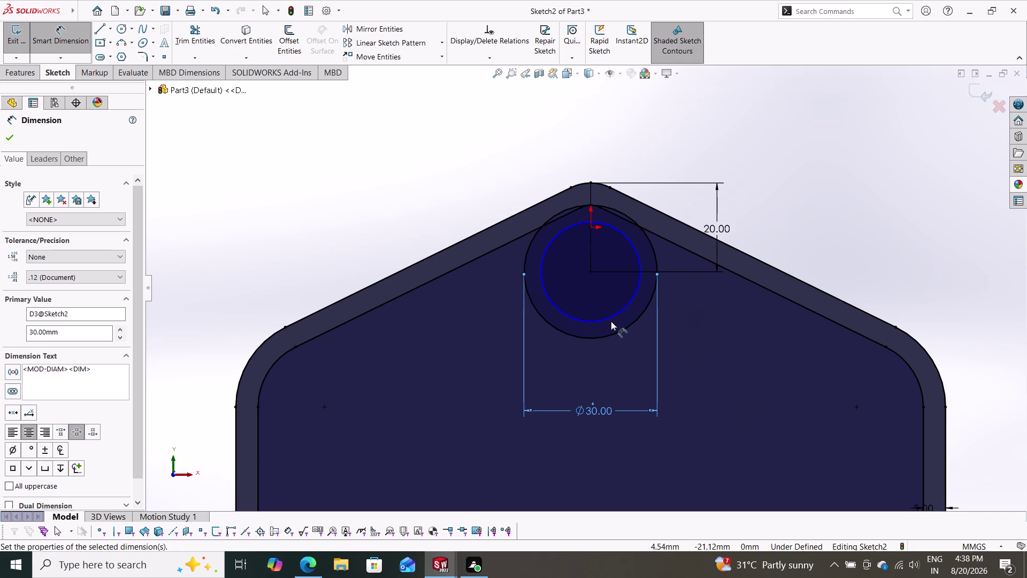
click(607, 319)
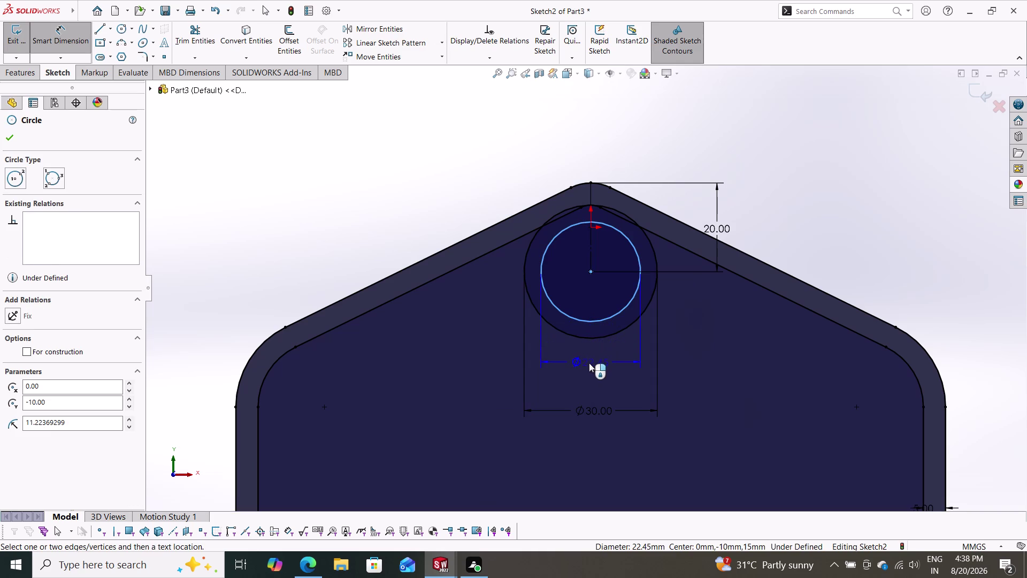
click(589, 363)
text(20)
key(Return)
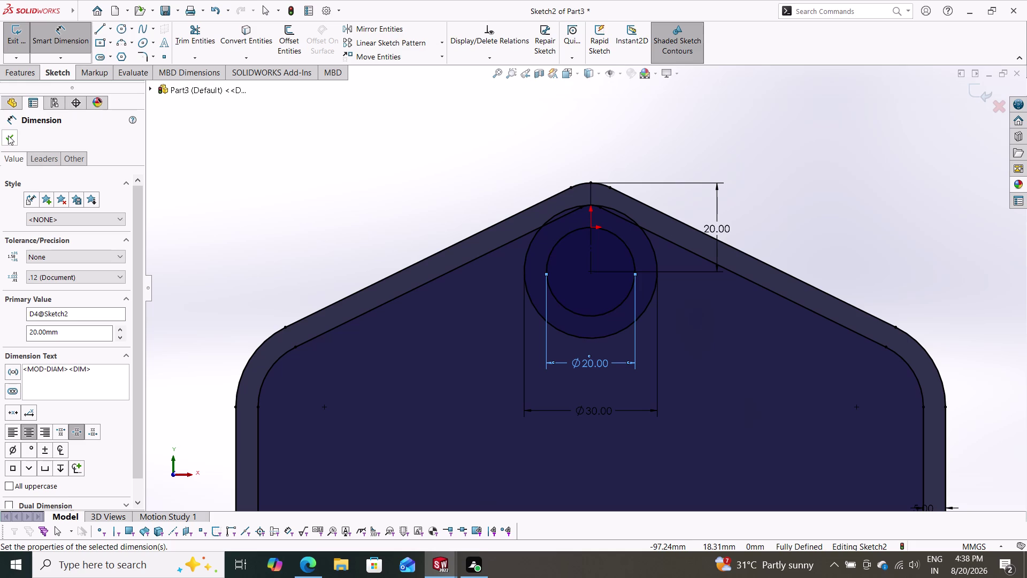
click(8, 135)
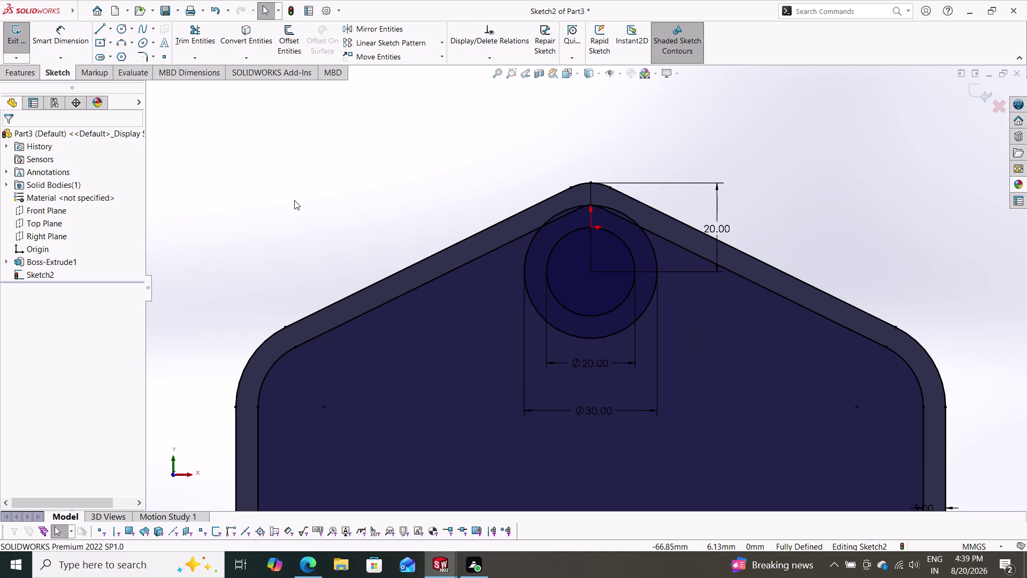
click(133, 30)
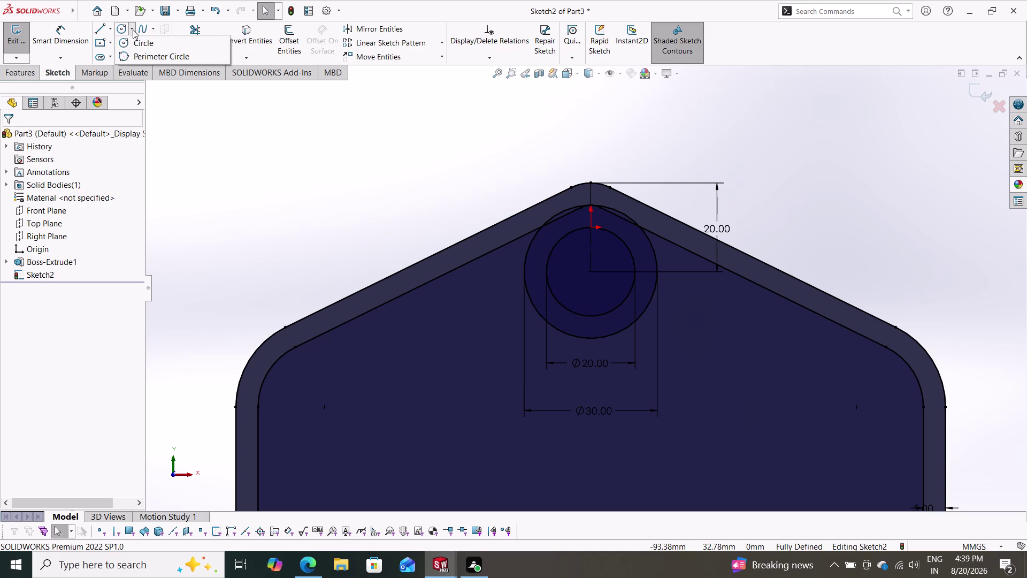
Draw a three-point arc from the Ø30 circle to the left slanted offset edge.
click(171, 132)
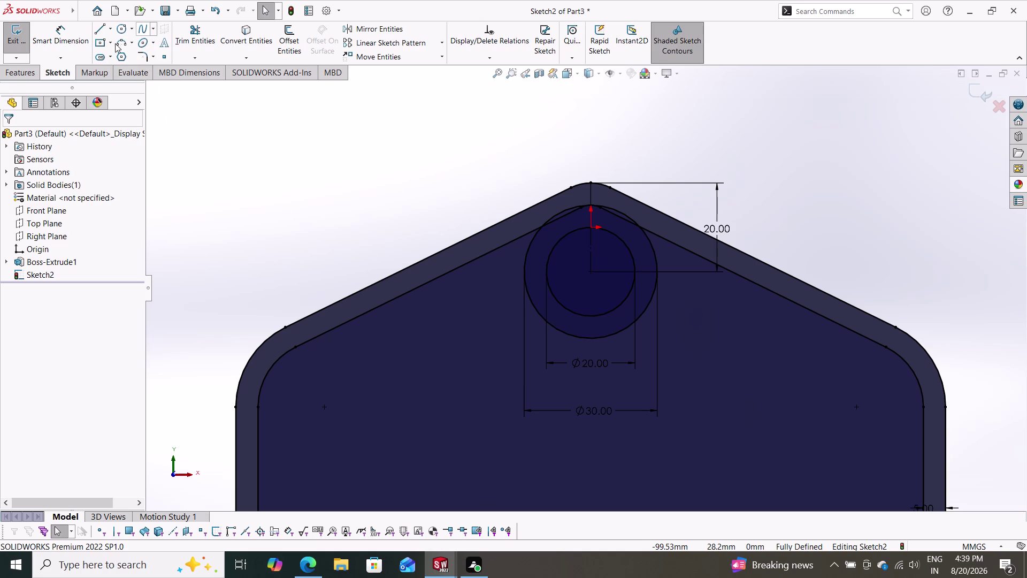
click(117, 42)
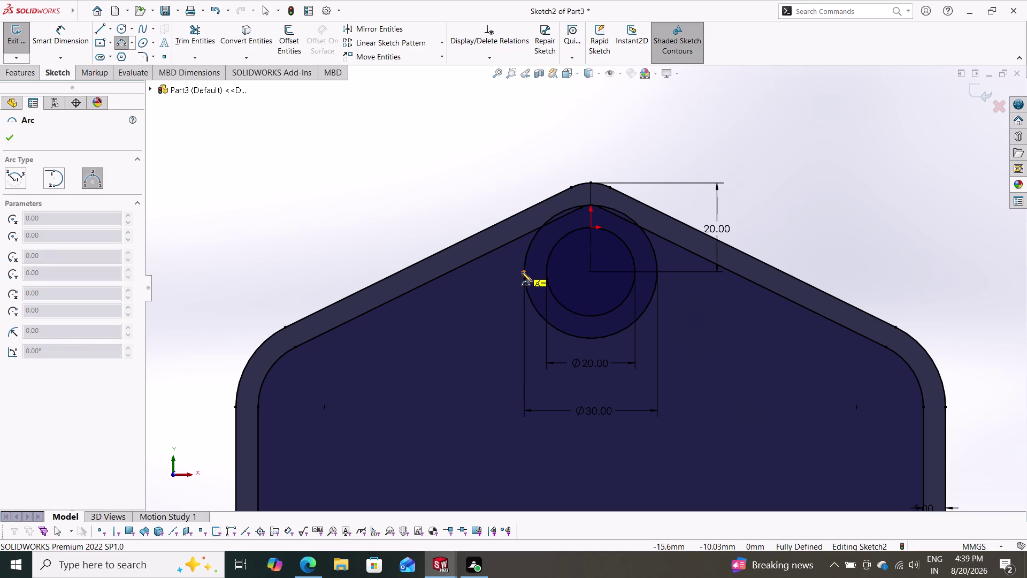
click(524, 280)
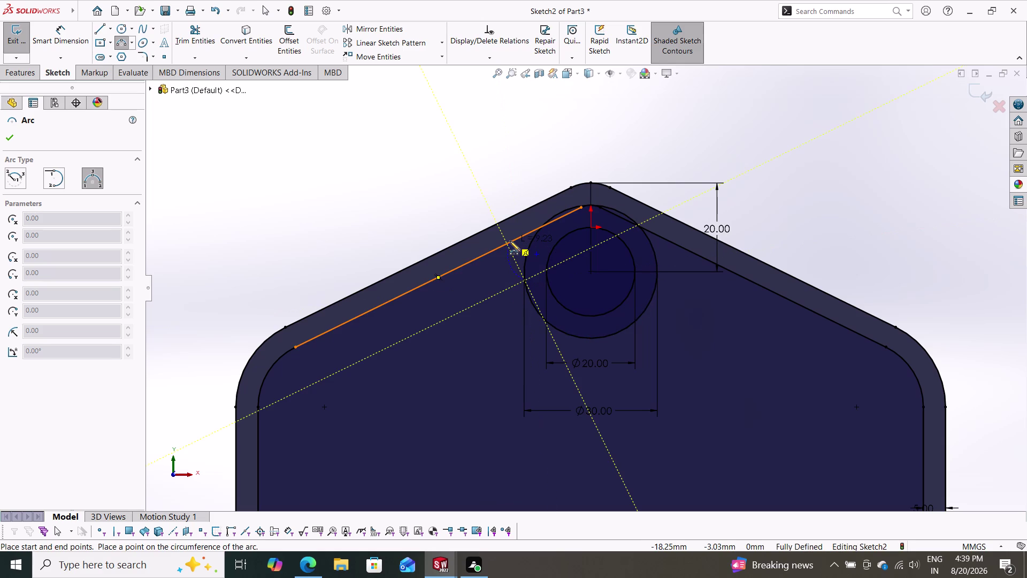
click(510, 241)
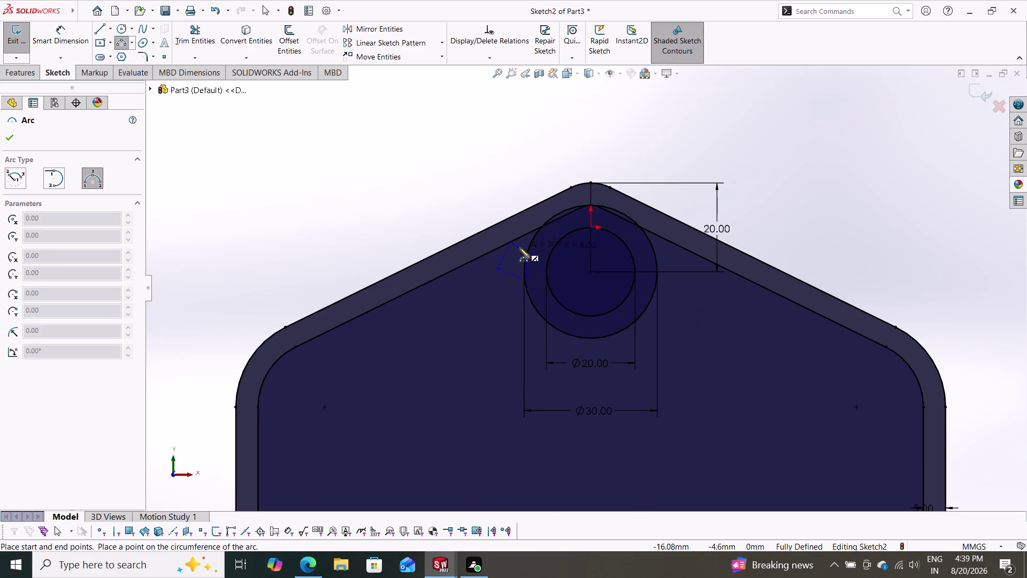
click(518, 253)
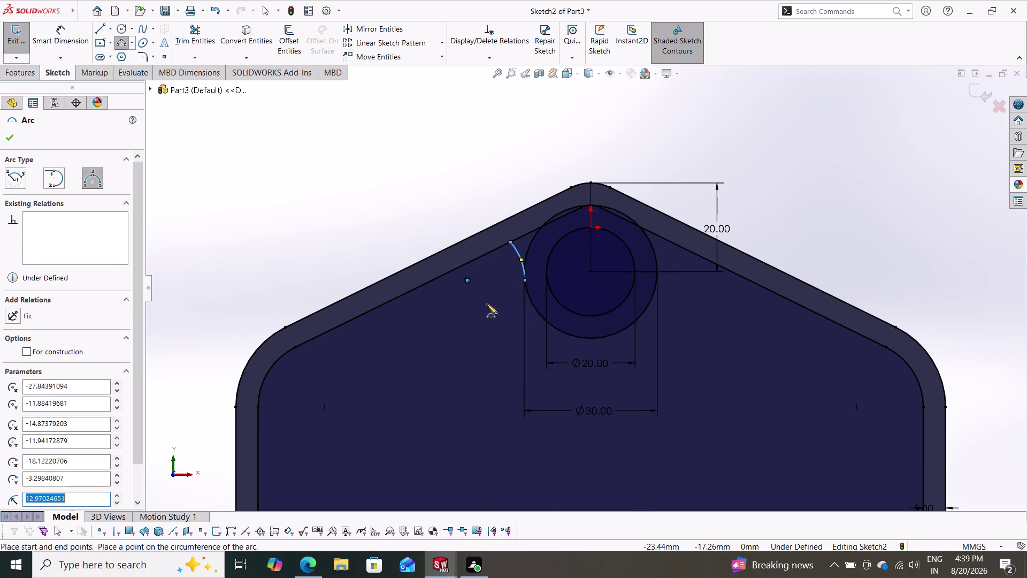
key(Escape)
scroll(down, 3)
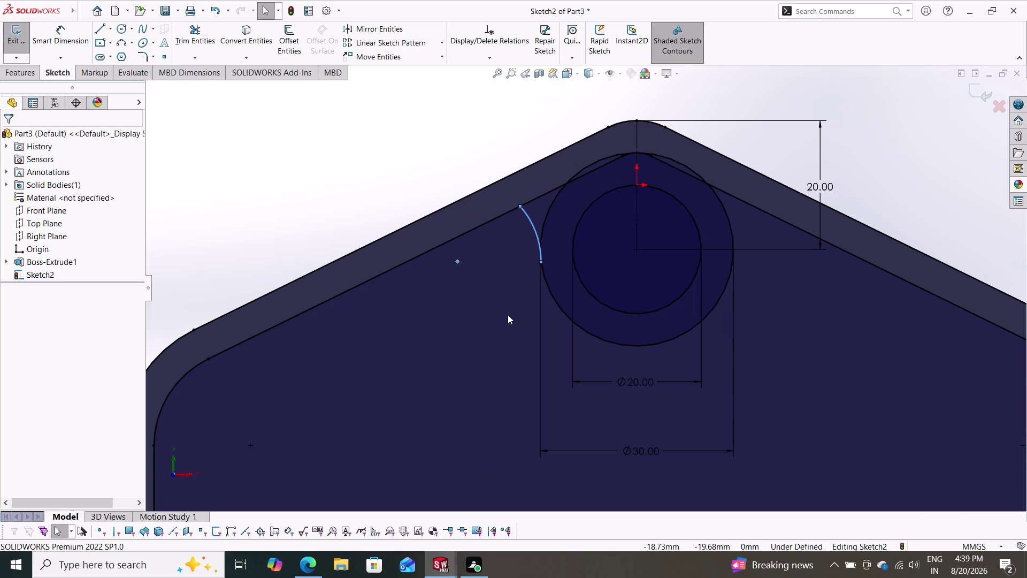
Make the arc tangent to both the slanted edge and the Ø30 circle.
click(497, 216)
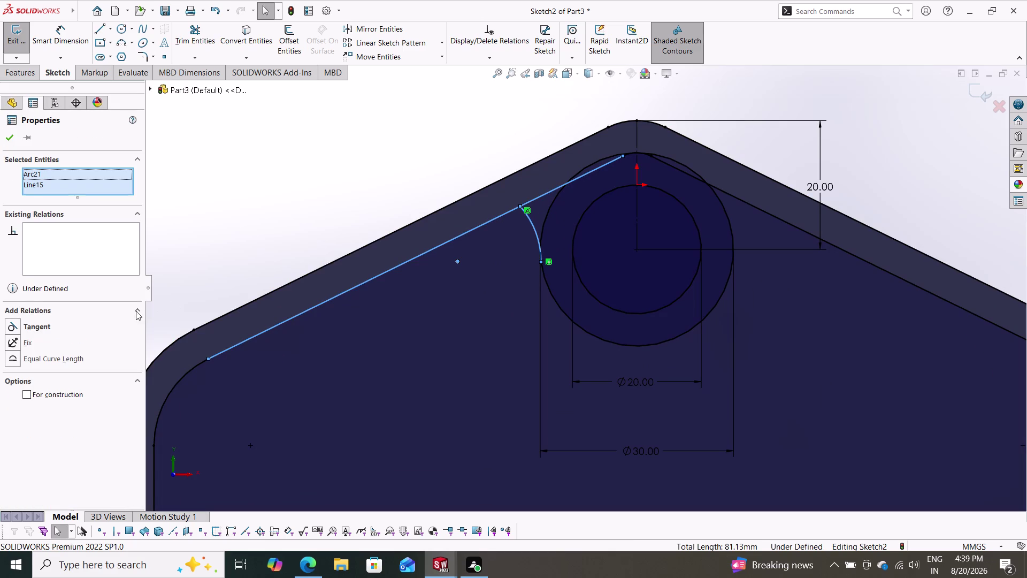
click(24, 323)
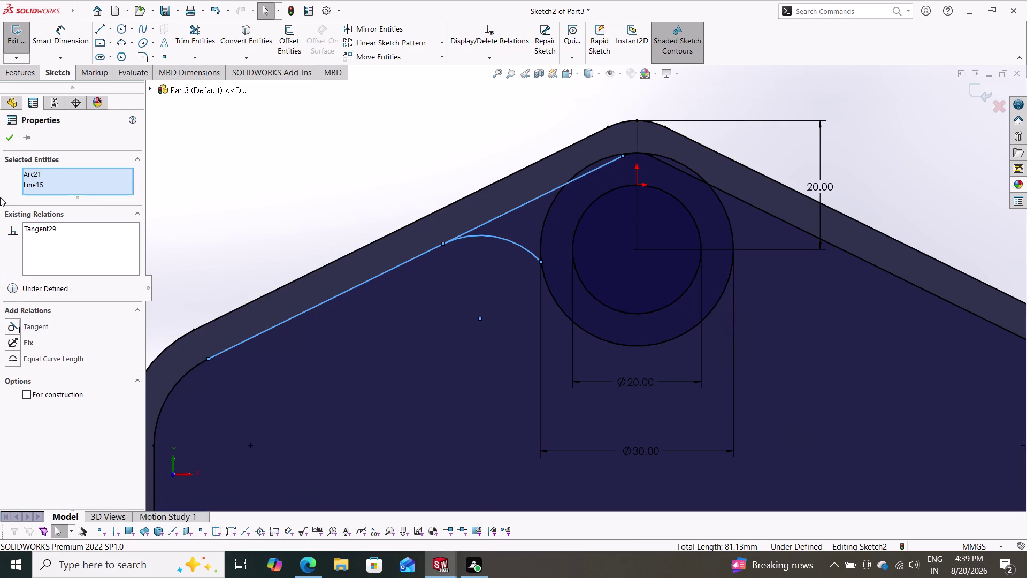
click(14, 135)
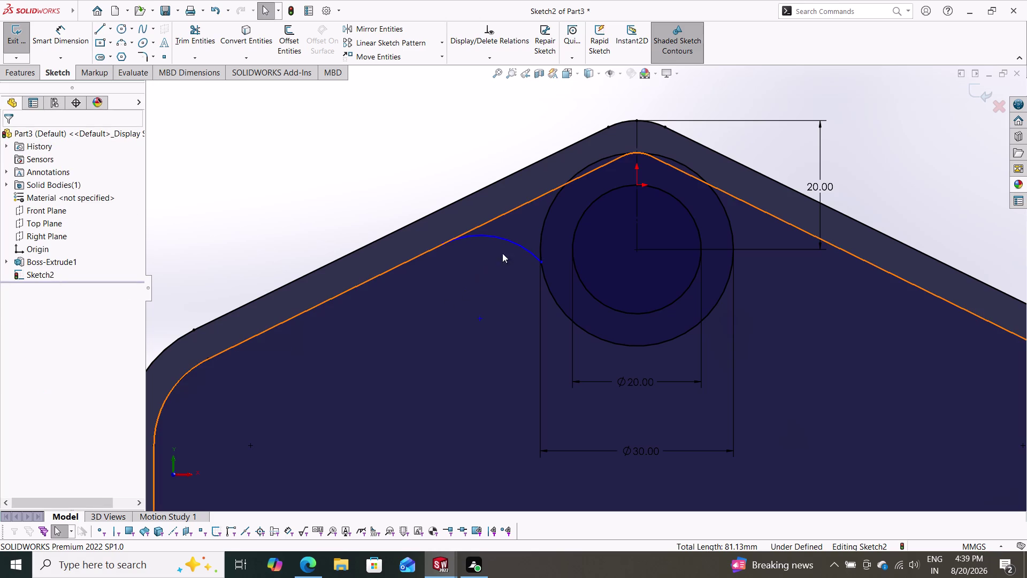
click(541, 232)
click(529, 250)
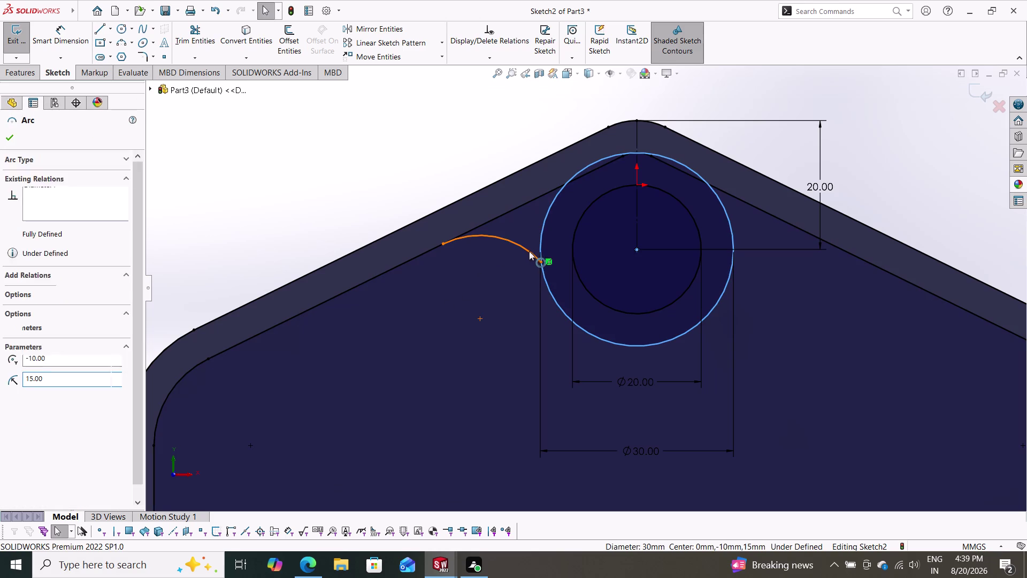
click(31, 342)
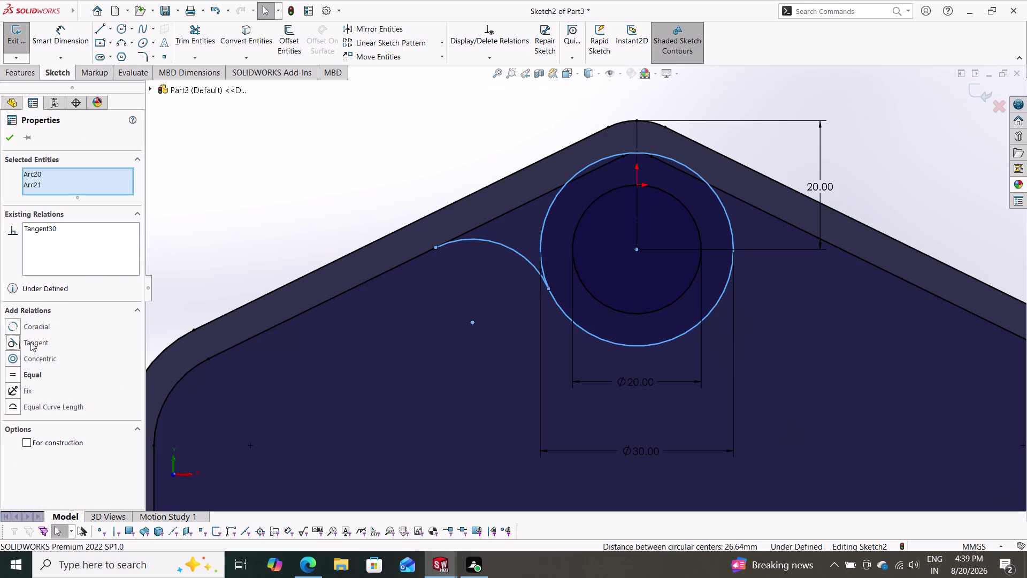
click(9, 133)
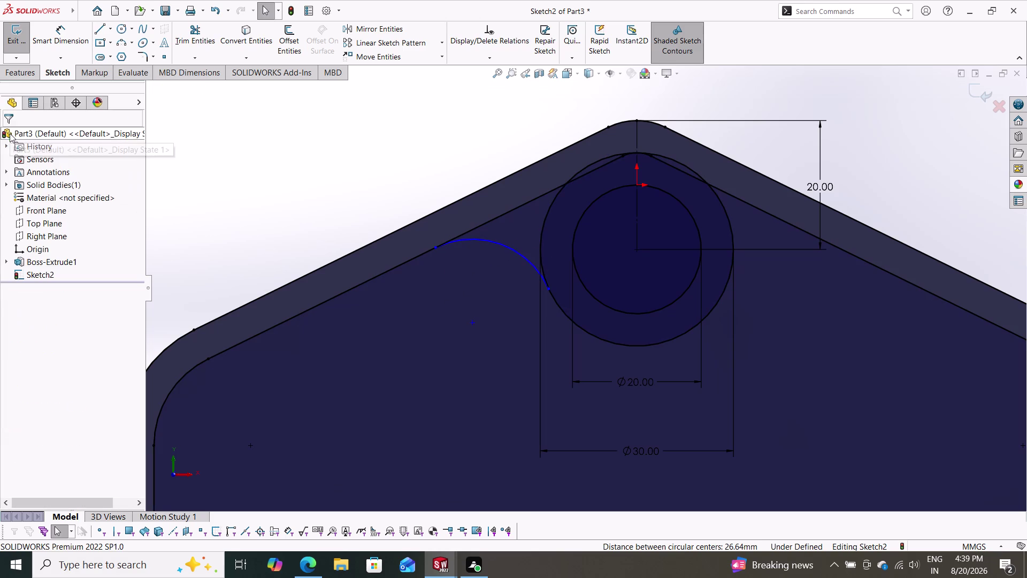
key(Escape)
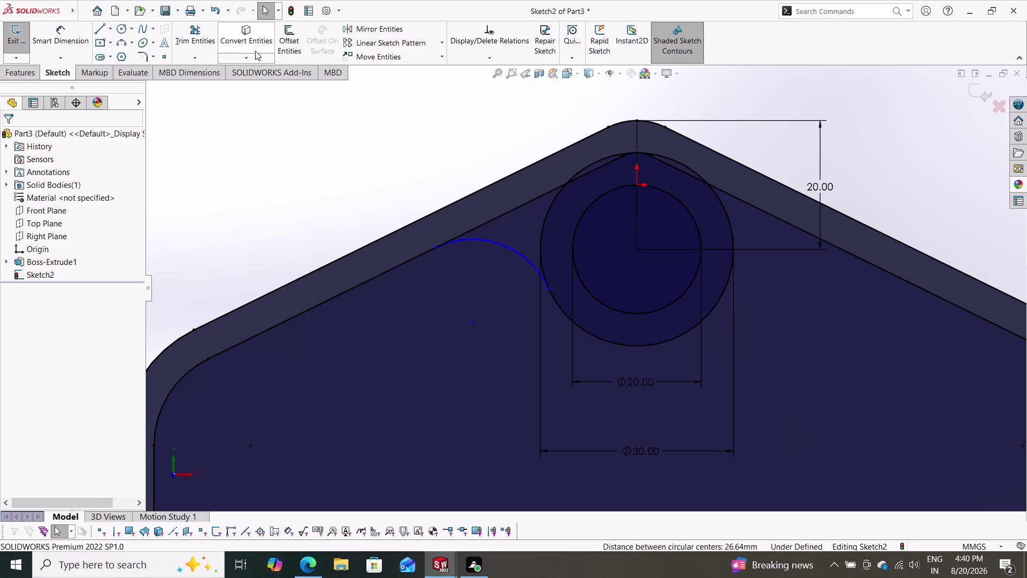
click(368, 33)
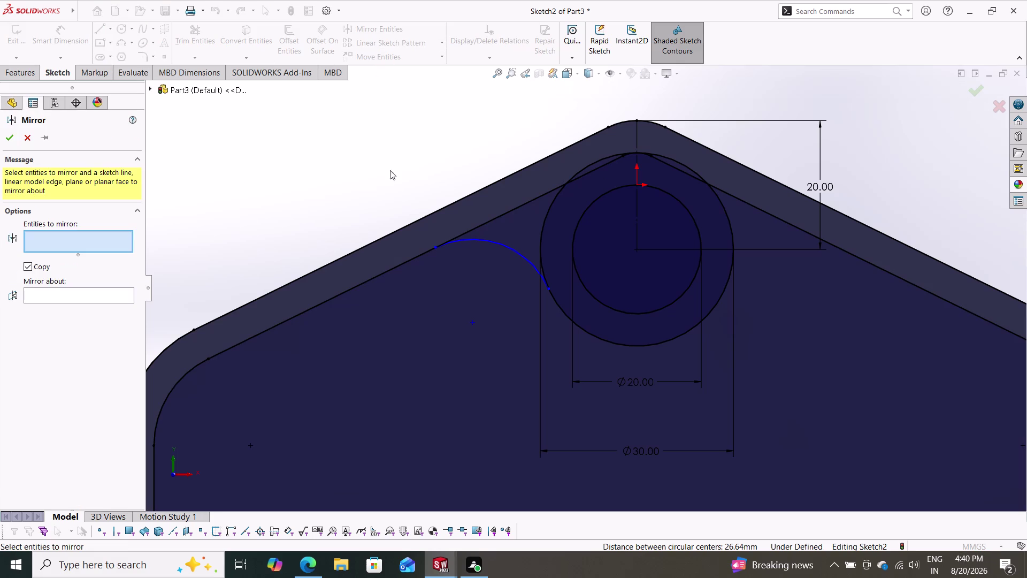
Mirror Arc21 about centreline Line19 to create the matching right-side arc.
click(508, 245)
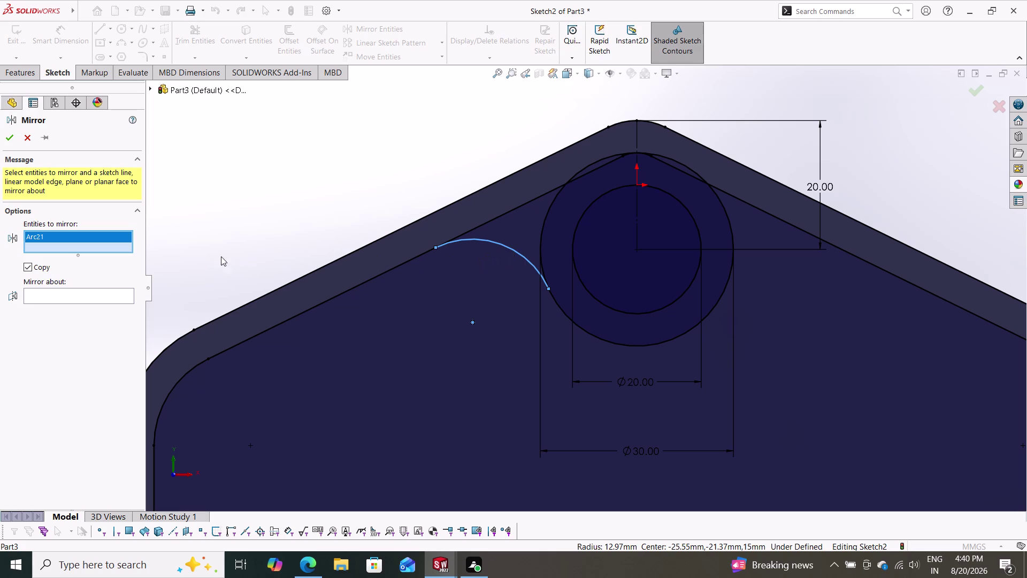
click(121, 299)
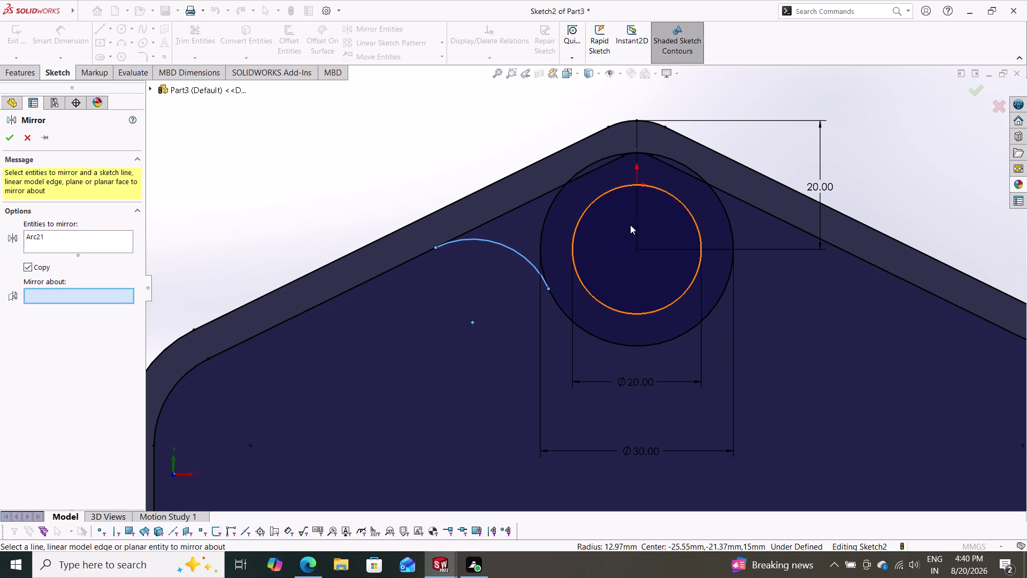
click(635, 224)
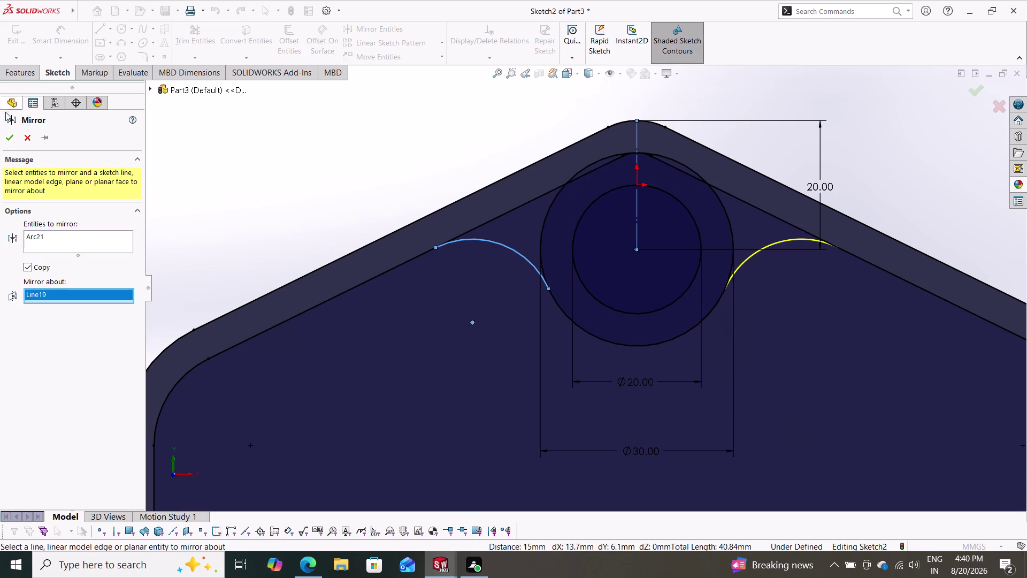
click(11, 140)
key(Escape)
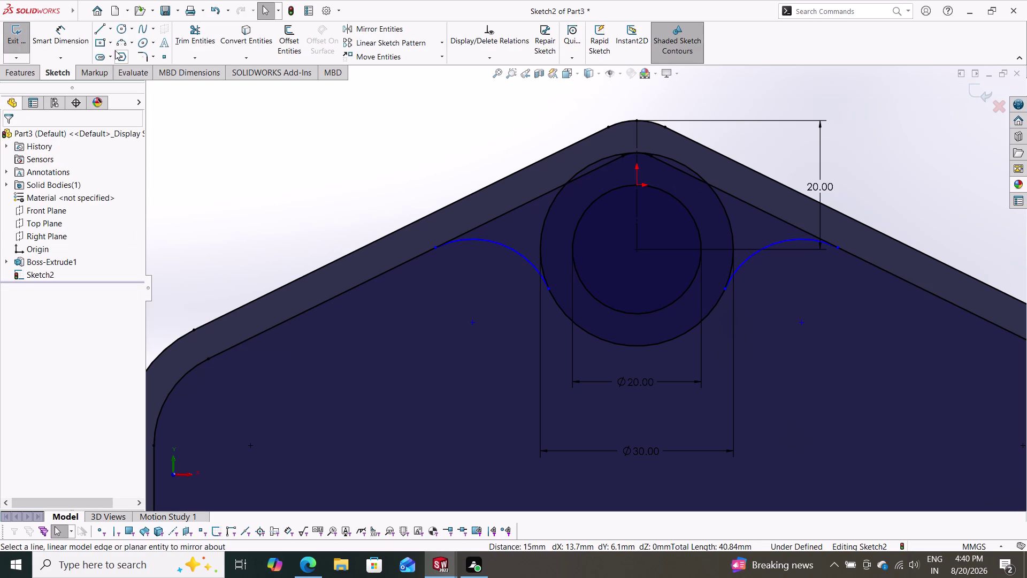
click(198, 33)
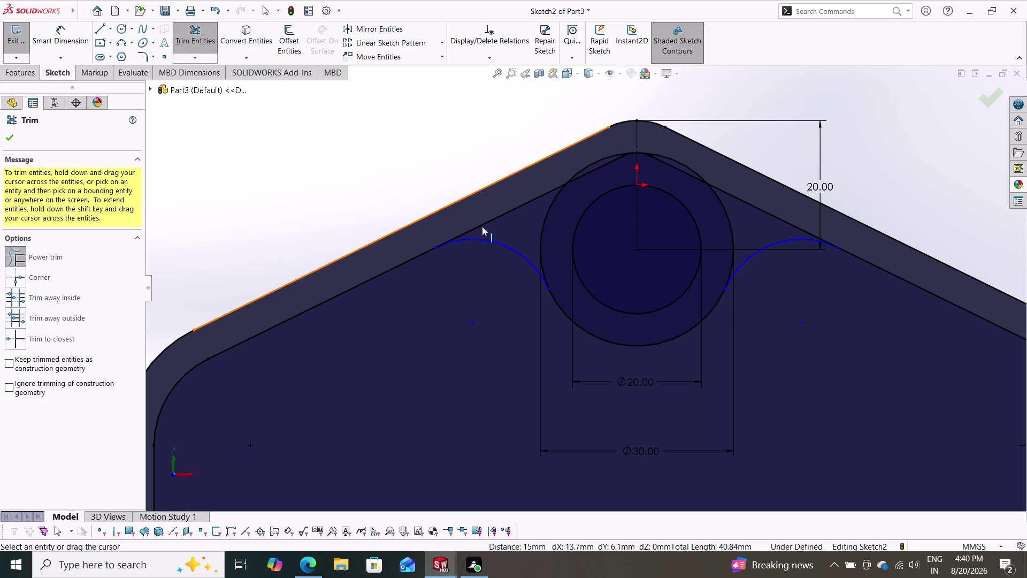
Power-trim the inner offset's apex segments and the top of the Ø30 circle around the hole.
drag(519, 222, 550, 221)
drag(565, 159, 569, 176)
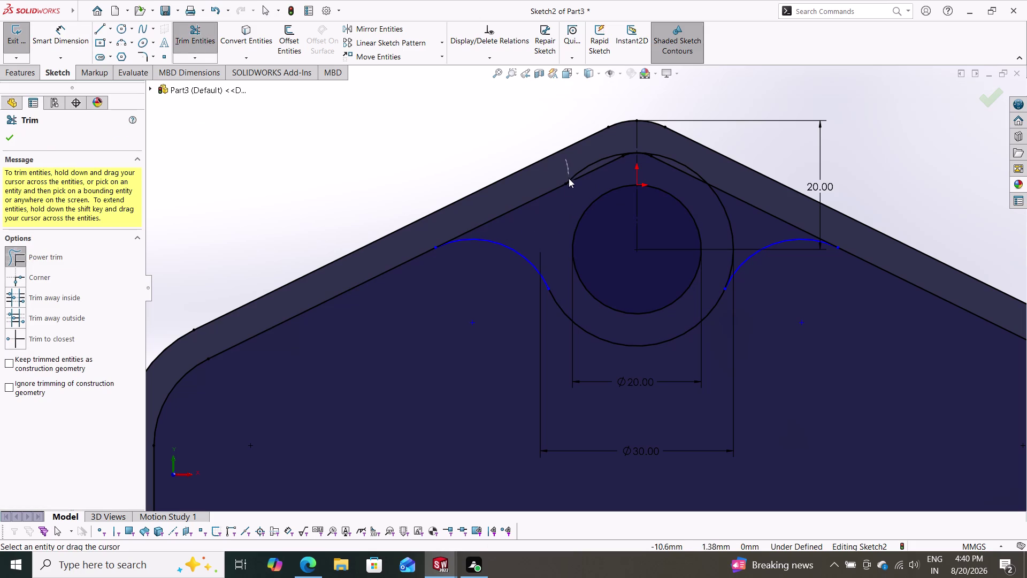
drag(569, 176, 561, 200)
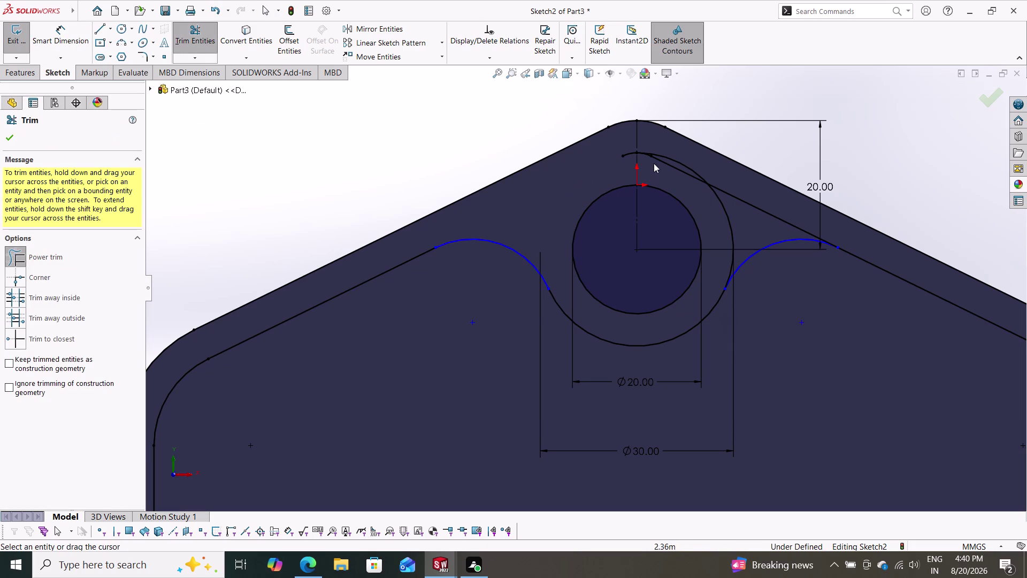
drag(668, 138, 671, 170)
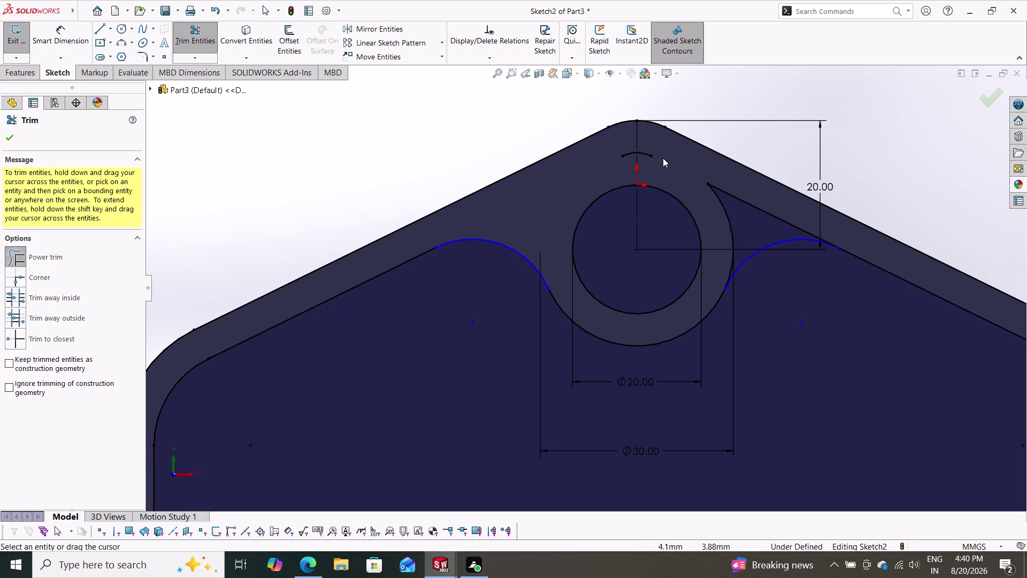
drag(656, 137, 649, 157)
drag(622, 144, 627, 159)
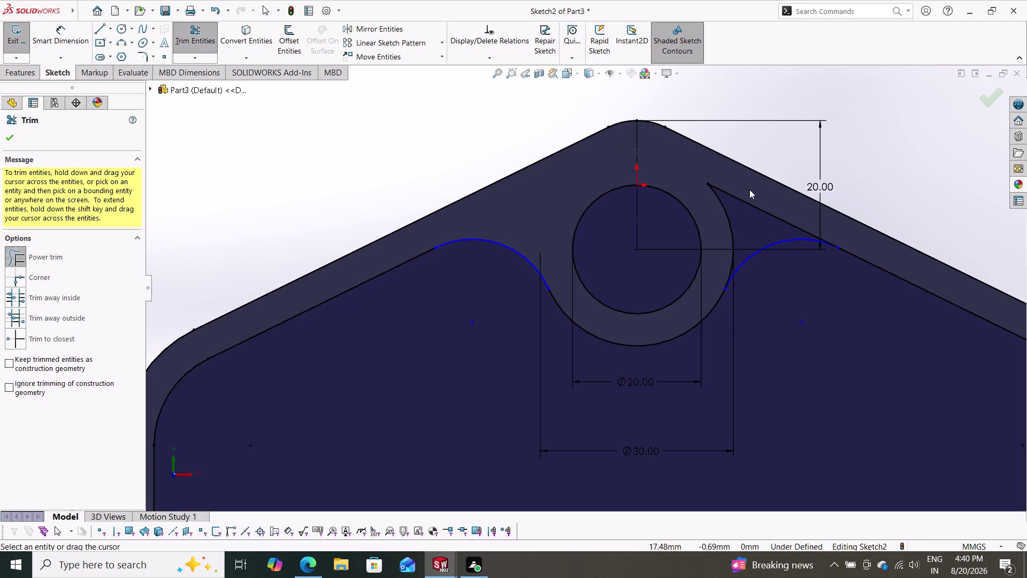
drag(752, 183, 754, 210)
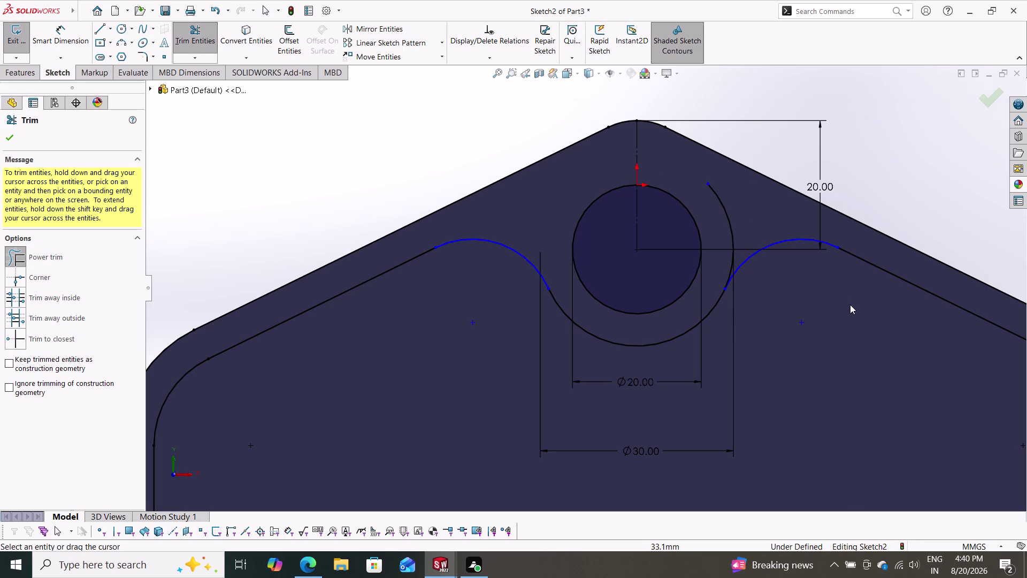
drag(753, 185, 721, 222)
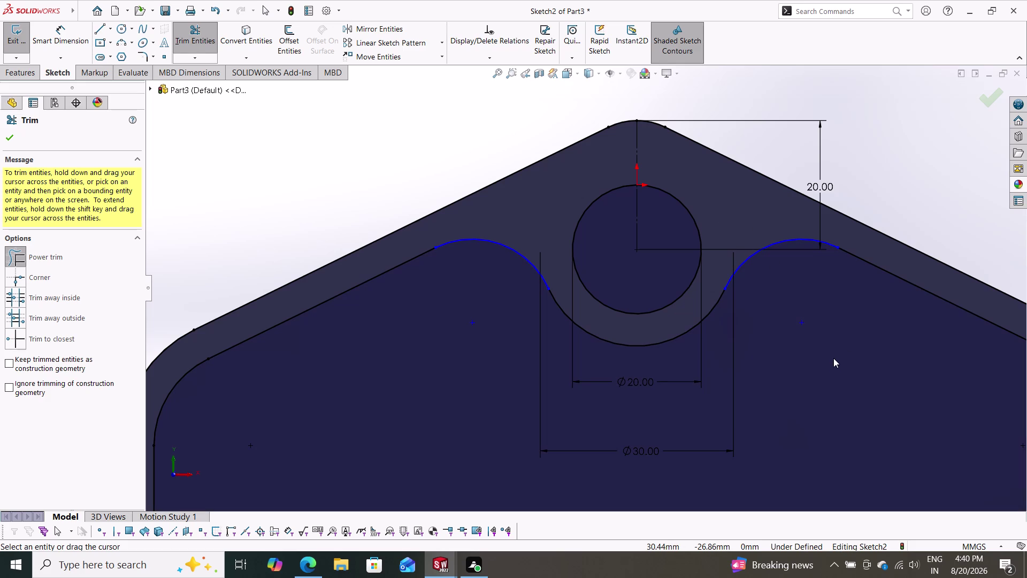
scroll(down, 3)
scroll(up, 3)
scroll(up, 3)
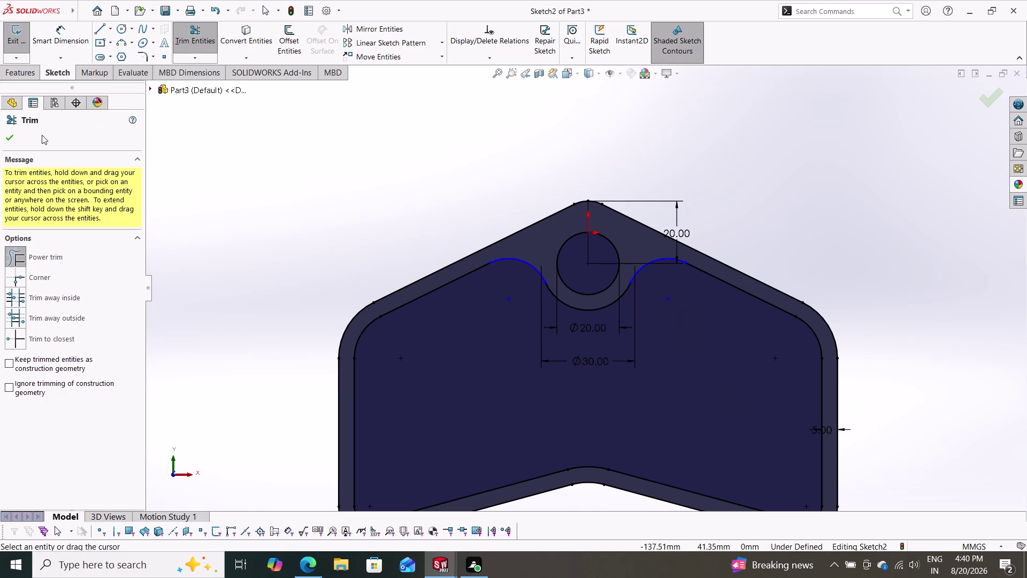
Close Trim Entities and switch to Smart Dimension for the notched profile.
click(9, 133)
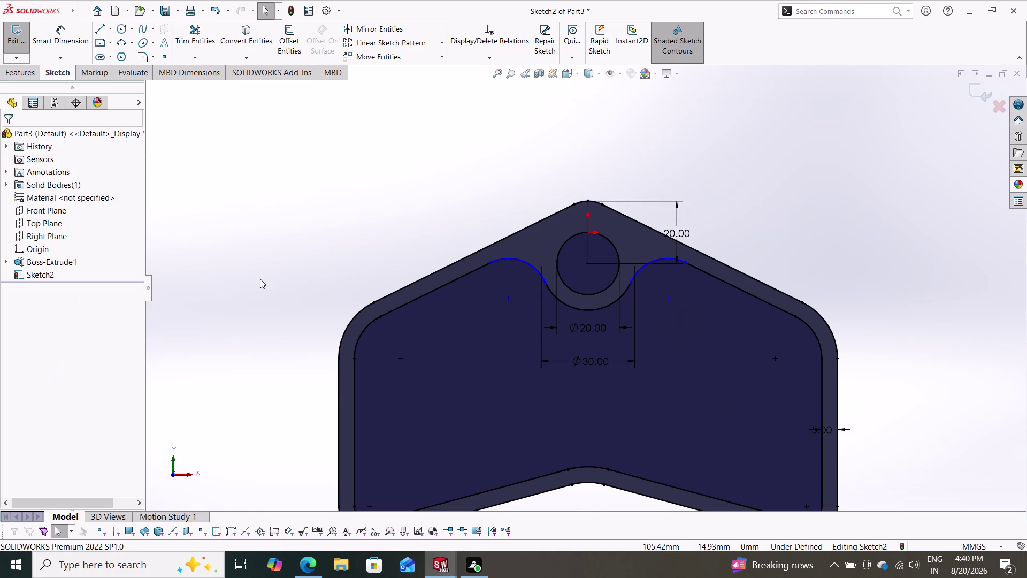
scroll(down, 3)
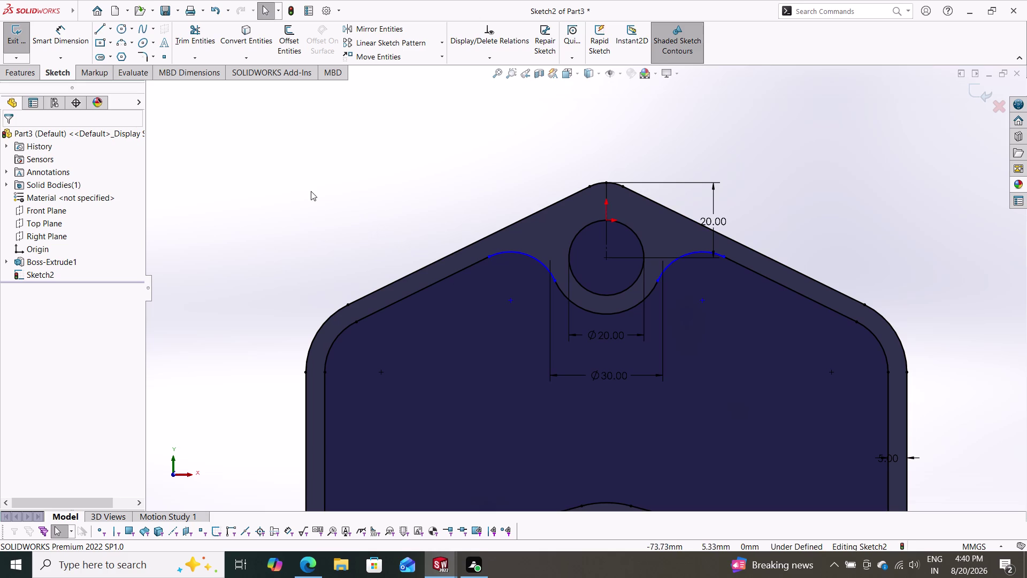
click(71, 36)
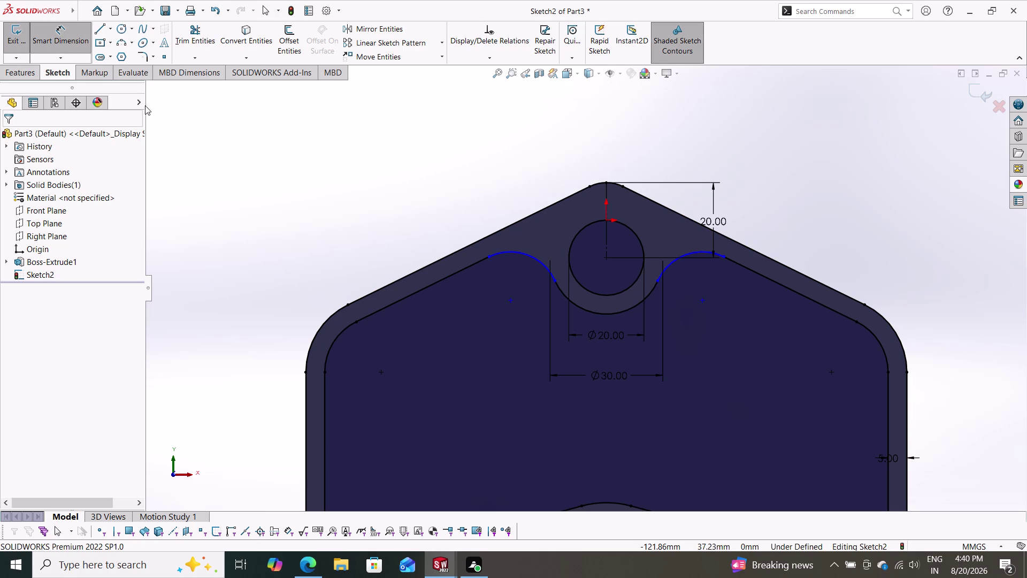
Dimension the left notch arc to R5.
click(527, 254)
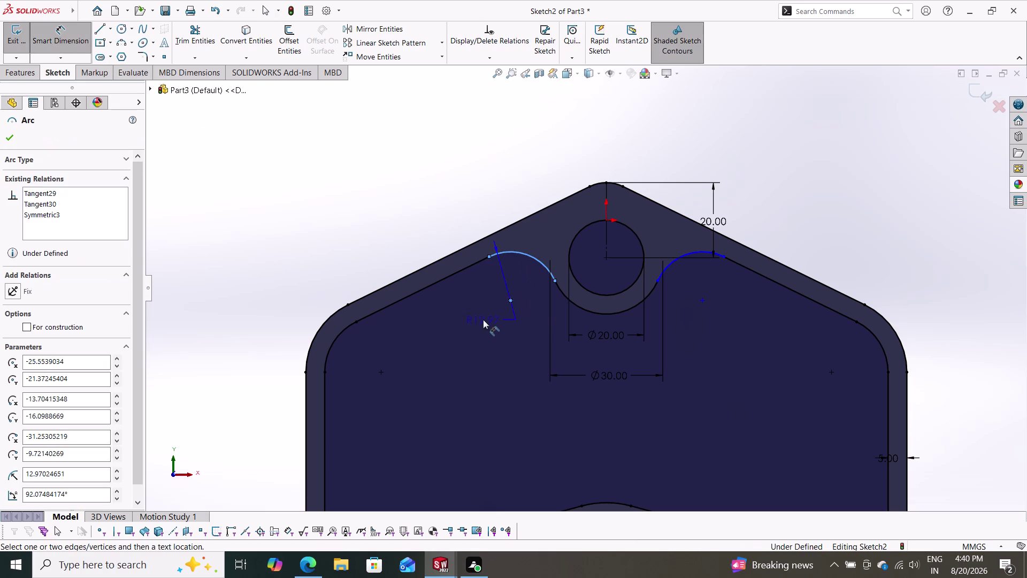
click(529, 328)
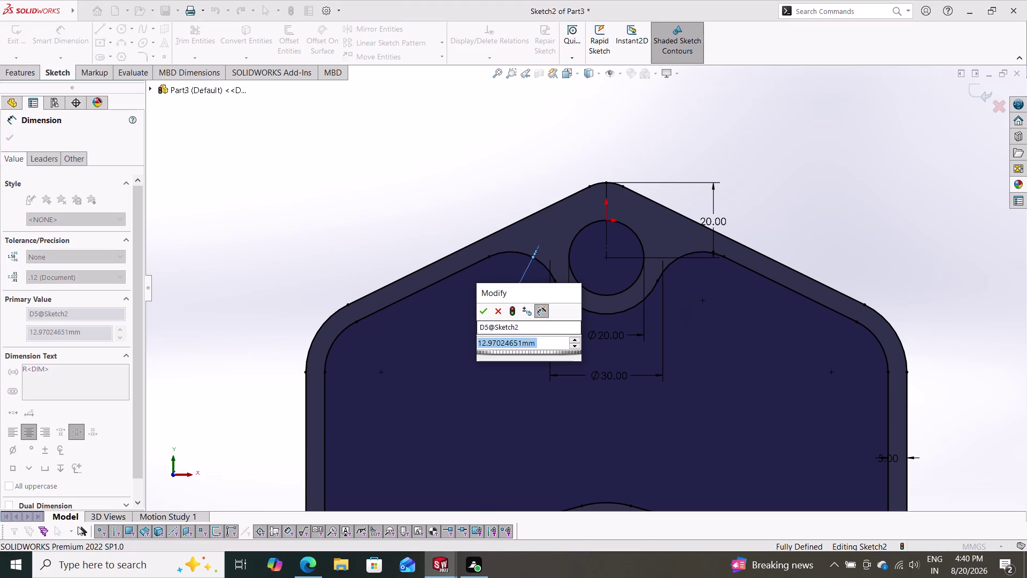
key(5)
key(Return)
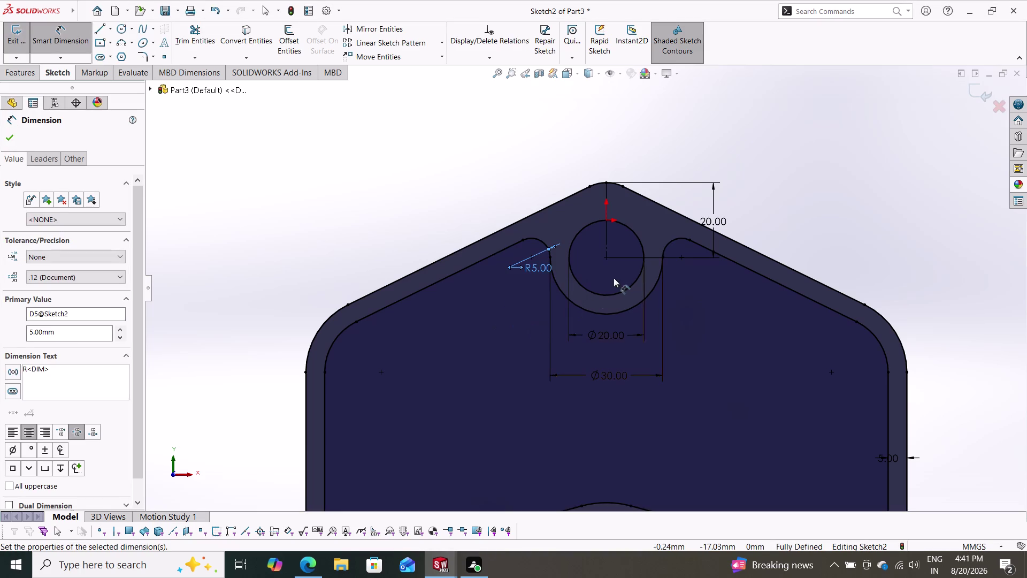
Decline the redundant right-arc radius dimension, leaving Sketch2 fully defined.
click(671, 240)
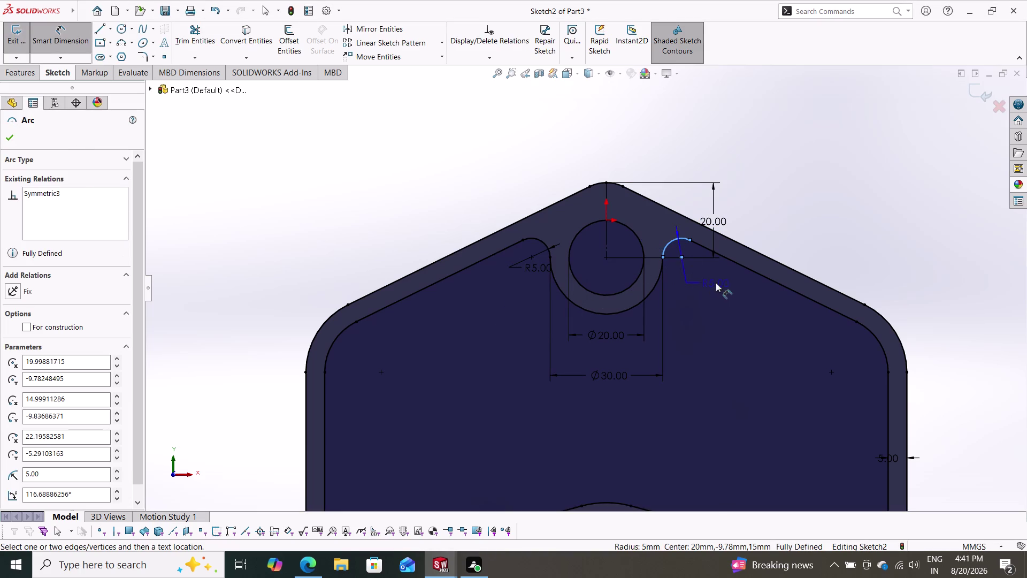
click(725, 284)
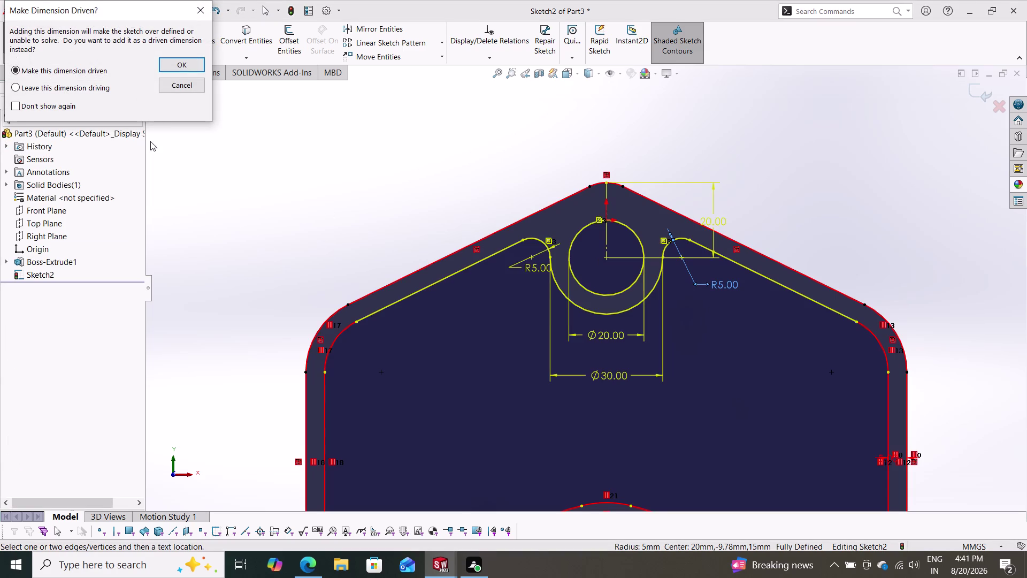
click(173, 89)
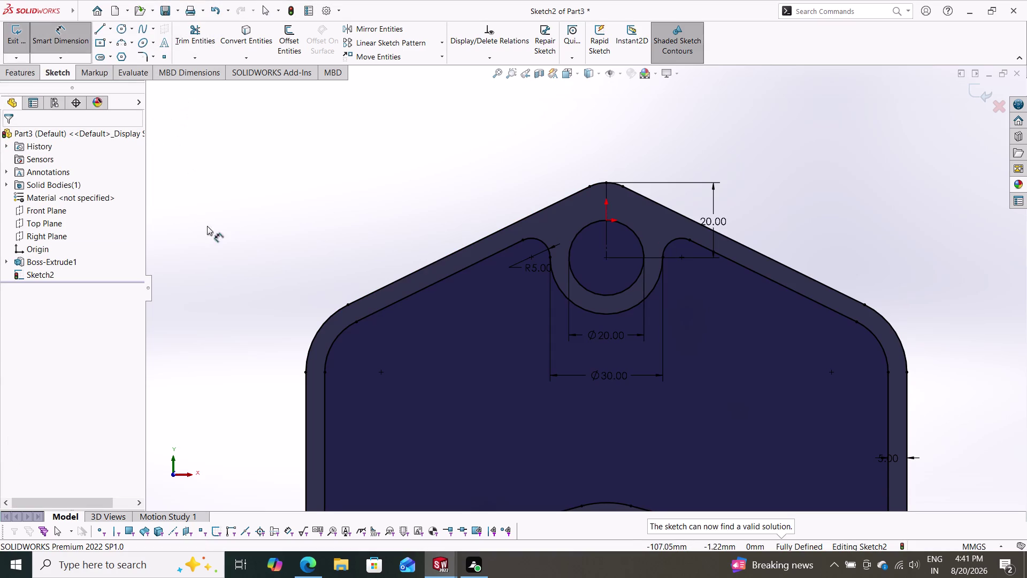
scroll(down, 3)
scroll(up, 3)
scroll(up, 3)
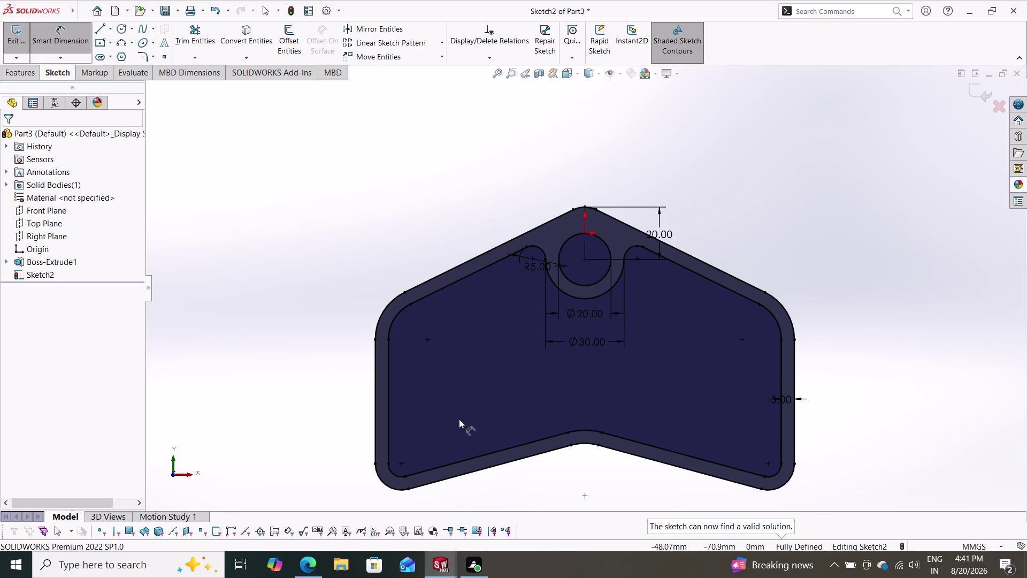
key(Escape)
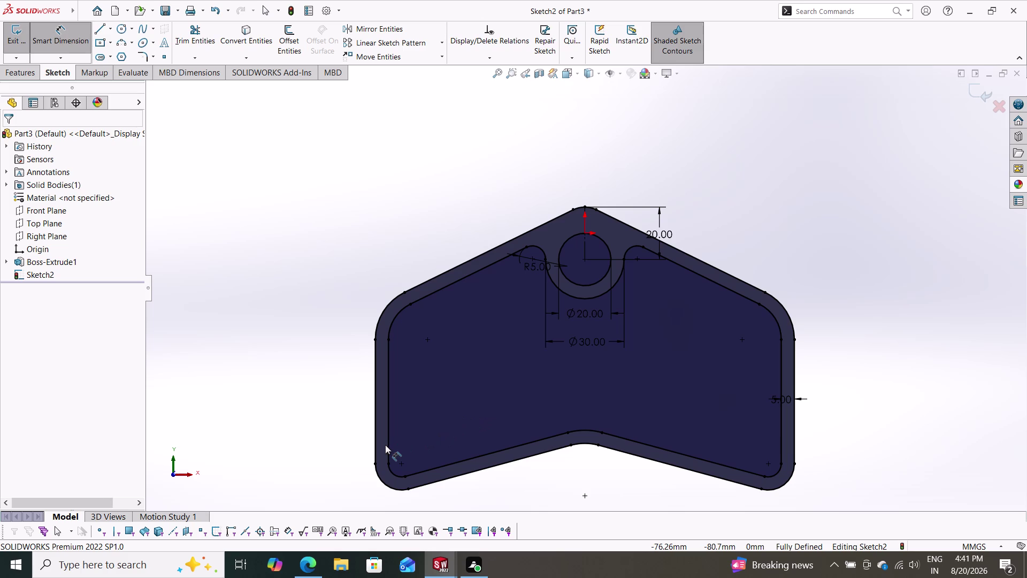
key(Escape)
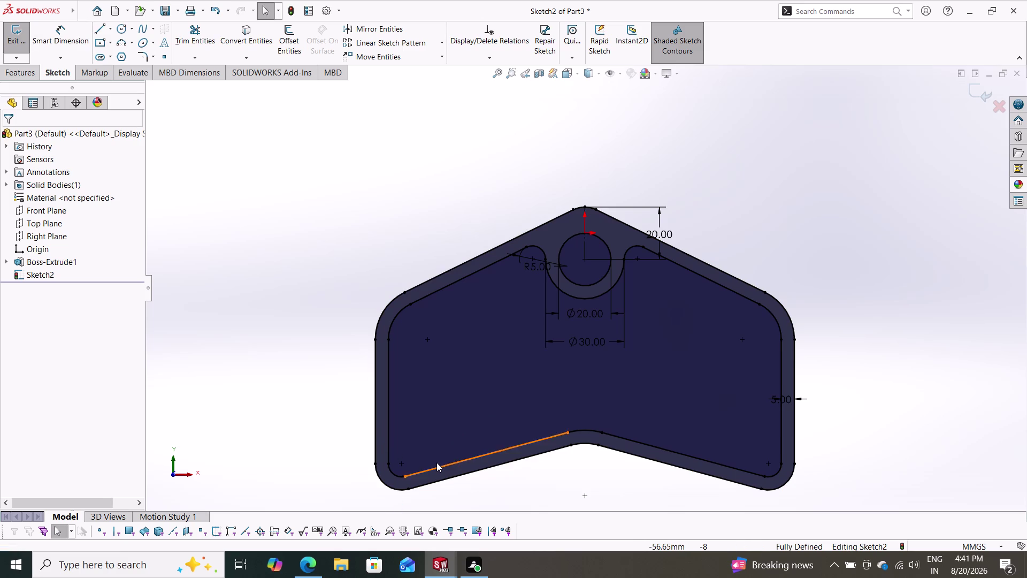
scroll(down, 3)
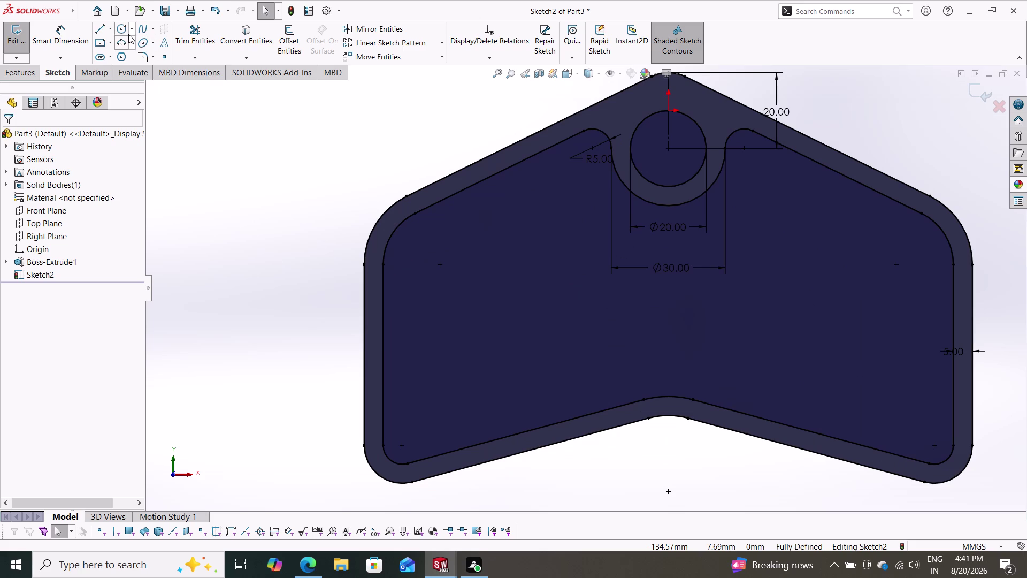
Draw a trial circle at the plate's lower-left corner and size it Ø40.
click(119, 27)
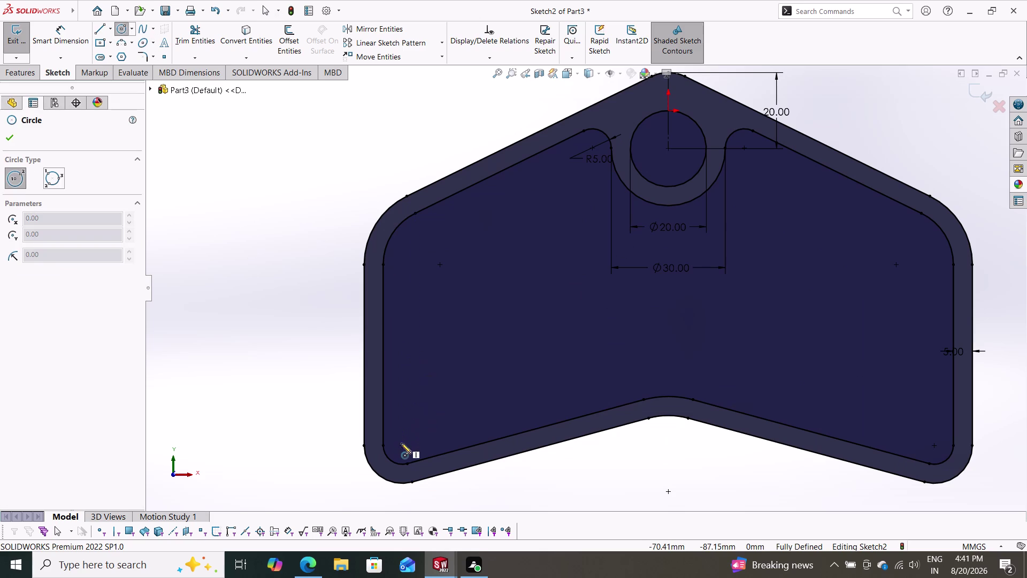
click(403, 444)
click(430, 400)
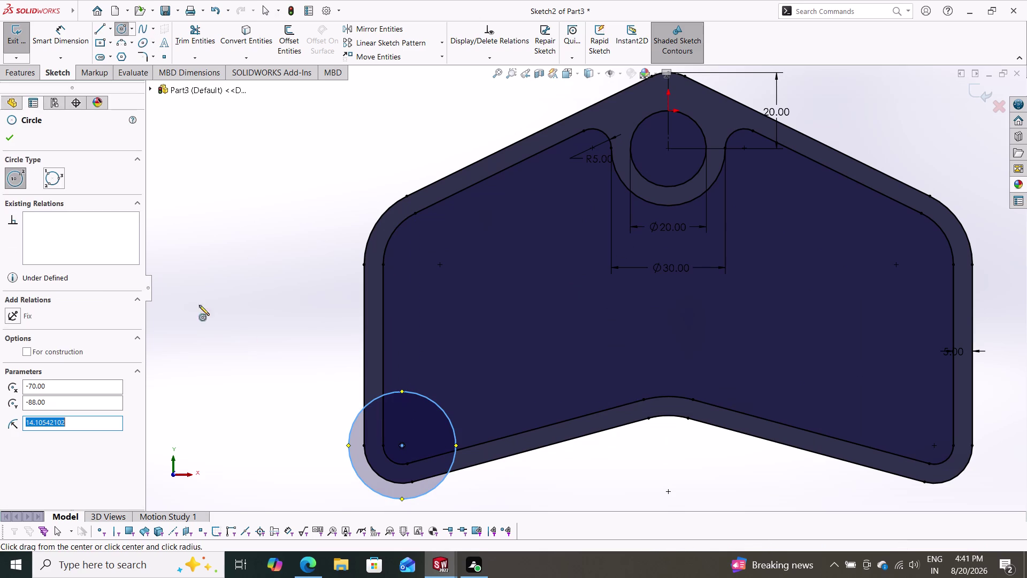
drag(69, 31, 69, 38)
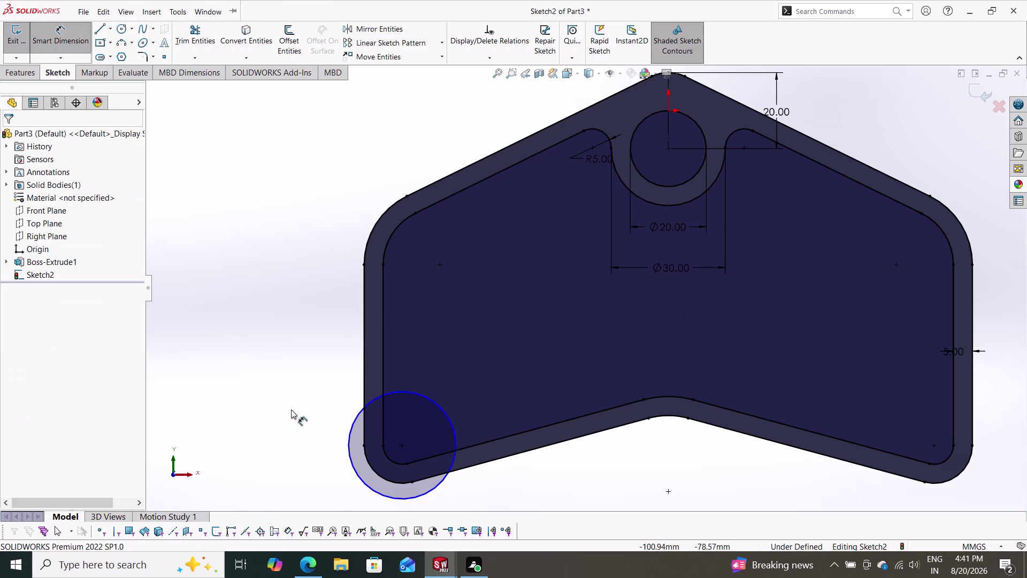
click(352, 421)
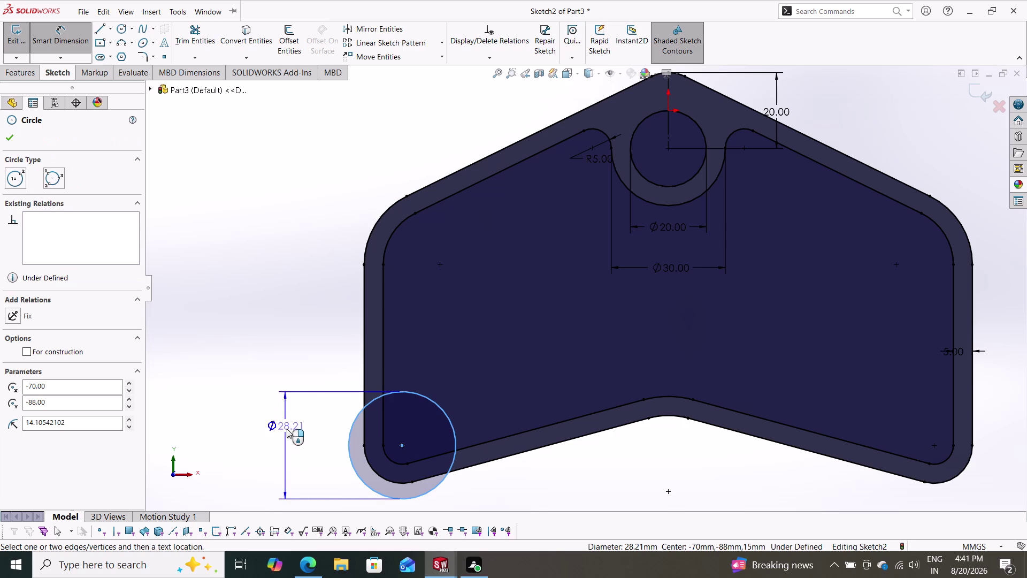
click(286, 429)
text(40)
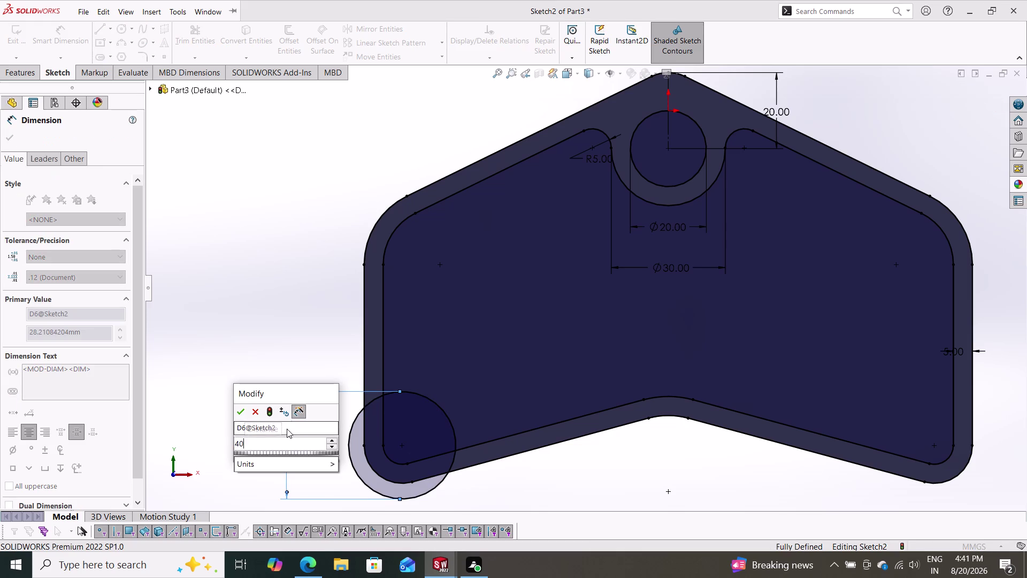
key(Return)
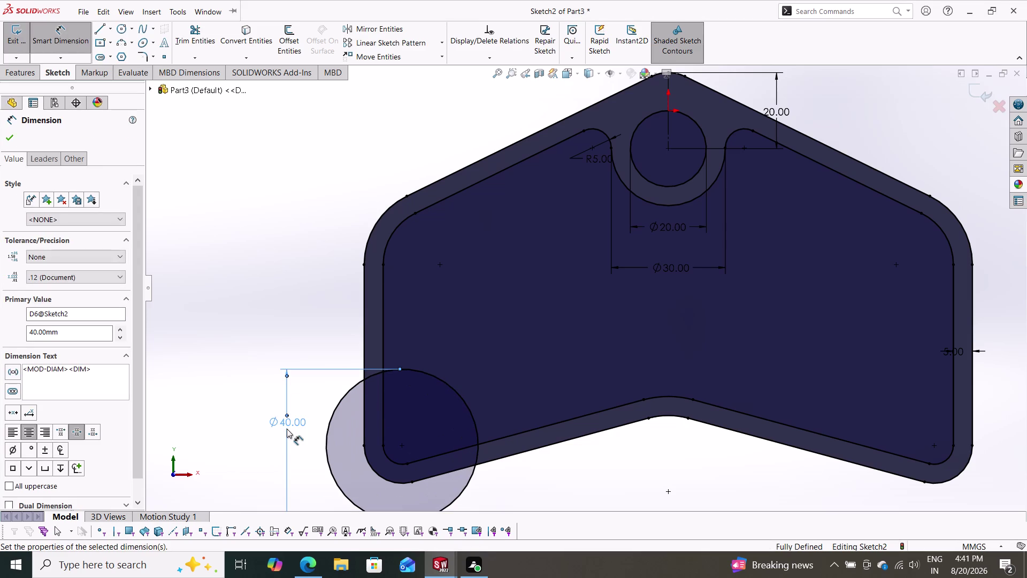
key(Escape)
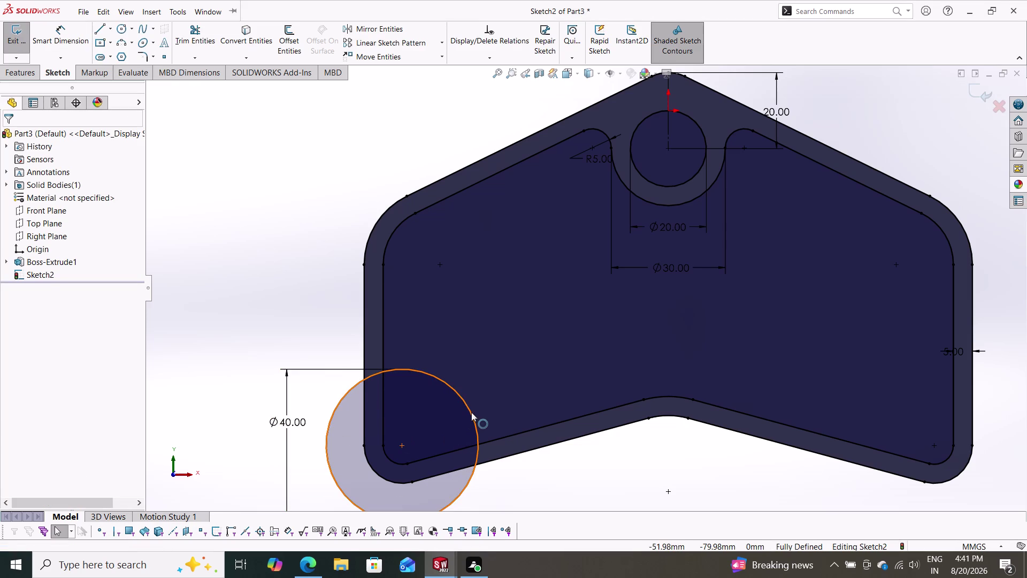
Delete the Ø40 corner circle along with its dimension.
click(472, 412)
key(Delete)
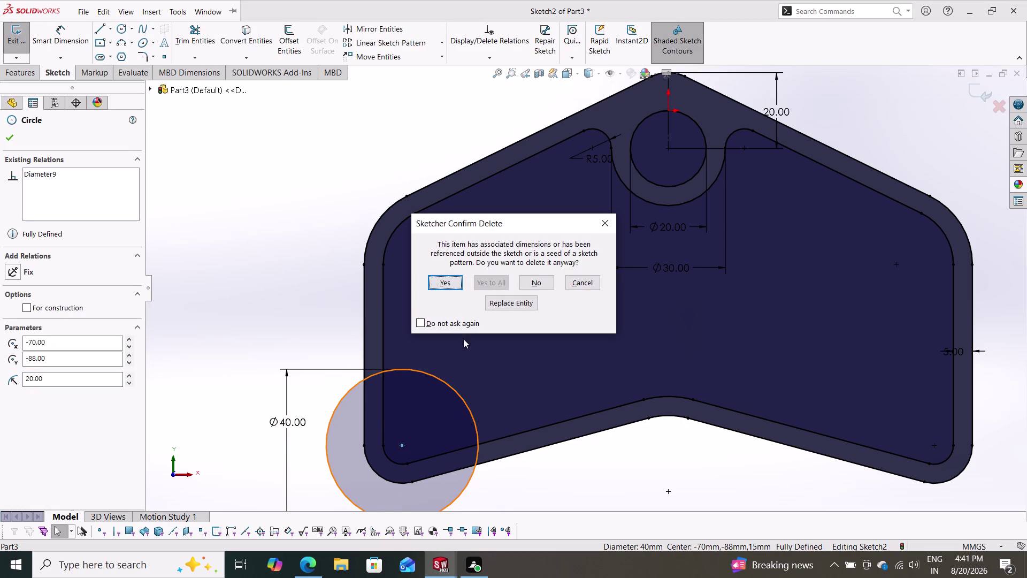
click(447, 284)
scroll(down, 3)
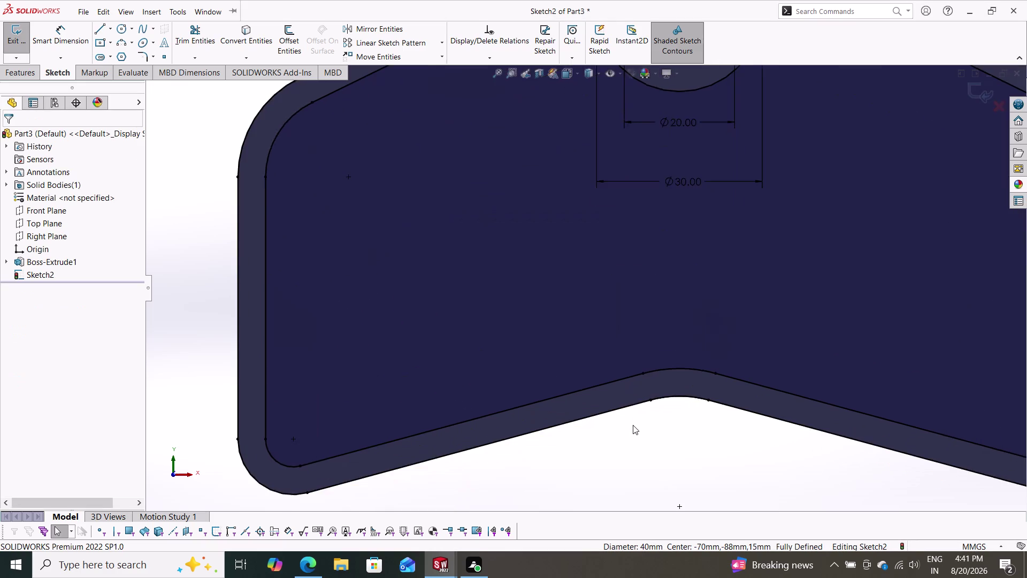
scroll(up, 3)
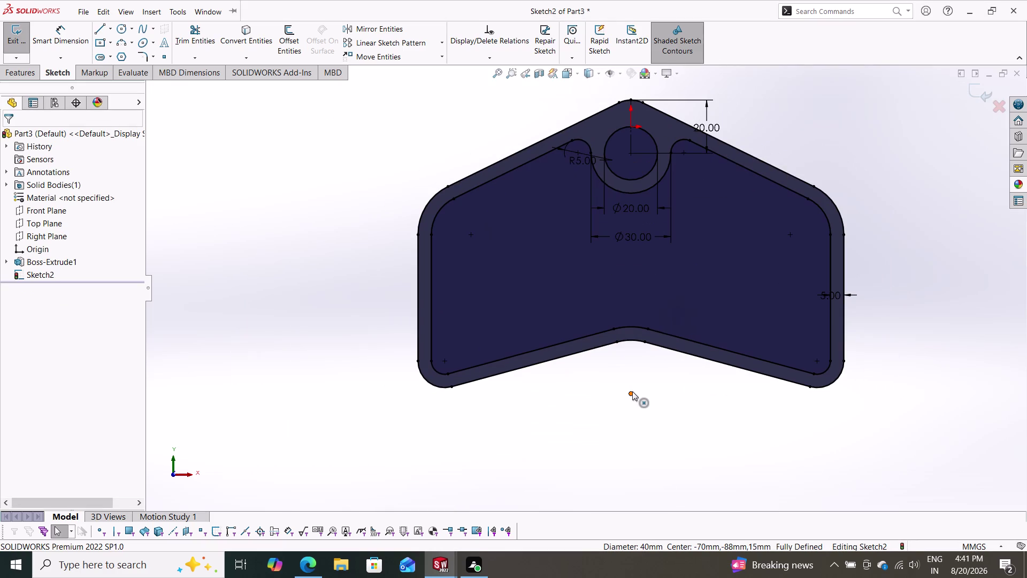
click(99, 23)
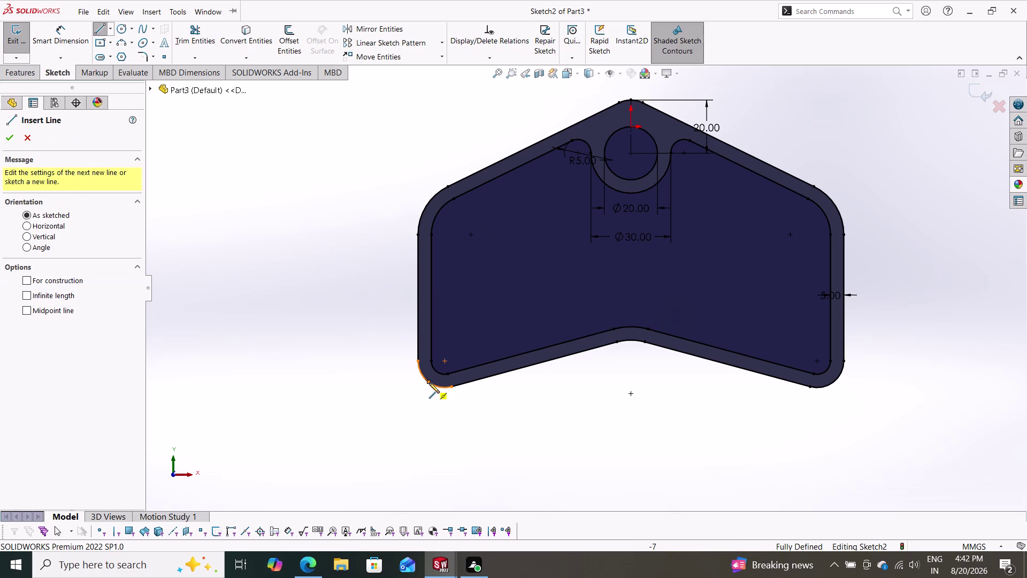
Draw a diagonal line inward from the lower-left corner and make it construction geometry.
click(429, 381)
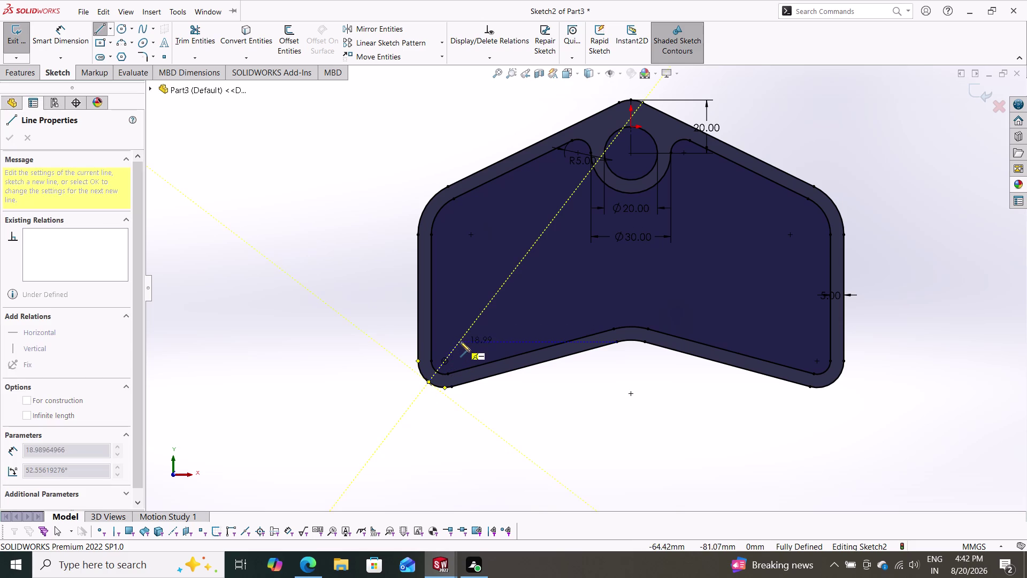
click(466, 334)
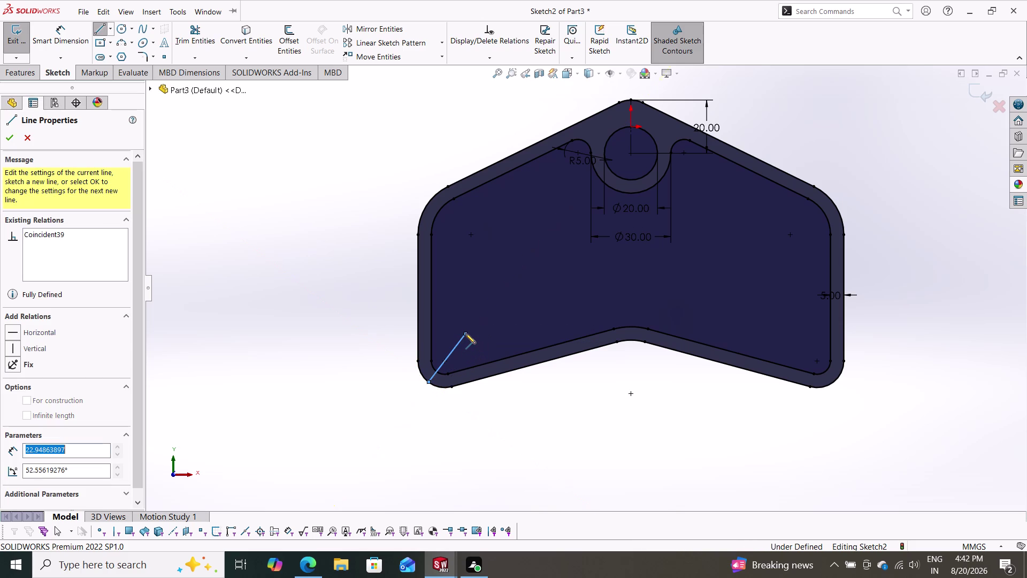
key(Escape)
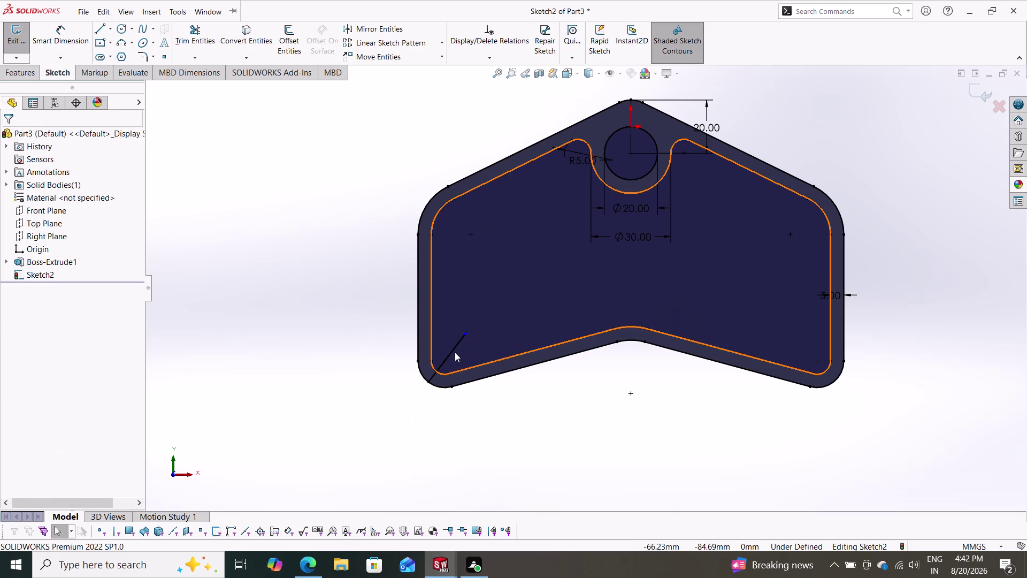
click(453, 350)
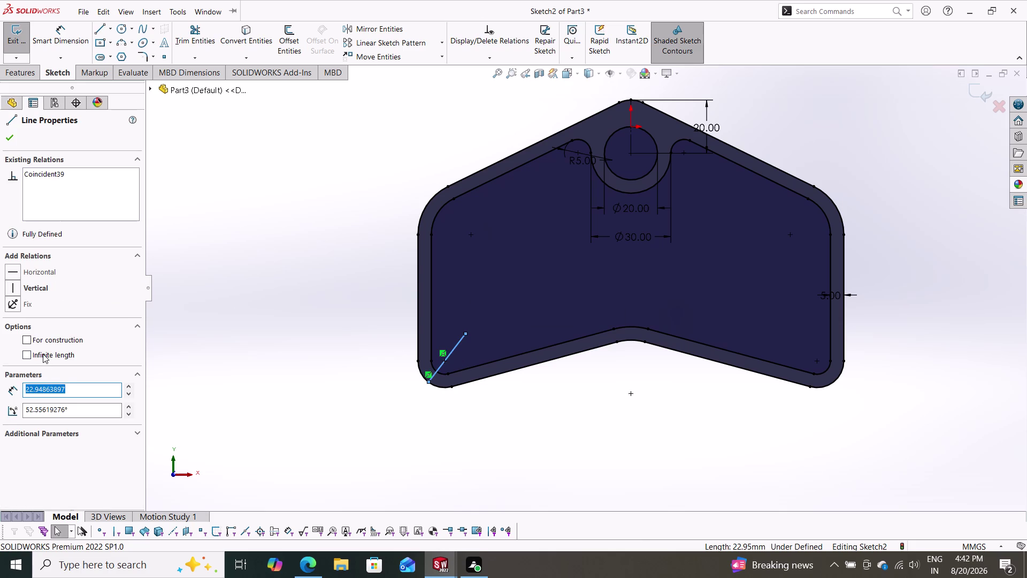
click(46, 342)
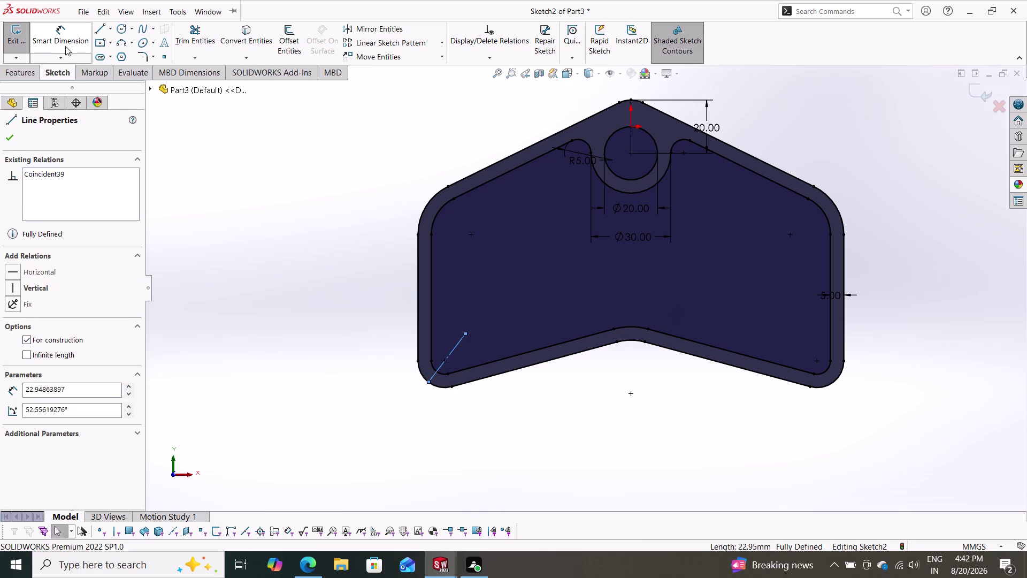
Dimension the diagonal construction line to 20 mm.
click(69, 36)
click(450, 348)
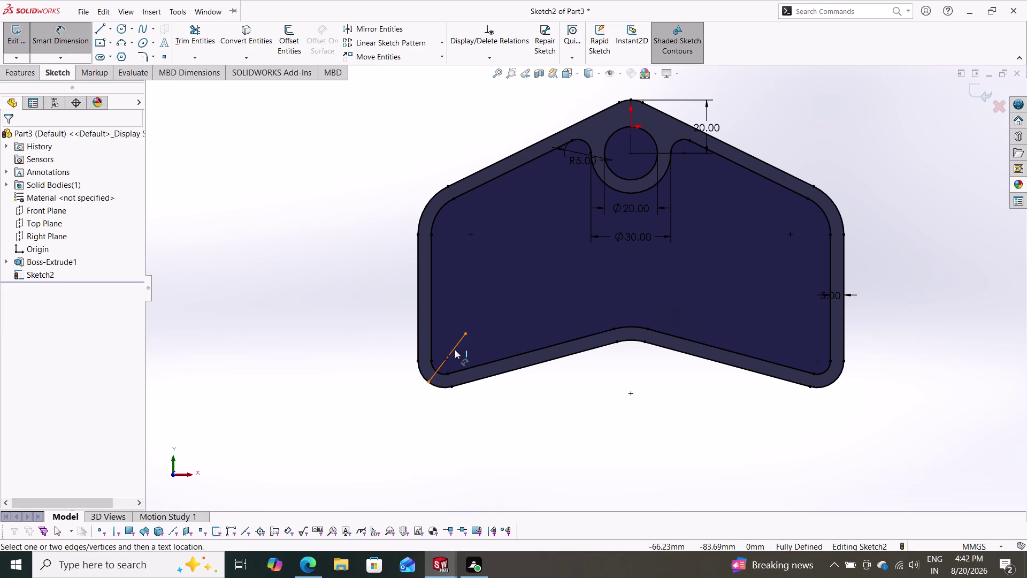
click(455, 347)
click(482, 391)
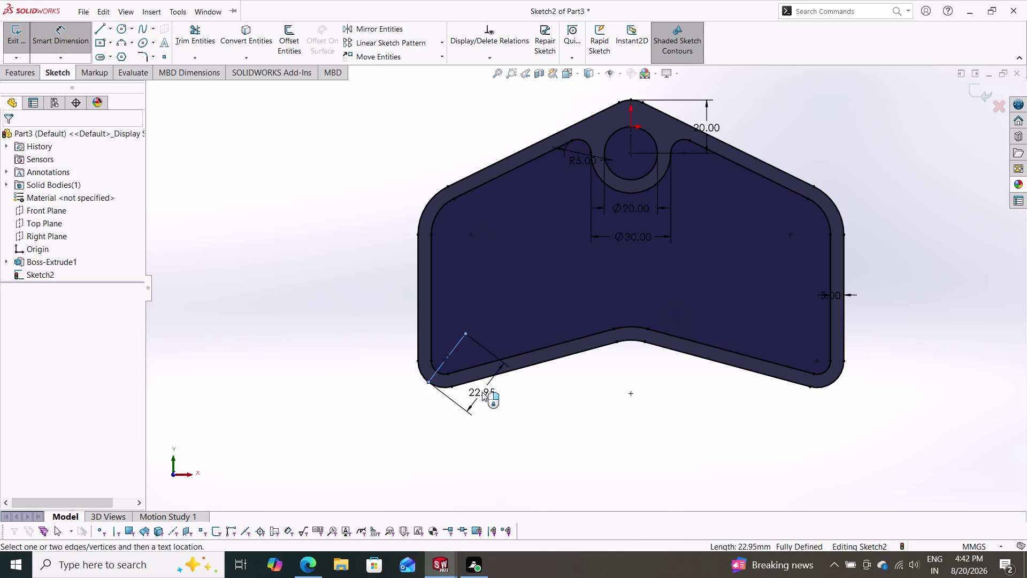
text(20)
key(Return)
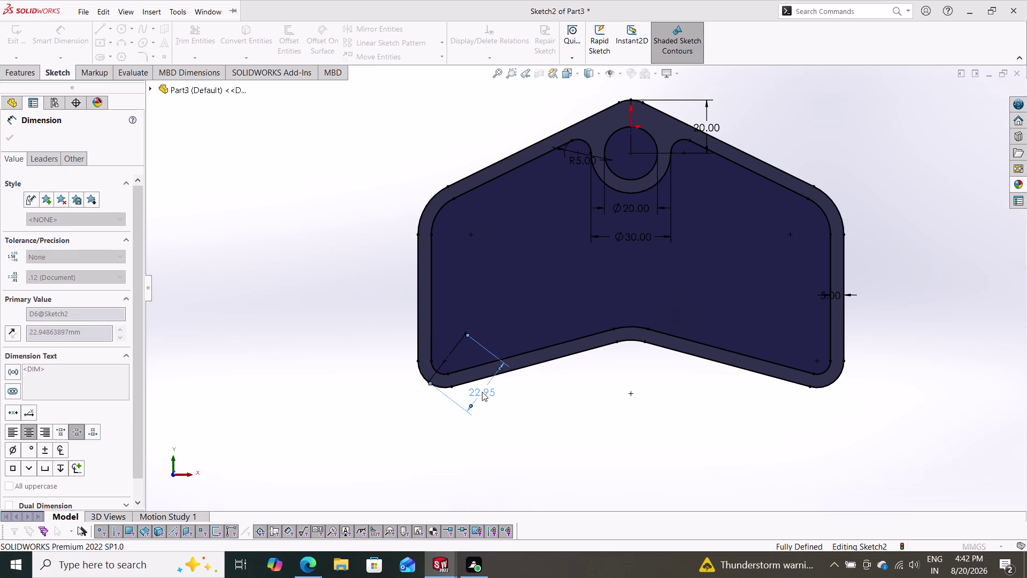
key(Escape)
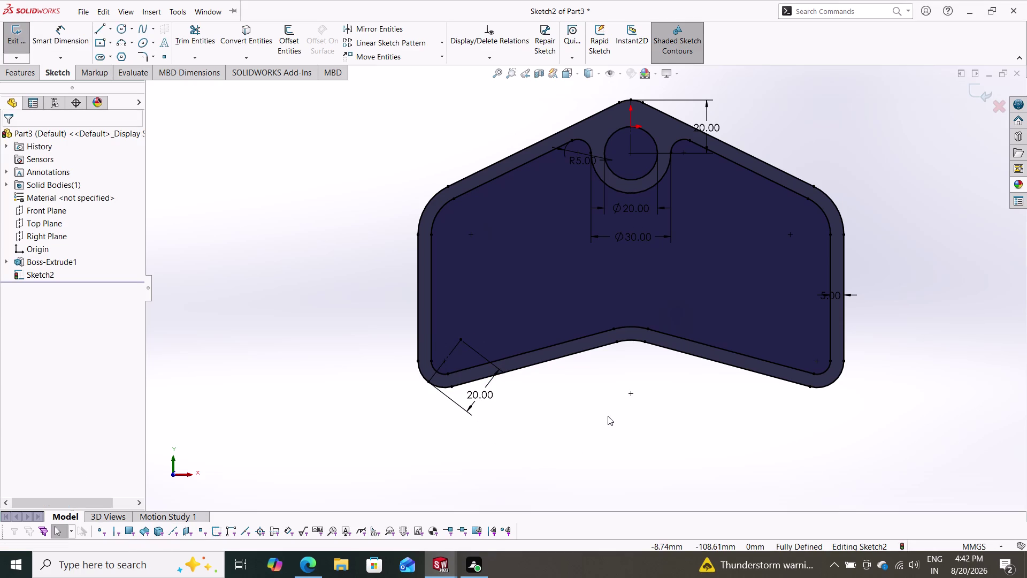
scroll(down, 3)
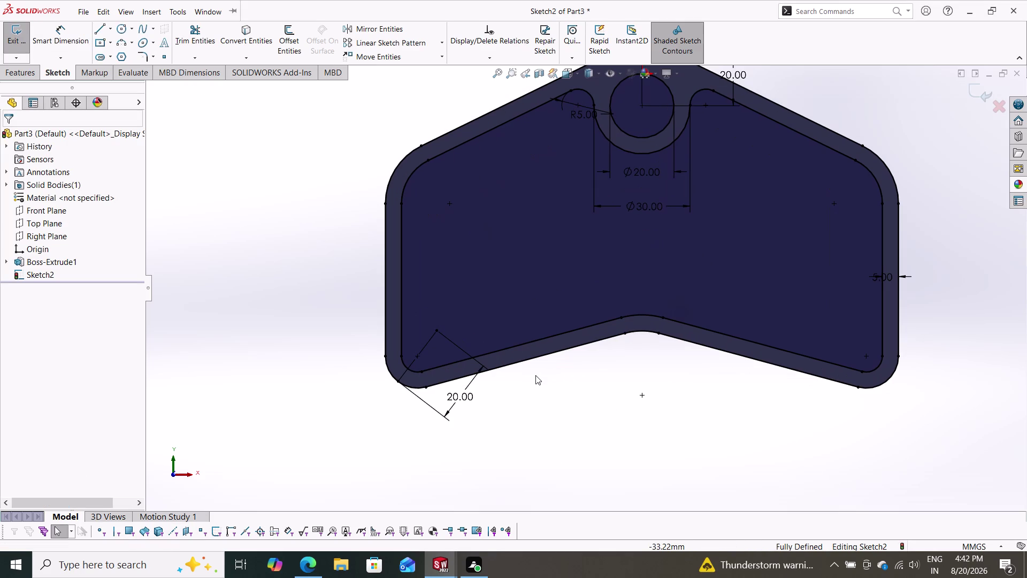
click(123, 30)
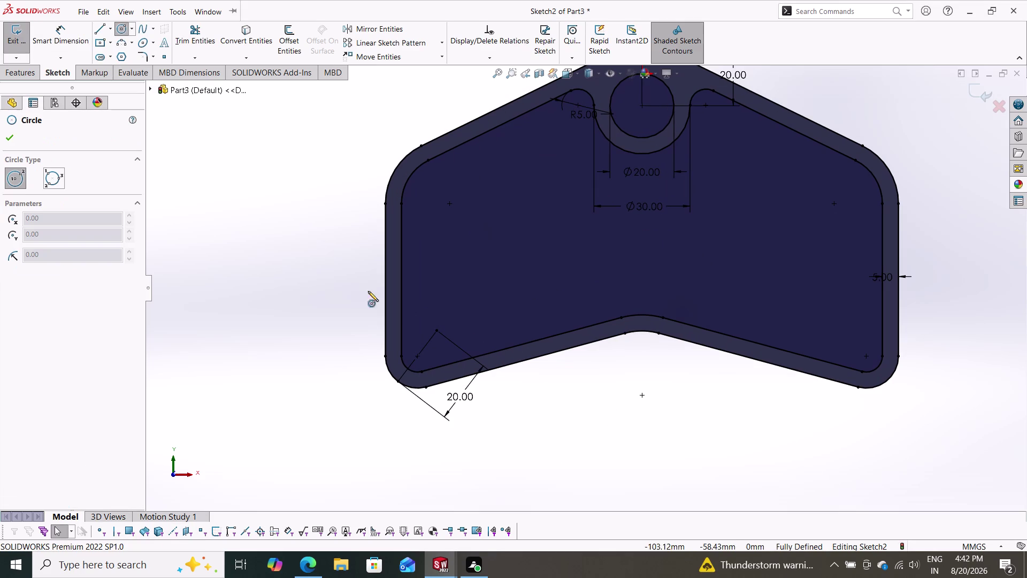
Draw two concentric circles centred on the construction line's inner end.
click(439, 332)
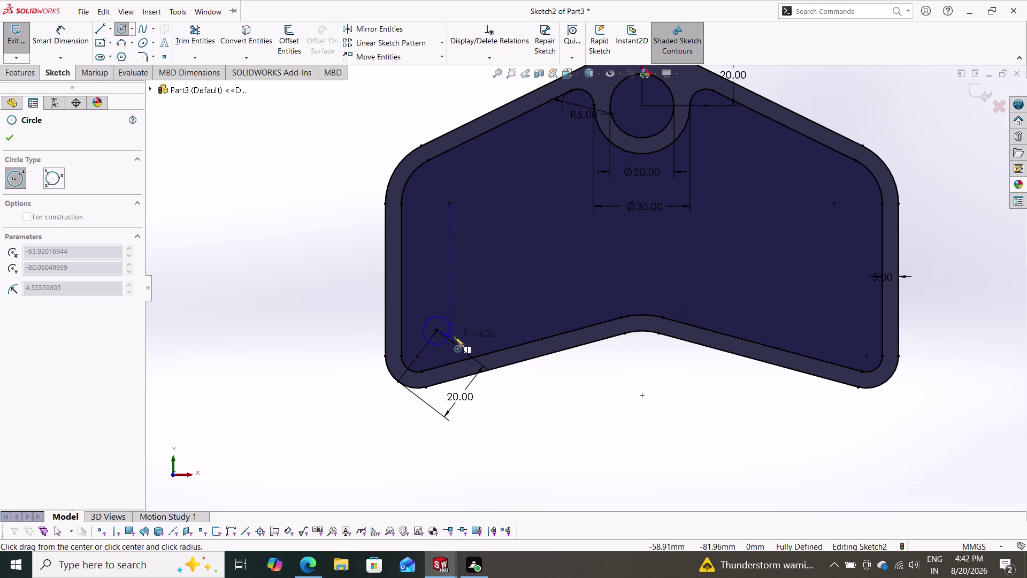
click(474, 335)
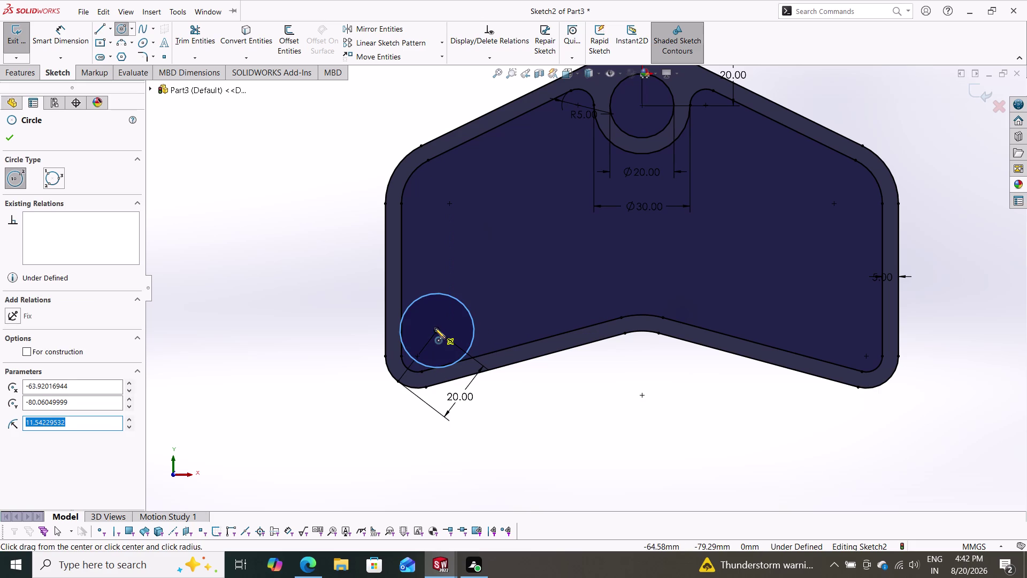
click(437, 329)
click(444, 339)
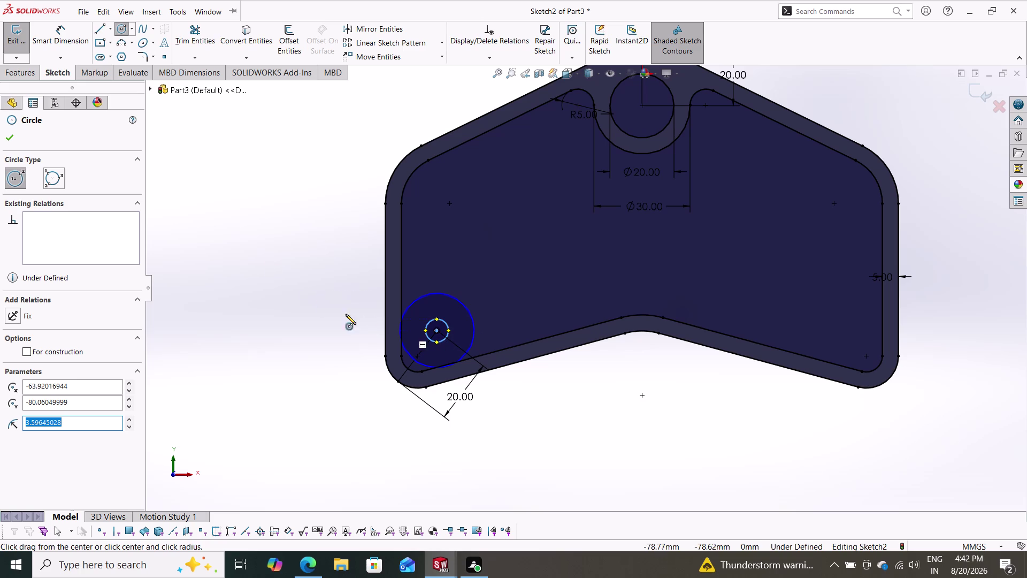
Dimension the outer concentric circle to Ø30.
click(68, 28)
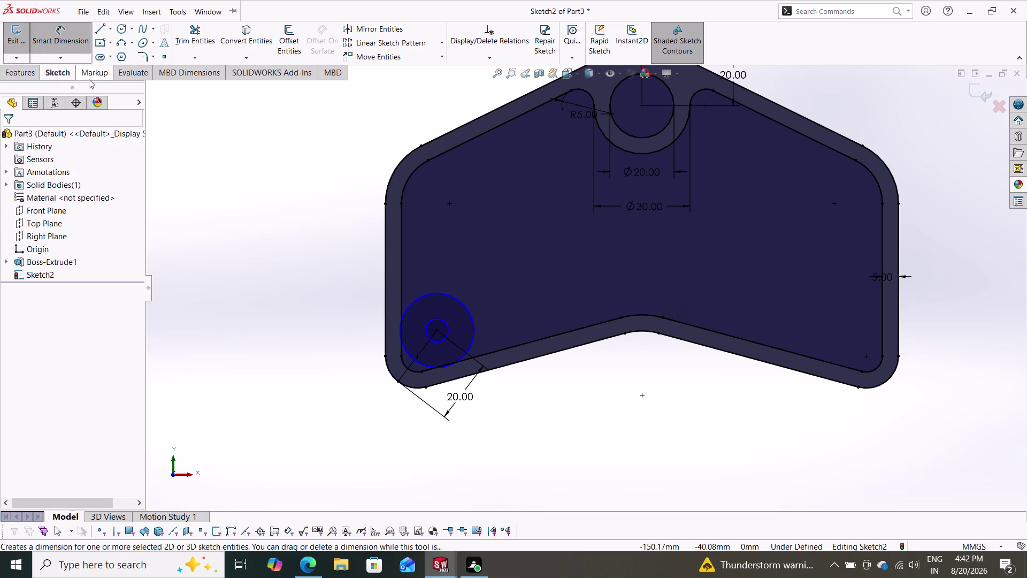
click(462, 300)
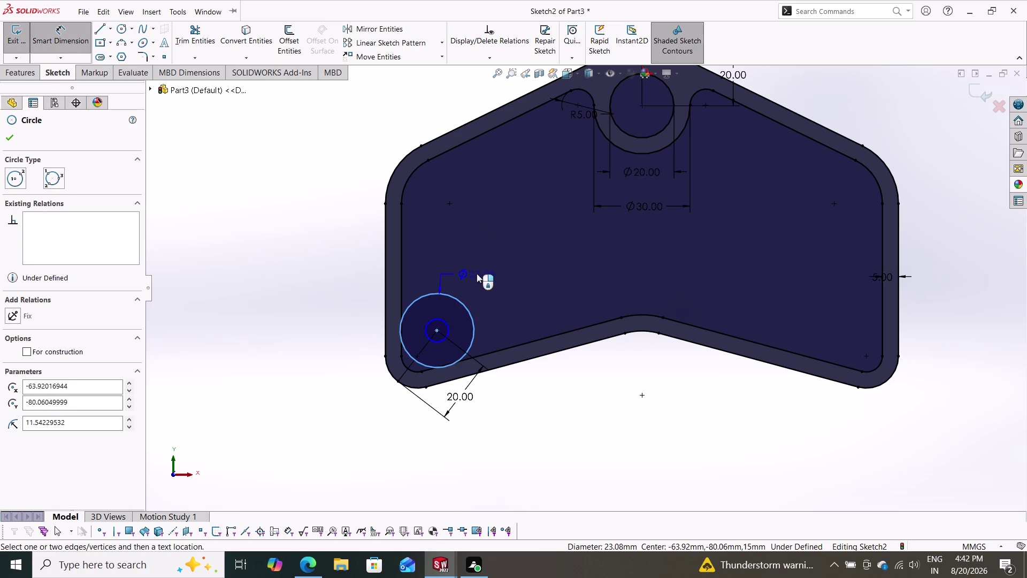
click(477, 272)
text(30)
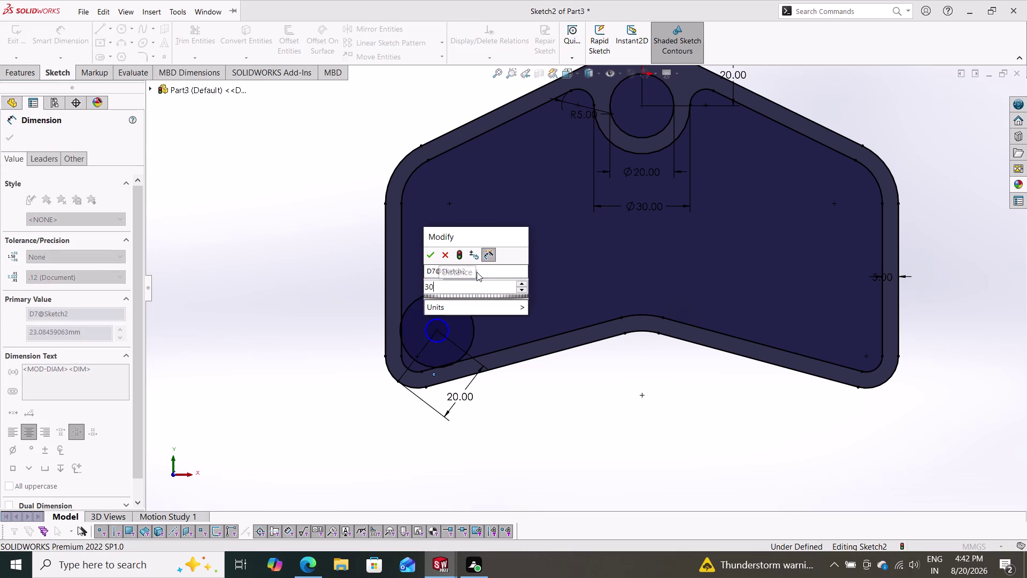
key(Return)
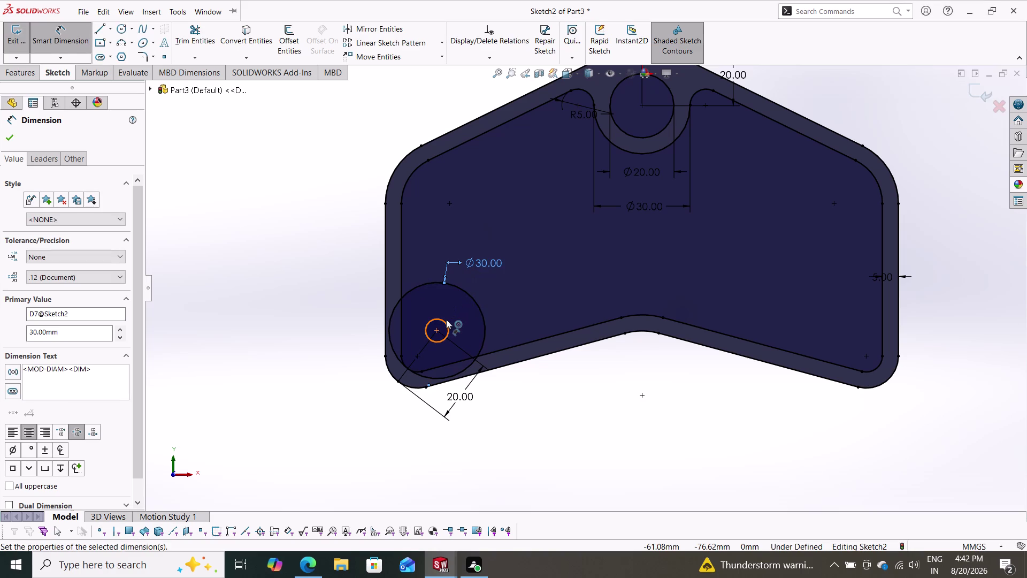
Dimension the inner concentric circle to Ø20, fully defining Sketch2.
click(446, 319)
click(455, 307)
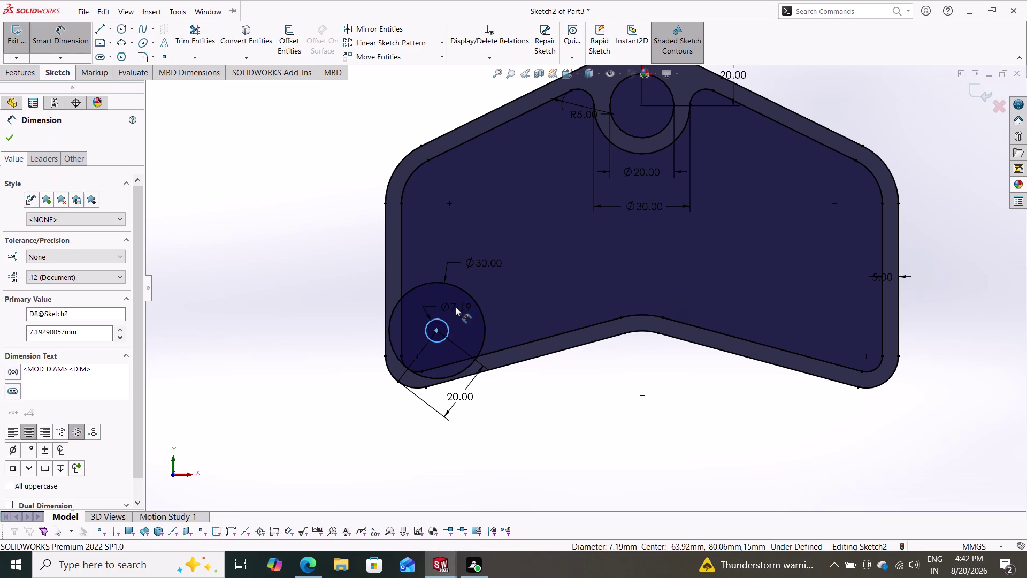
text(20)
key(Return)
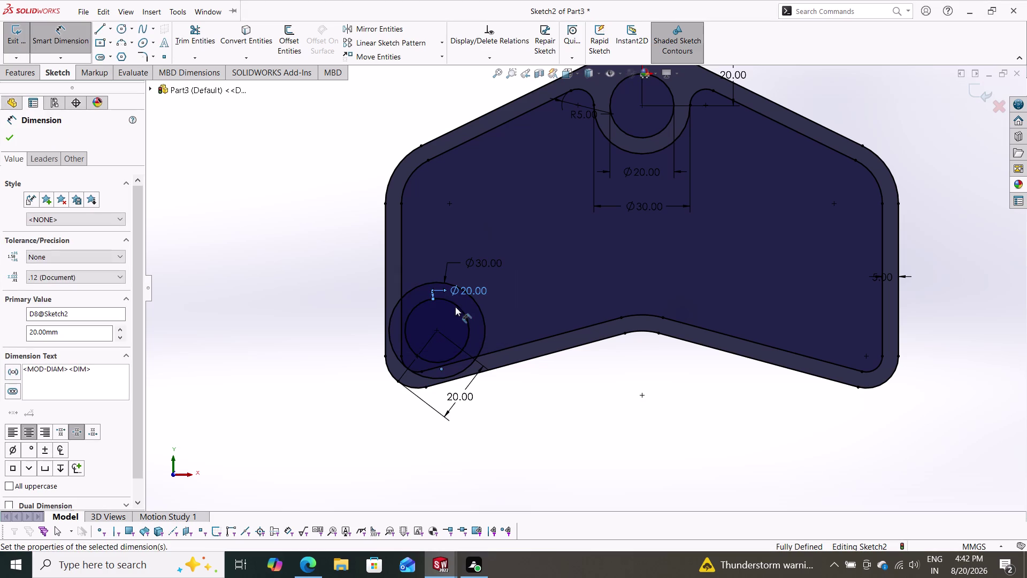
key(Escape)
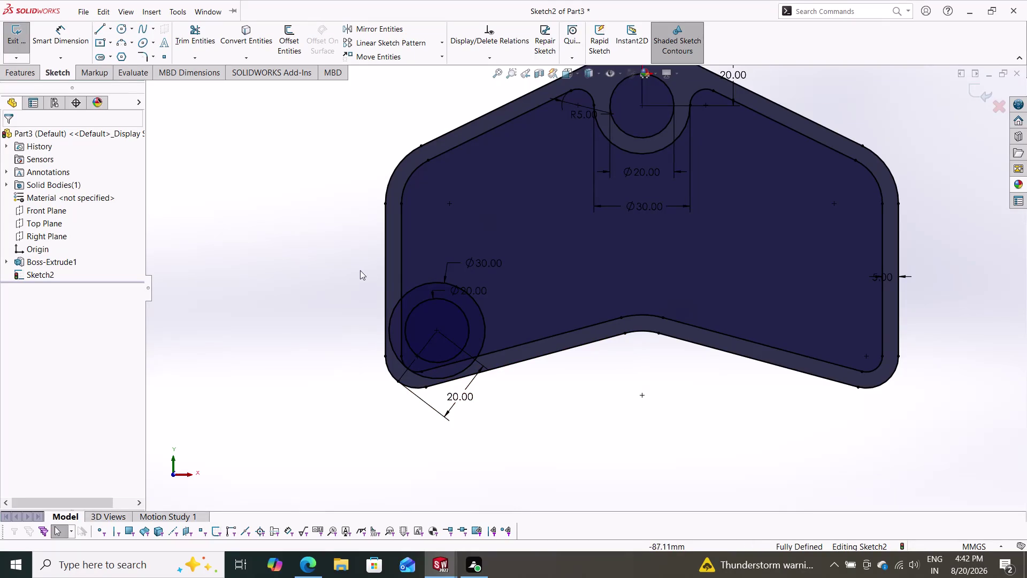
click(123, 44)
Draw a small arc between the plate's left inner edge and the Ø30 circle.
scroll(down, 3)
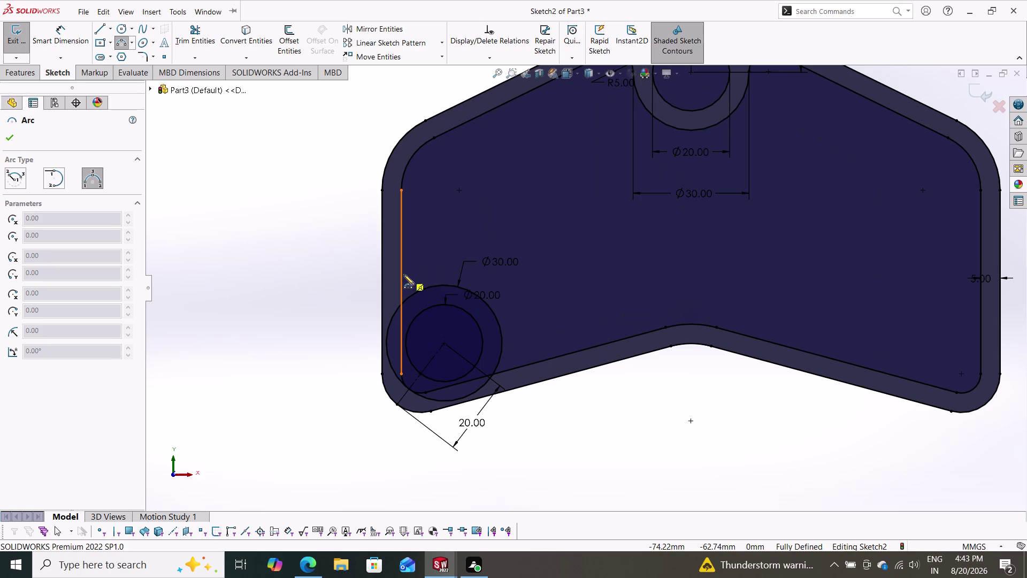
click(403, 274)
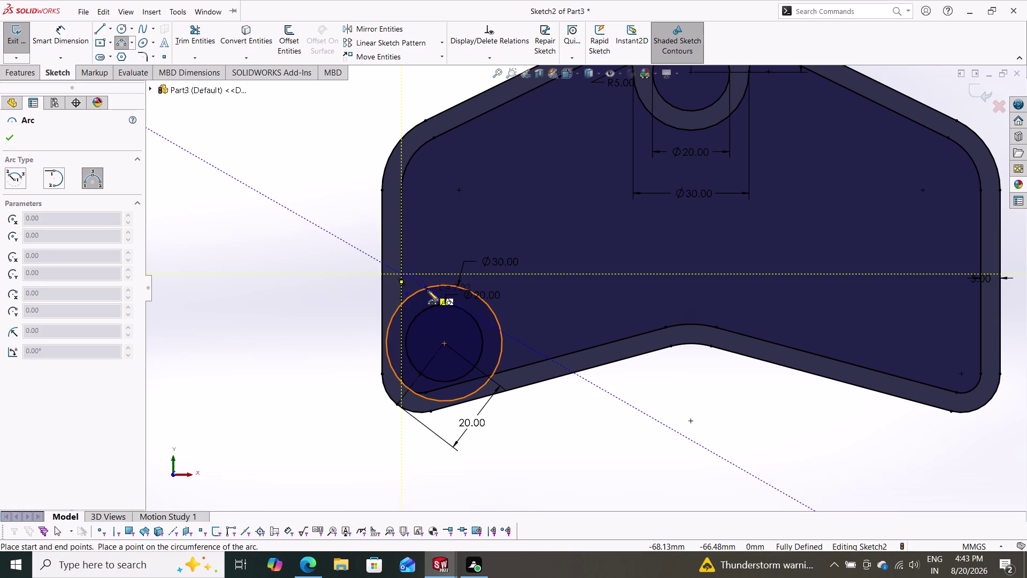
click(428, 290)
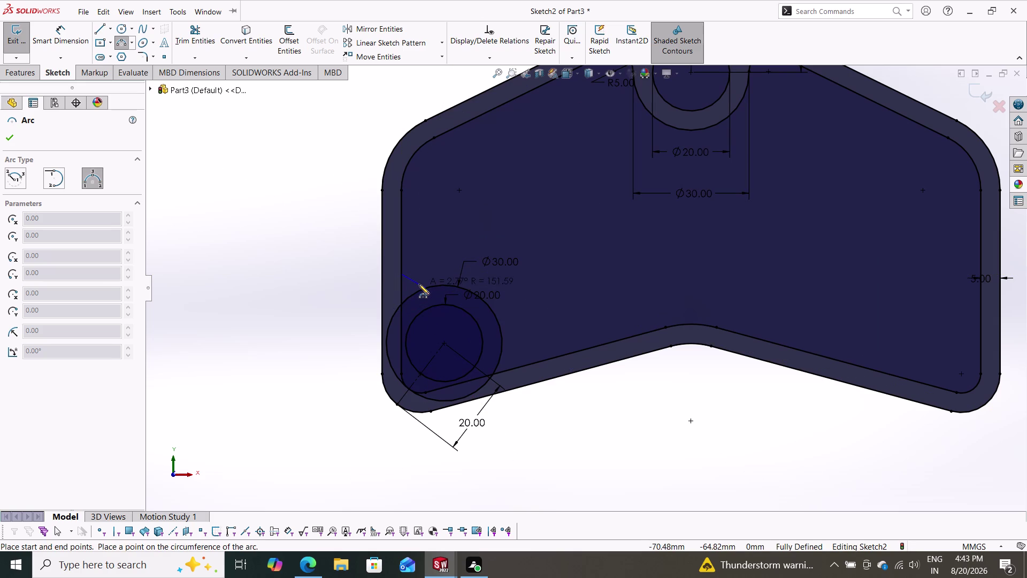
click(415, 285)
key(Escape)
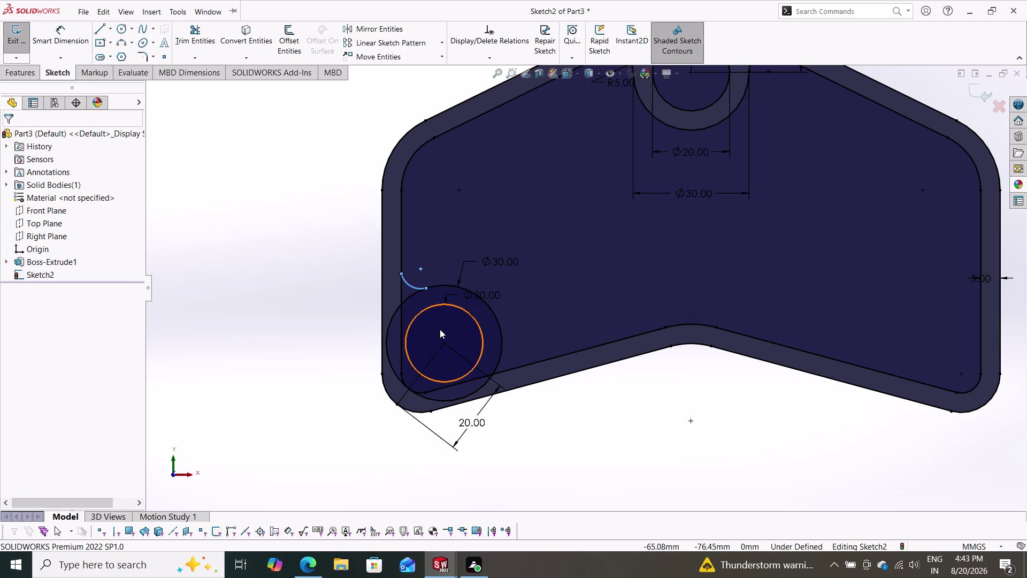
scroll(down, 3)
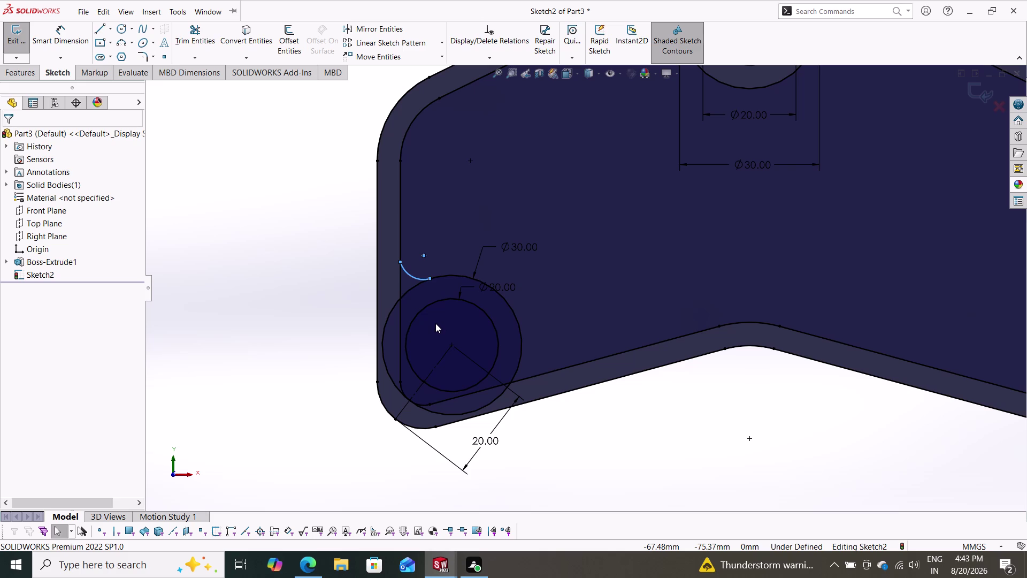
click(399, 244)
click(410, 271)
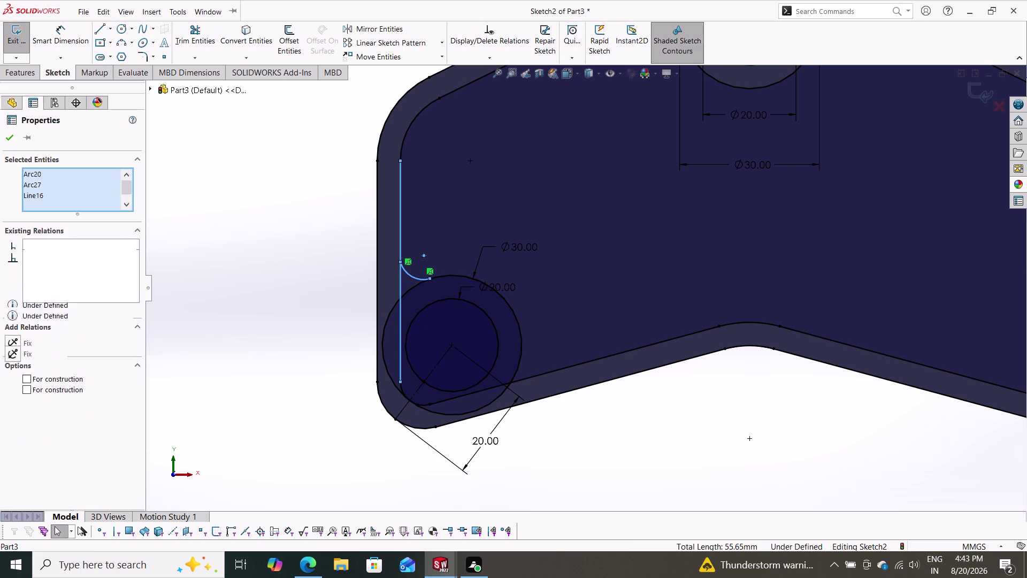
key(Escape)
key(Escape)
key(Escape)
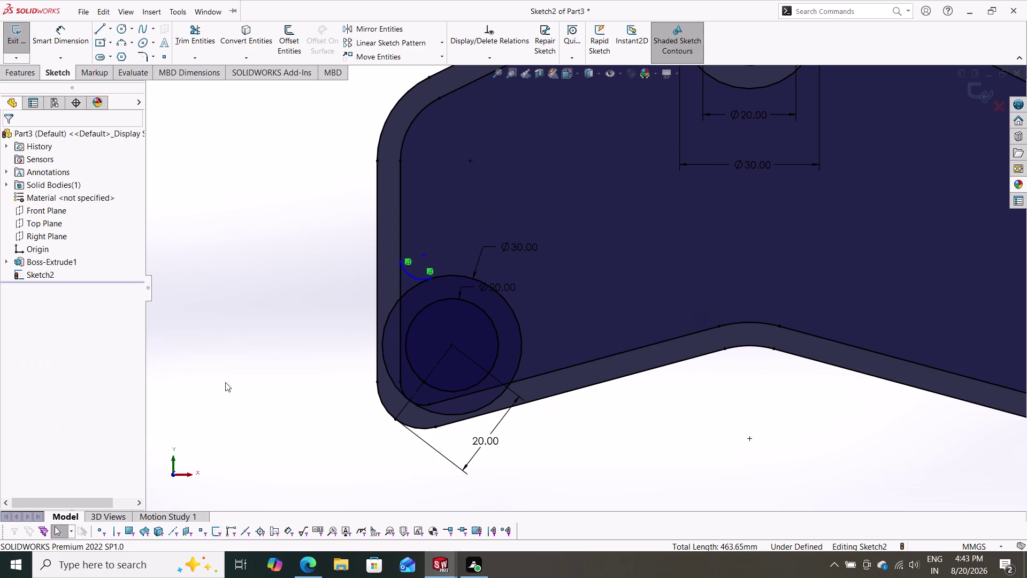
key(Escape)
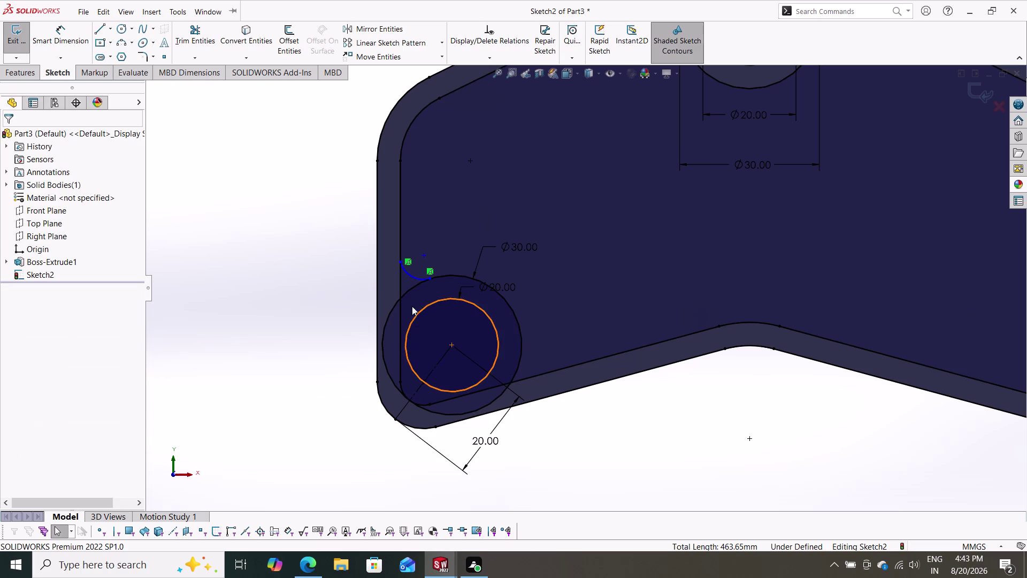
Add a Tangent relation between the small arc and the Ø30 circle.
click(410, 289)
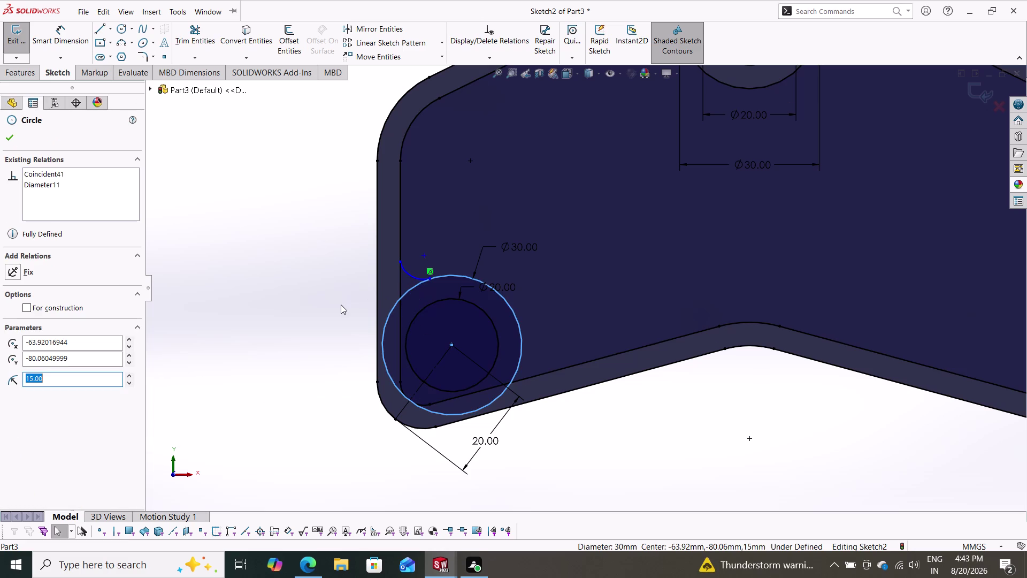
click(412, 277)
click(47, 343)
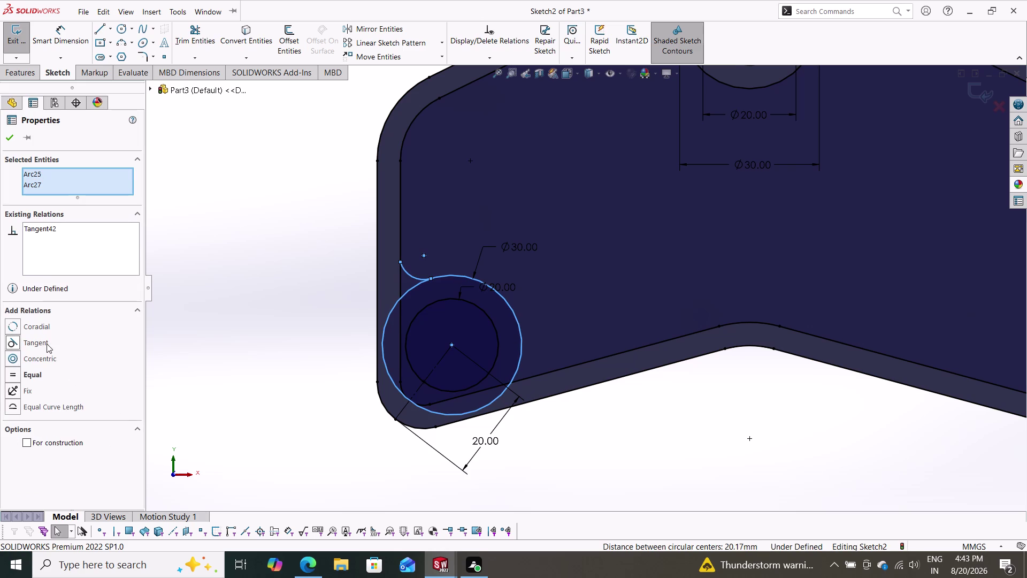
click(12, 143)
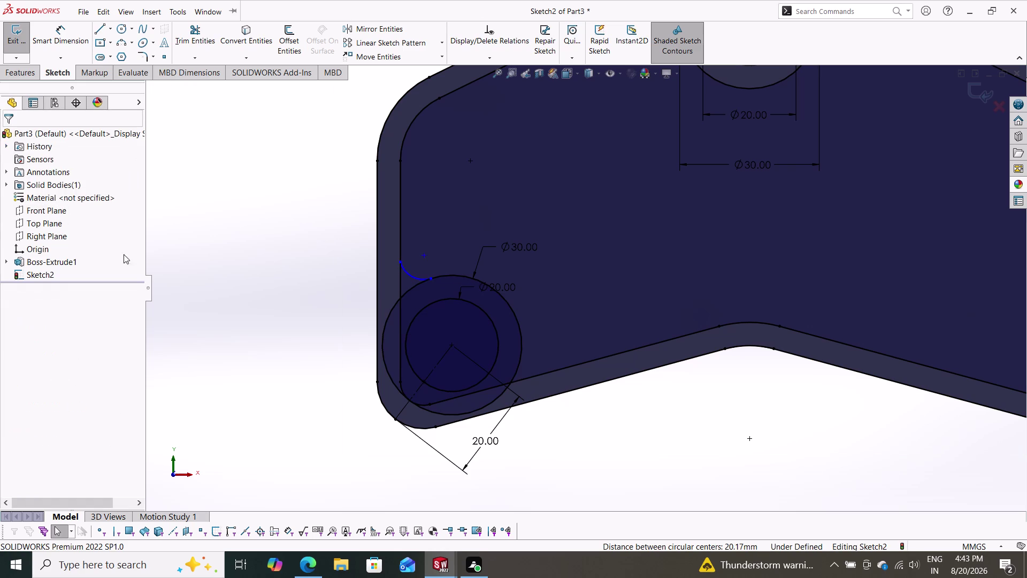
click(454, 274)
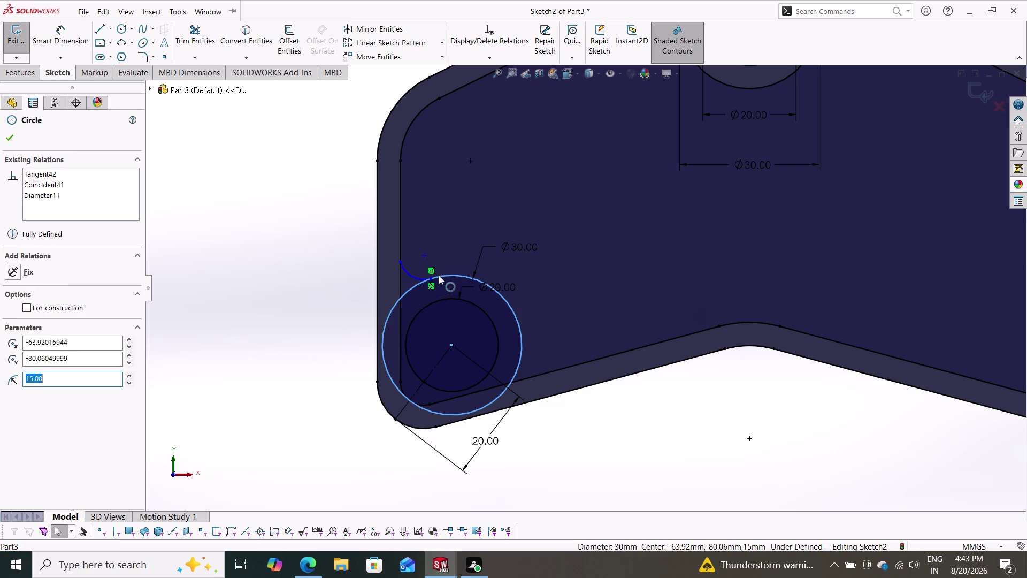
click(409, 273)
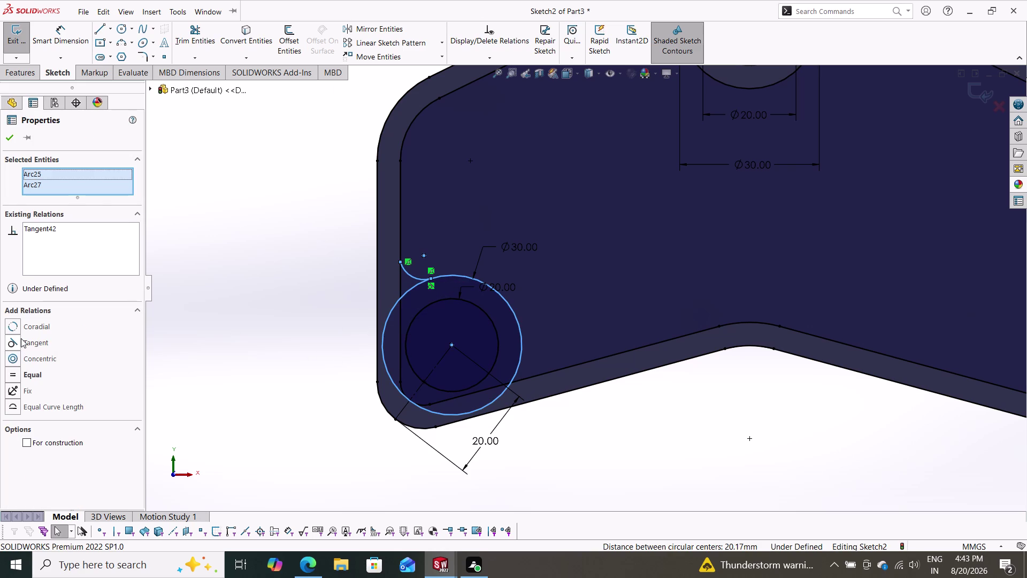
click(15, 342)
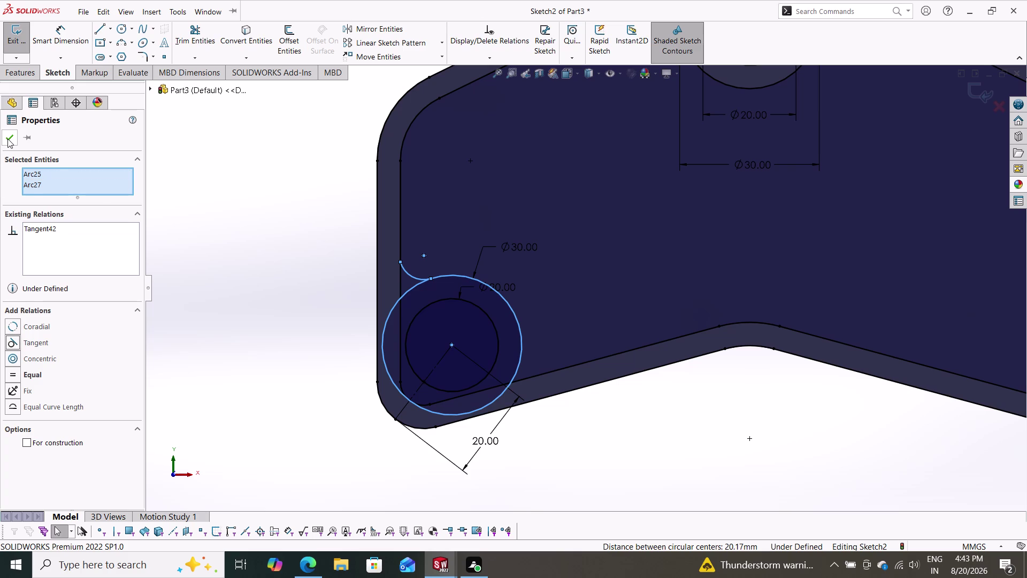
click(7, 139)
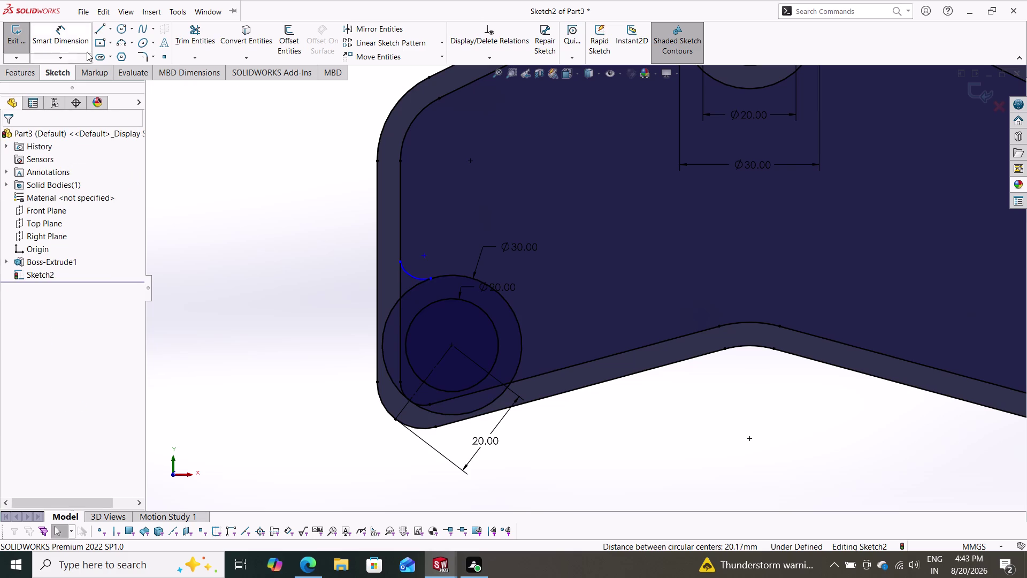
Dimension the small tangent arc to R5.
click(72, 42)
click(410, 271)
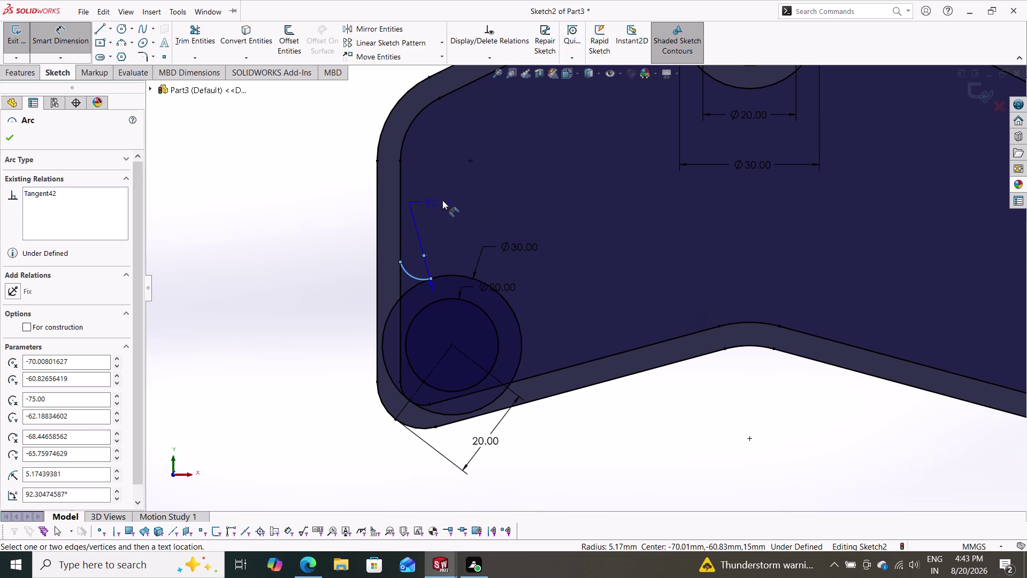
click(465, 193)
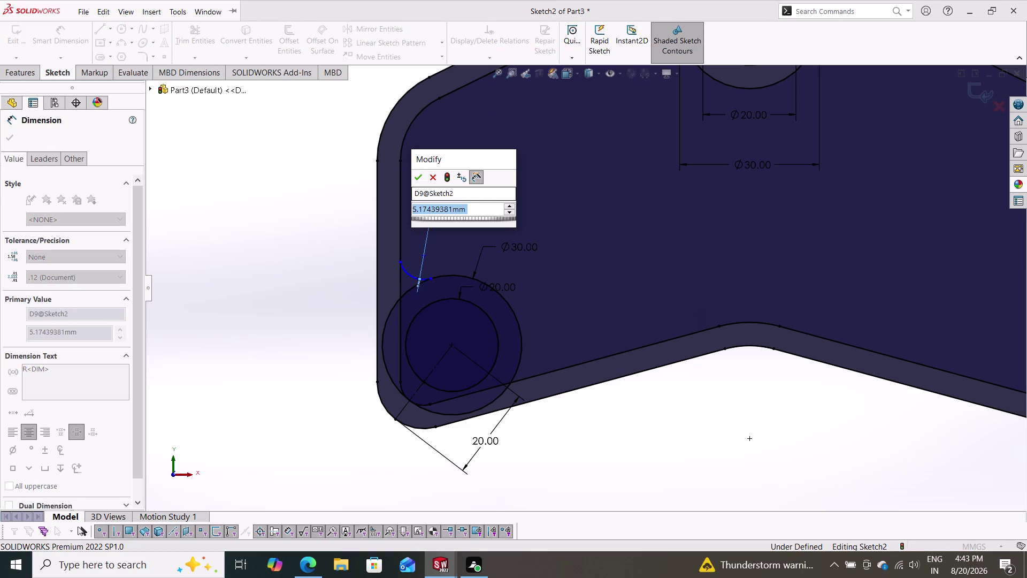
key(5)
key(Return)
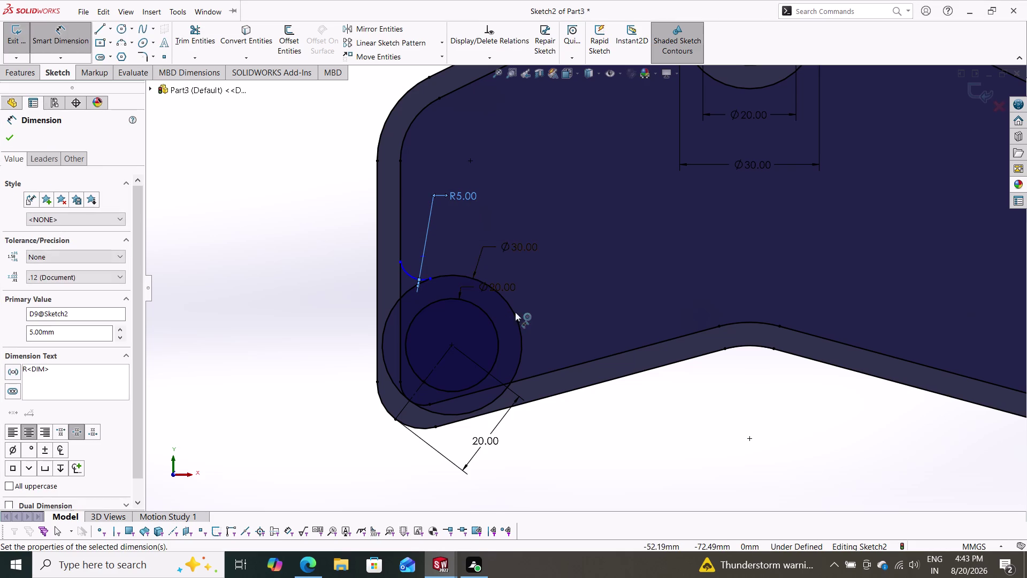
click(116, 40)
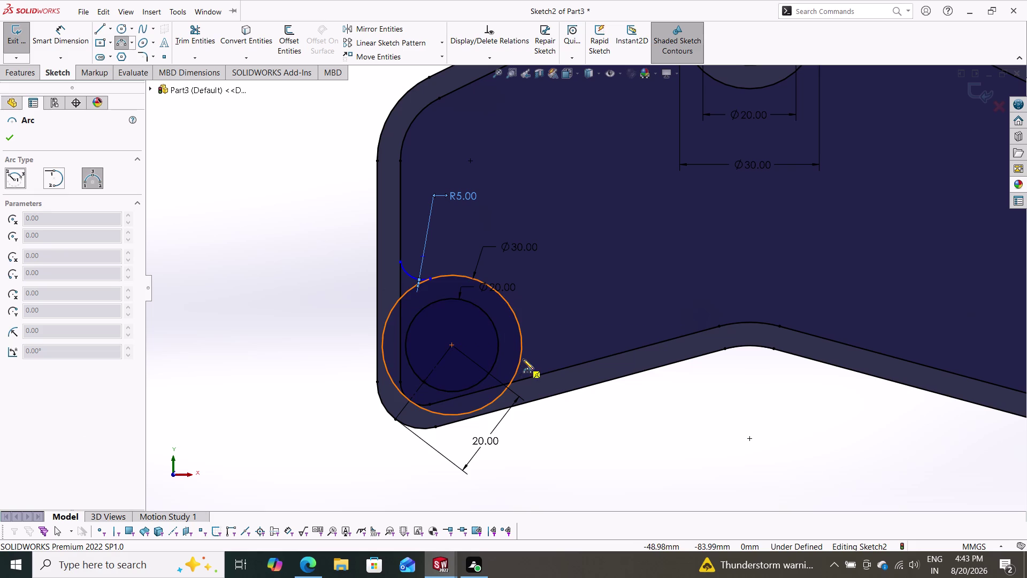
Draw a second arc from the Ø30 circle to the lower slanted inner edge.
click(522, 359)
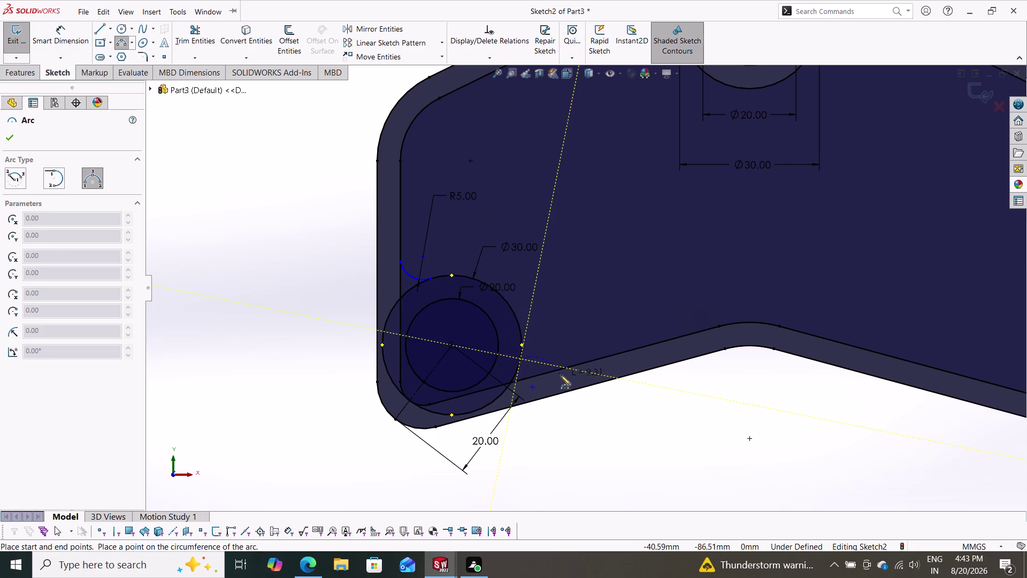
click(565, 368)
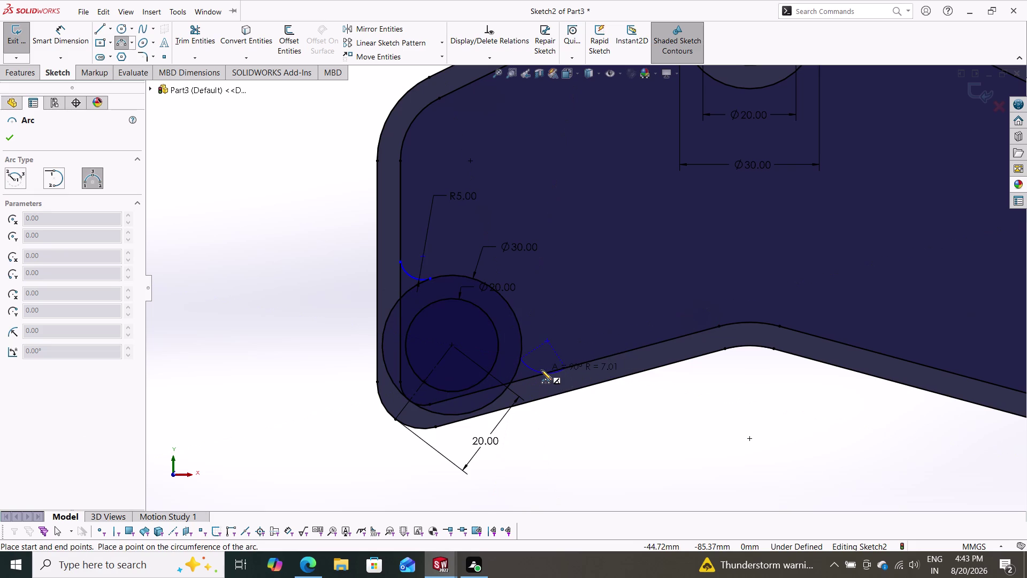
click(541, 367)
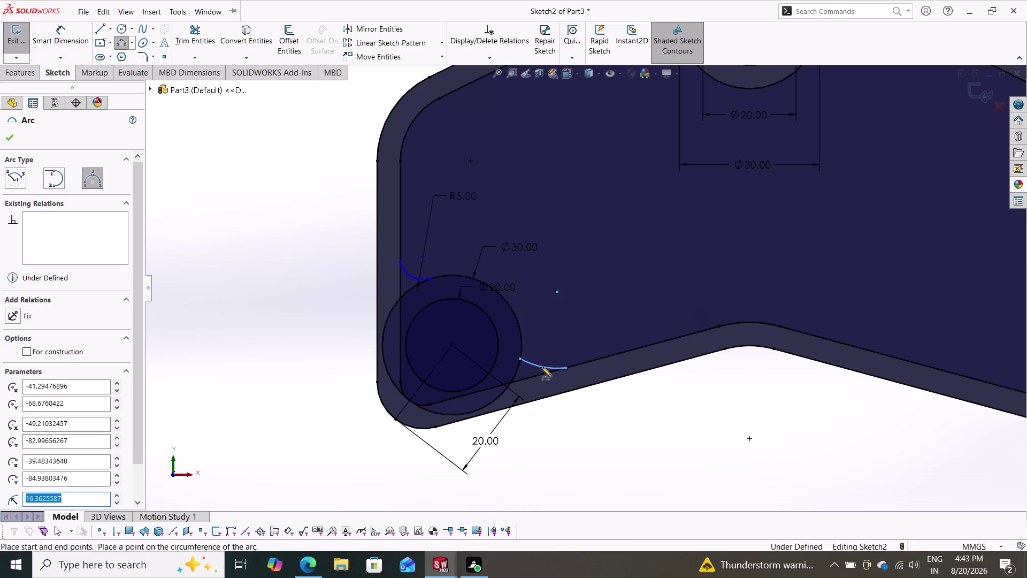
key(Escape)
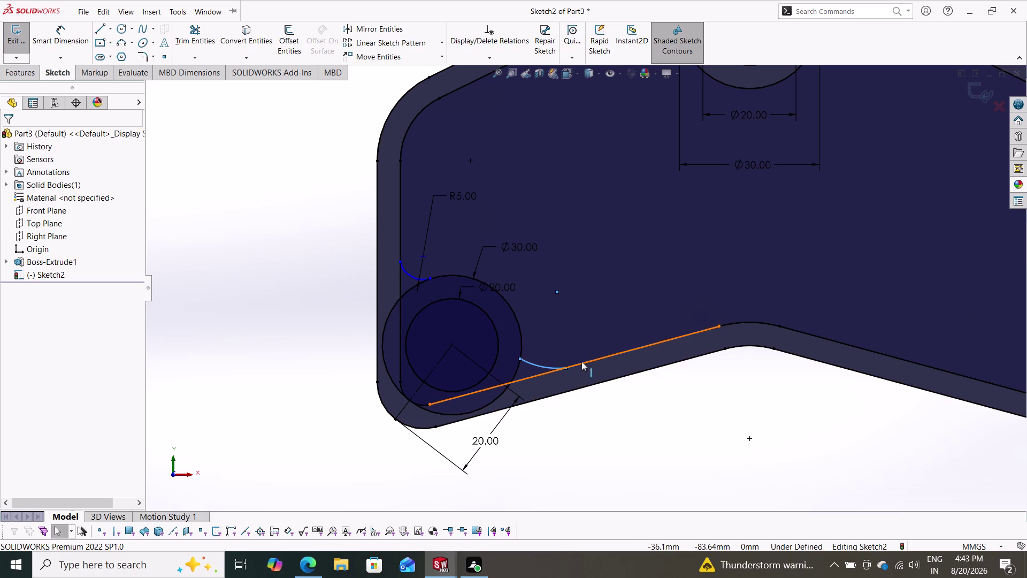
Make the second arc tangent to the lower inner edge and the Ø30 circle.
click(582, 361)
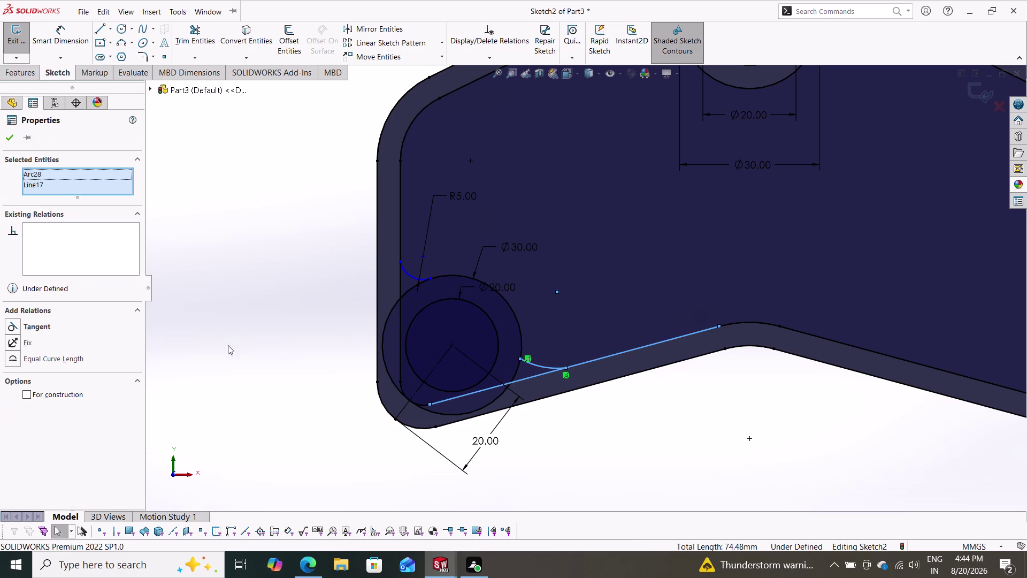
click(35, 325)
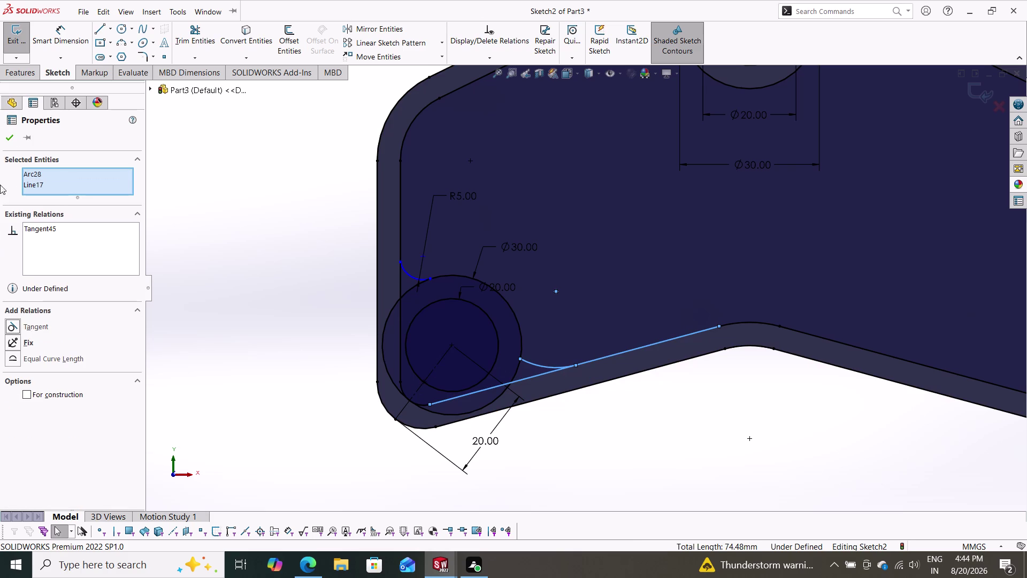
click(8, 135)
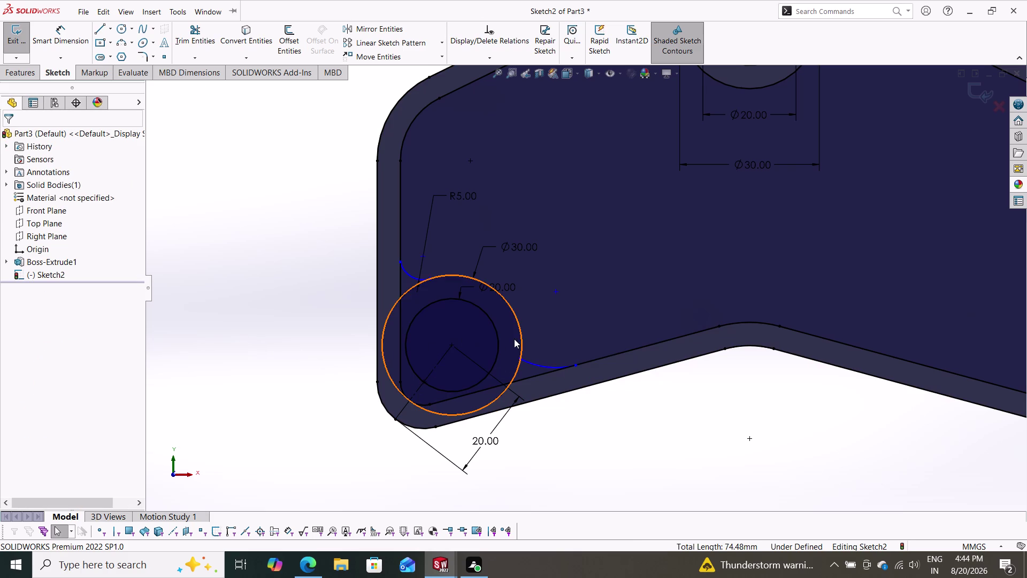
click(522, 336)
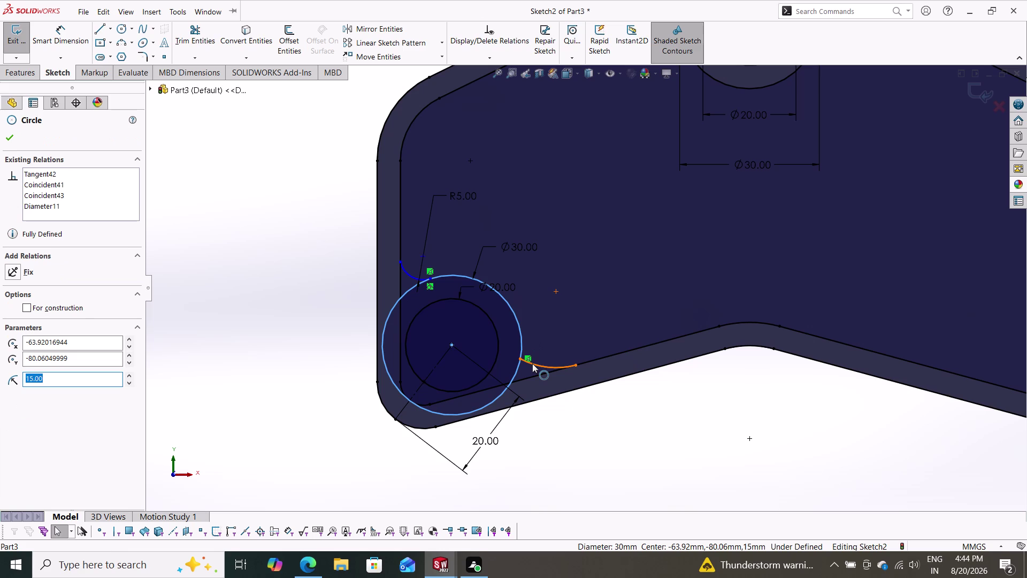
click(533, 363)
click(32, 341)
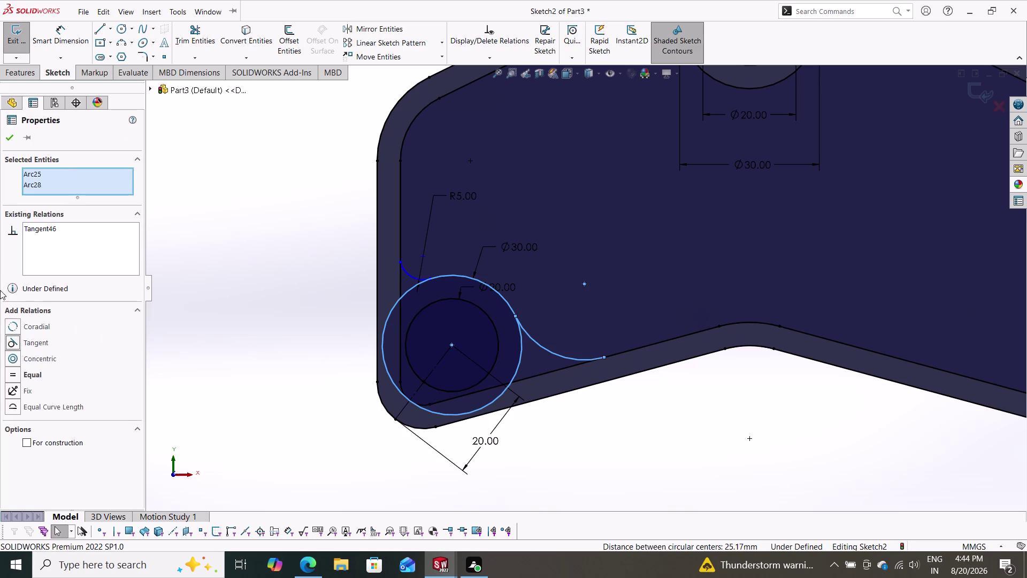
click(8, 133)
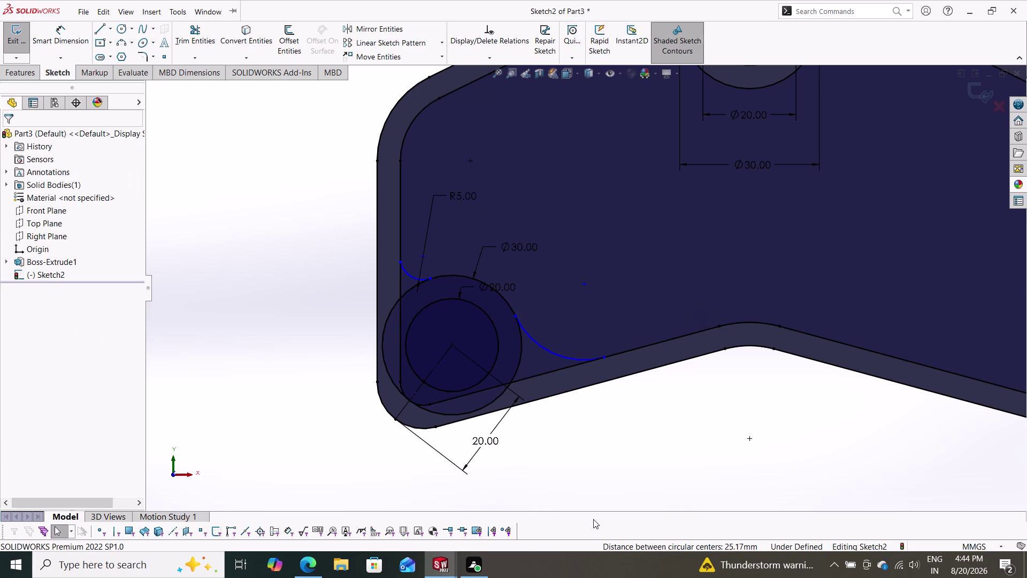
key(Escape)
drag(64, 35, 66, 47)
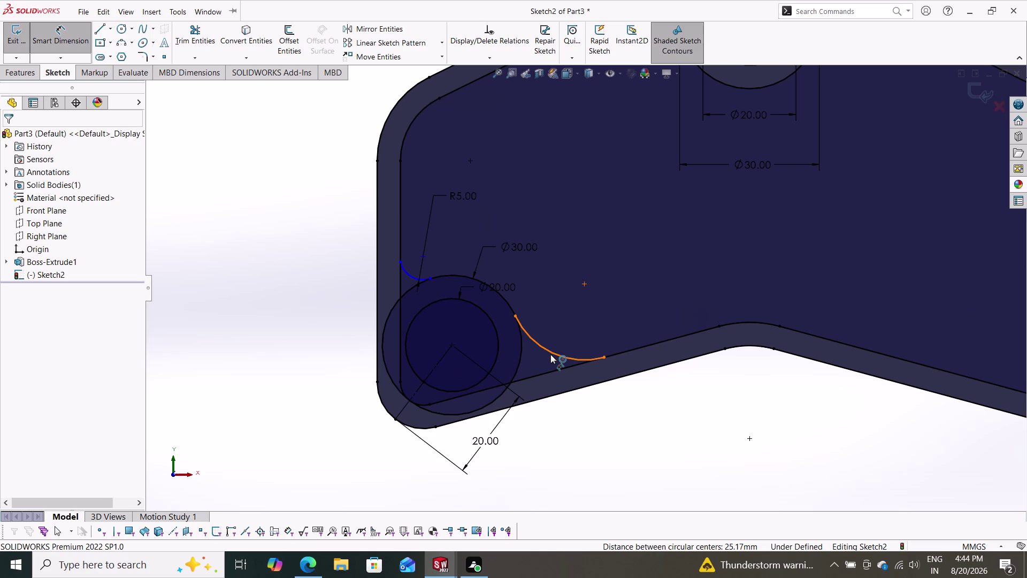
Dimension the lower blend arc to R5 and close the dimension PropertyManager.
click(551, 351)
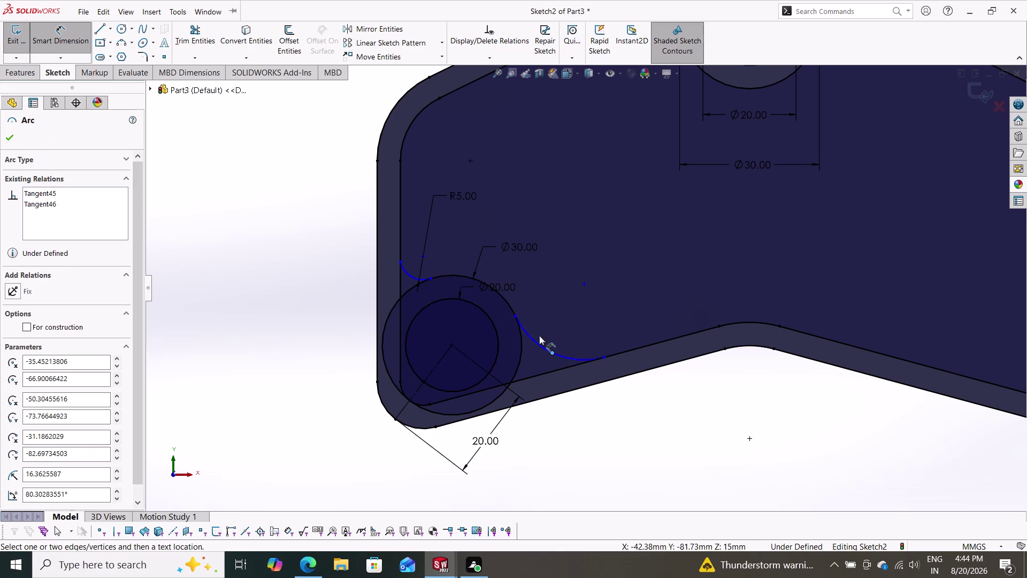
click(534, 340)
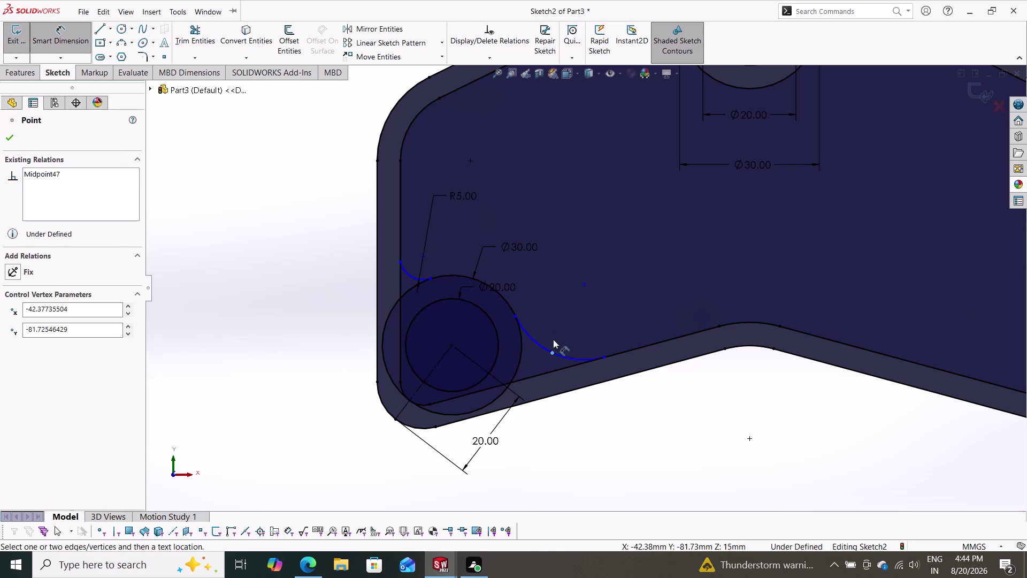
click(569, 356)
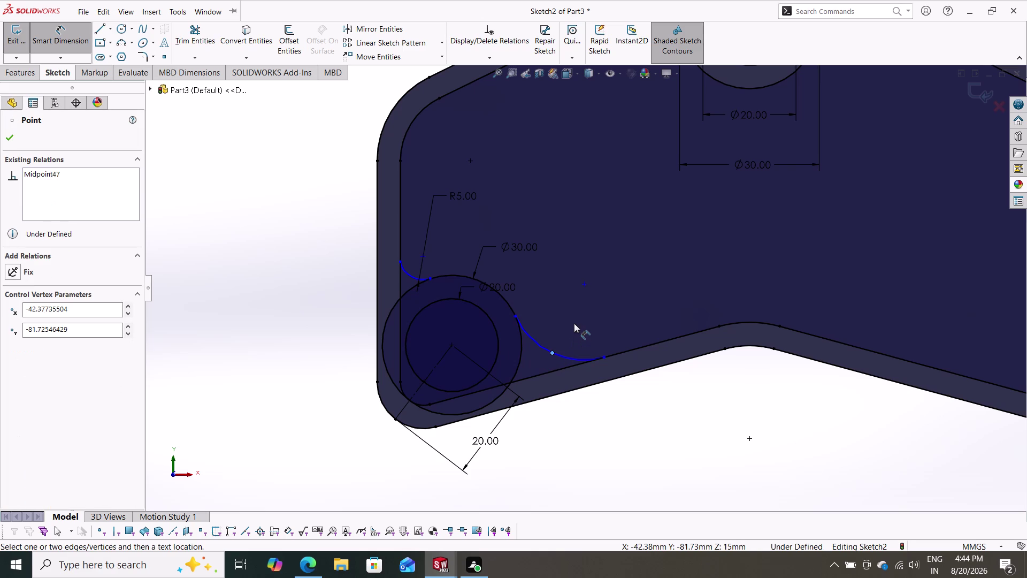
key(Escape)
key(Escape)
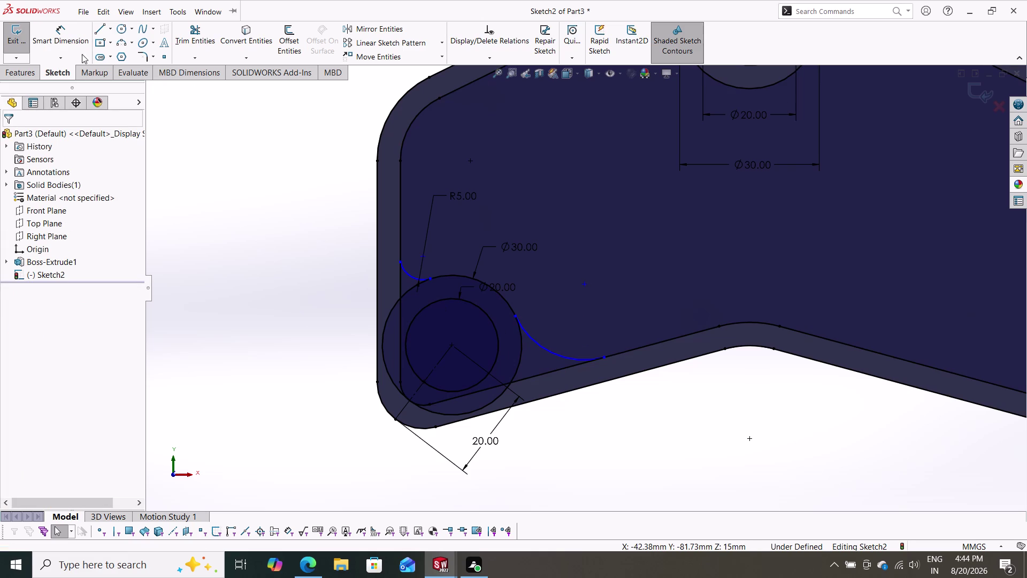
click(74, 33)
click(538, 343)
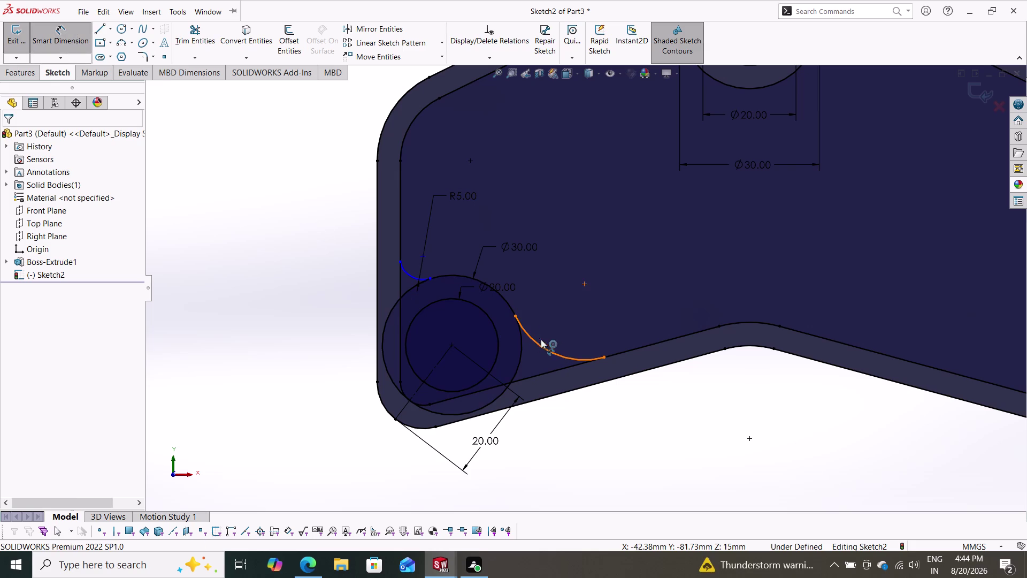
click(564, 315)
key(5)
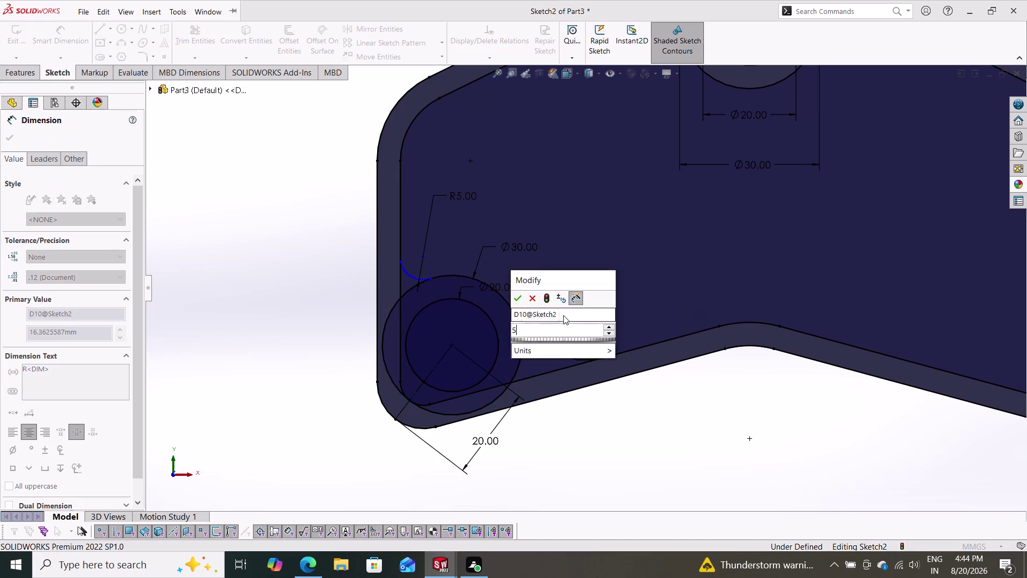
key(Return)
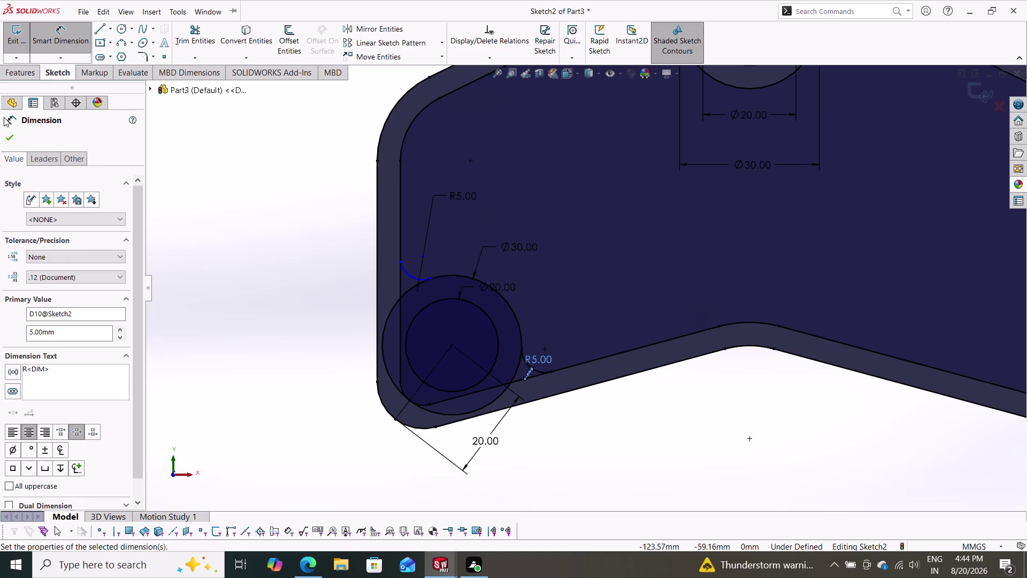
click(6, 134)
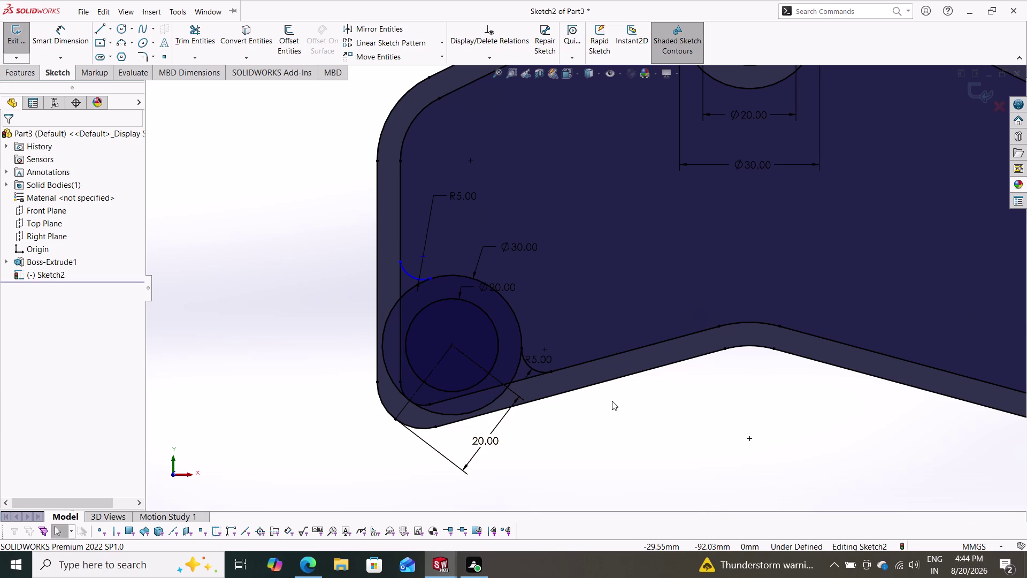
scroll(down, 3)
scroll(up, 3)
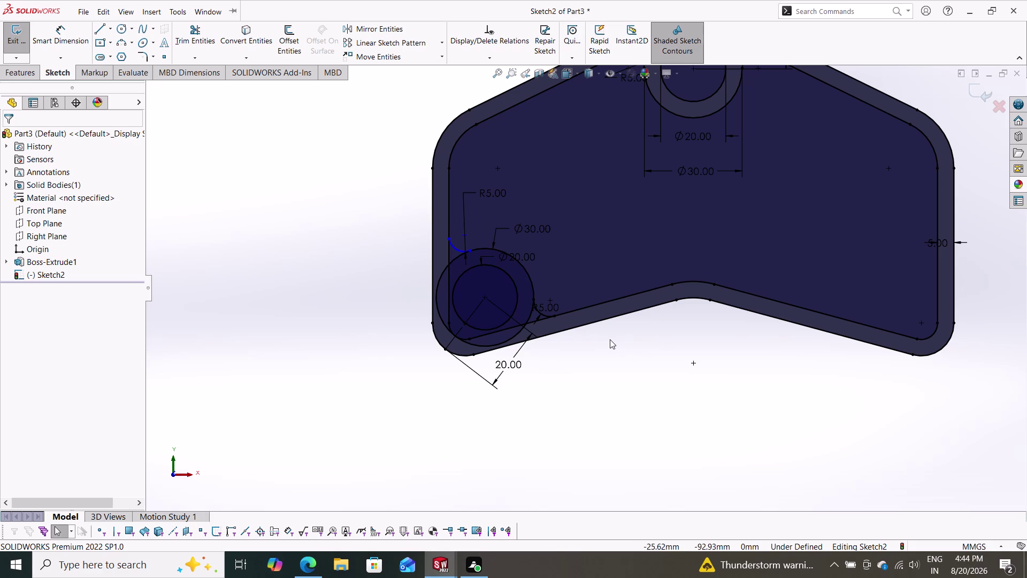
Review the whole sketch, refocus on the lower-left Ø30 boss and start Trim Entities.
scroll(down, 3)
scroll(up, 3)
scroll(up, 3)
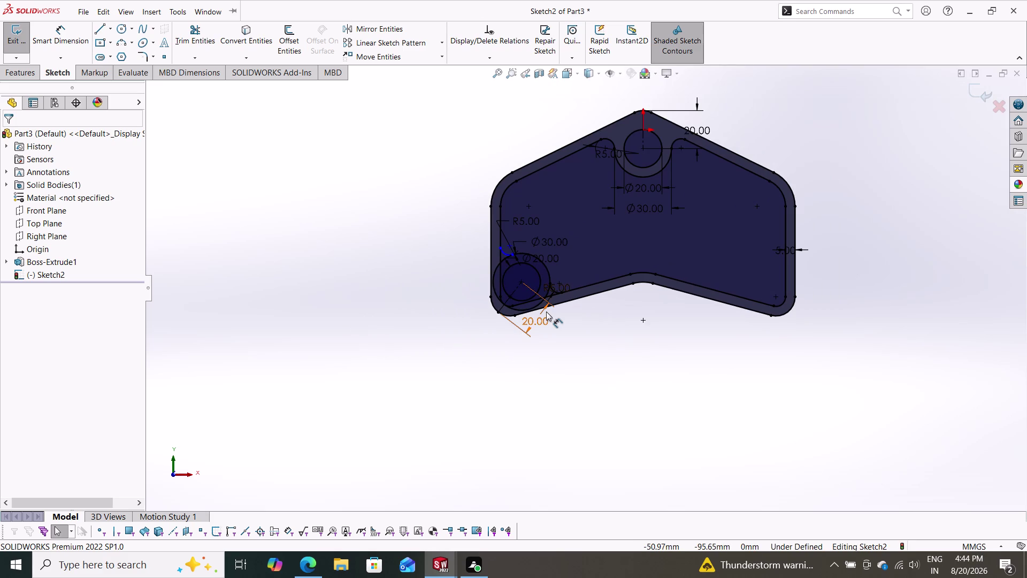
scroll(down, 3)
scroll(down, 3)
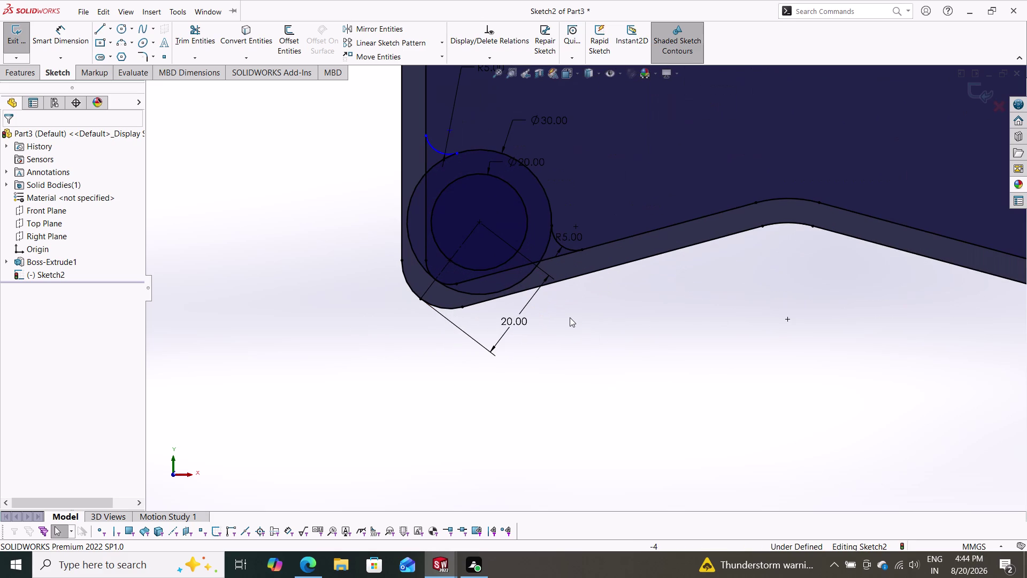
key(Escape)
key(Escape)
key(Escape)
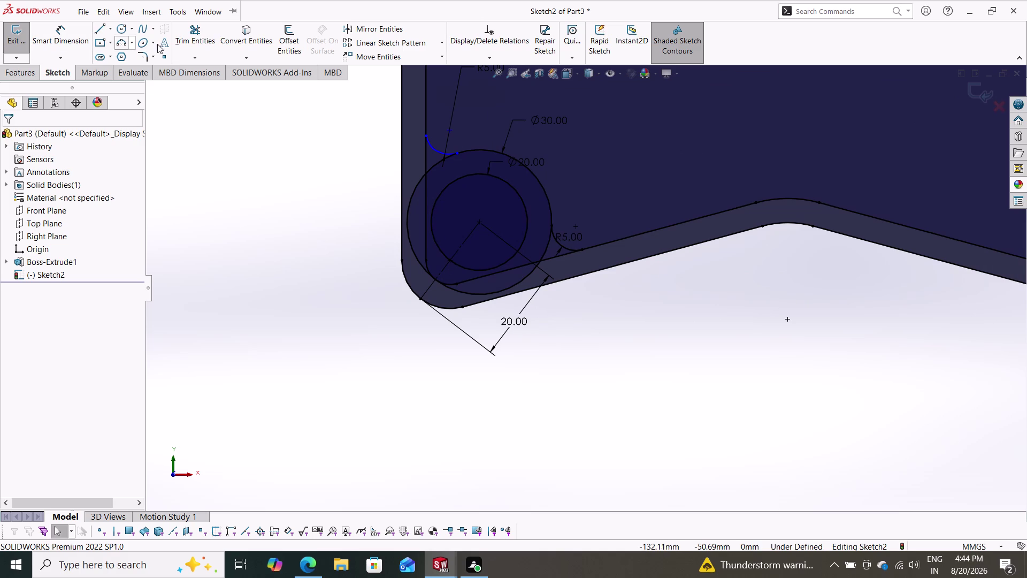
click(199, 39)
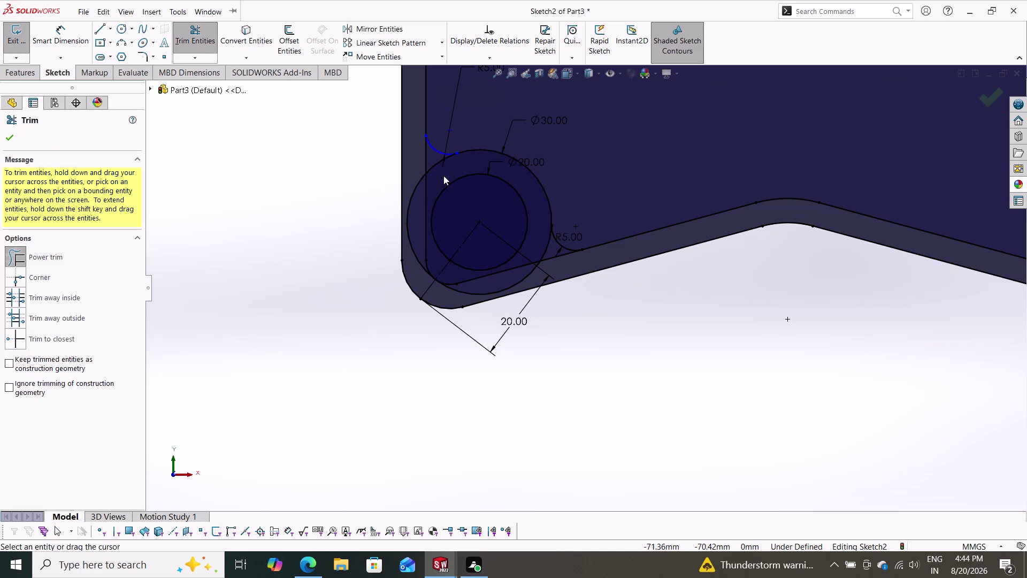
Power-trim the ring arc and inner side line at the lower-left boss, undoing the unsolvable trim.
drag(444, 175, 431, 154)
drag(429, 154, 430, 184)
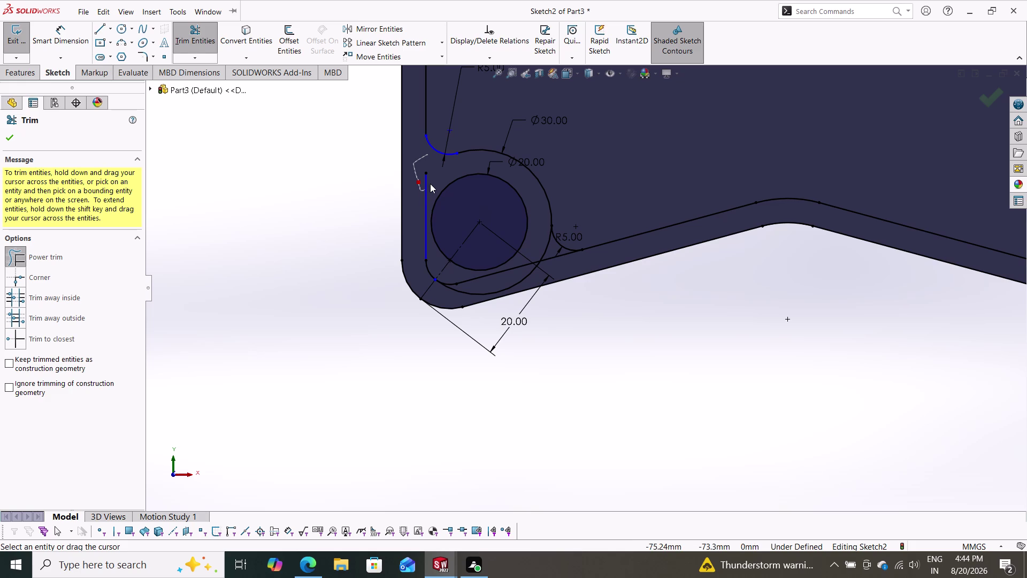
drag(430, 184, 430, 184)
drag(431, 255, 427, 268)
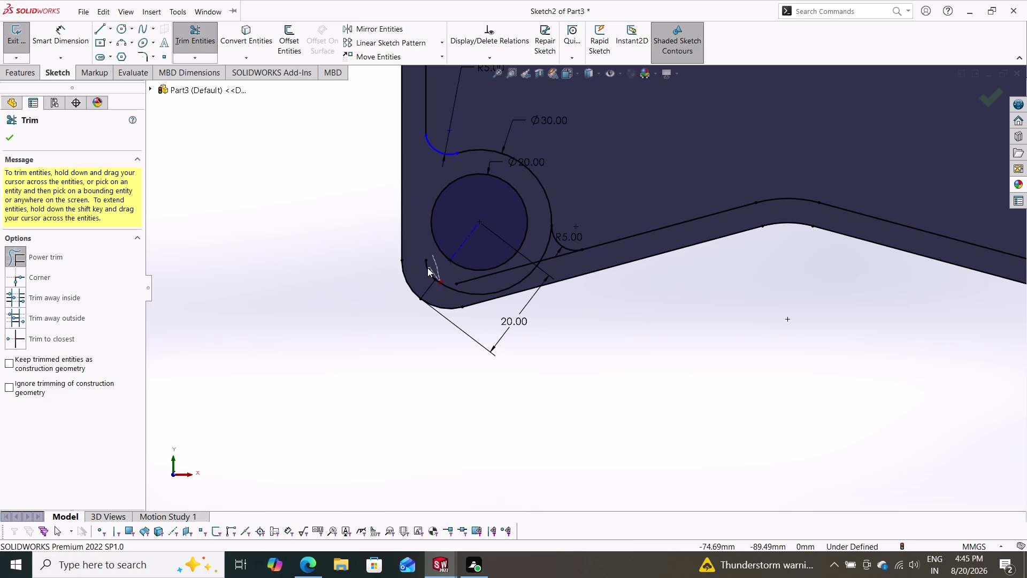
drag(427, 268, 423, 272)
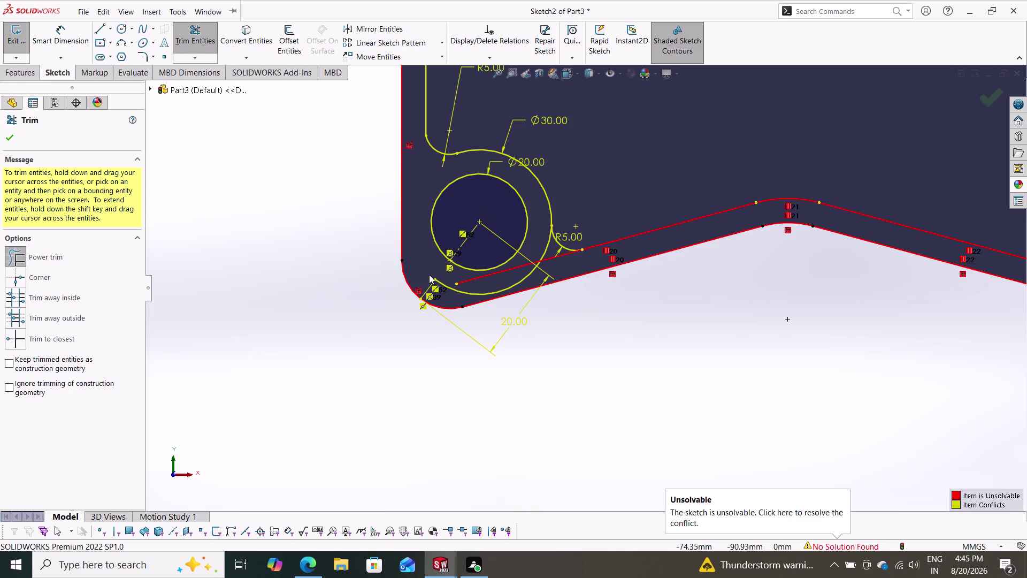
key(ctrl+z)
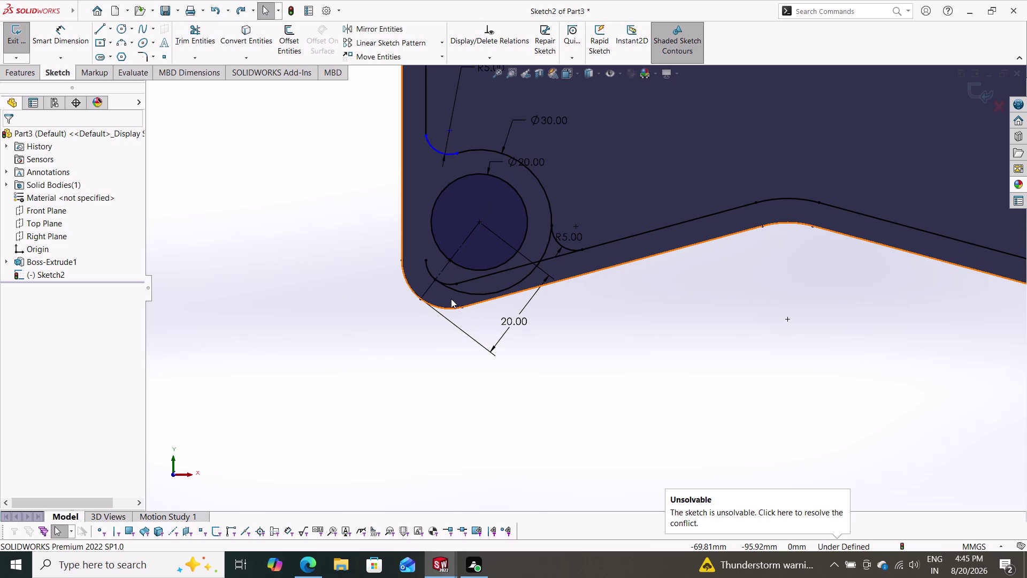
Trim the ring arc and inner arc piece near the bottom corner and the overlap below the hole.
drag(192, 40, 194, 49)
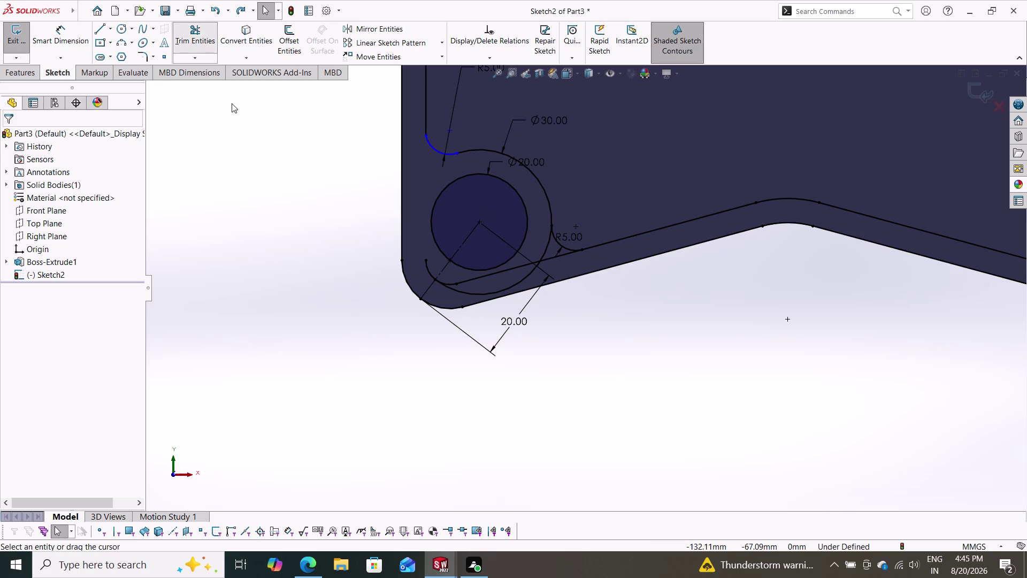
drag(442, 295, 448, 286)
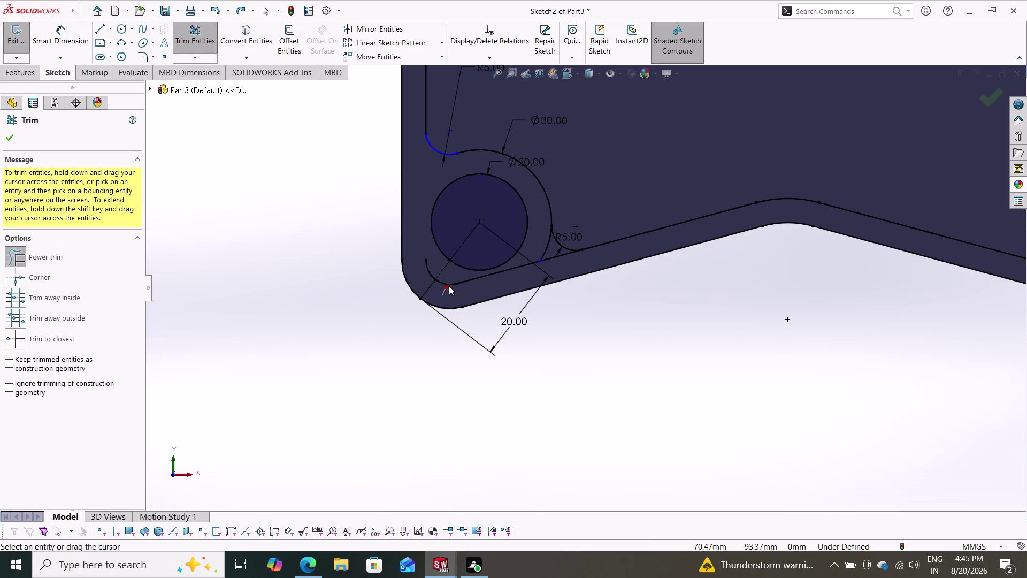
drag(448, 286, 452, 278)
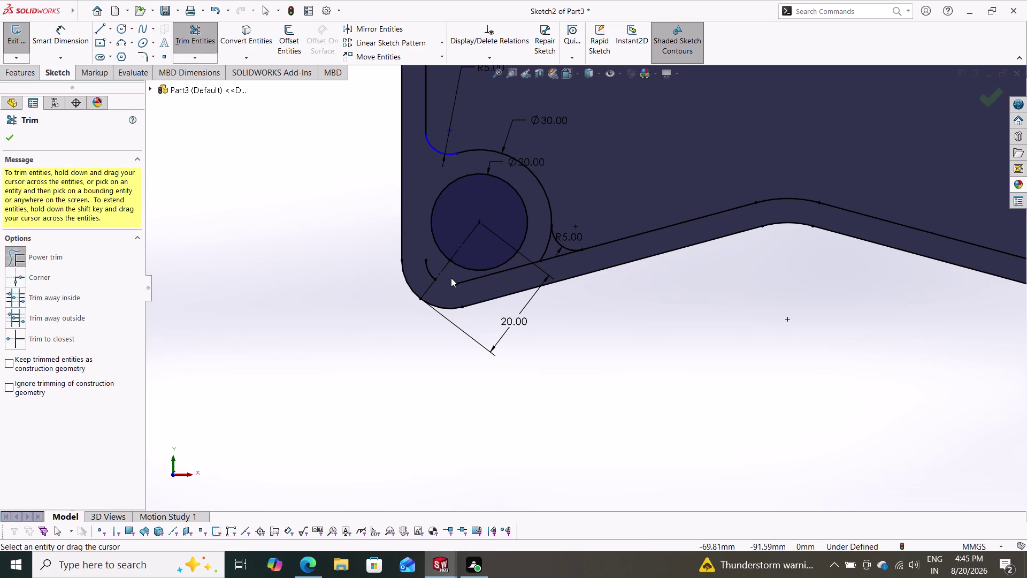
drag(418, 272, 434, 265)
drag(465, 291, 475, 278)
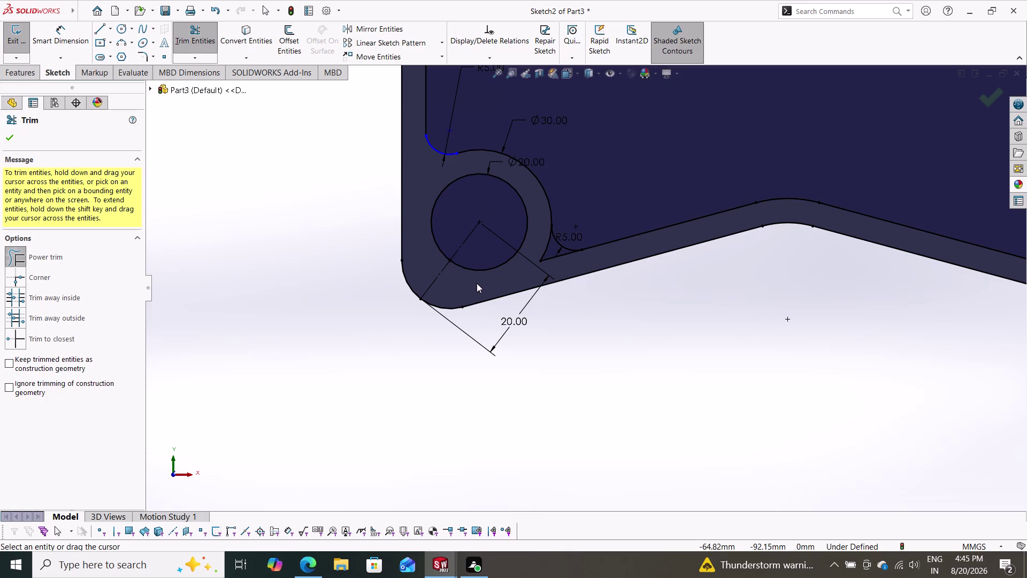
Trim the last overlapping ring pieces and close Trim.
drag(551, 271, 554, 254)
drag(551, 259, 547, 255)
drag(548, 255, 539, 248)
scroll(down, 3)
scroll(up, 3)
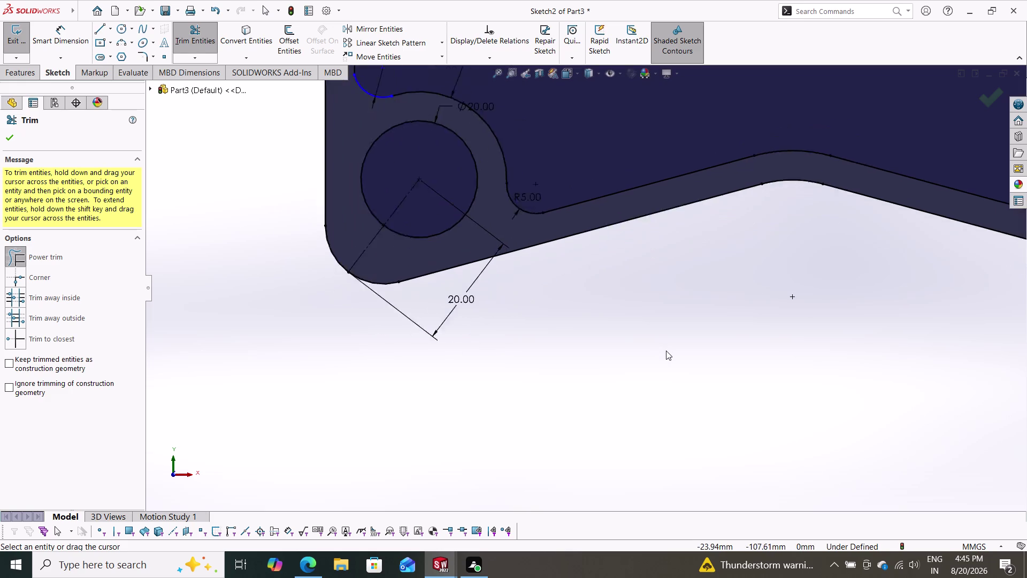
scroll(up, 3)
scroll(up, 3)
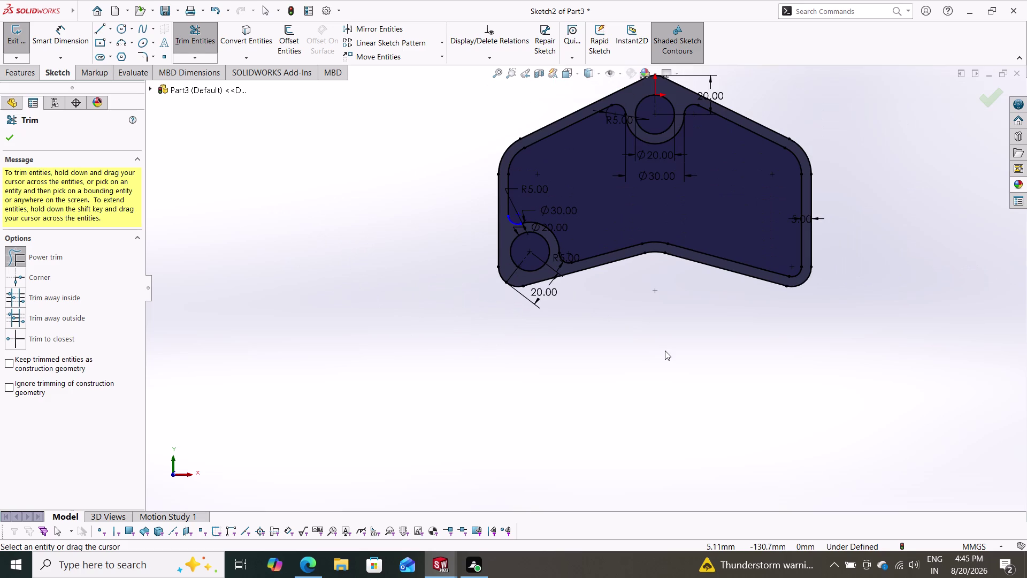
click(4, 132)
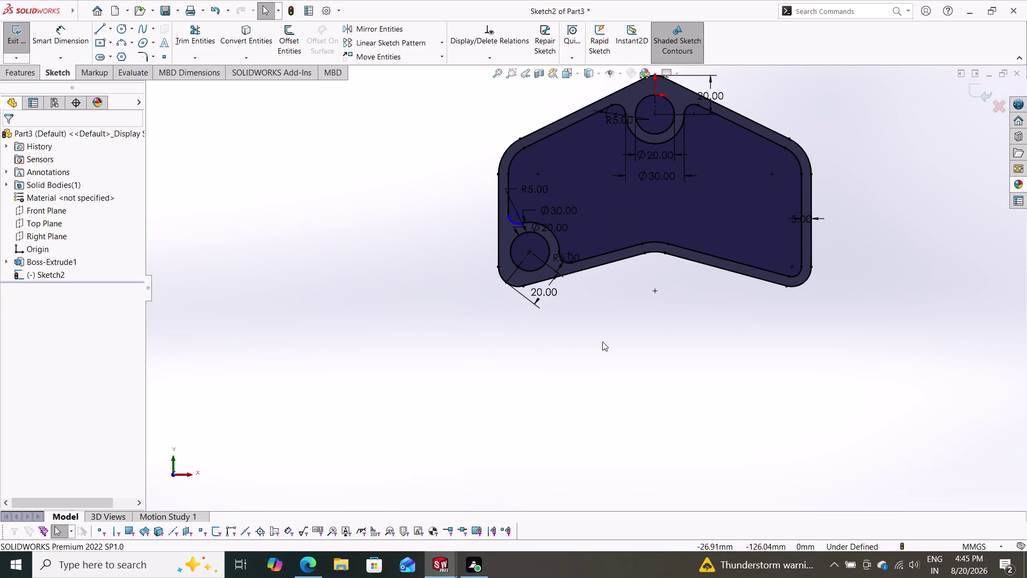
Select the large arc around the hole and the small upper arc, then close the relations panel.
key(Escape)
key(Escape)
scroll(down, 3)
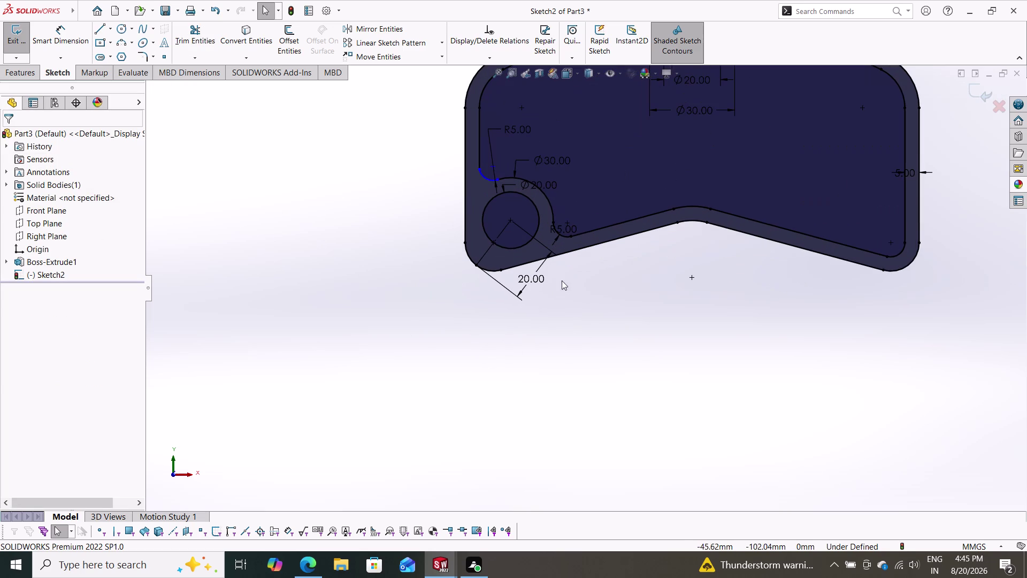
key(Escape)
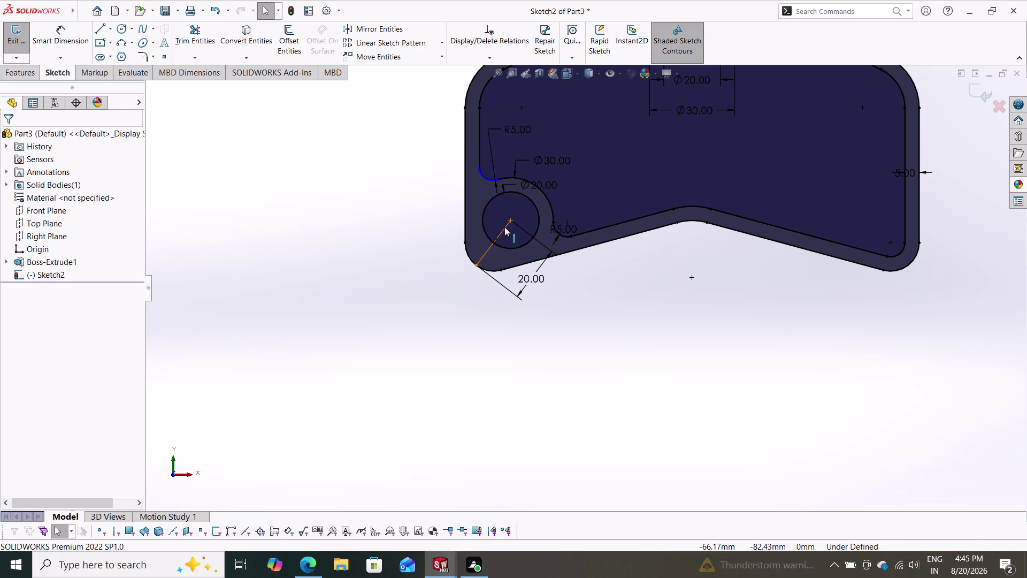
key(Escape)
scroll(down, 3)
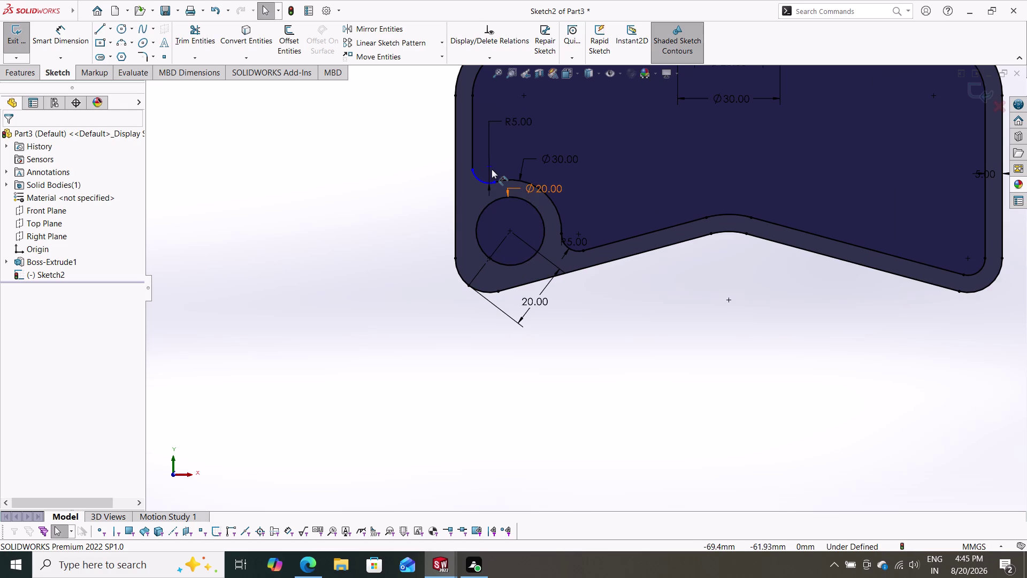
key(Escape)
key(Escape)
key(Escape)
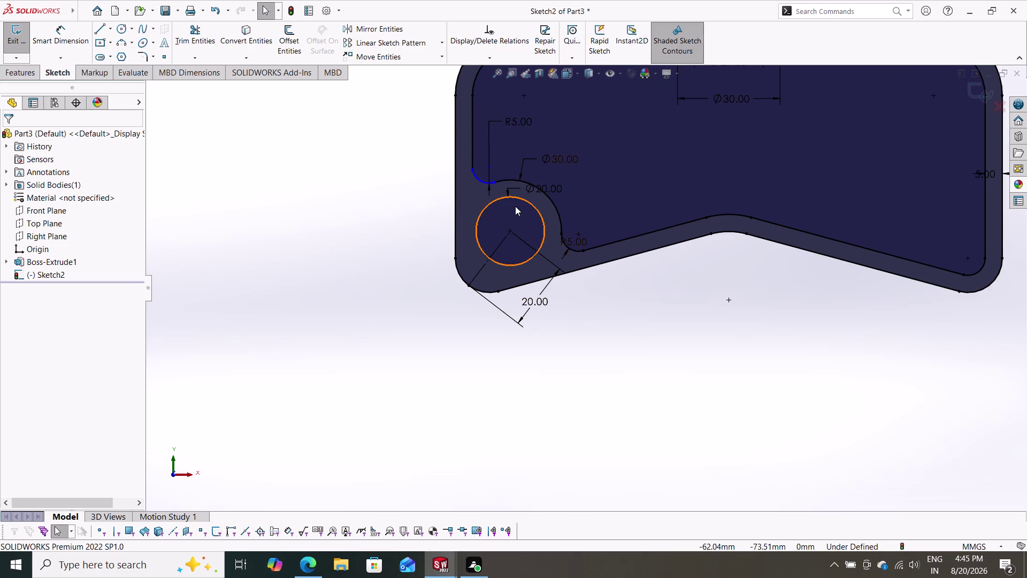
click(506, 177)
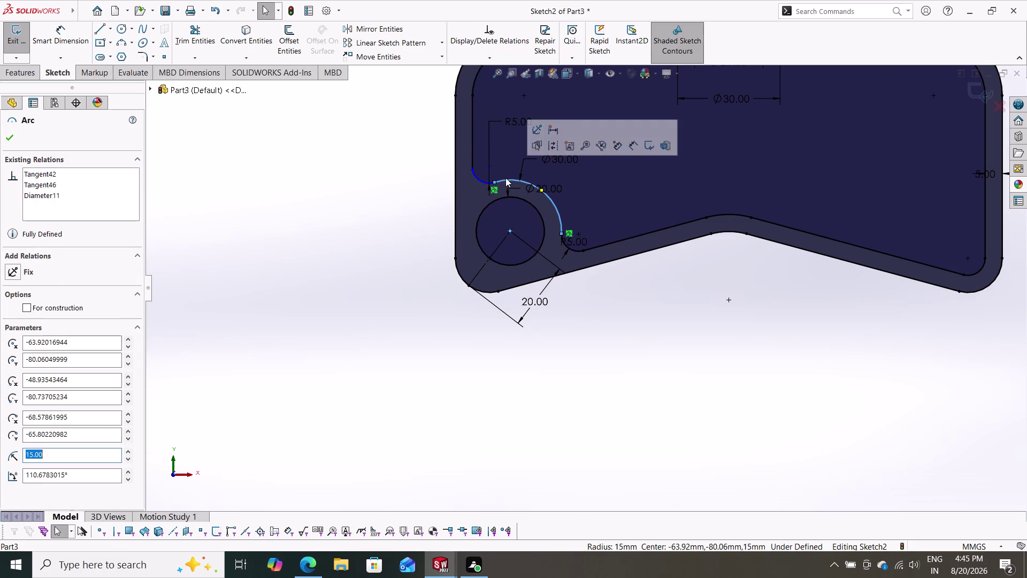
click(480, 180)
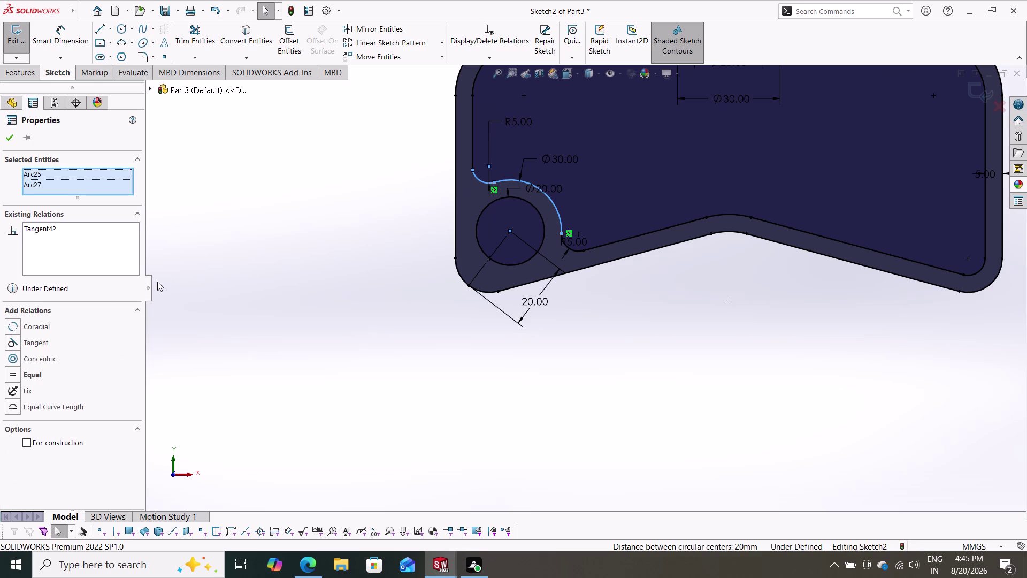
click(44, 340)
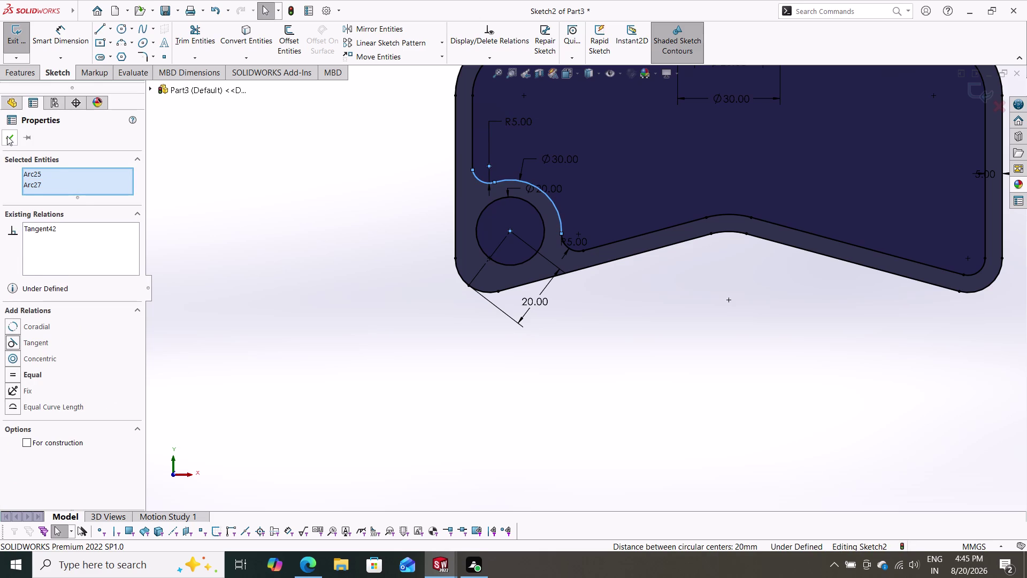
click(7, 136)
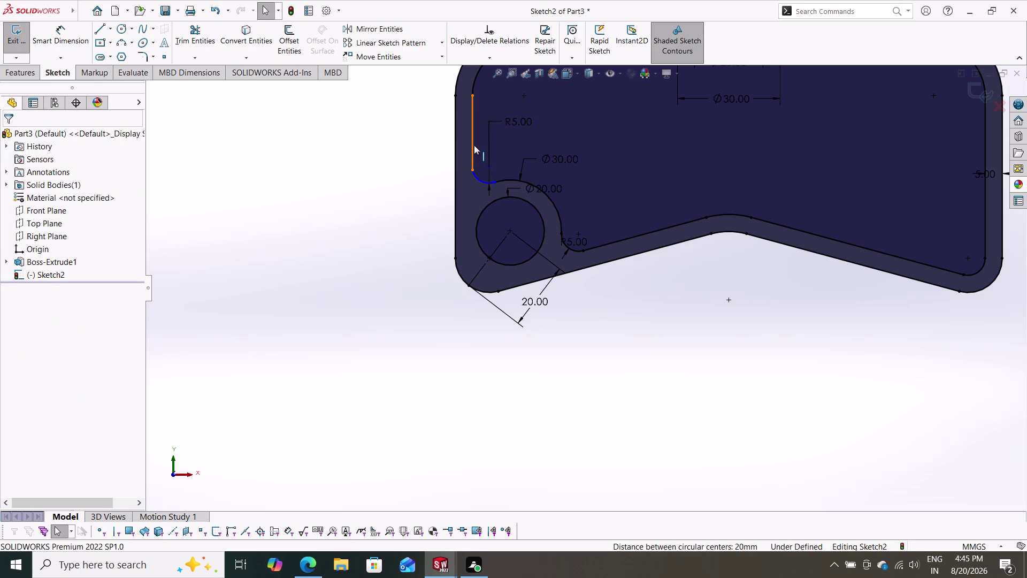
Make Line16 tangent to the neighbouring R5 arc Arc27, fully defining Sketch2.
click(471, 145)
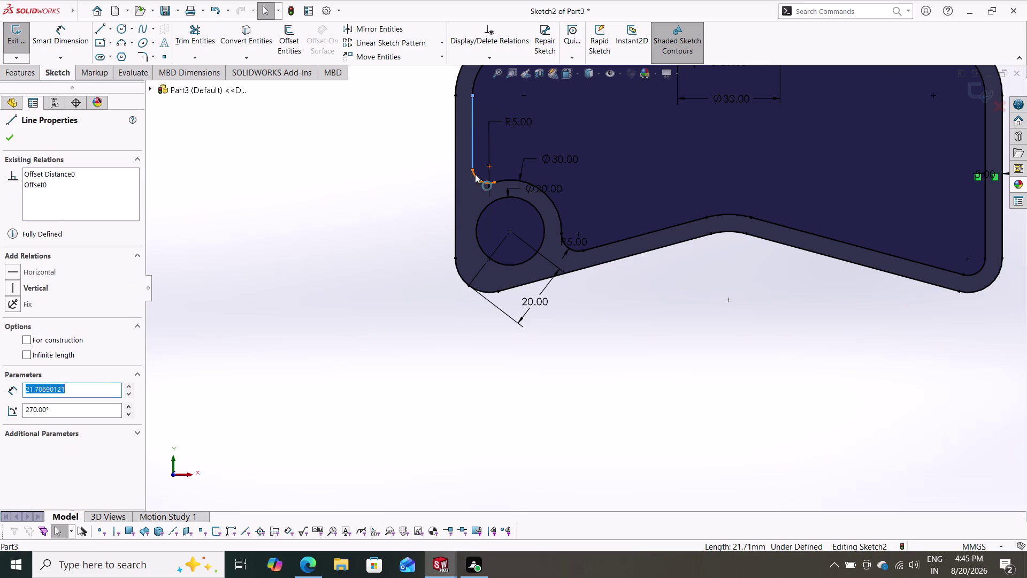
click(475, 174)
click(34, 325)
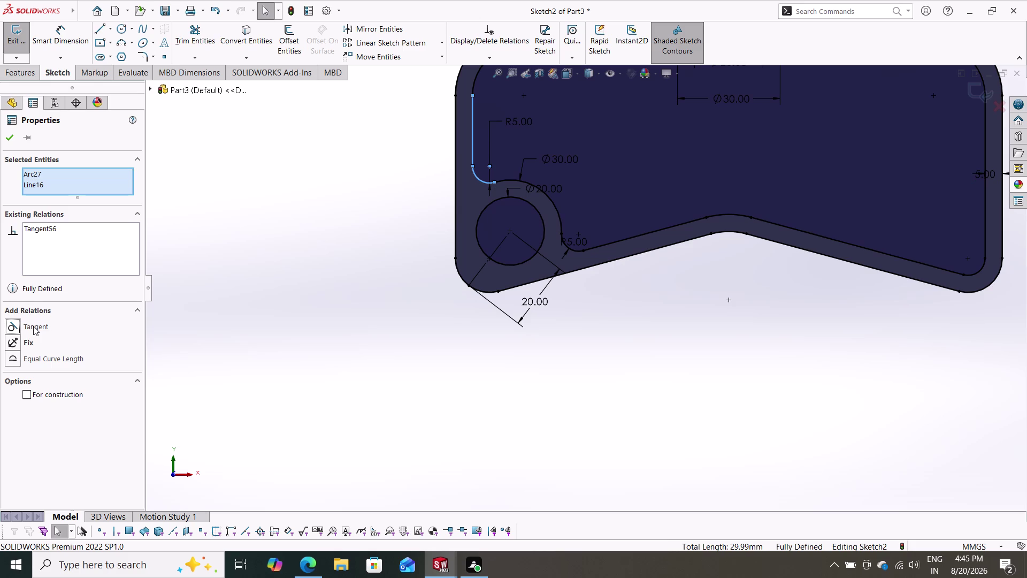
click(7, 139)
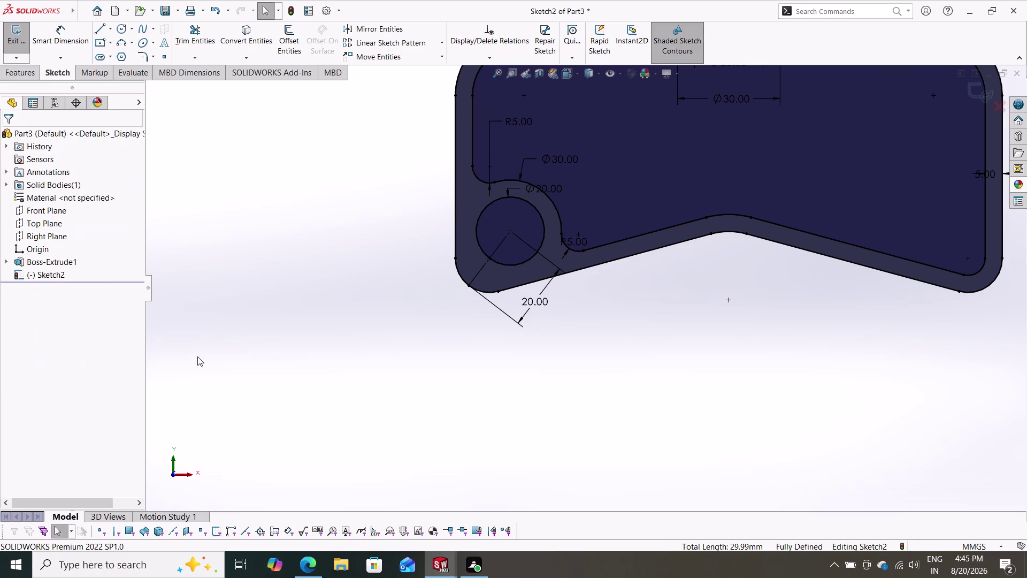
key(Escape)
Fit the plate in view and switch the Line tool to Centerline.
scroll(down, 3)
scroll(up, 3)
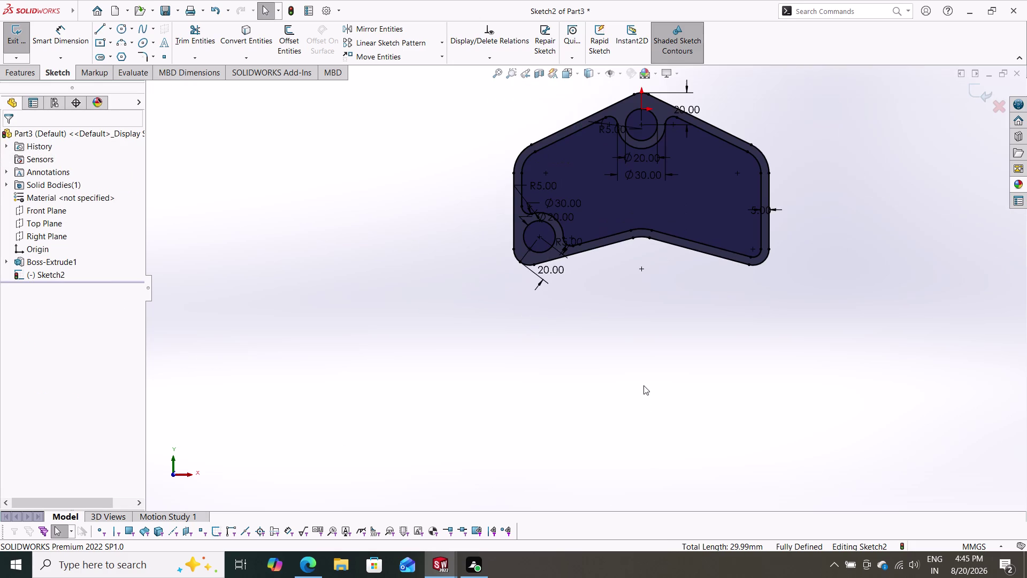
click(109, 29)
click(121, 57)
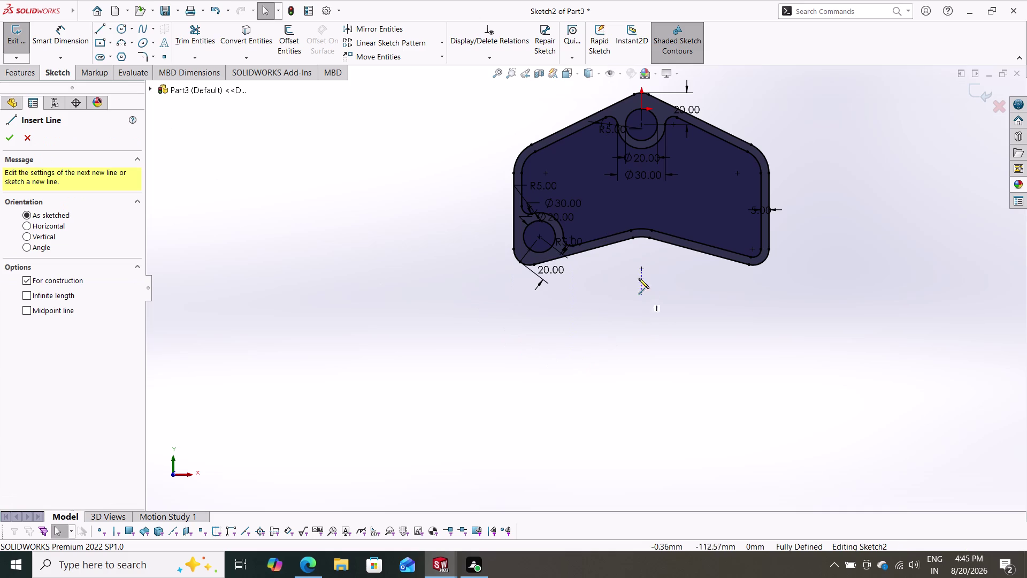
Draw a vertical centreline from below the lower V edge up through the plate's middle.
click(642, 268)
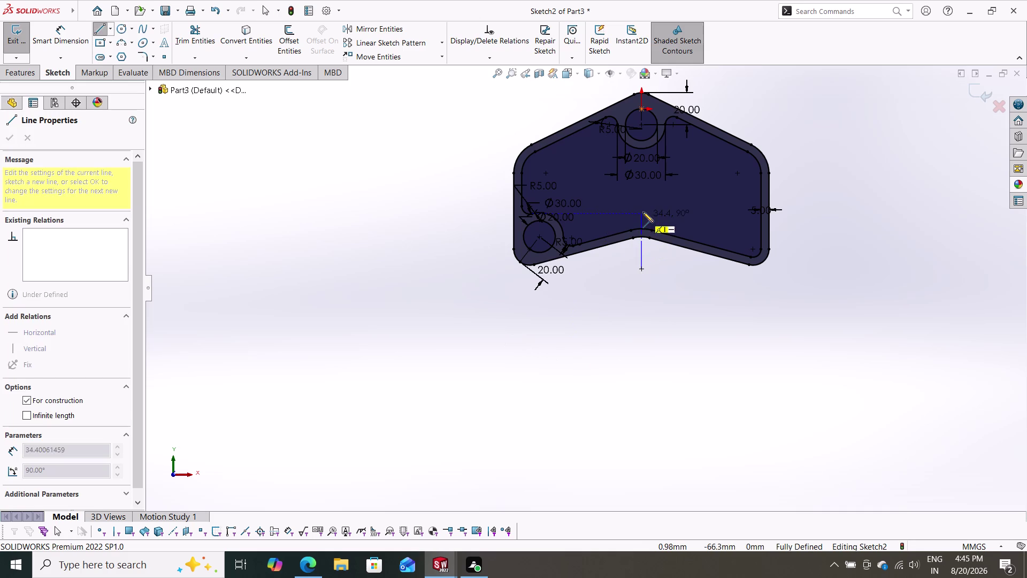
click(643, 196)
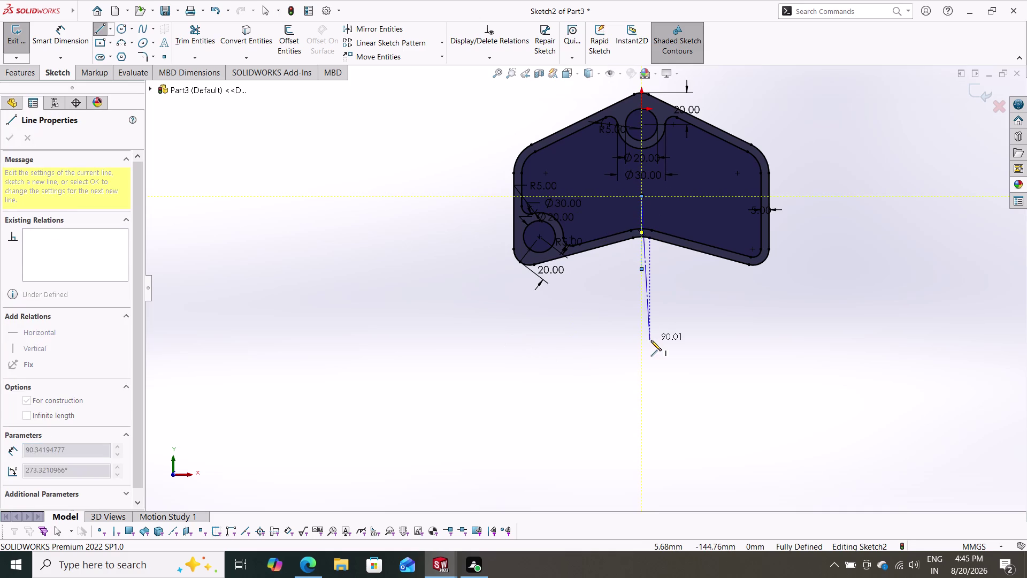
key(Escape)
scroll(down, 3)
scroll(down, 3)
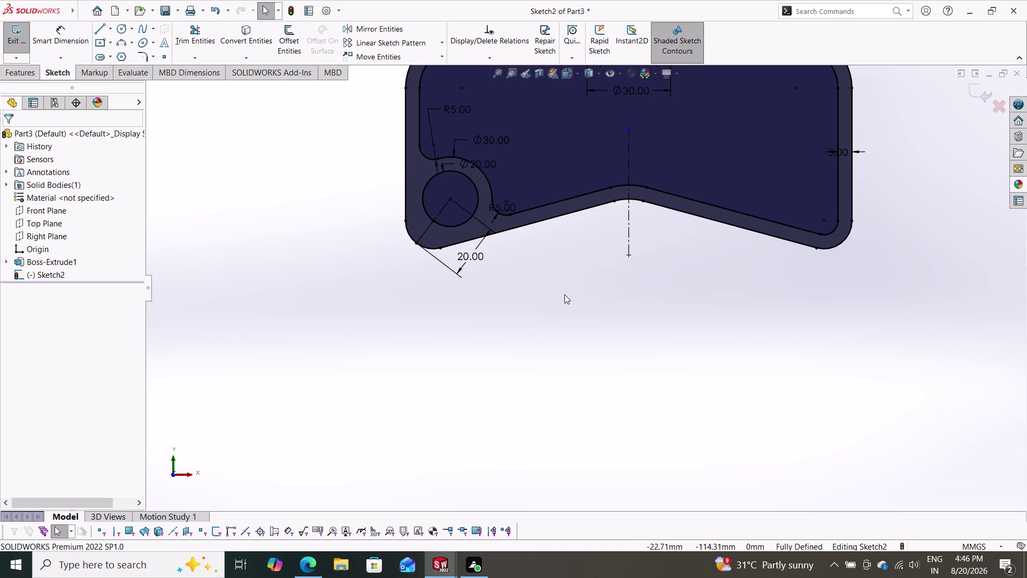
scroll(down, 3)
scroll(up, 3)
scroll(up, 3)
scroll(down, 3)
scroll(up, 3)
scroll(up, 3)
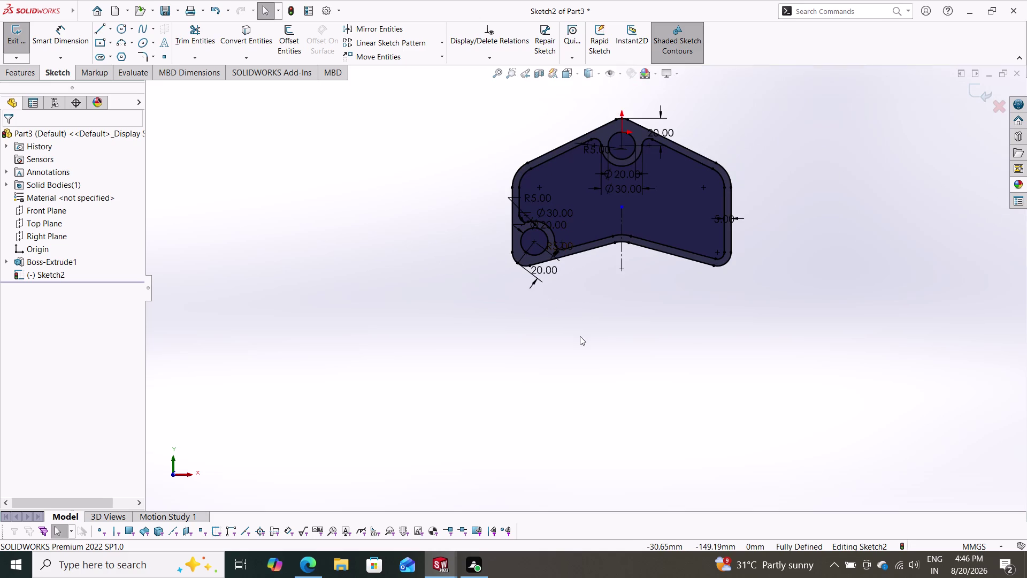
Check the inner offset outline, then start Mirror Entities with the lower-left Ø20 hole circle.
key(Escape)
key(Escape)
click(594, 196)
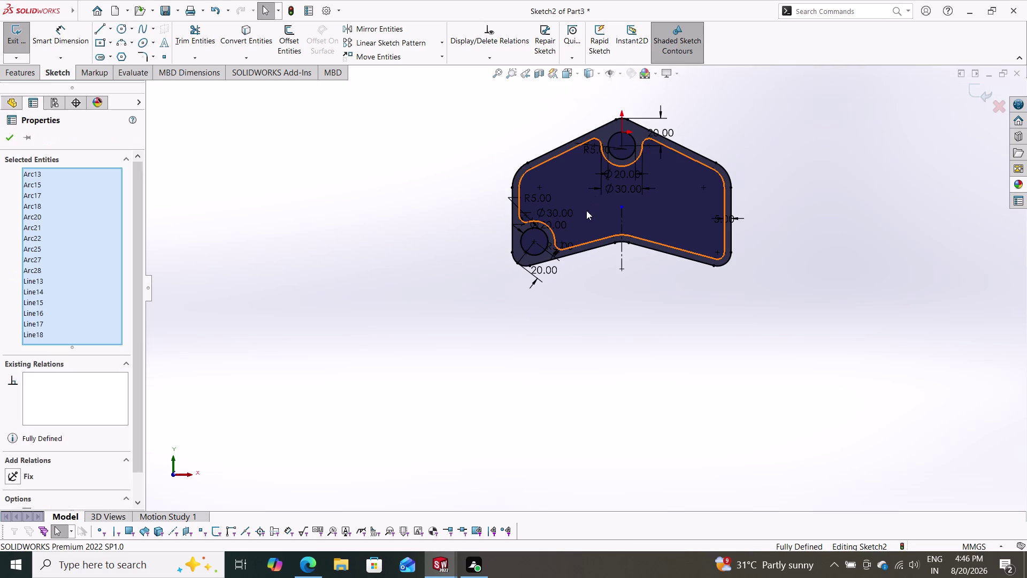
key(Escape)
key(Escape)
scroll(down, 3)
scroll(down, 3)
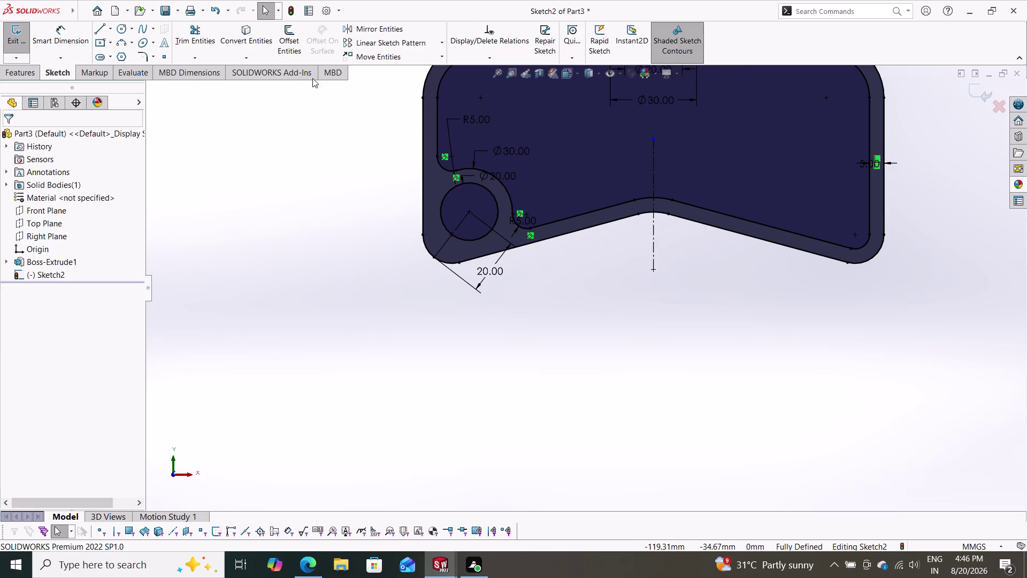
click(363, 30)
click(441, 199)
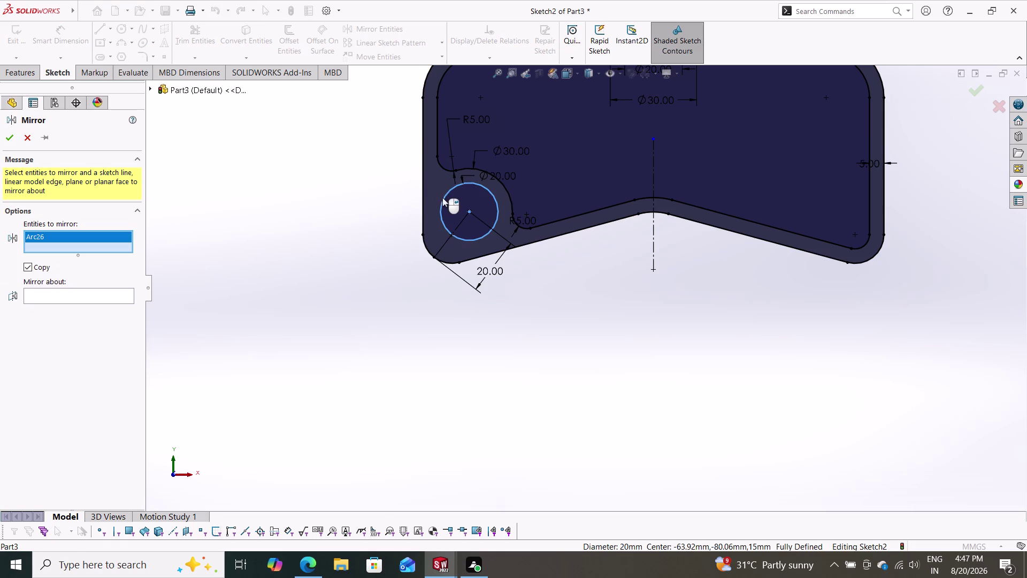
Mirror the hole circle plus Arc27, Arc25 and Arc28 about the vertical centreline.
click(442, 167)
click(487, 171)
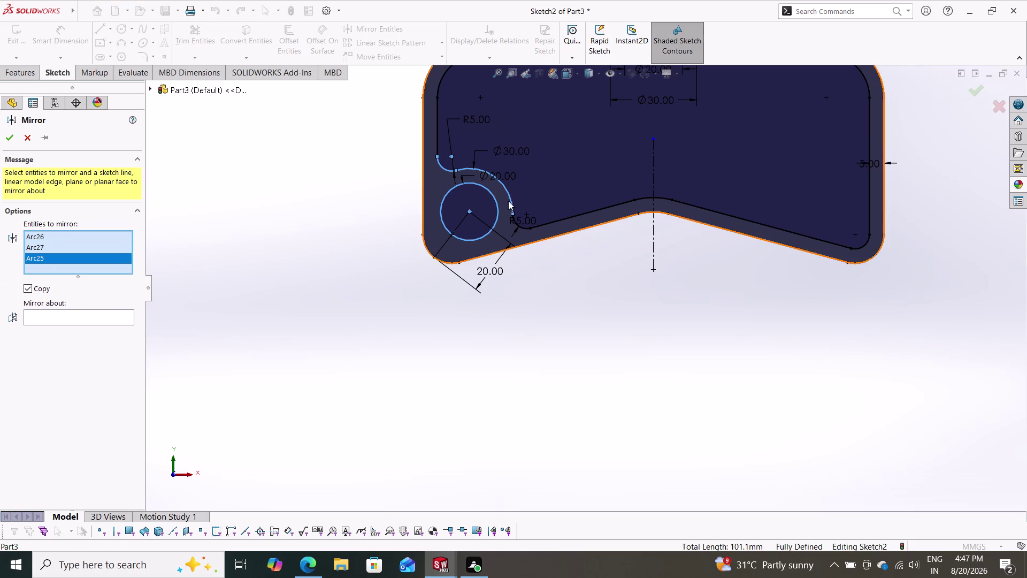
click(516, 223)
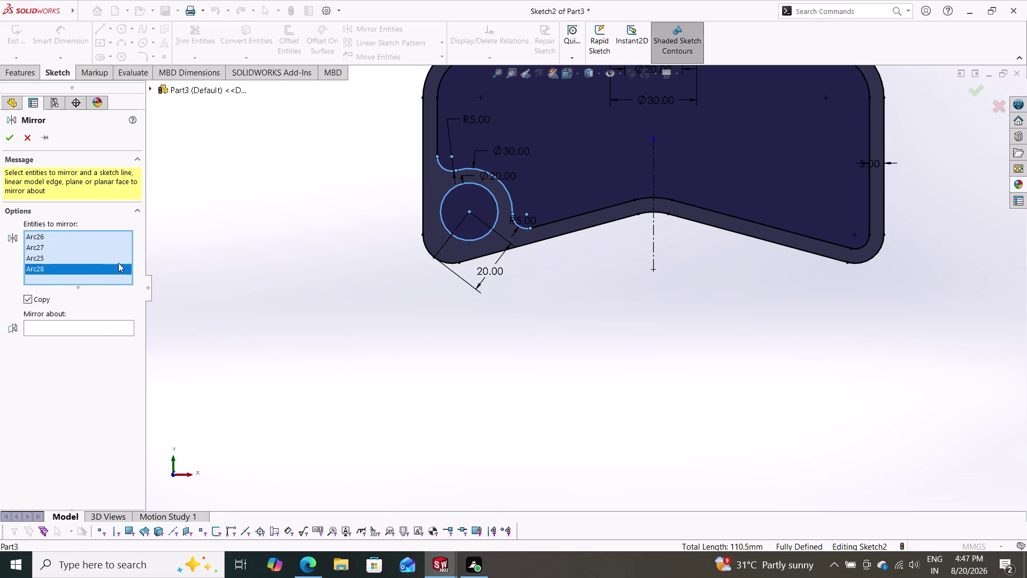
click(94, 326)
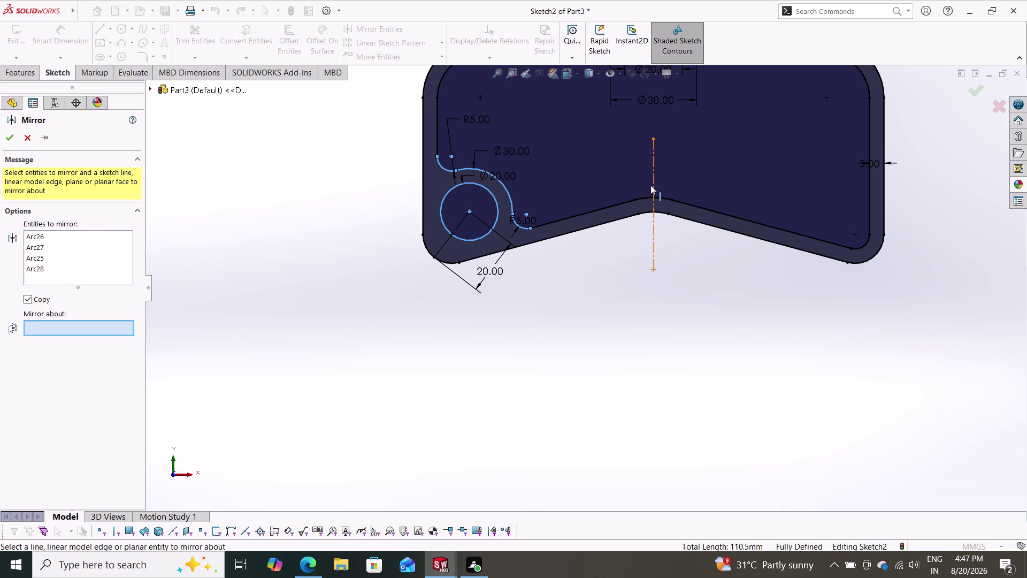
click(653, 181)
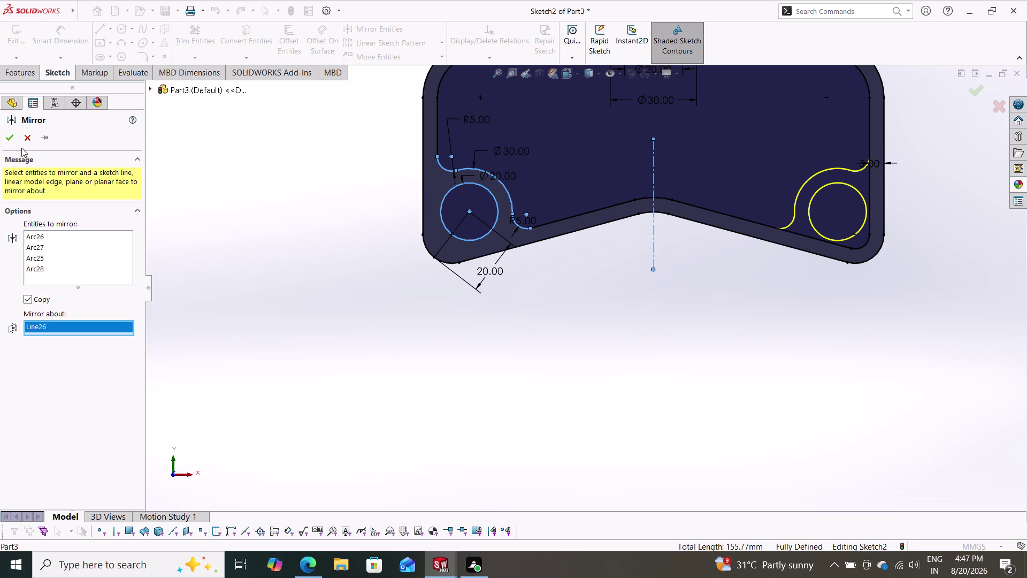
click(7, 139)
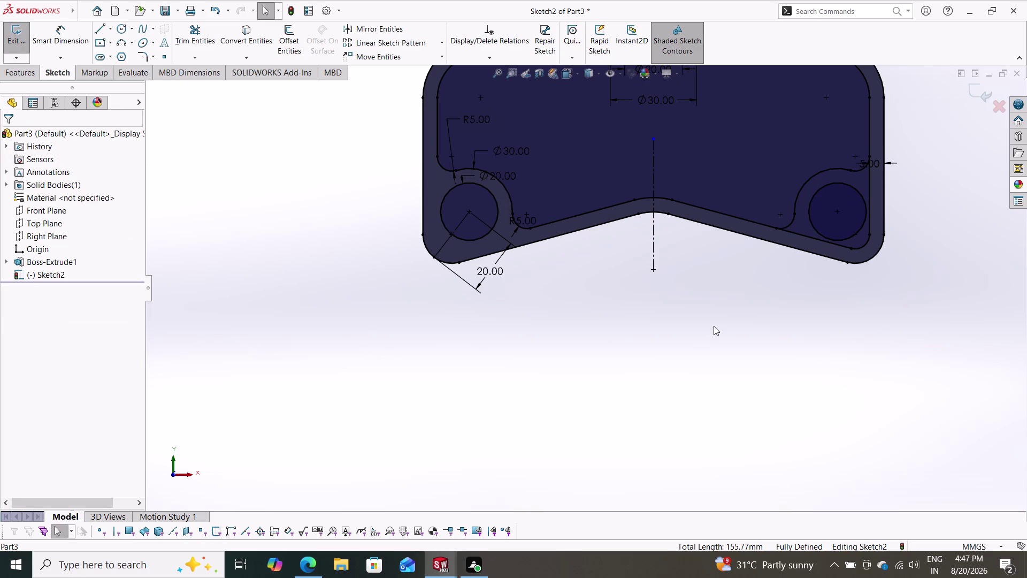
click(196, 31)
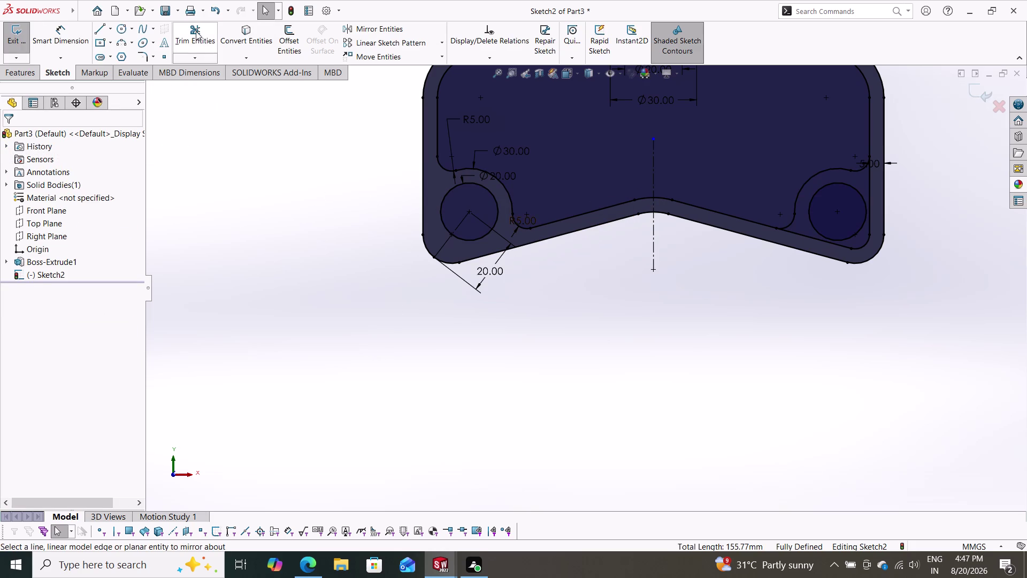
drag(798, 238, 800, 225)
drag(843, 248, 870, 231)
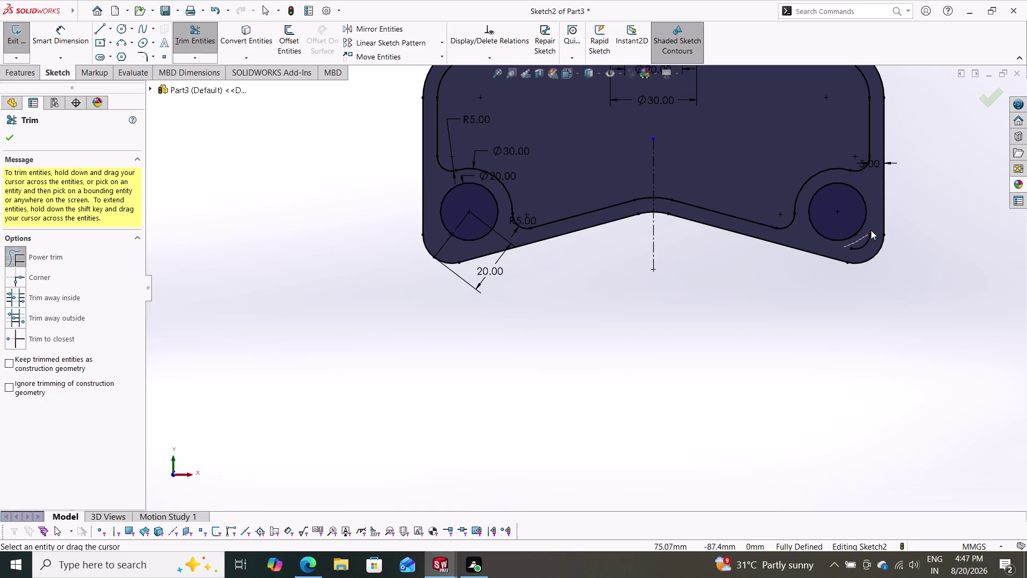
Trim the extra line at the right hole, fit the view and show the Features tools.
drag(870, 231, 864, 241)
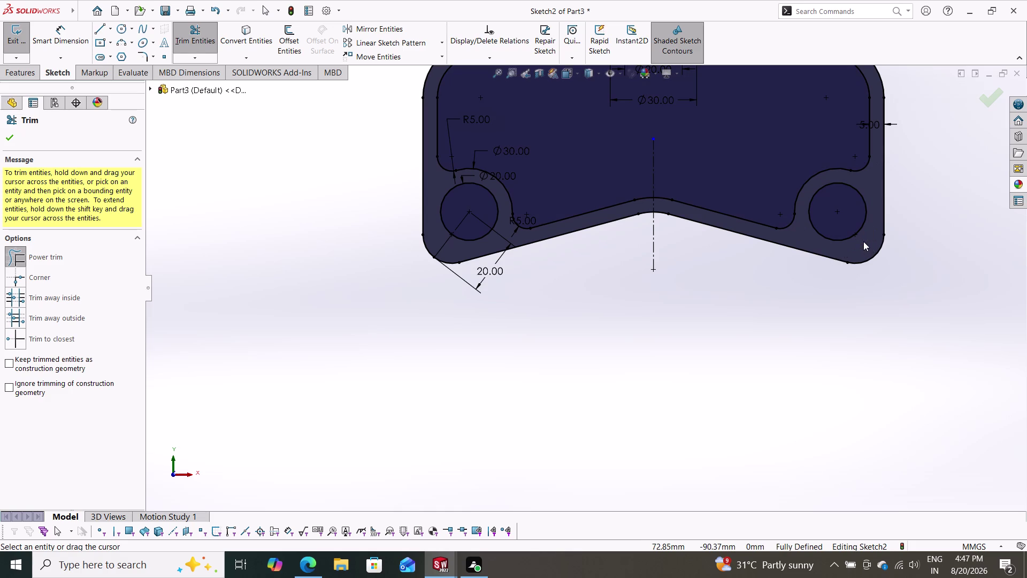
click(10, 135)
scroll(down, 3)
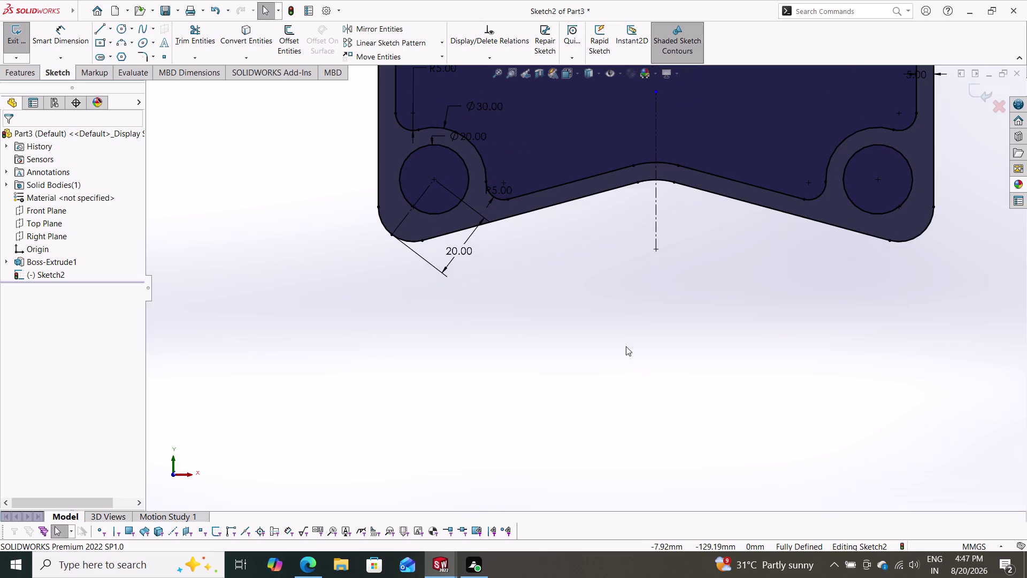
scroll(up, 3)
scroll(up, 3)
scroll(down, 3)
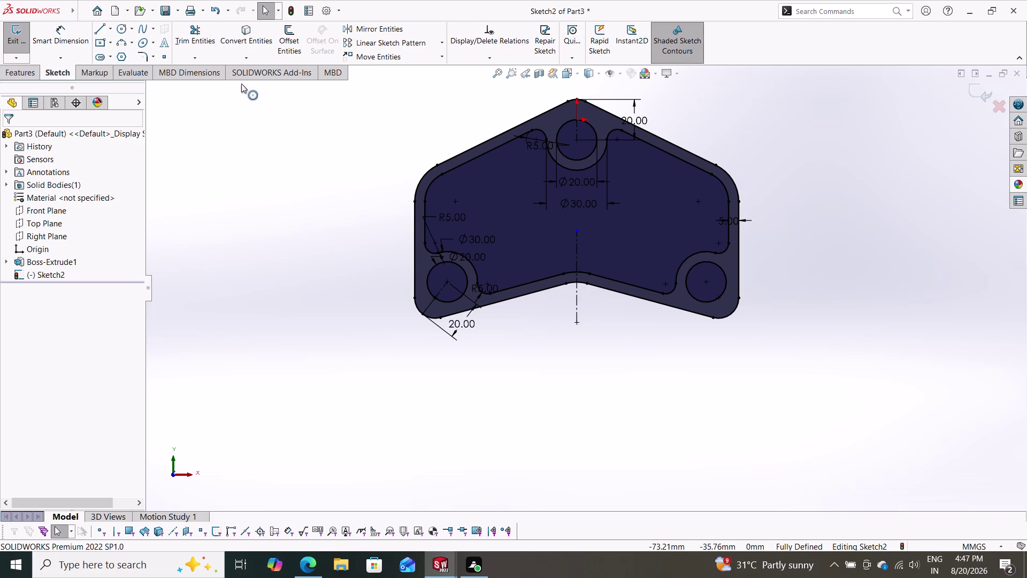
click(16, 71)
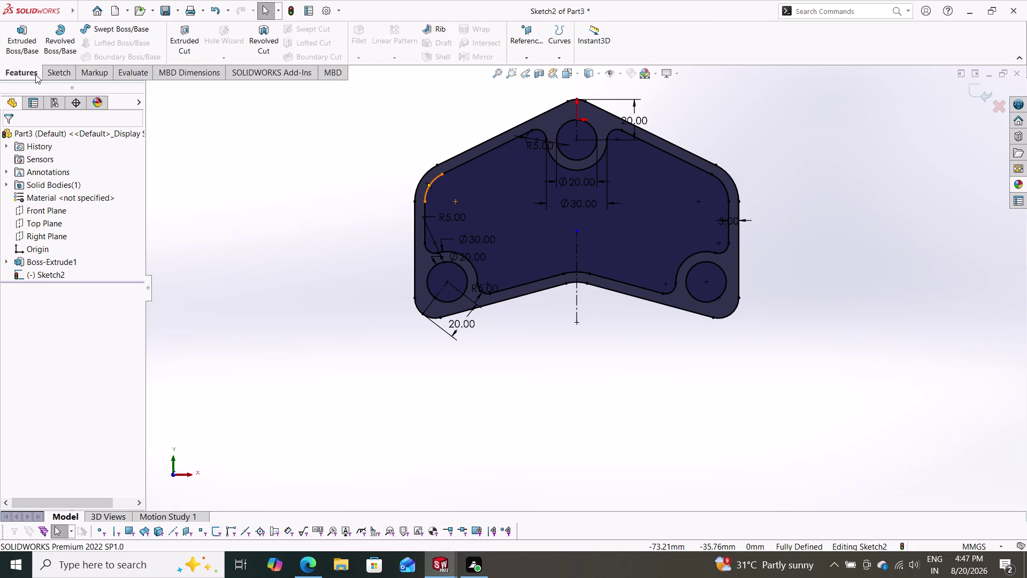
Cut the inner outline region Blind 5 mm into the plate as Cut-Extrude1.
click(191, 38)
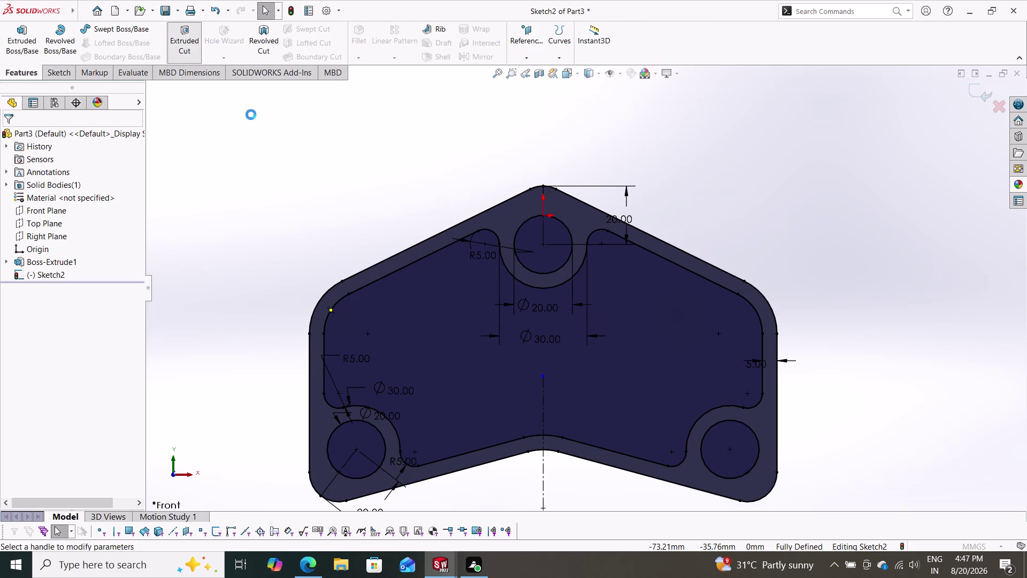
click(460, 325)
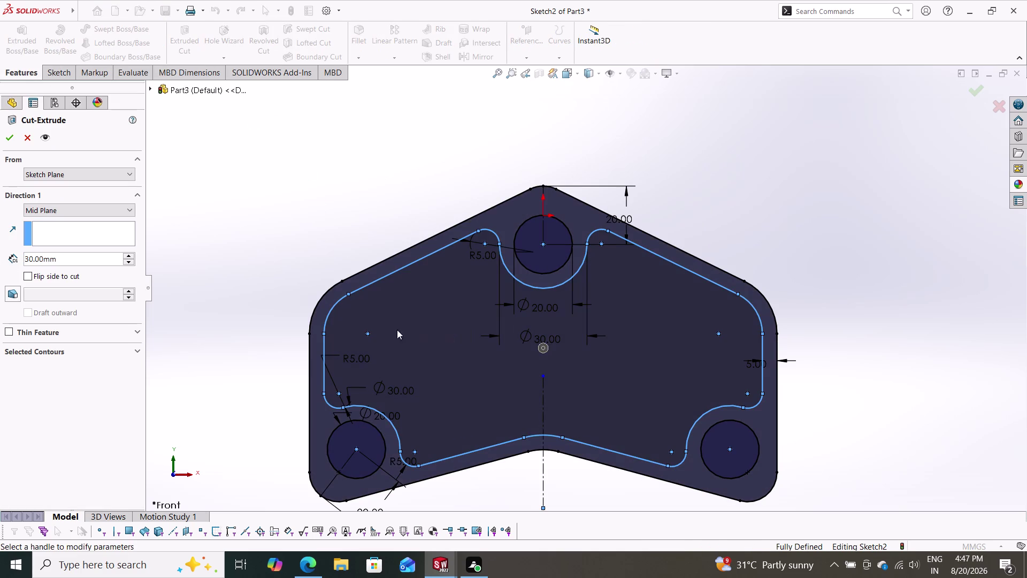
middle_drag(254, 239, 282, 107)
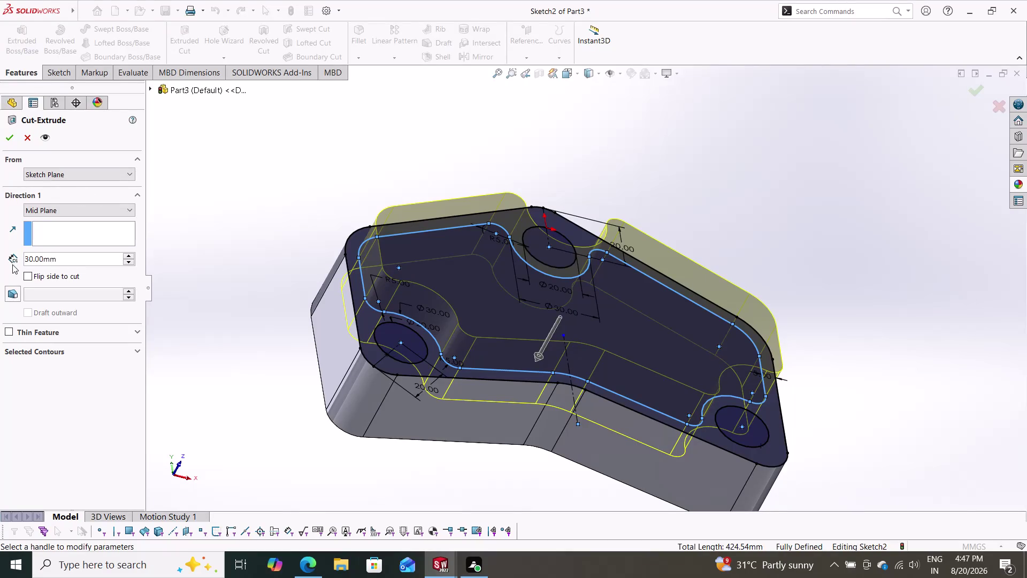
click(51, 209)
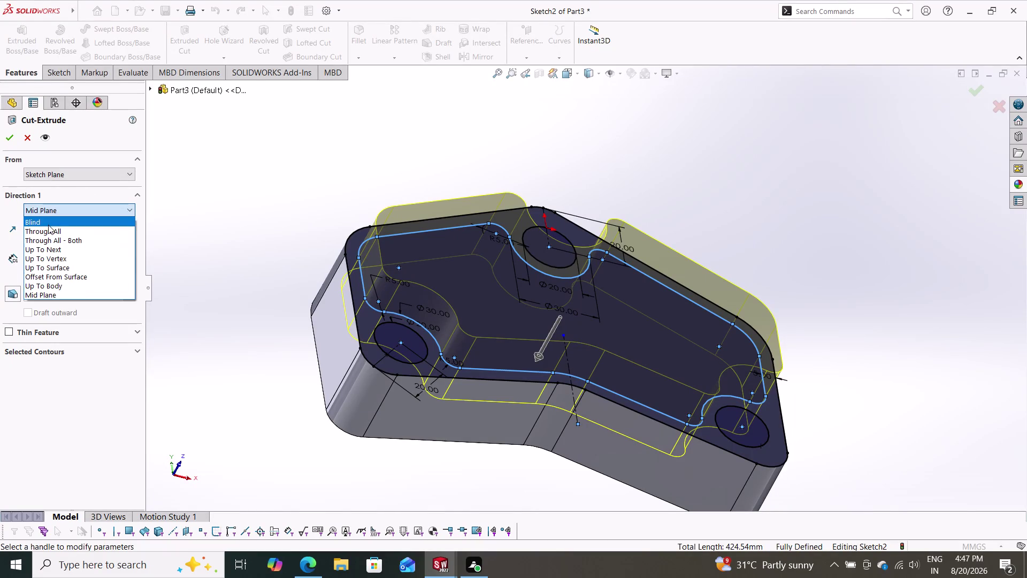
click(48, 225)
click(12, 214)
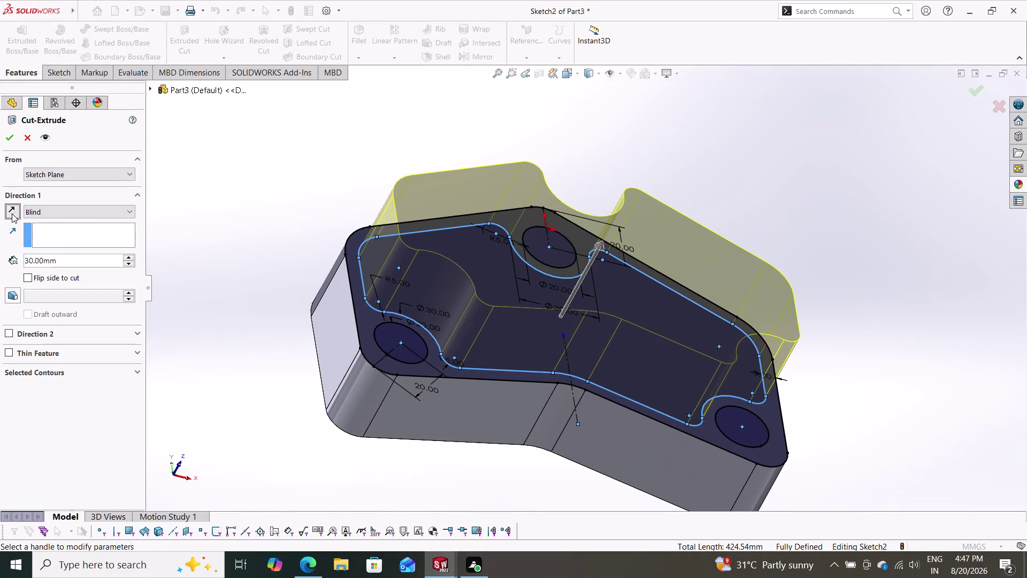
click(12, 214)
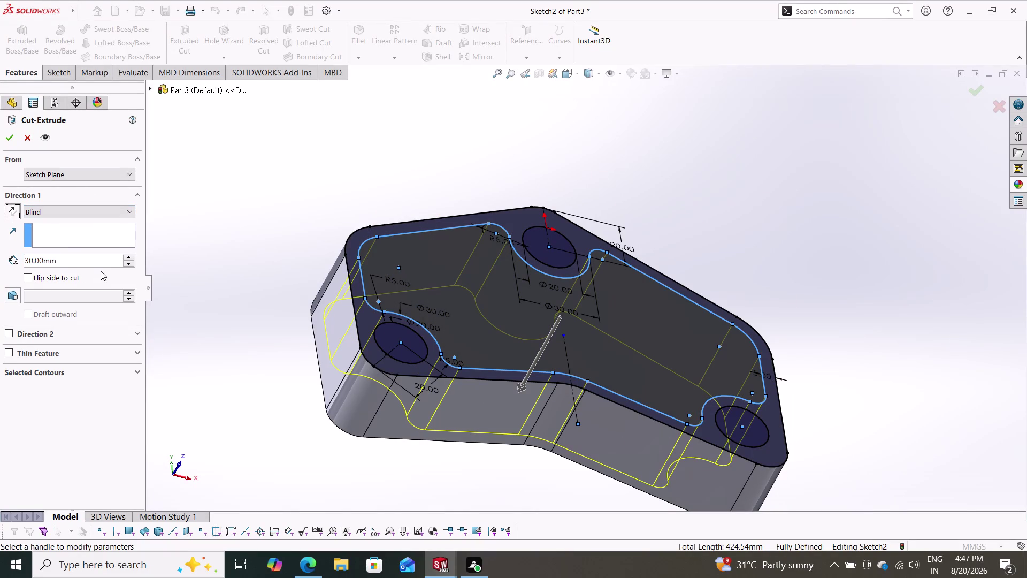
drag(92, 261, 7, 254)
key(5)
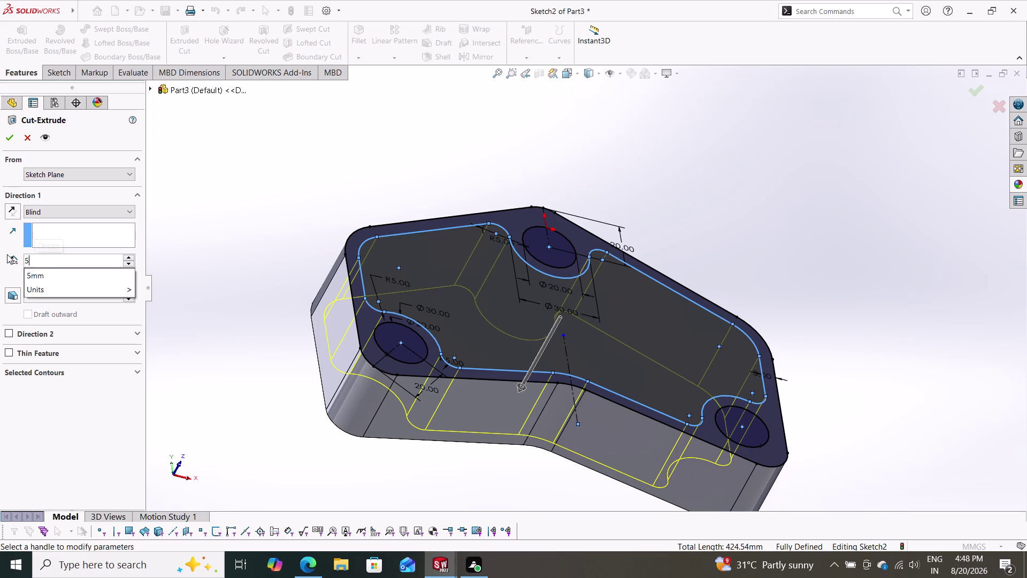
key(Return)
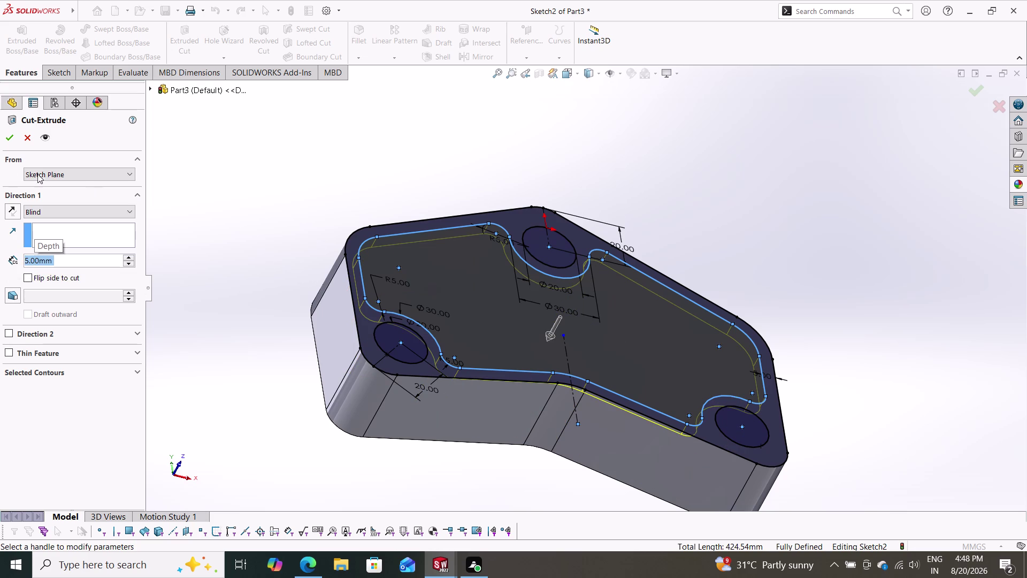
click(8, 139)
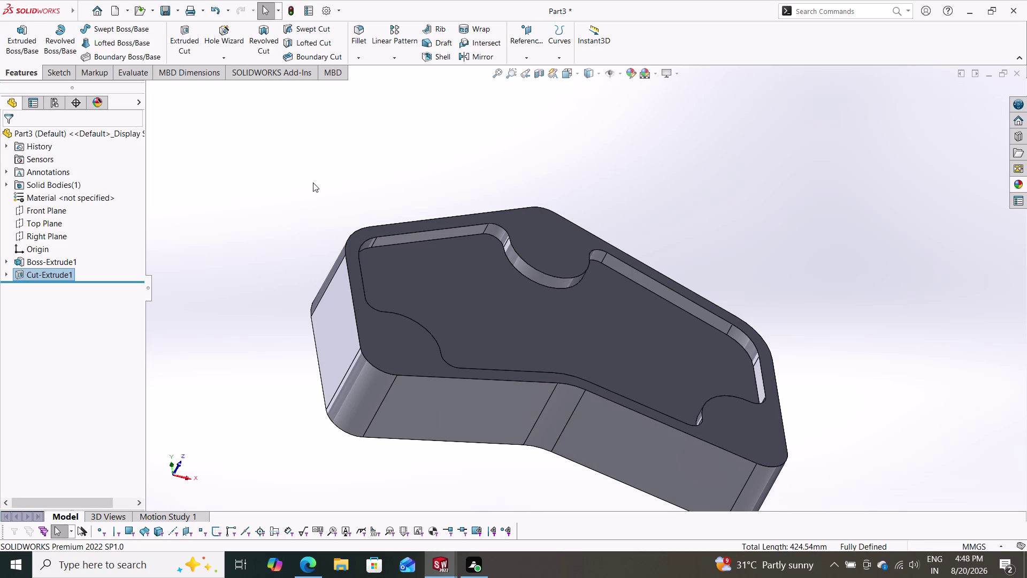
middle_drag(313, 171, 296, 282)
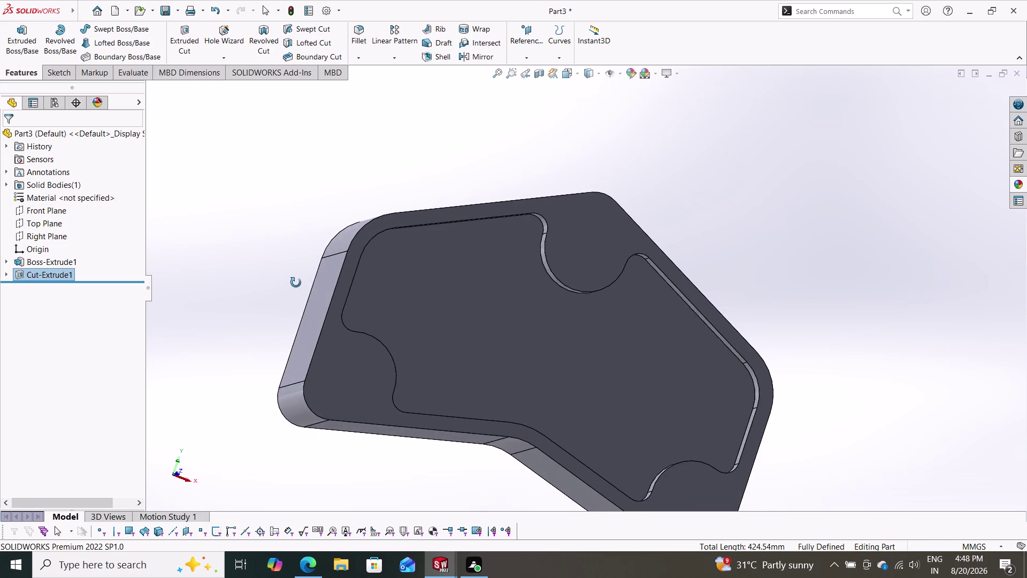
middle_drag(296, 282, 307, 303)
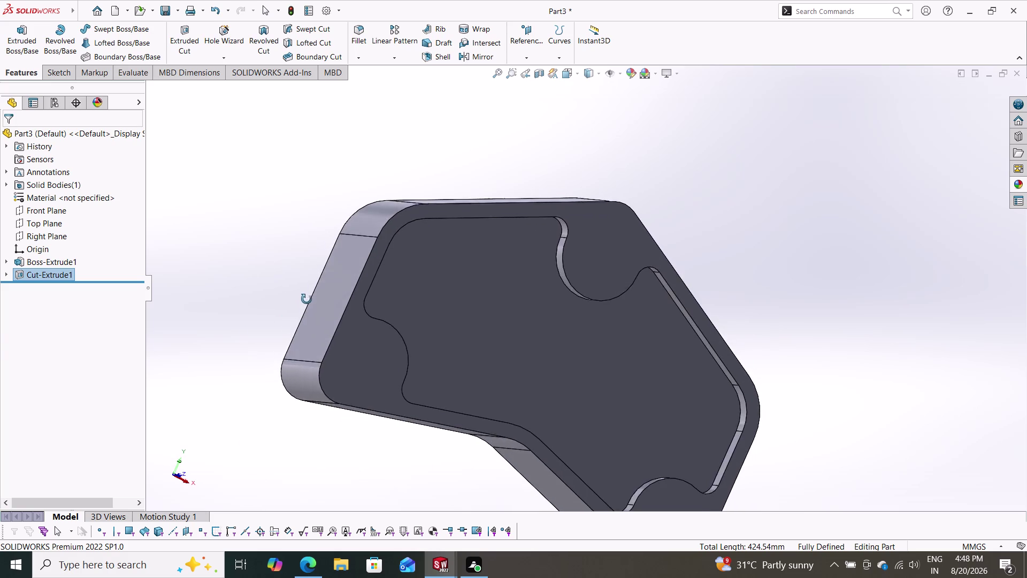
middle_drag(306, 302, 282, 272)
scroll(down, 3)
scroll(up, 3)
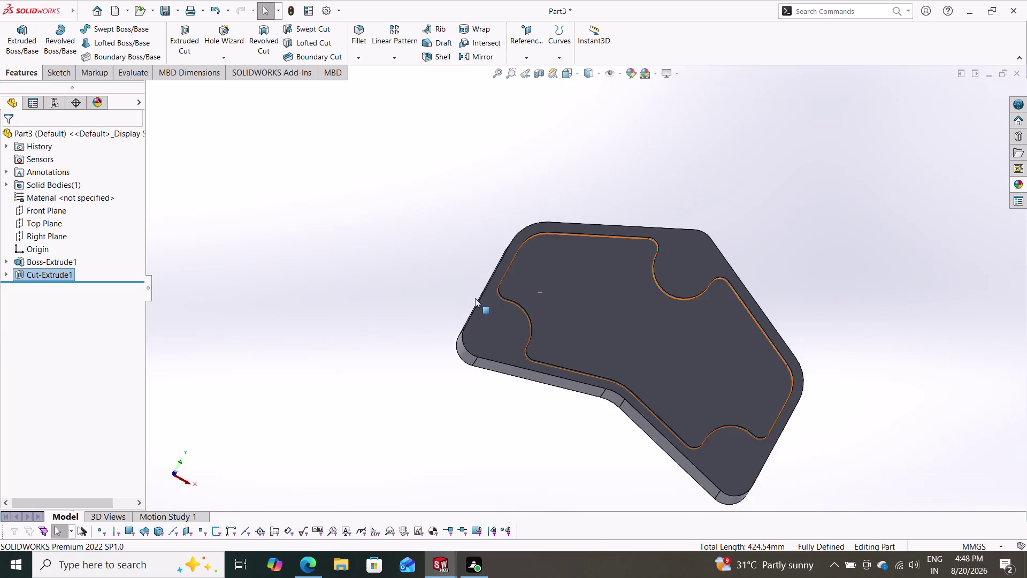
scroll(up, 3)
middle_drag(789, 349, 838, 351)
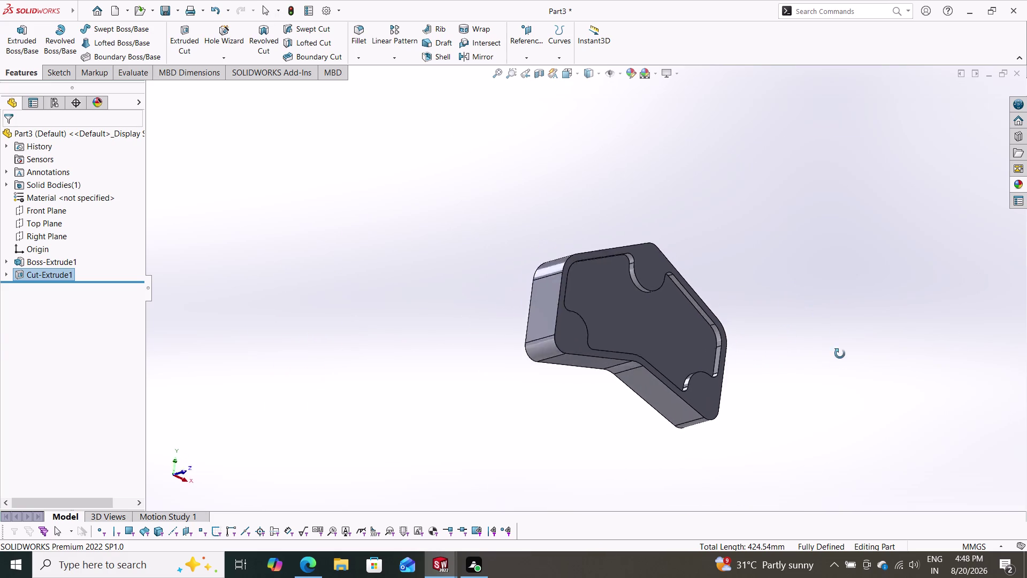
middle_drag(839, 352, 792, 399)
middle_drag(797, 369, 798, 358)
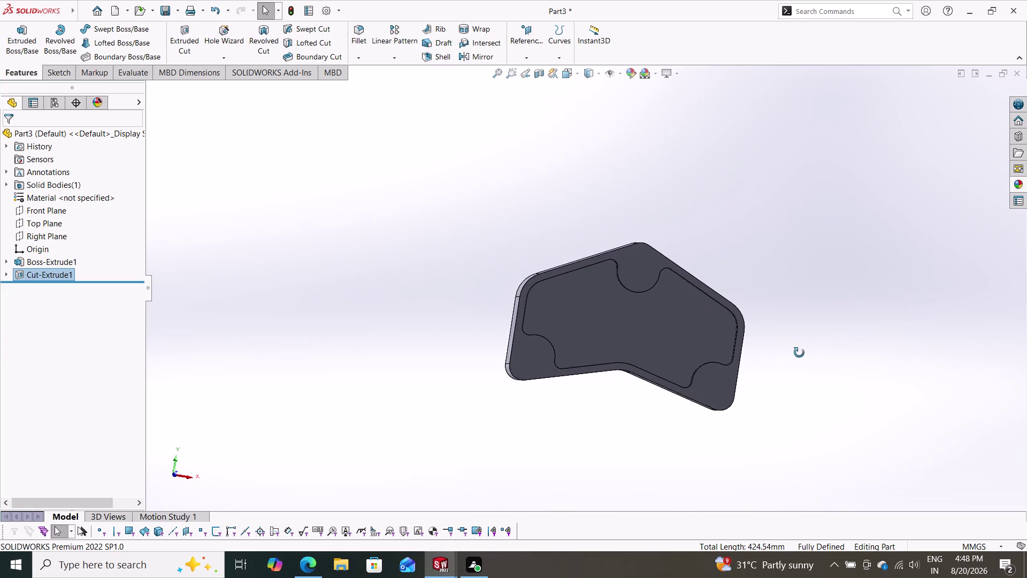
middle_drag(798, 358, 793, 375)
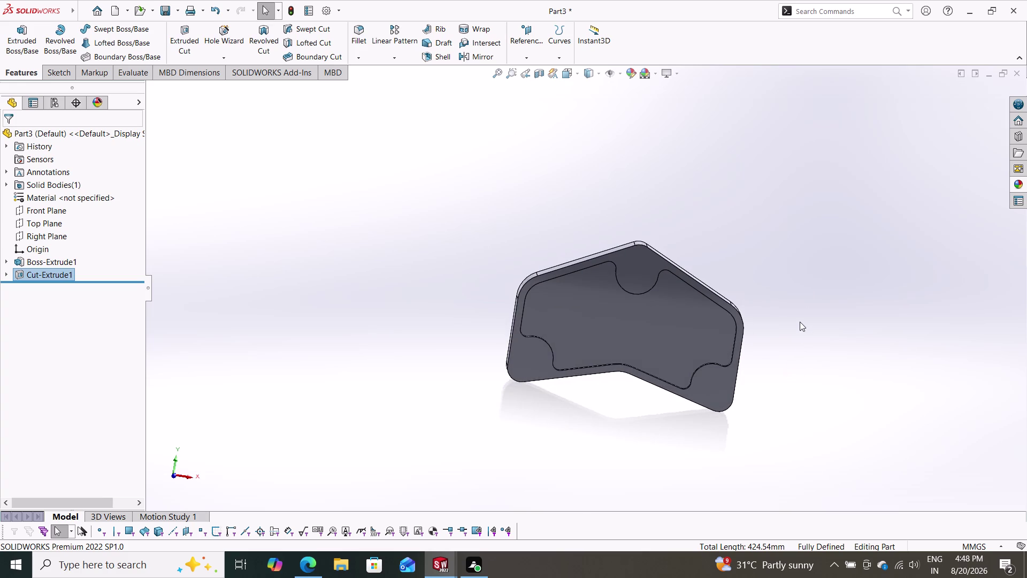
middle_drag(800, 321, 798, 188)
scroll(up, 3)
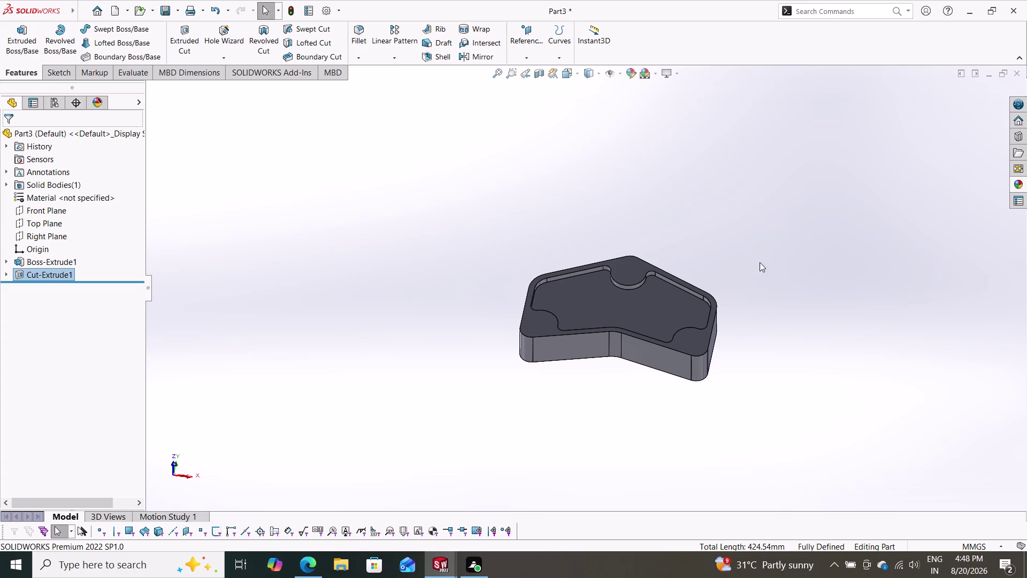
middle_drag(757, 239, 757, 298)
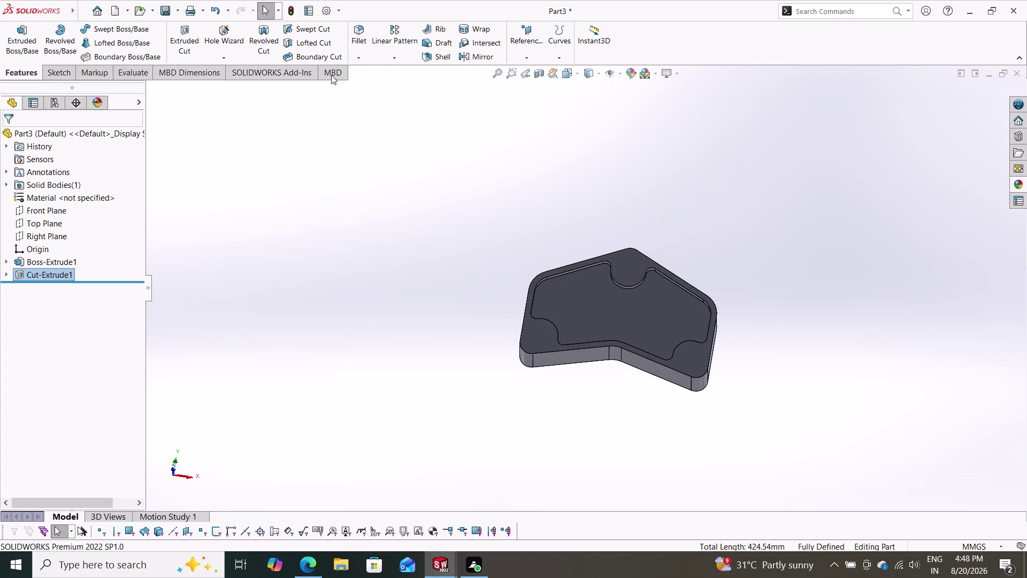
click(471, 54)
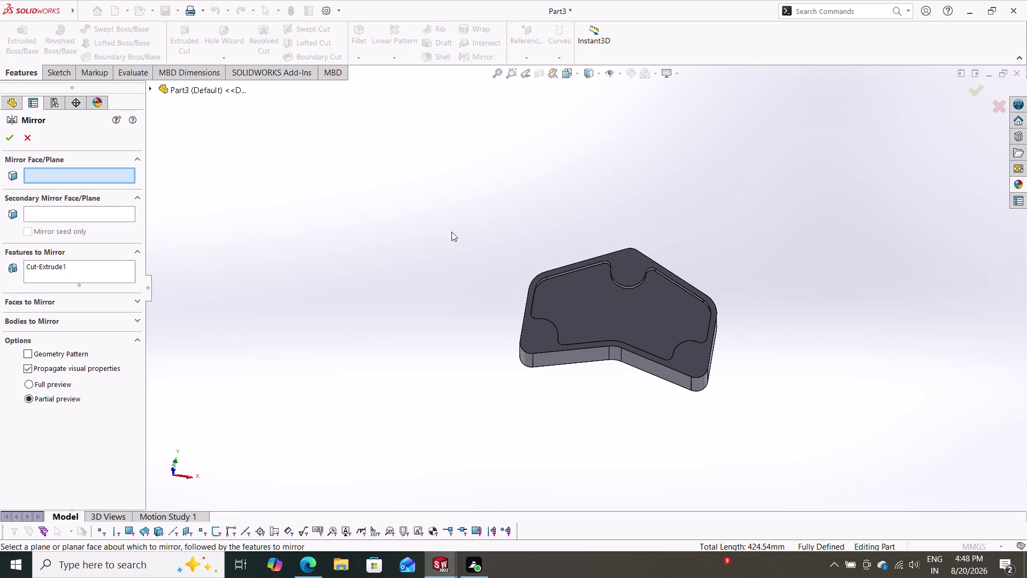
Create Plane1 midway between the plate's top face and its opposite face.
click(21, 137)
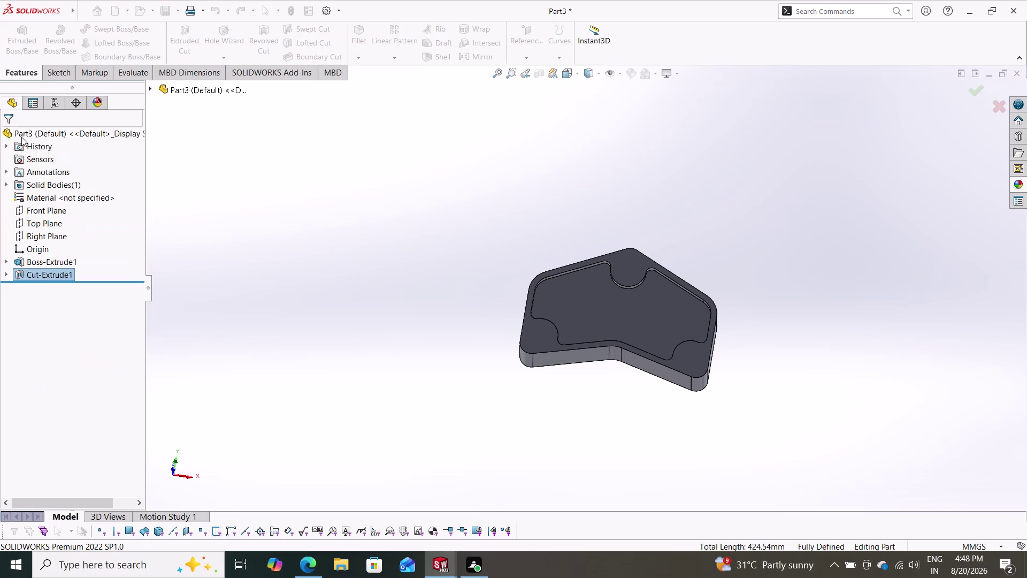
click(526, 57)
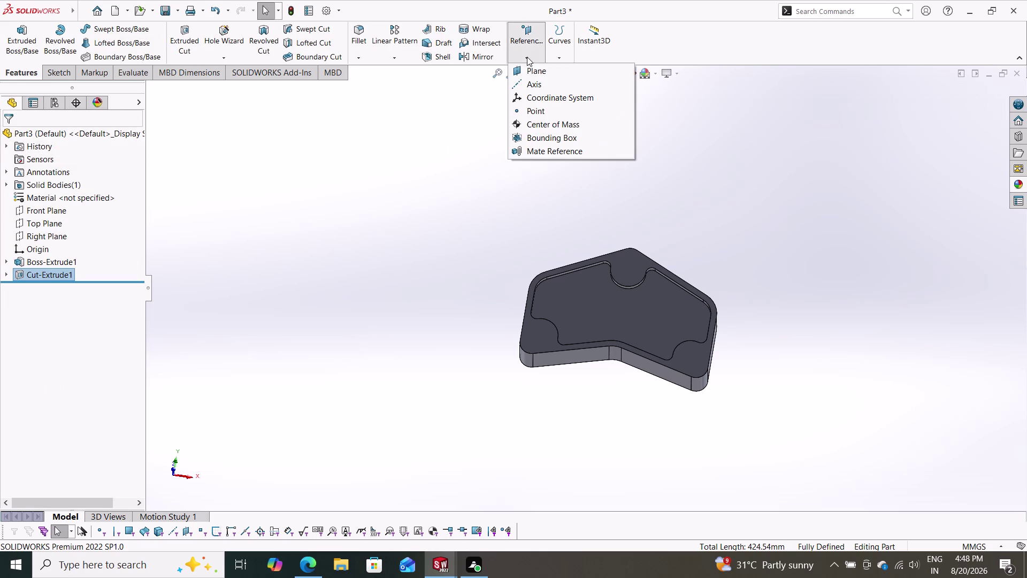
click(531, 73)
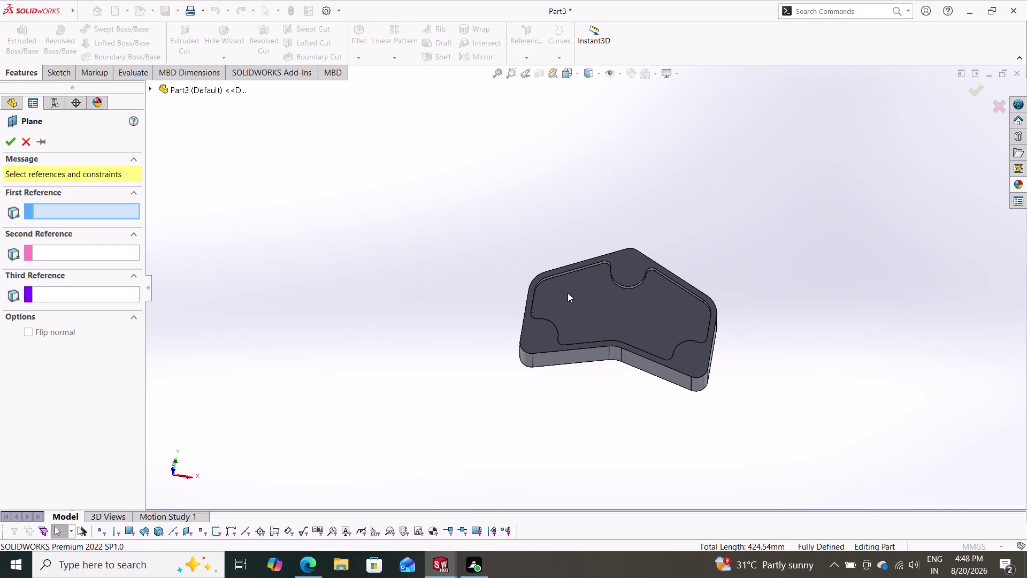
click(540, 337)
middle_drag(472, 401, 560, 306)
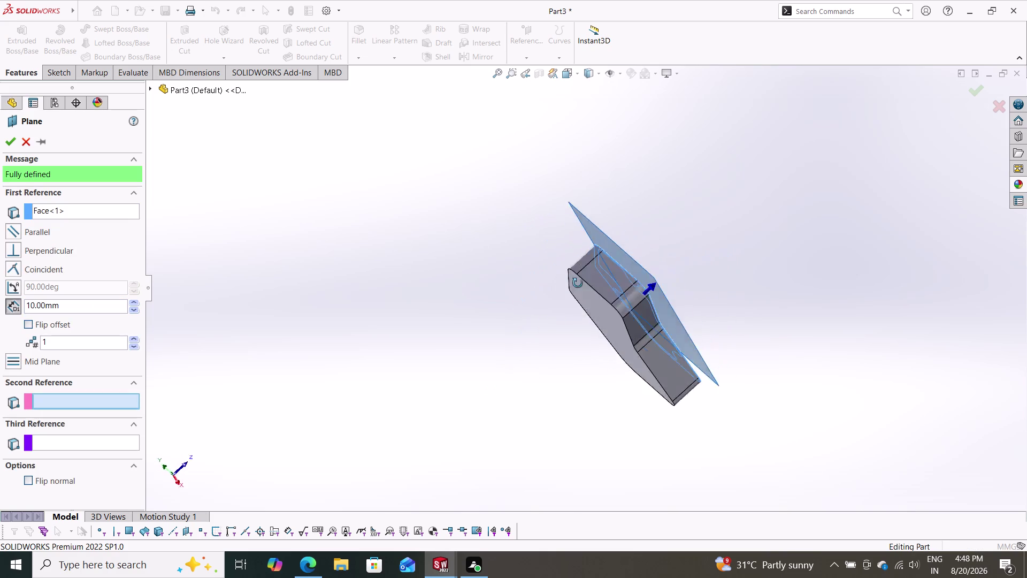
middle_drag(560, 306, 631, 234)
click(661, 272)
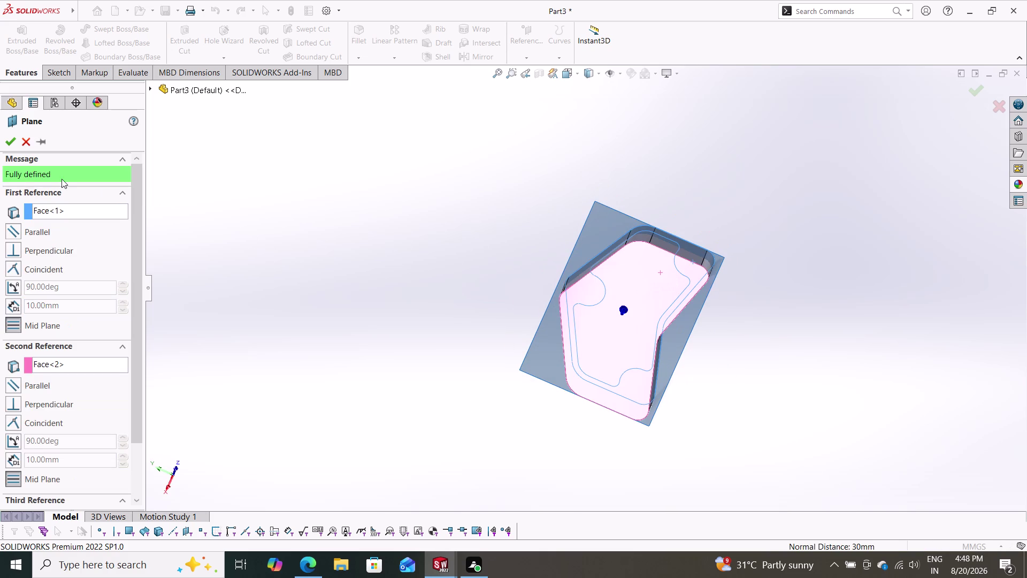
click(11, 140)
middle_drag(389, 241, 314, 310)
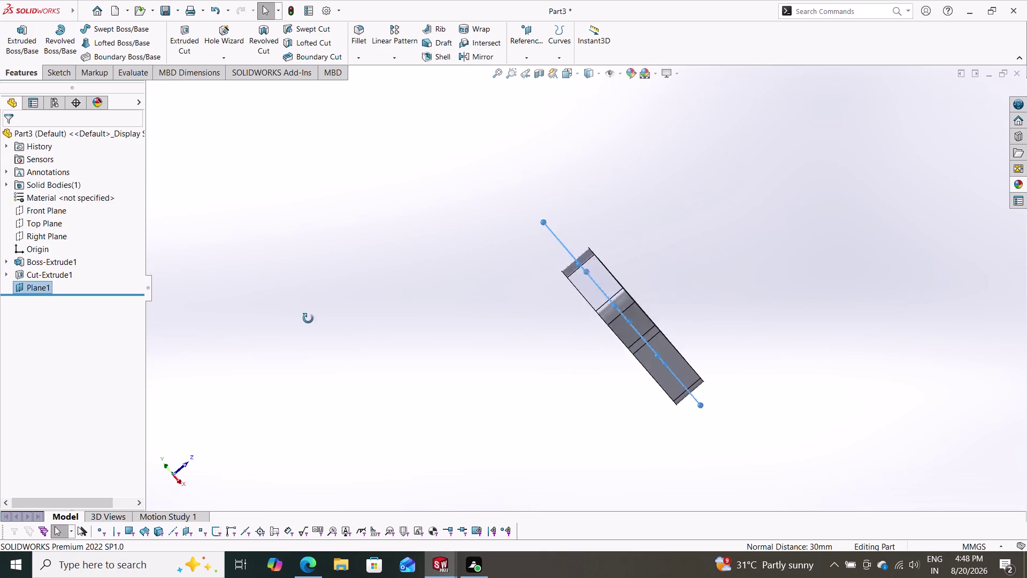
middle_drag(314, 310, 253, 381)
Mirror Cut-Extrude1 about Plane1 to create Mirror1.
click(41, 272)
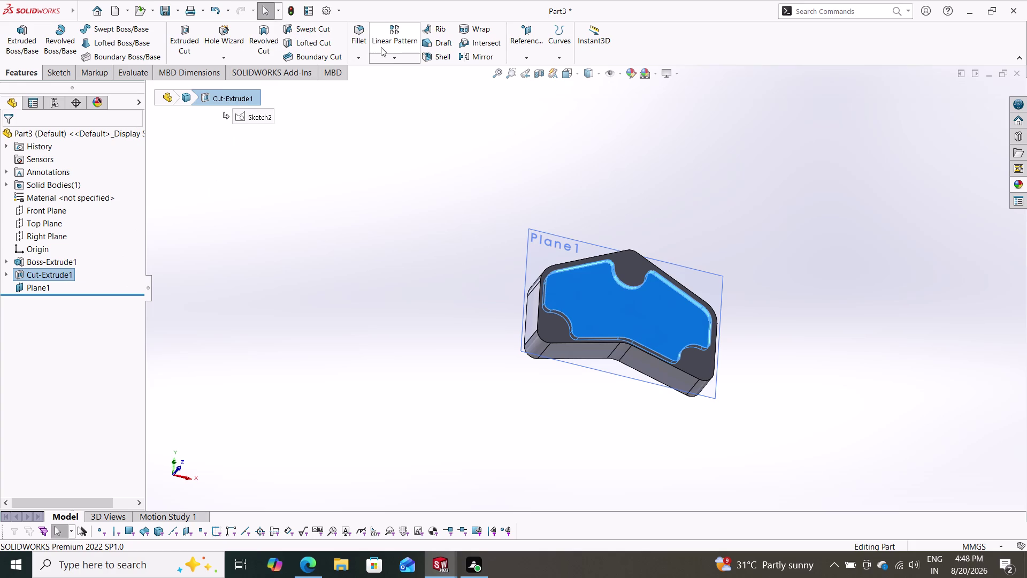
click(476, 58)
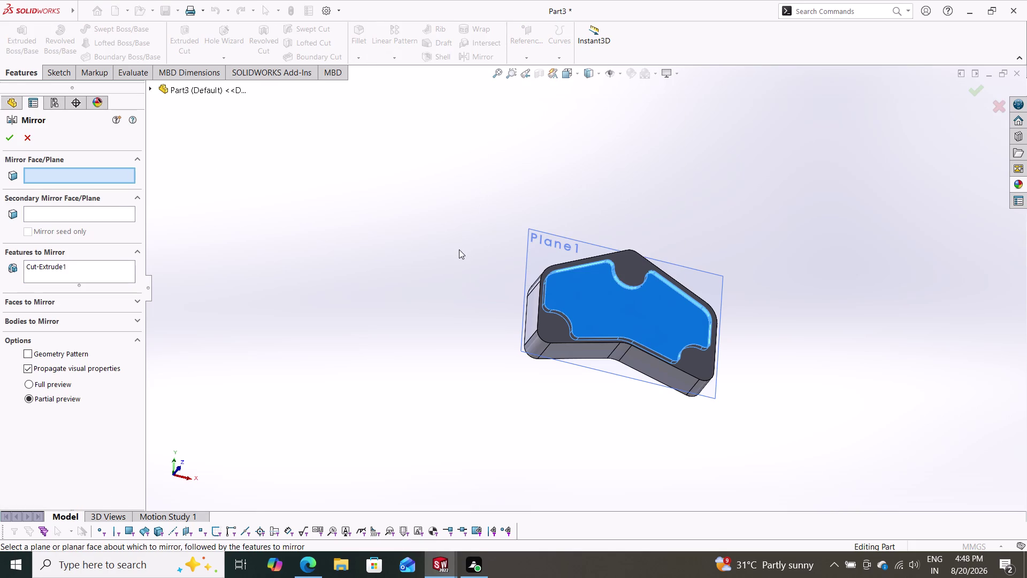
click(533, 247)
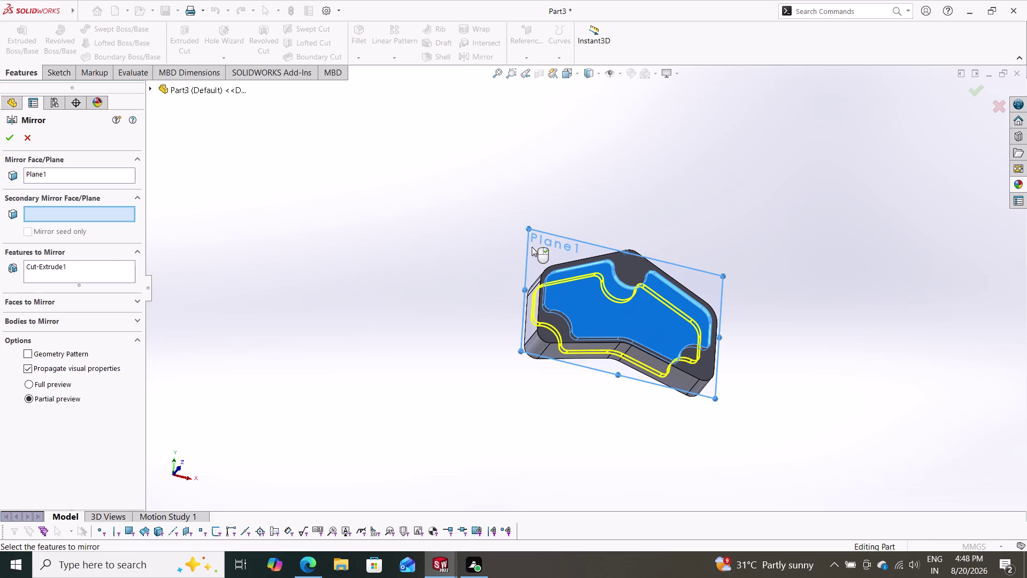
click(4, 133)
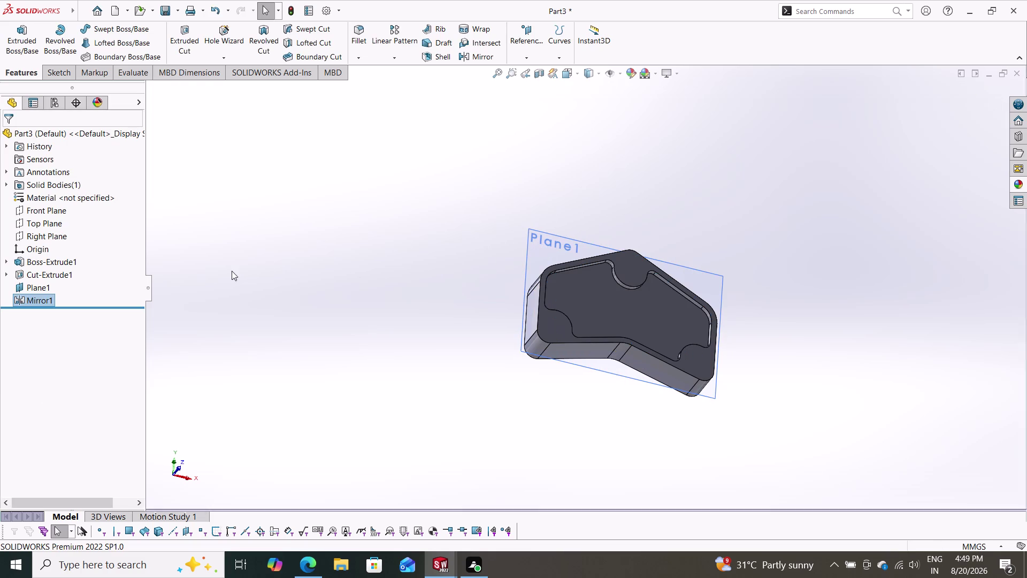
middle_drag(334, 289, 527, 208)
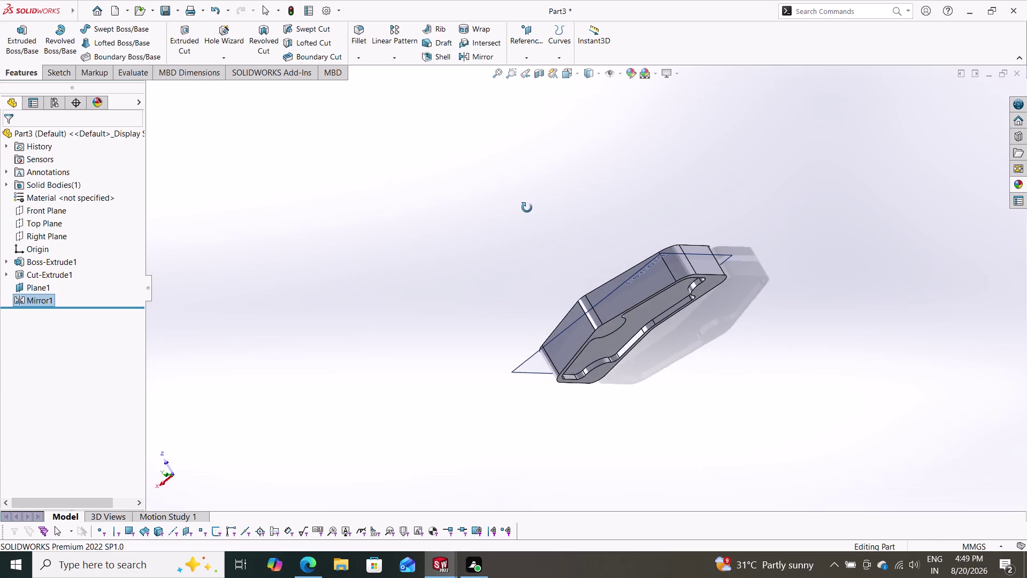
middle_drag(527, 208, 315, 297)
scroll(down, 3)
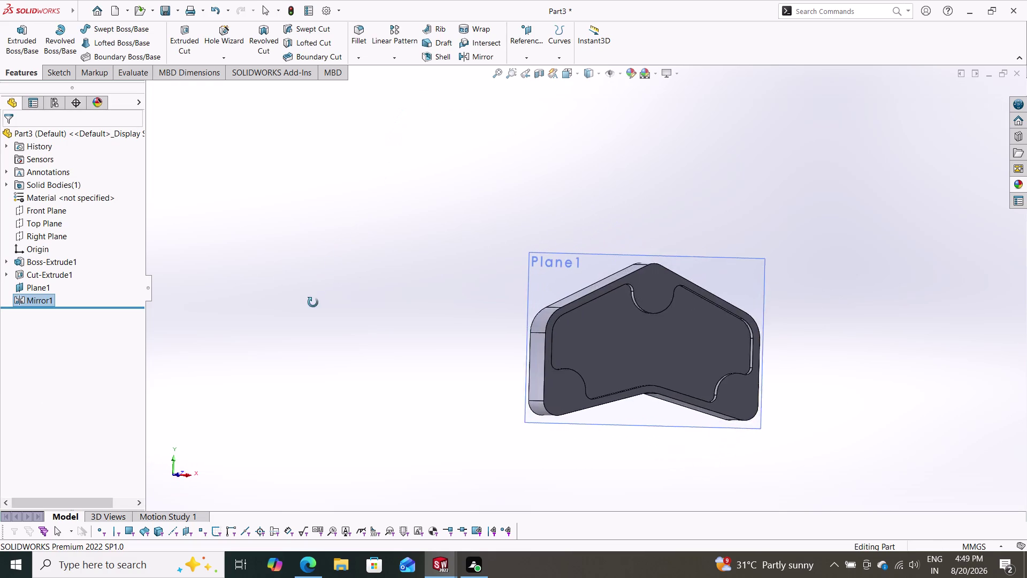
middle_drag(315, 298, 310, 306)
click(40, 289)
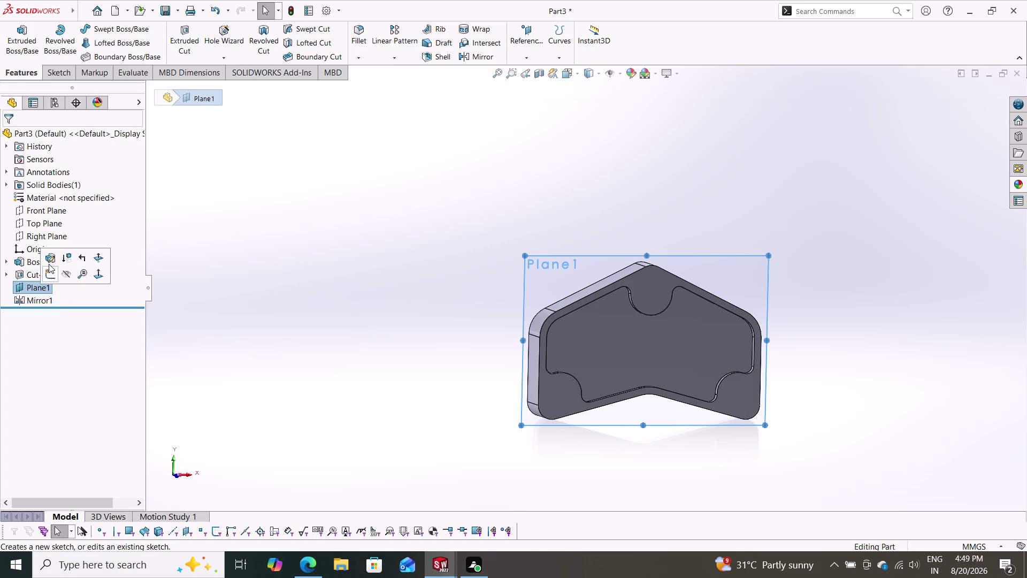
click(67, 272)
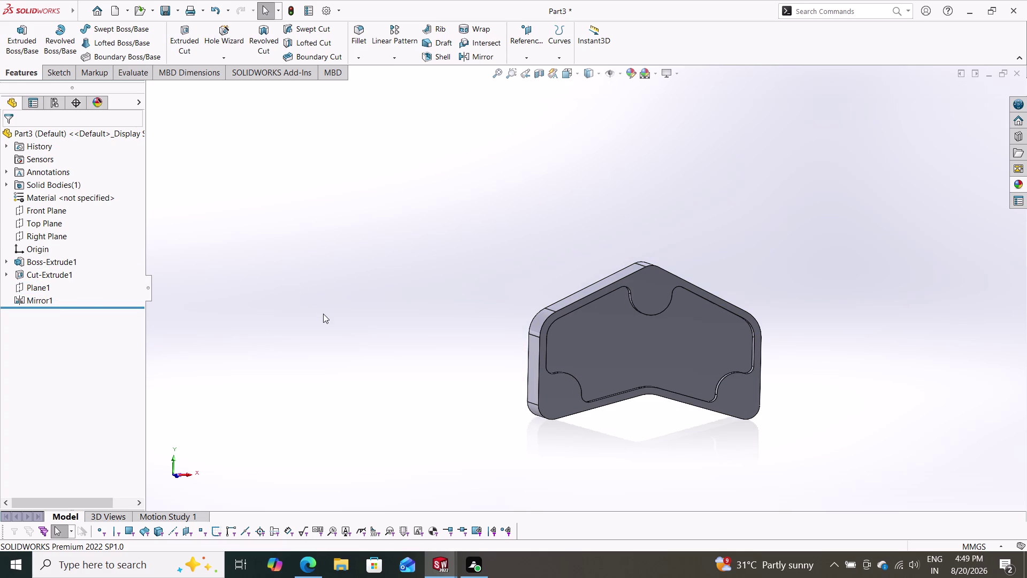
middle_drag(326, 308, 535, 348)
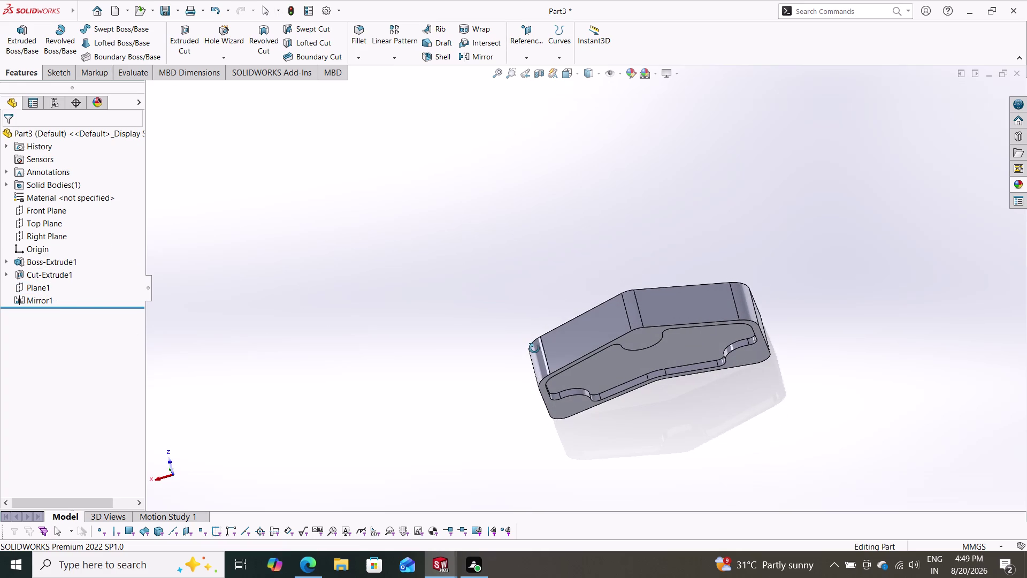
middle_drag(534, 348, 534, 346)
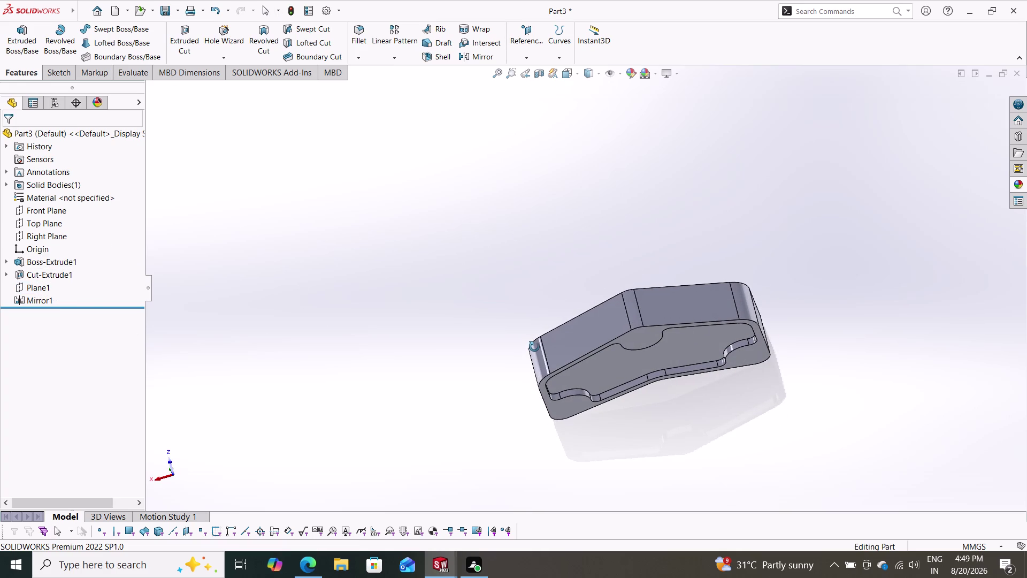
middle_drag(534, 347, 354, 546)
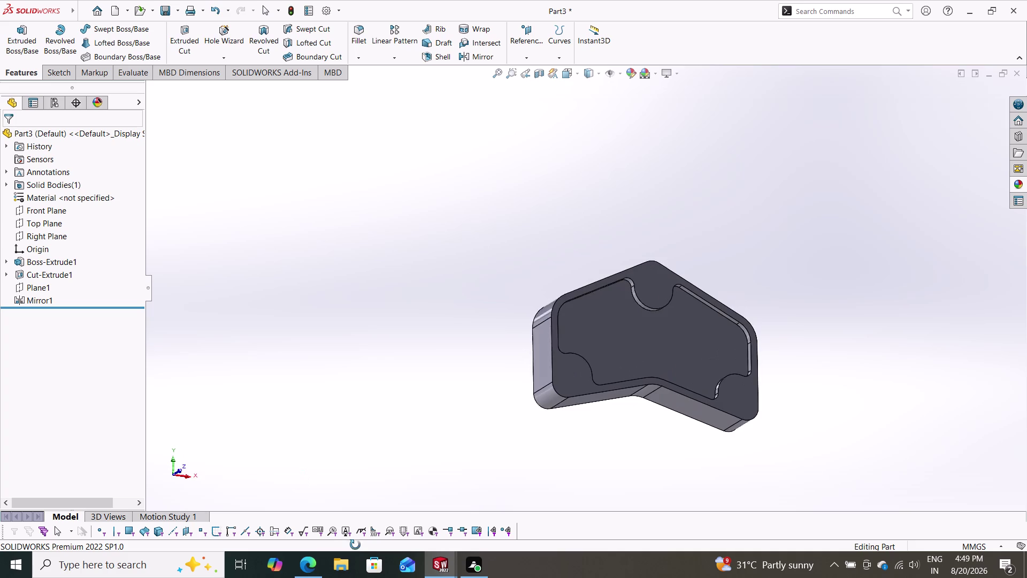
middle_drag(354, 546, 408, 484)
right_drag(419, 476, 409, 494)
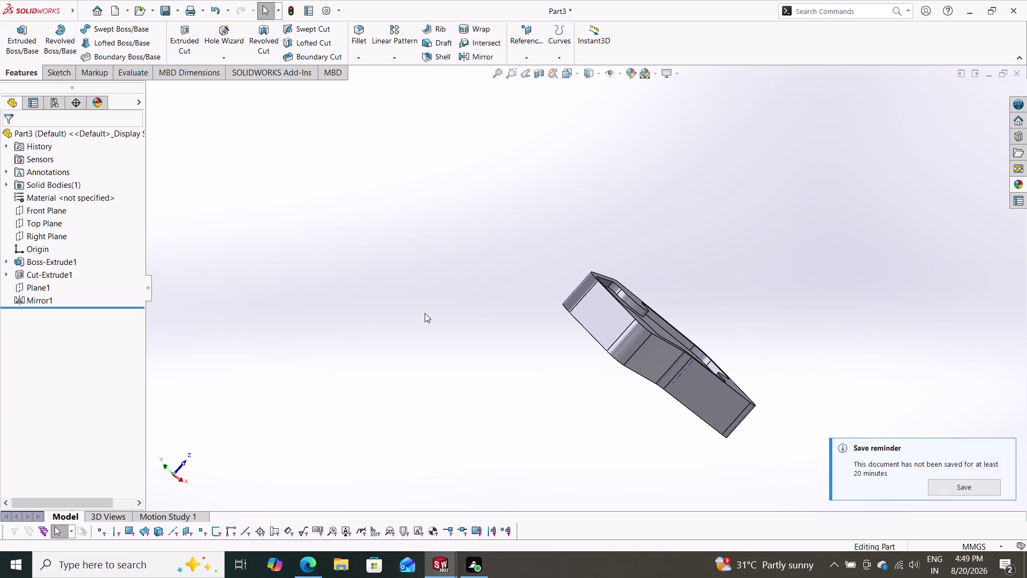
middle_drag(430, 317, 348, 453)
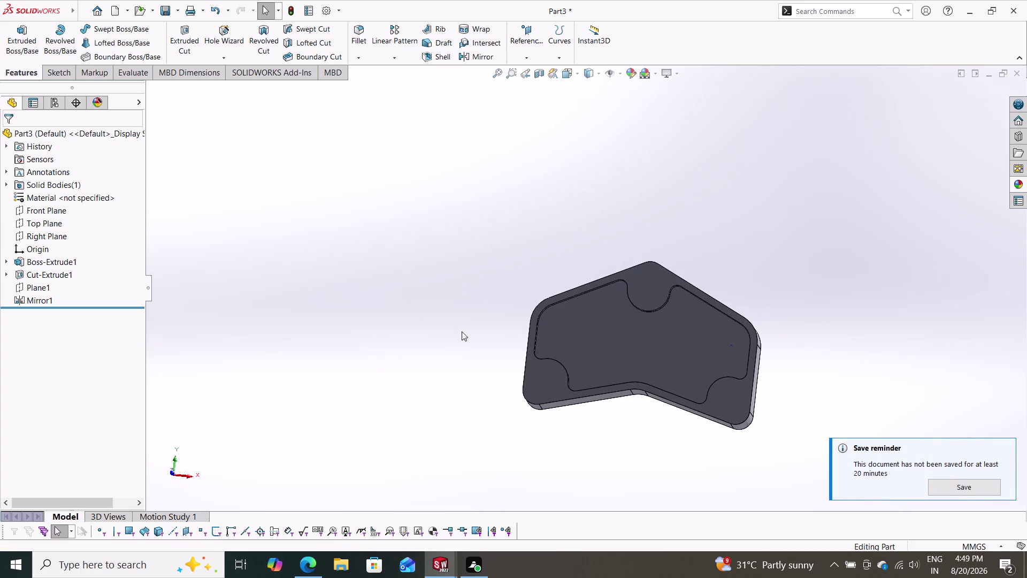
middle_drag(489, 281, 484, 358)
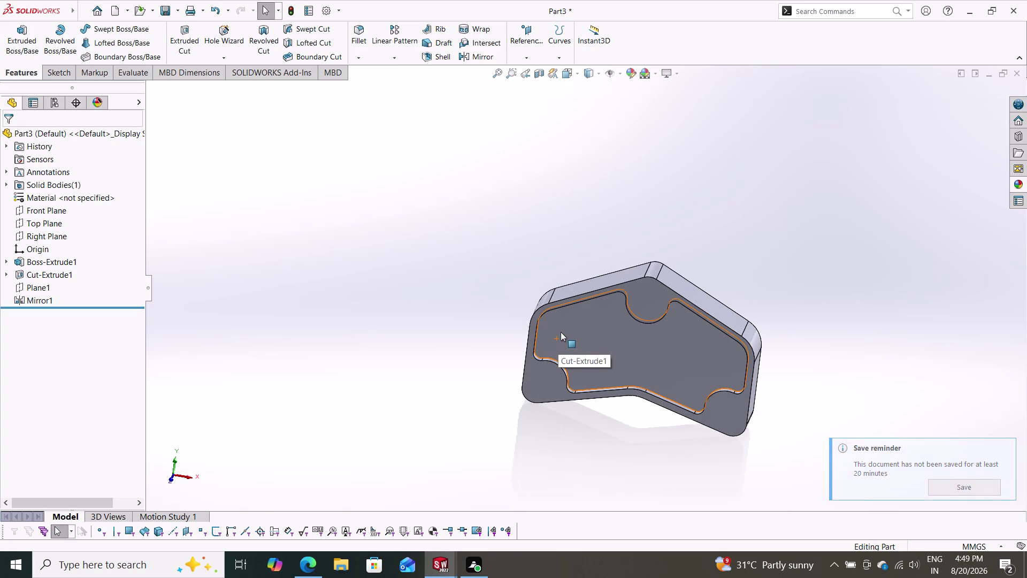
key(Escape)
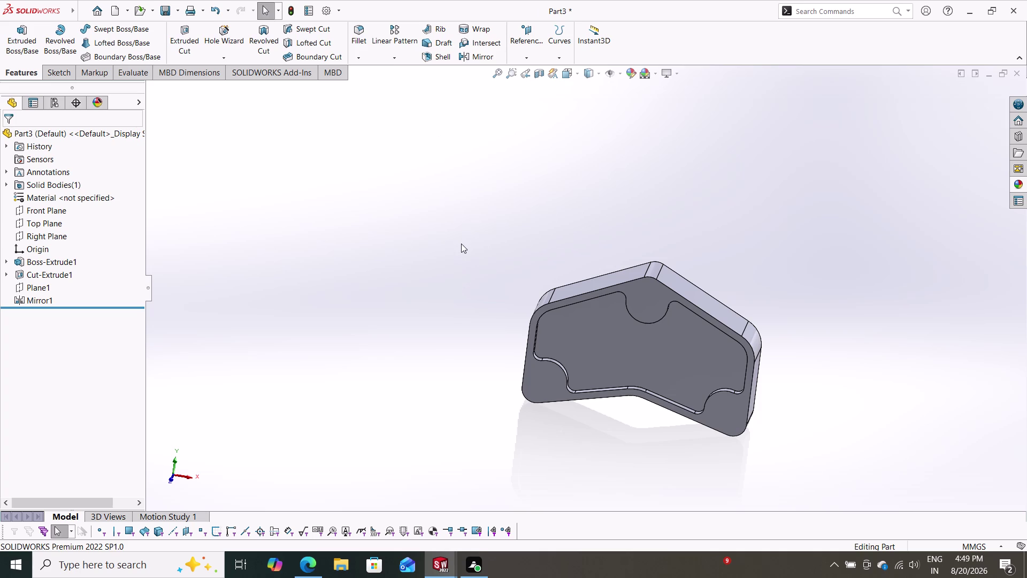
scroll(down, 3)
middle_drag(502, 328, 710, 286)
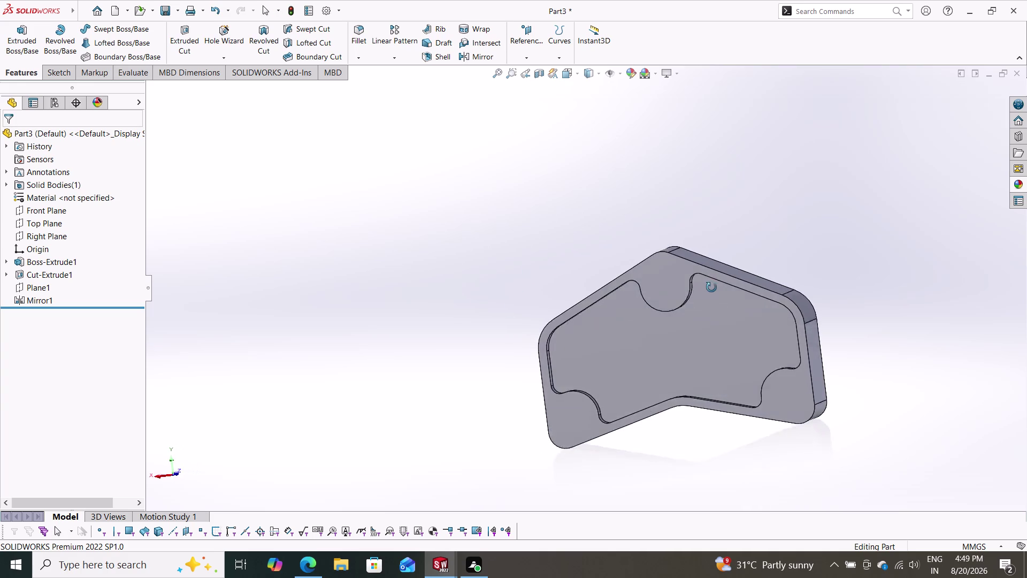
middle_drag(710, 286, 496, 471)
scroll(up, 3)
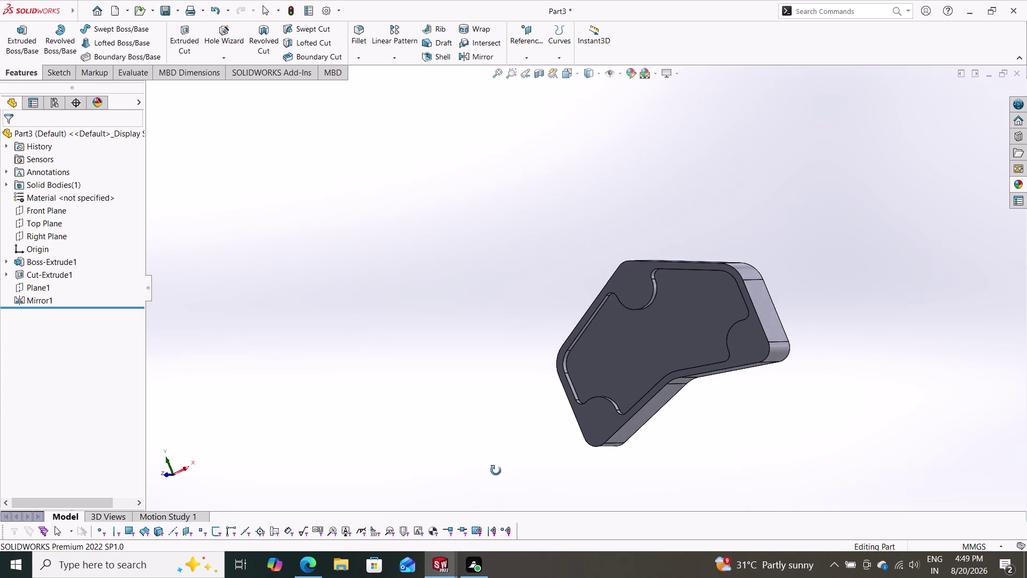
middle_drag(496, 471, 555, 494)
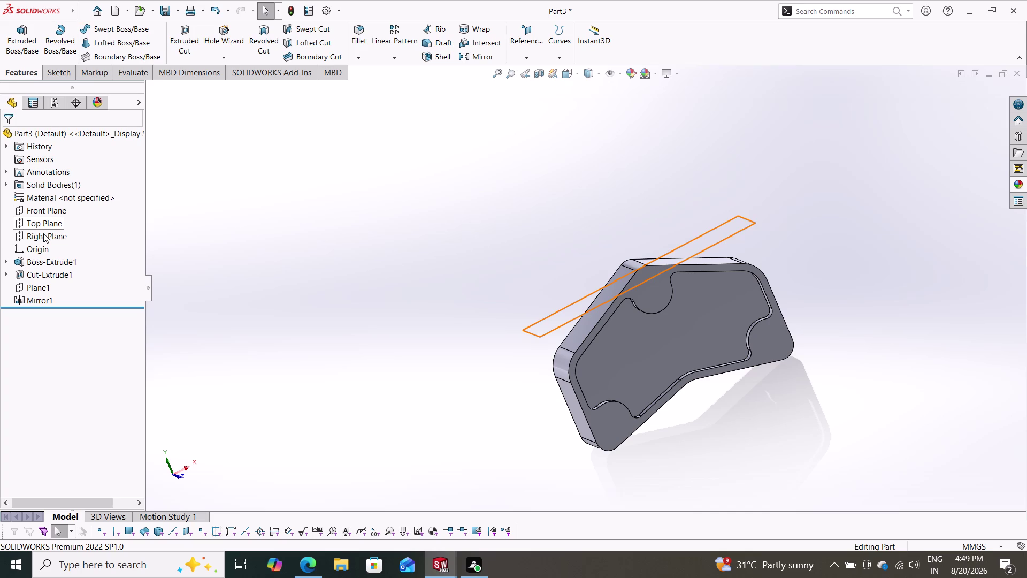
click(59, 262)
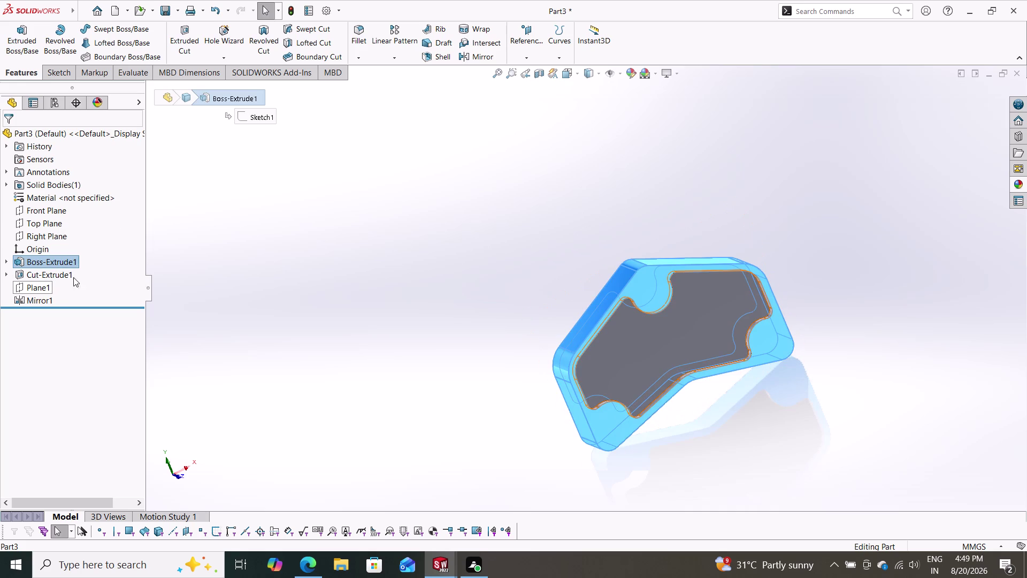
click(56, 276)
click(84, 251)
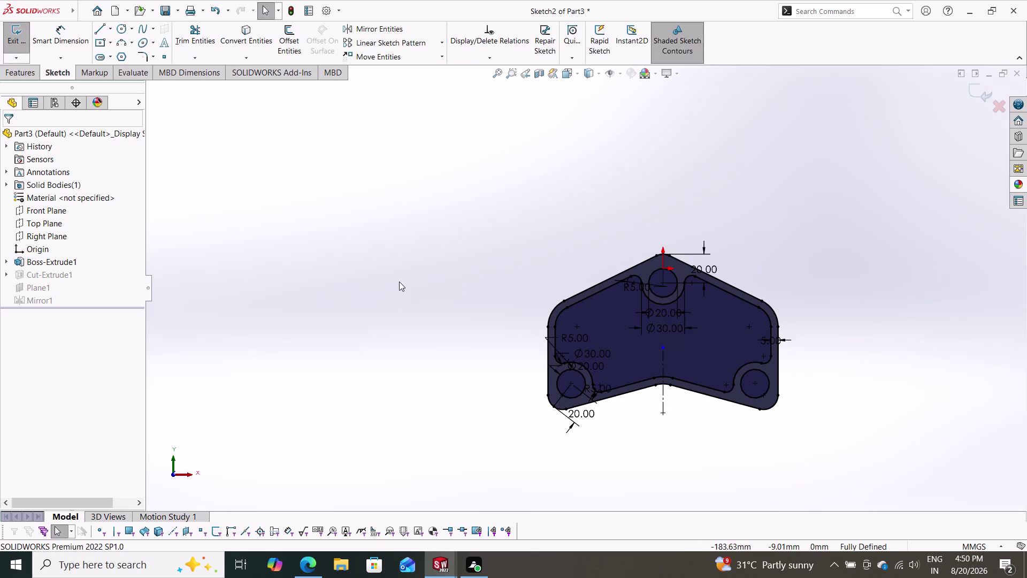
click(35, 77)
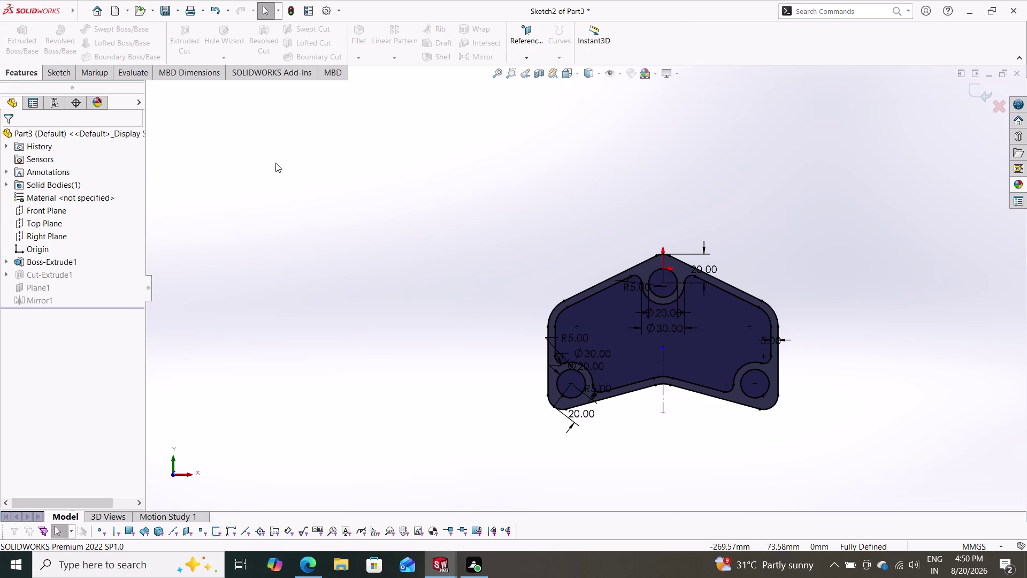
middle_drag(514, 382, 515, 294)
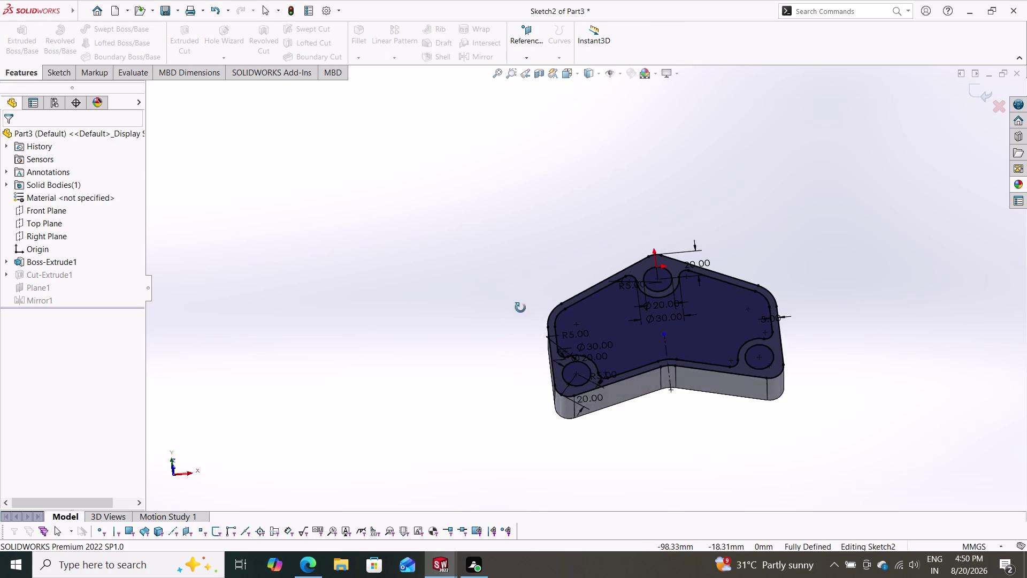
middle_drag(516, 294, 527, 422)
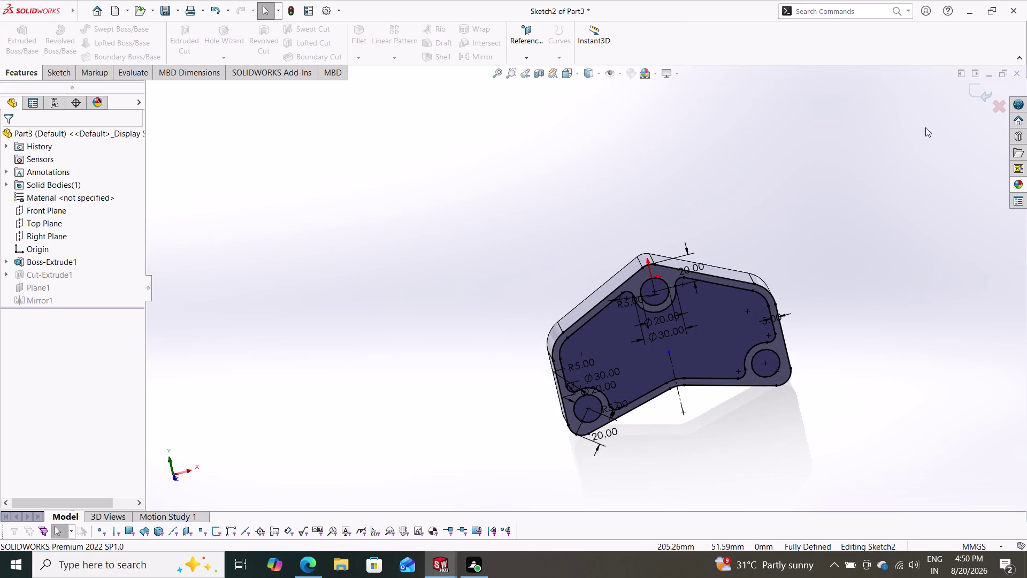
click(971, 88)
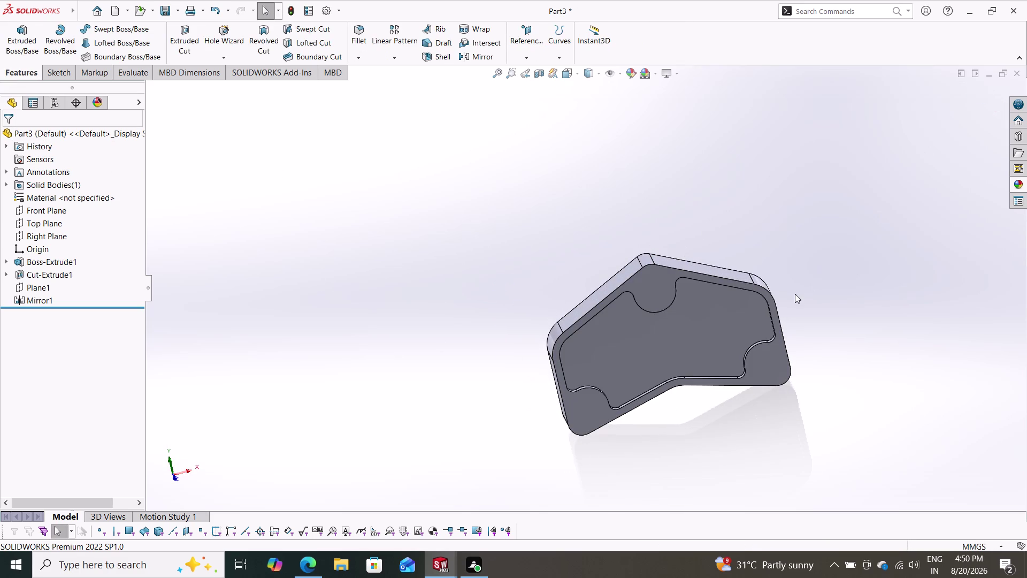
middle_drag(795, 294, 784, 228)
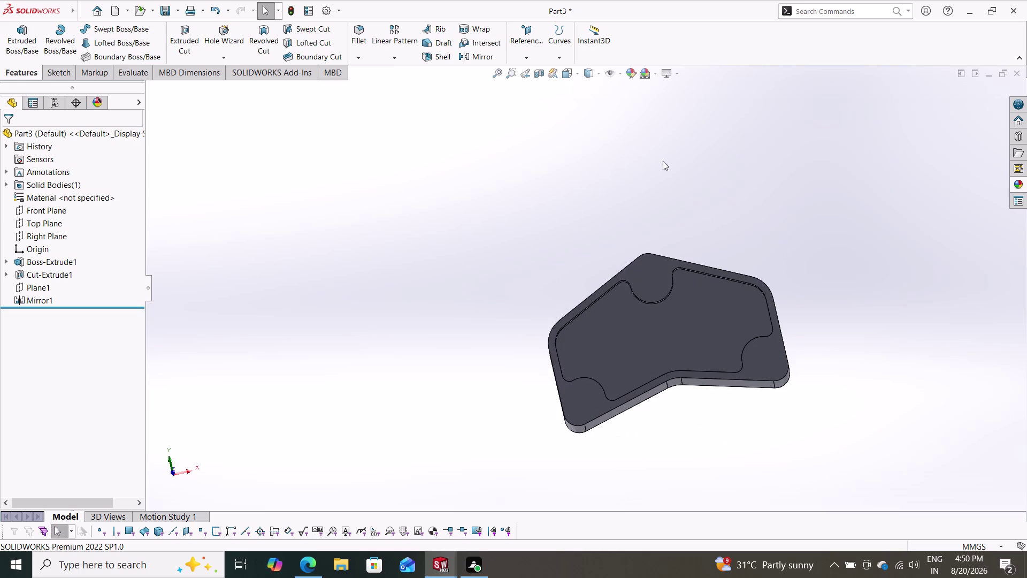
click(20, 71)
click(53, 73)
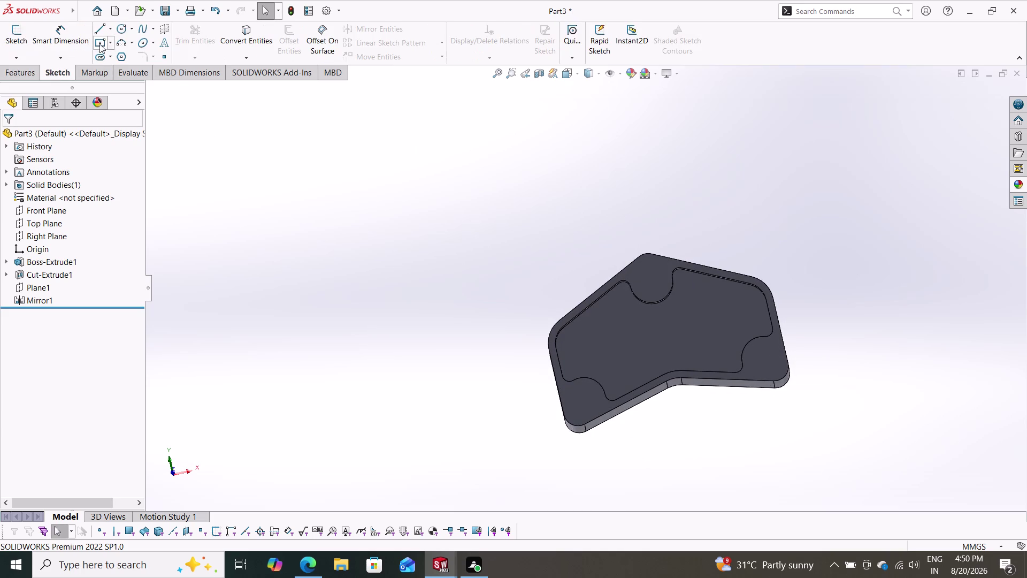
Start Sketch3 on the plate's front face, with no drawing tool active.
click(119, 27)
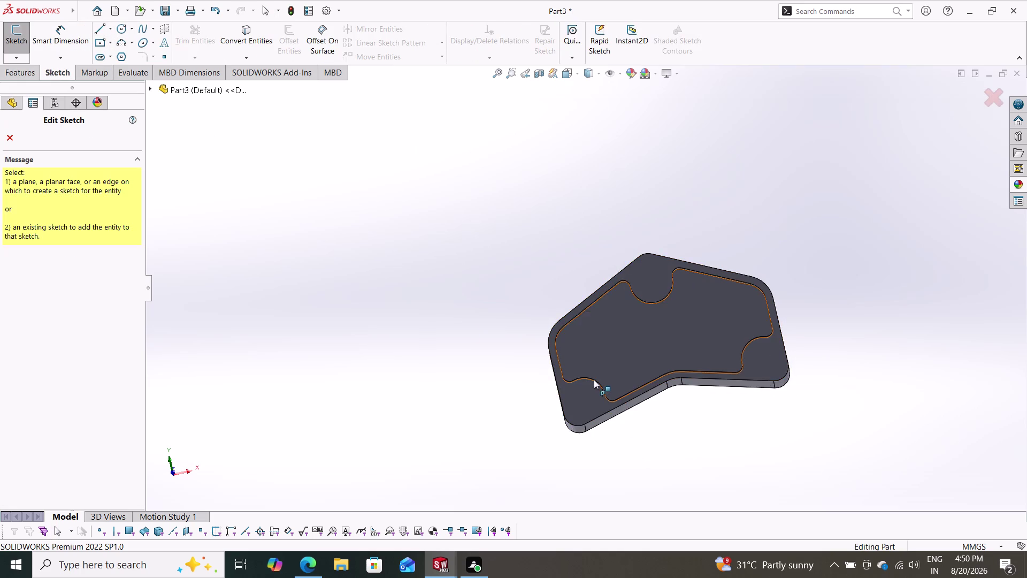
click(652, 337)
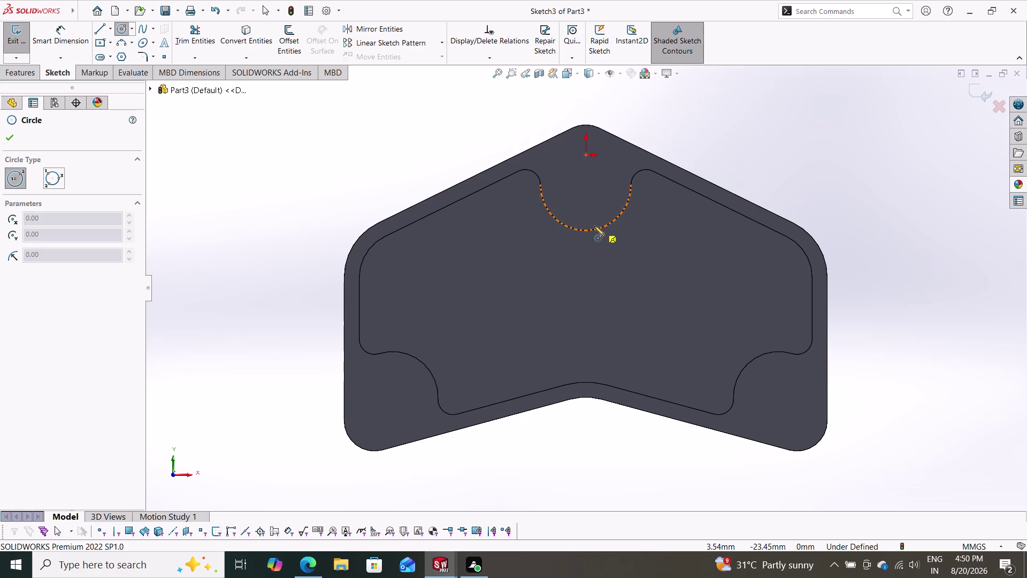
key(Escape)
key(Escape)
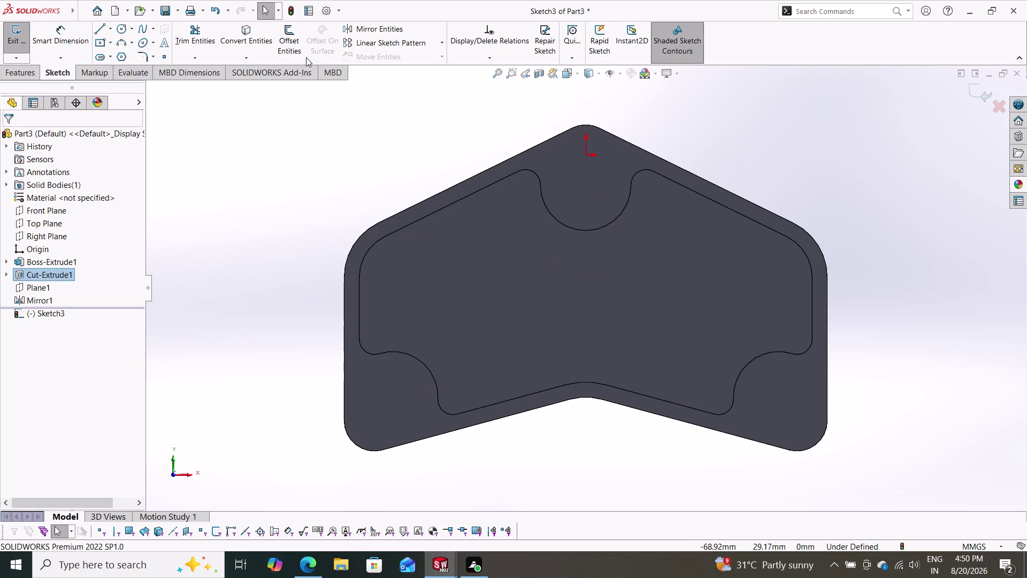
Convert the lower-left, top and lower-right notch arcs into the sketch.
click(244, 25)
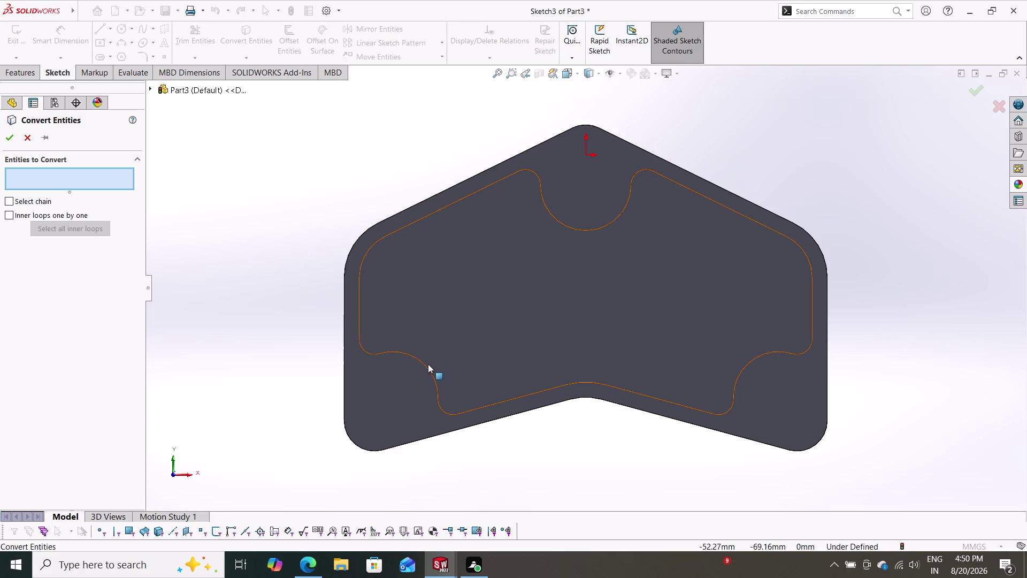
click(425, 366)
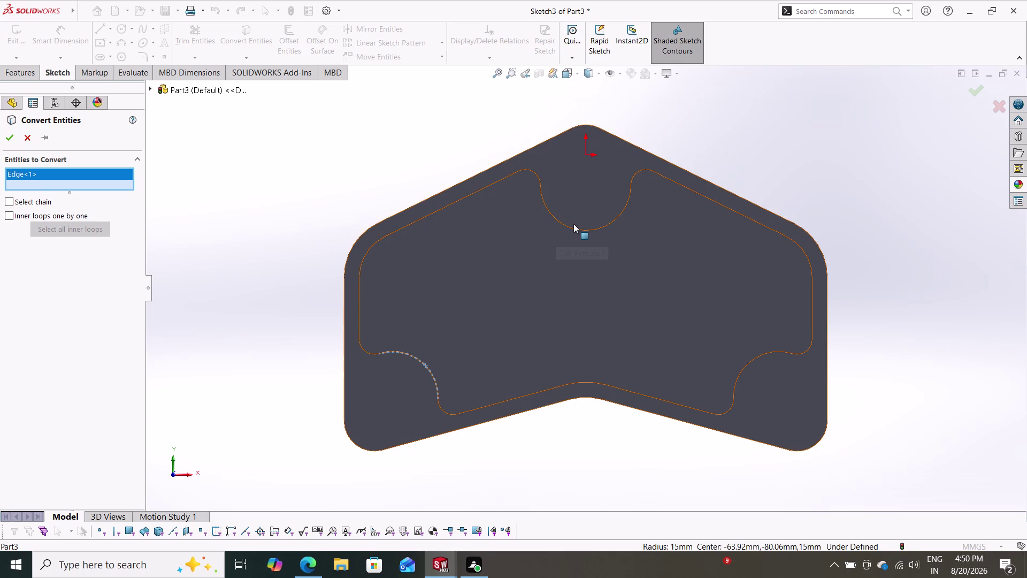
click(574, 230)
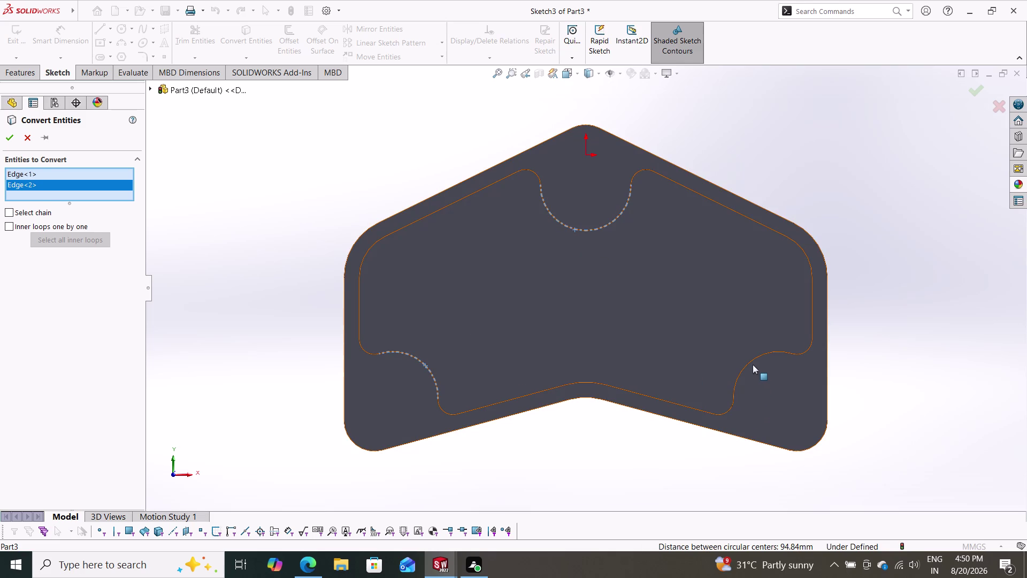
click(753, 360)
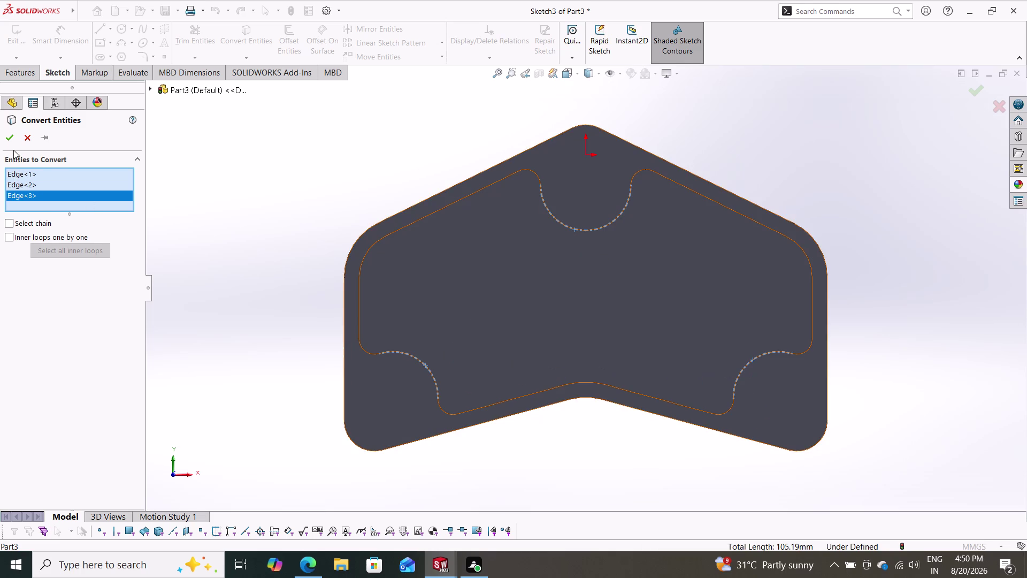
click(13, 138)
key(Escape)
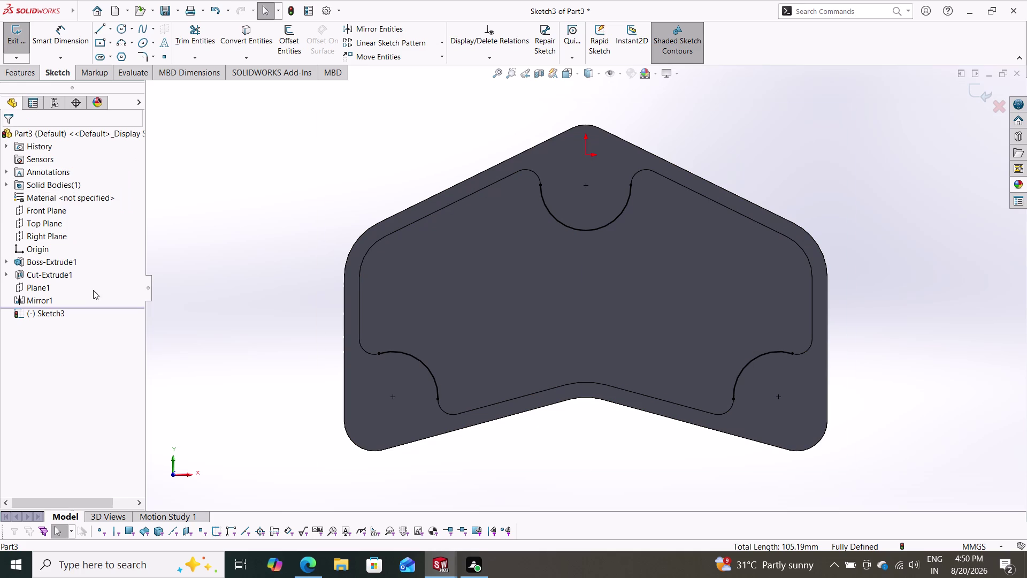
click(117, 23)
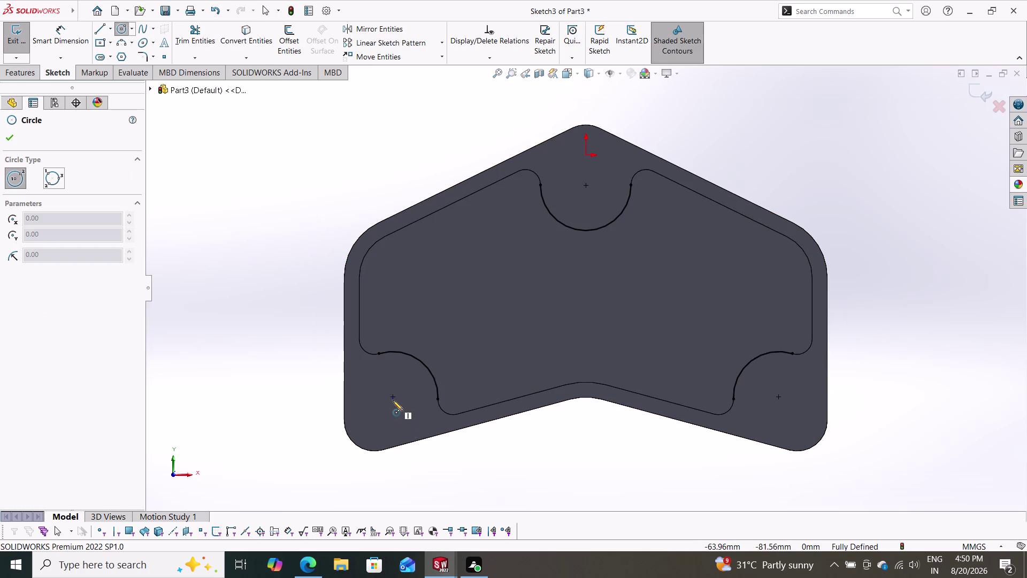
Draw circles centred on the lower-left, top and lower-right notches.
click(393, 398)
click(411, 413)
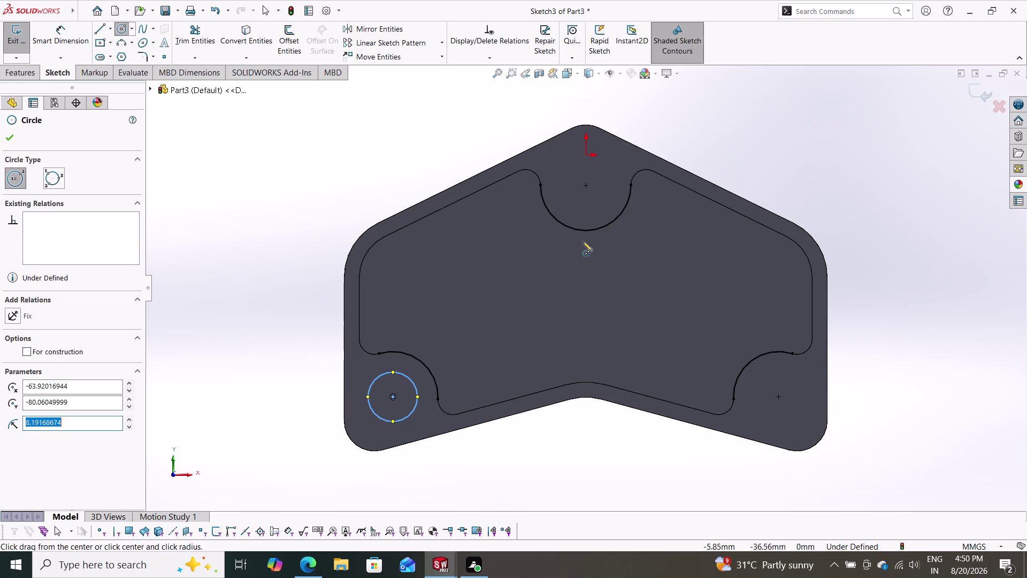
click(586, 187)
click(595, 203)
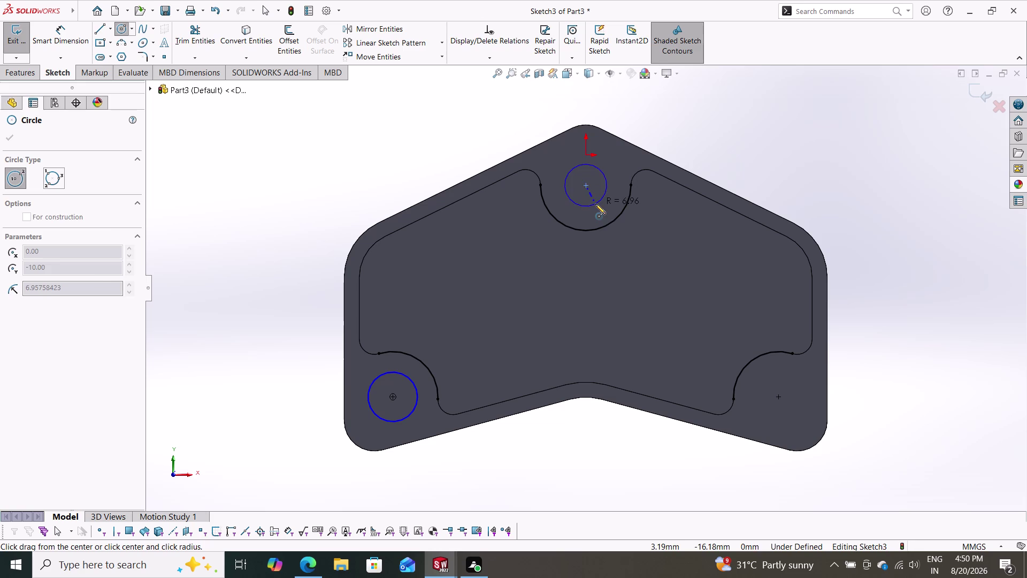
click(780, 400)
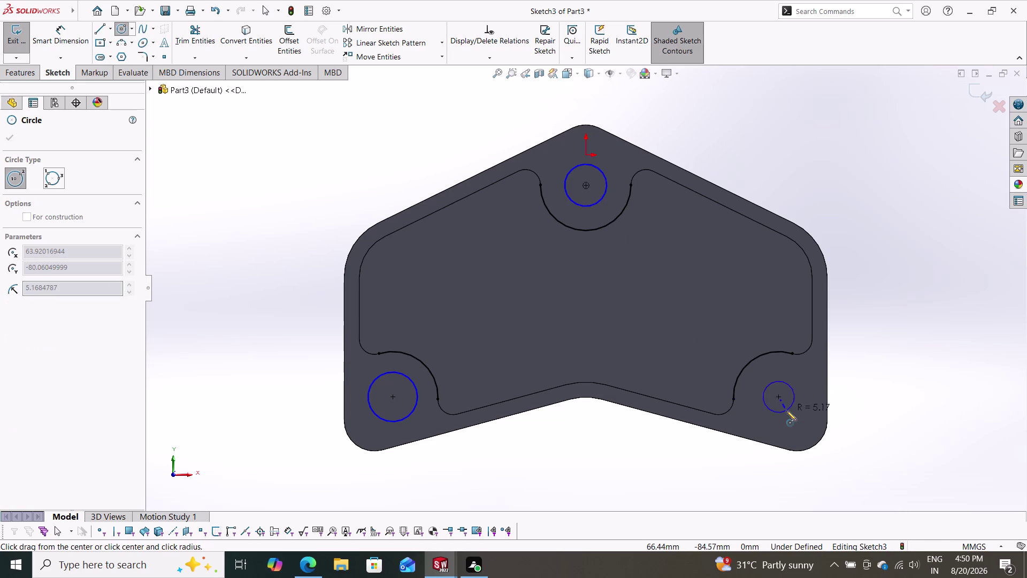
click(790, 412)
key(Escape)
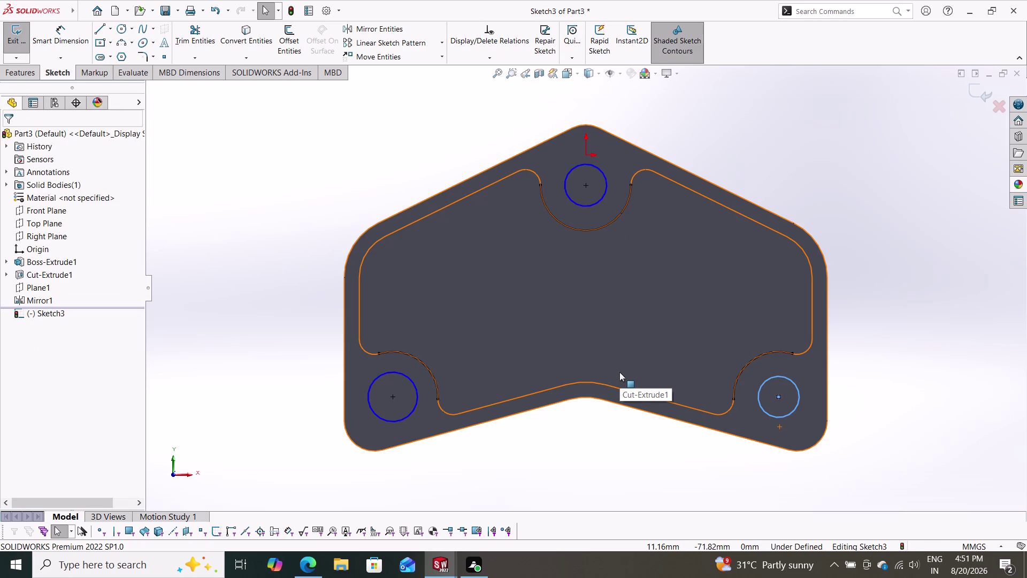
Dimension the lower-left and top circles to 20 mm diameter.
click(65, 31)
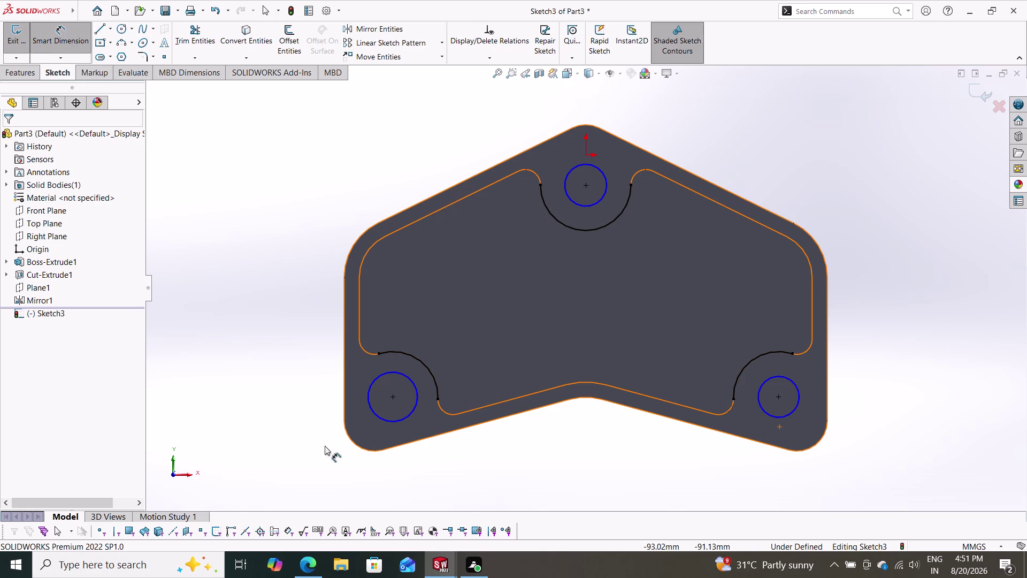
click(410, 409)
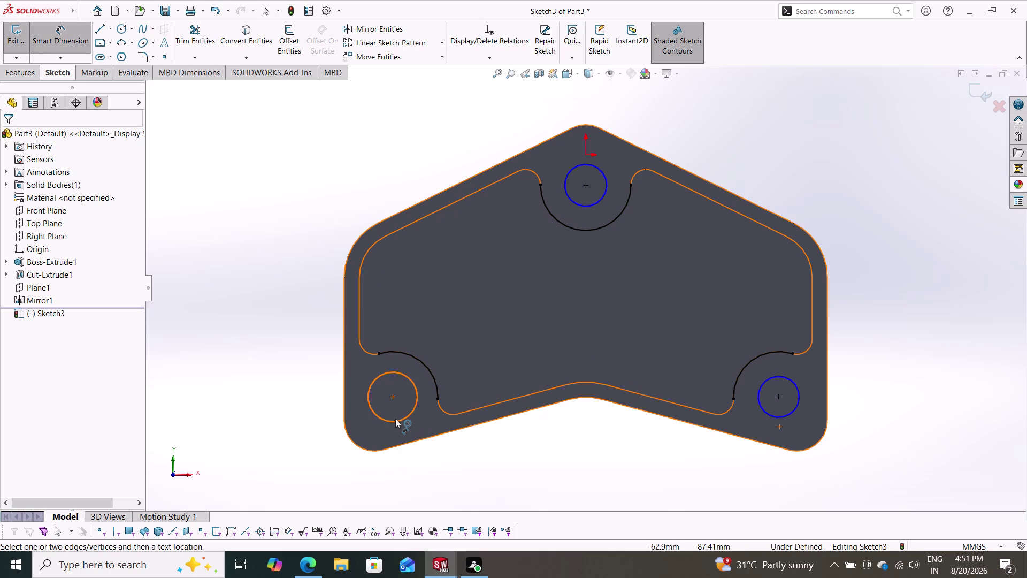
click(395, 419)
click(423, 456)
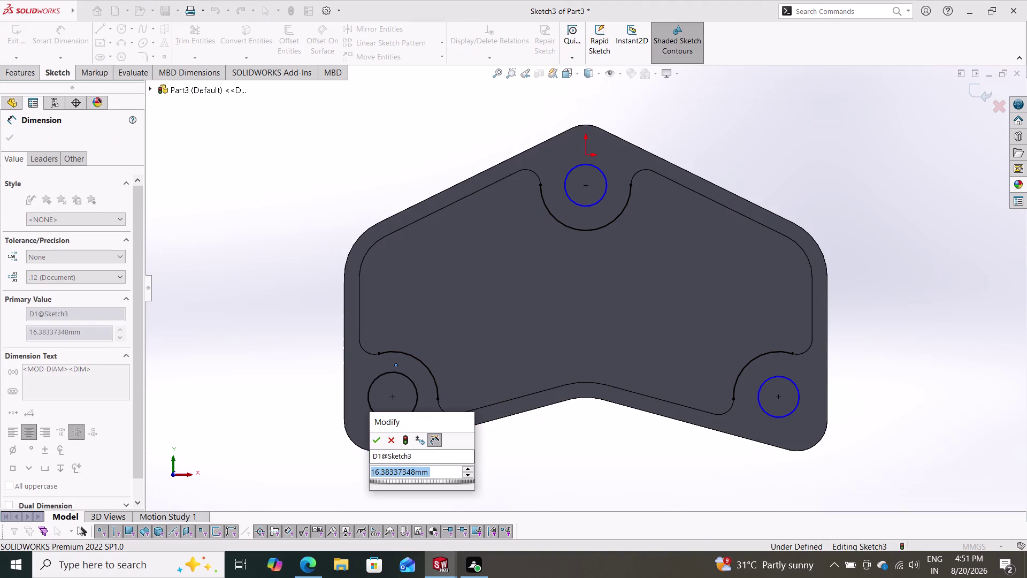
text(20)
key(Return)
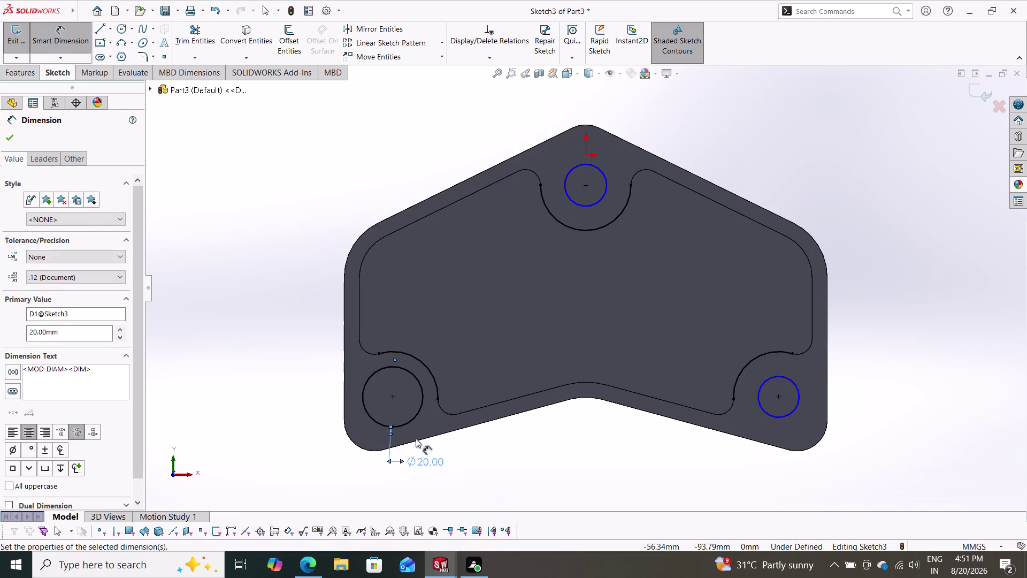
click(603, 172)
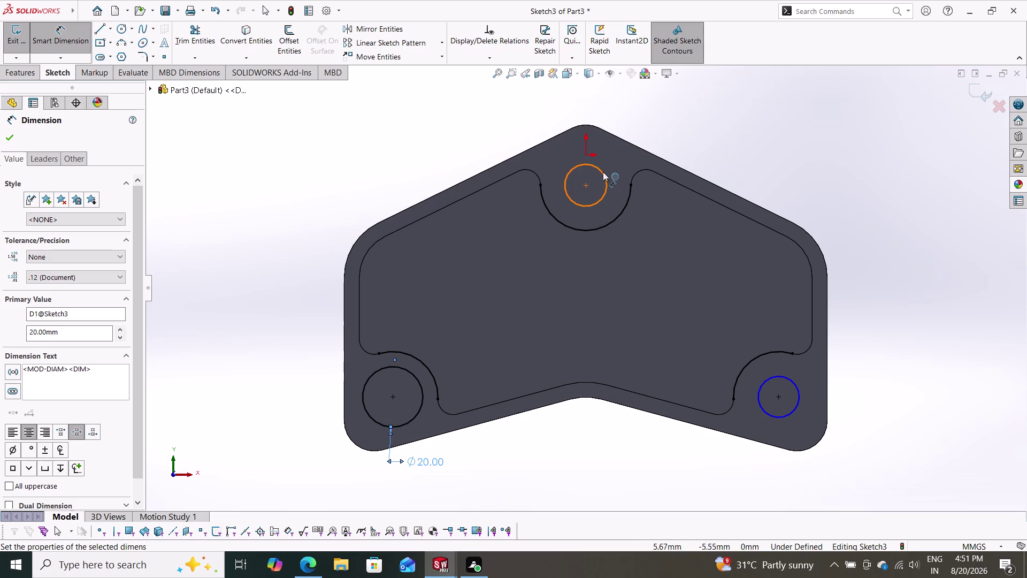
click(639, 126)
text(20)
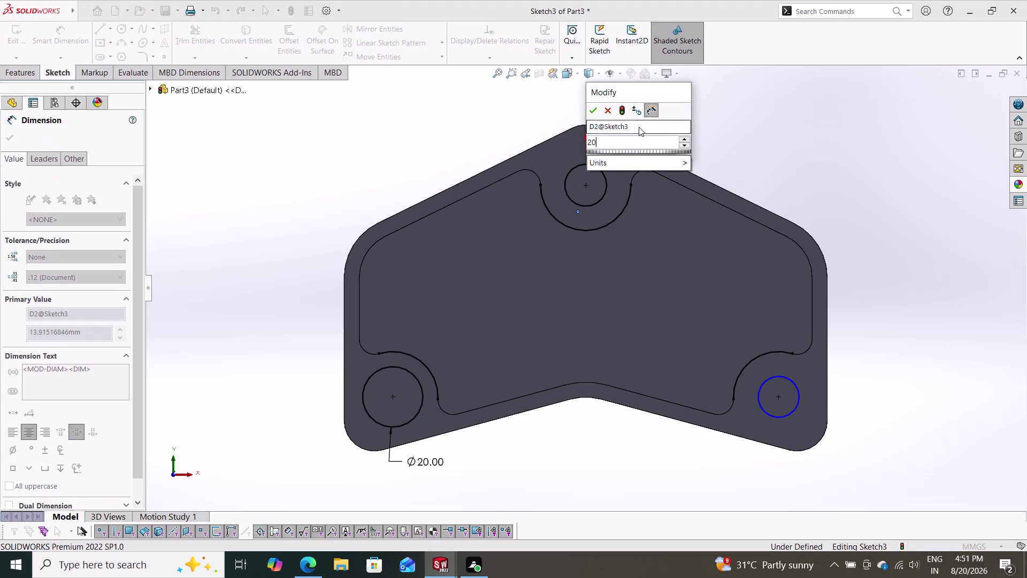
key(Return)
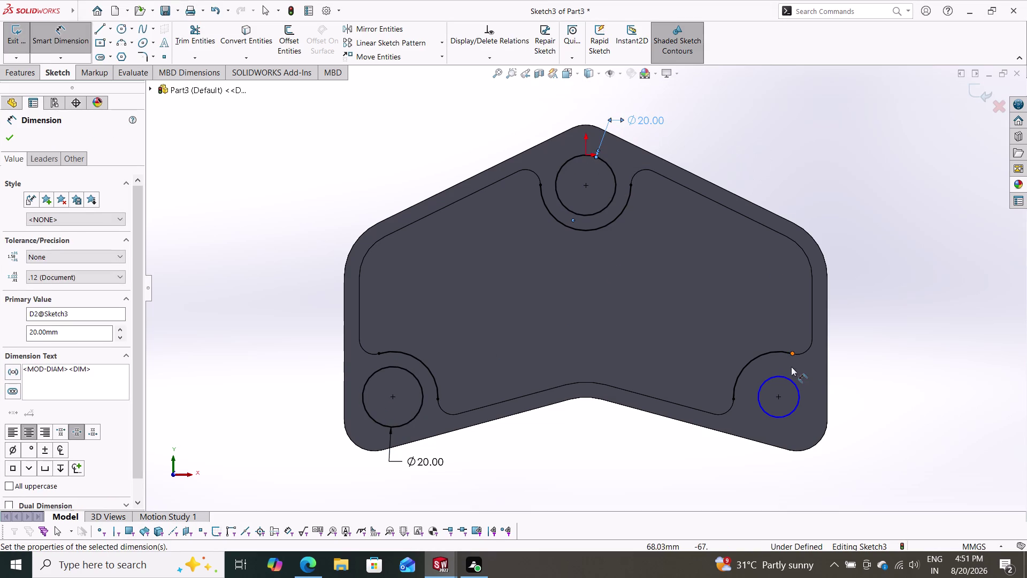
Dimension the lower-right circle to 20 mm diameter and exit dimensioning.
click(795, 384)
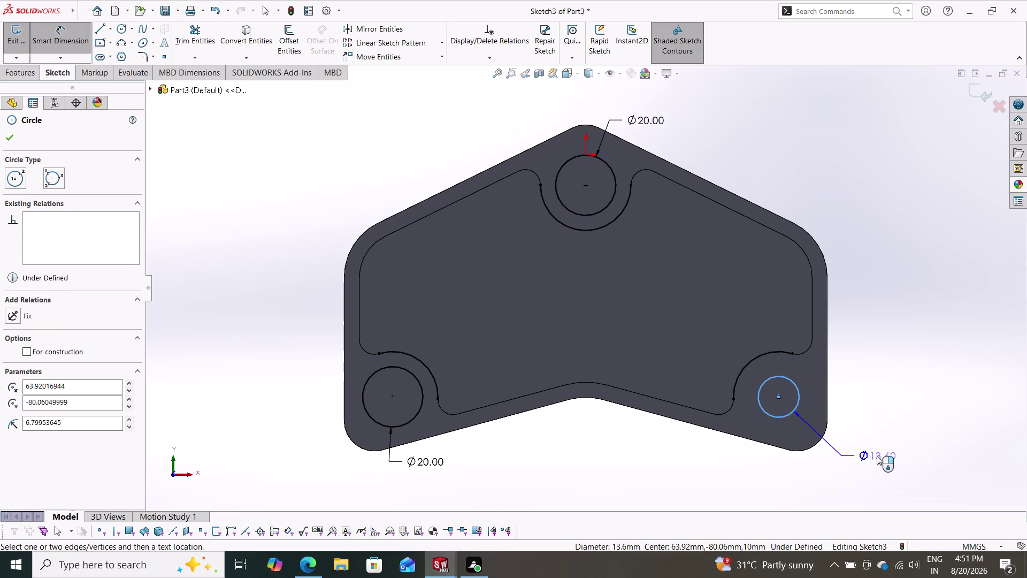
click(877, 455)
text(20)
key(Return)
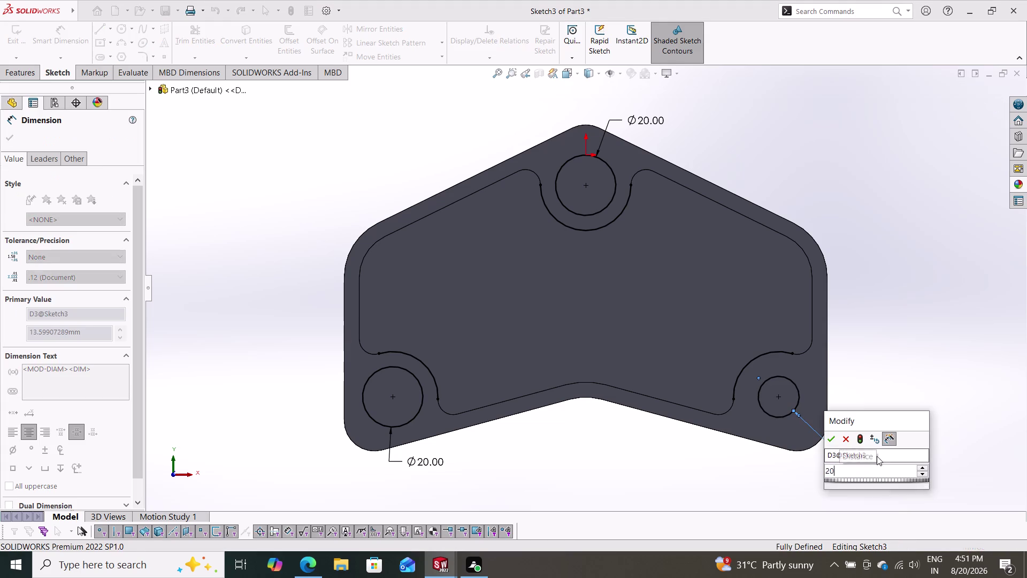
click(14, 137)
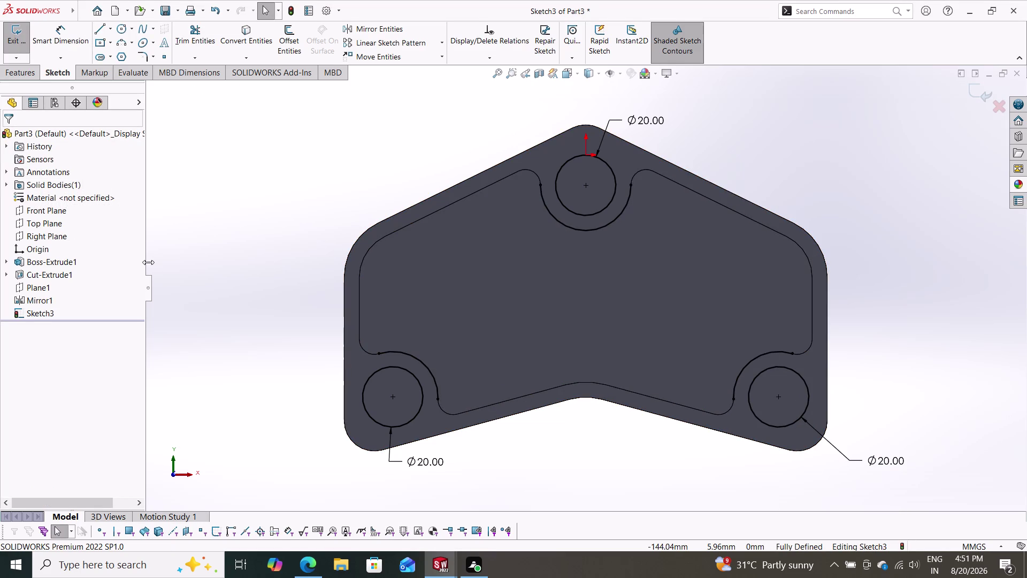
click(24, 71)
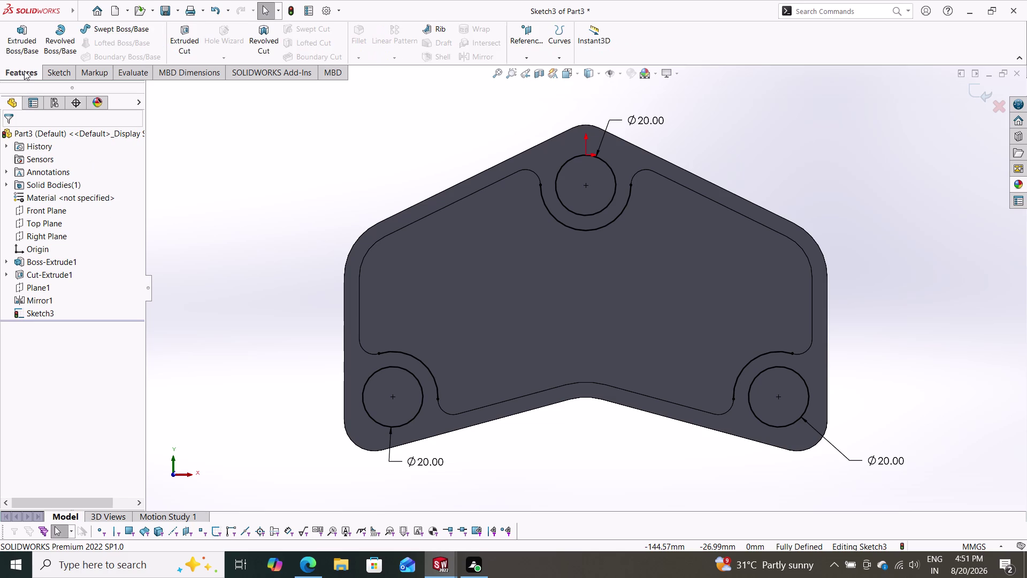
Extrude-cut the three Ø20 circle regions Through All to form Cut-Extrude2.
click(183, 43)
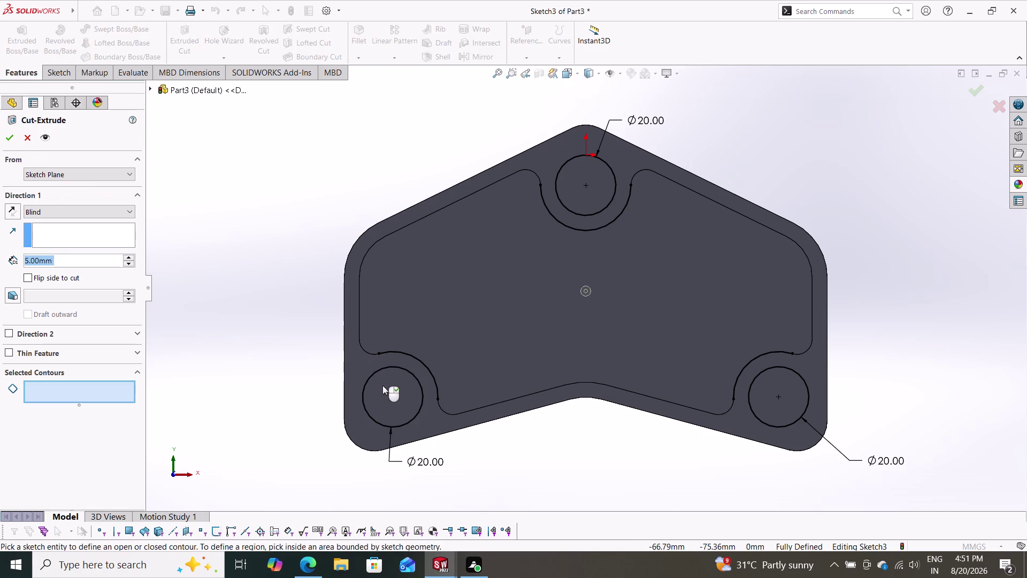
click(380, 388)
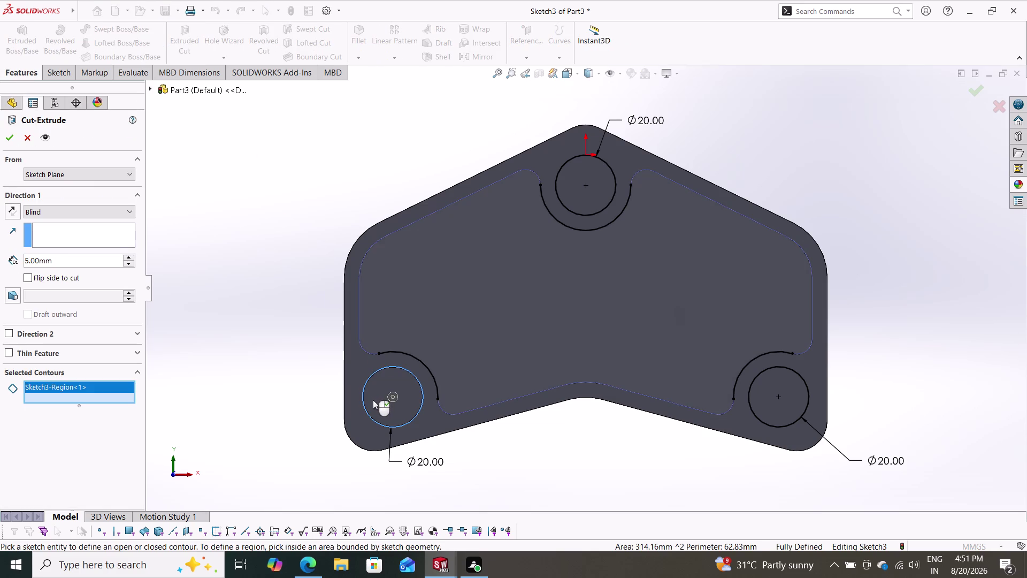
middle_drag(305, 409, 315, 270)
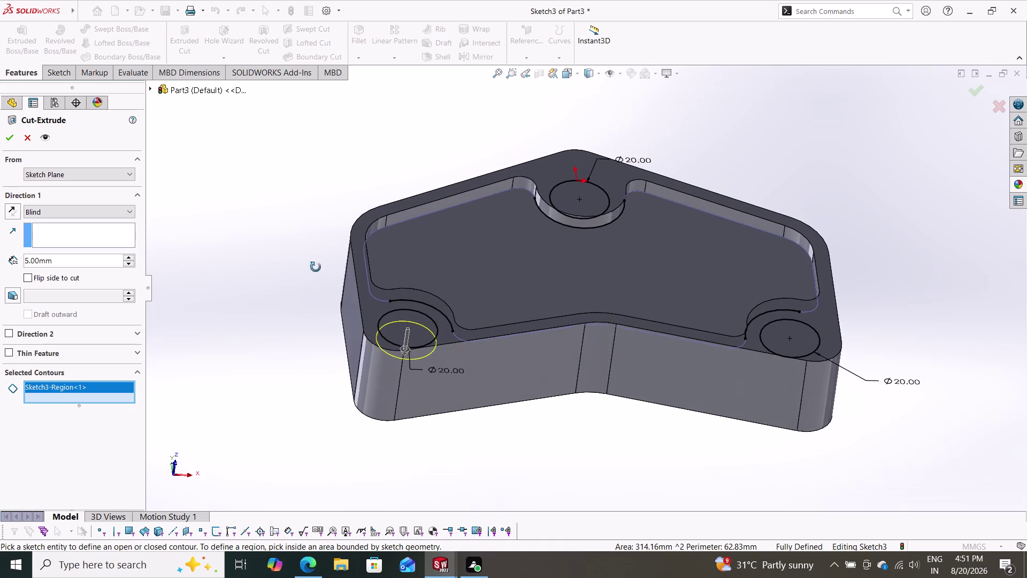
middle_drag(316, 269, 312, 273)
click(567, 192)
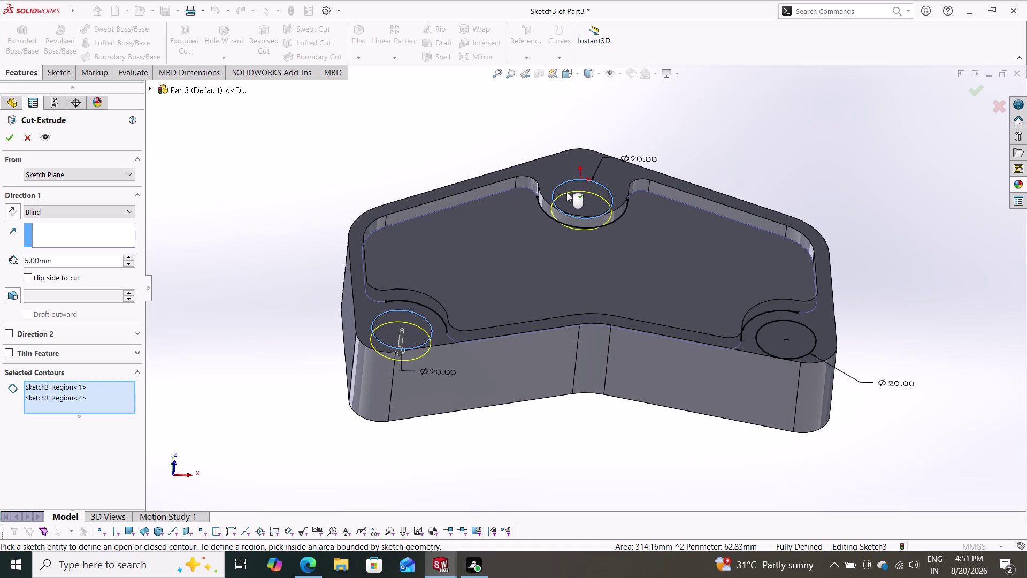
click(798, 336)
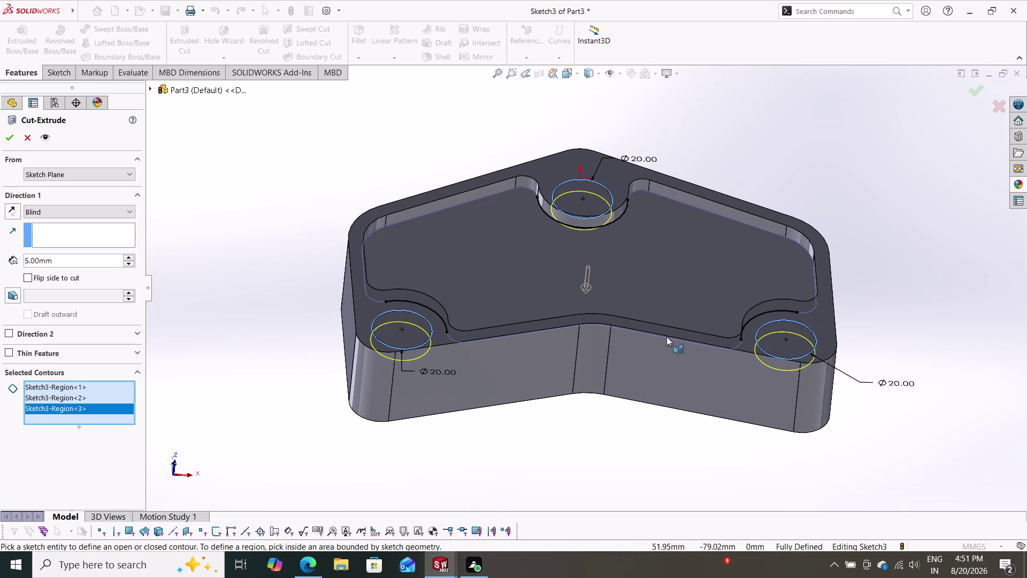
click(56, 210)
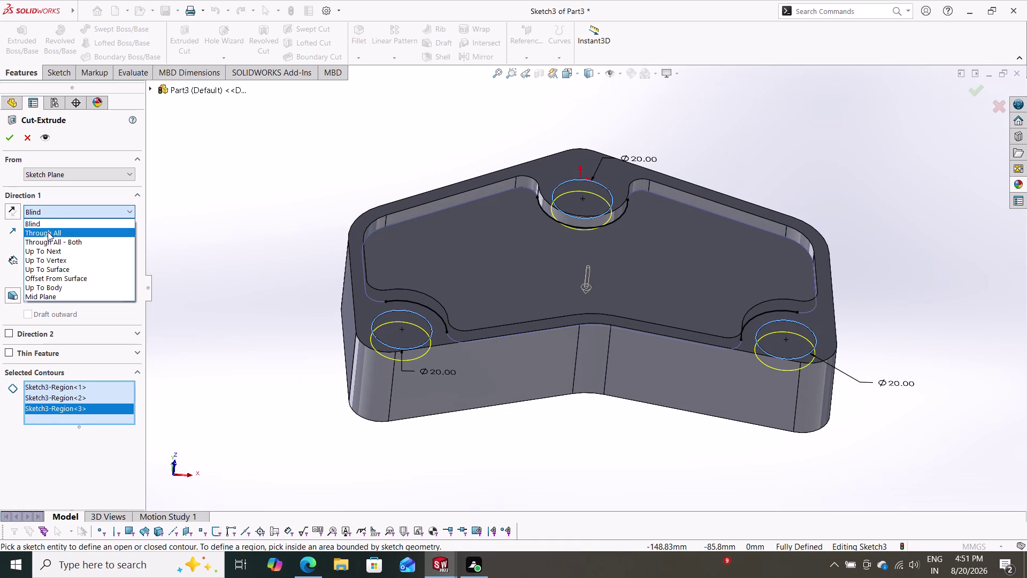
click(48, 232)
click(10, 142)
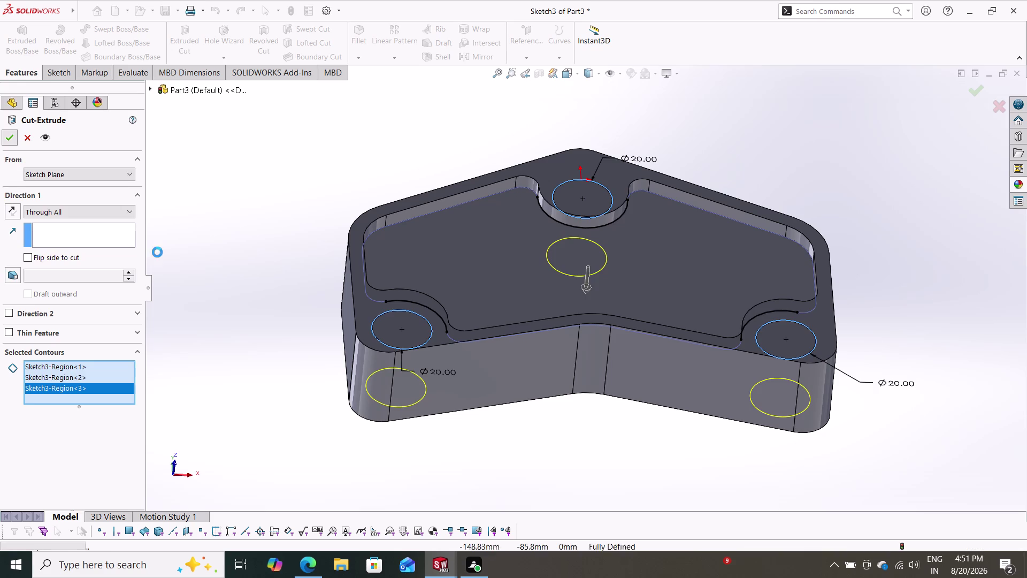
scroll(down, 3)
middle_drag(309, 209, 320, 104)
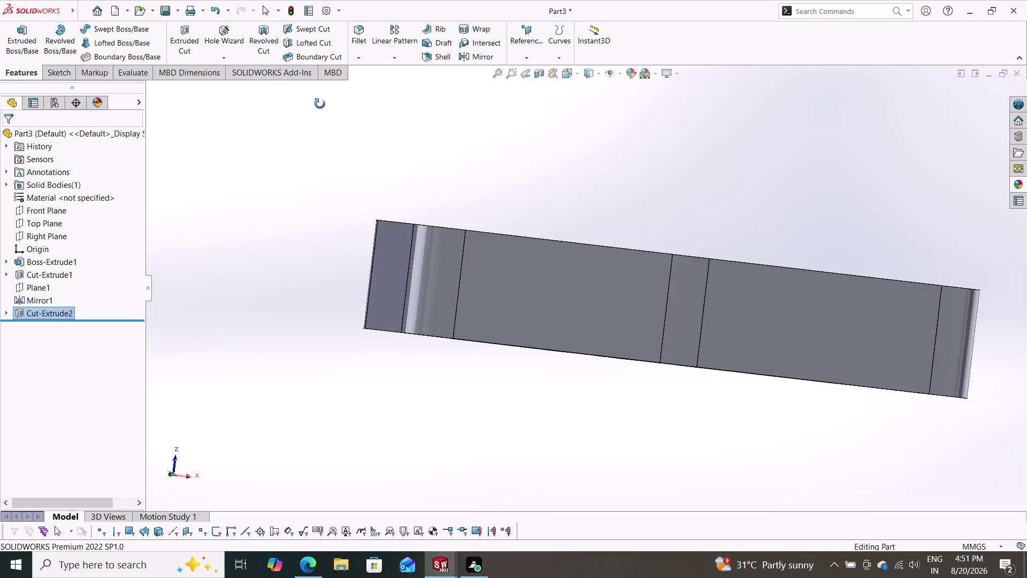
Orbit and zoom around the plate to inspect the three new holes.
middle_drag(320, 104, 298, 377)
scroll(down, 3)
scroll(up, 3)
scroll(up, 3)
middle_drag(369, 319, 488, 185)
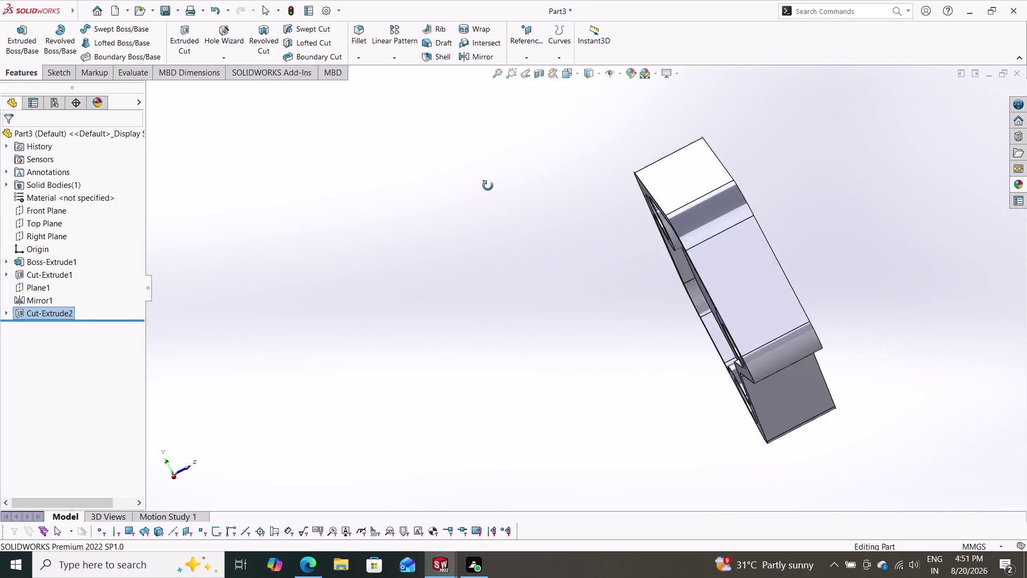
middle_drag(488, 185, 608, 144)
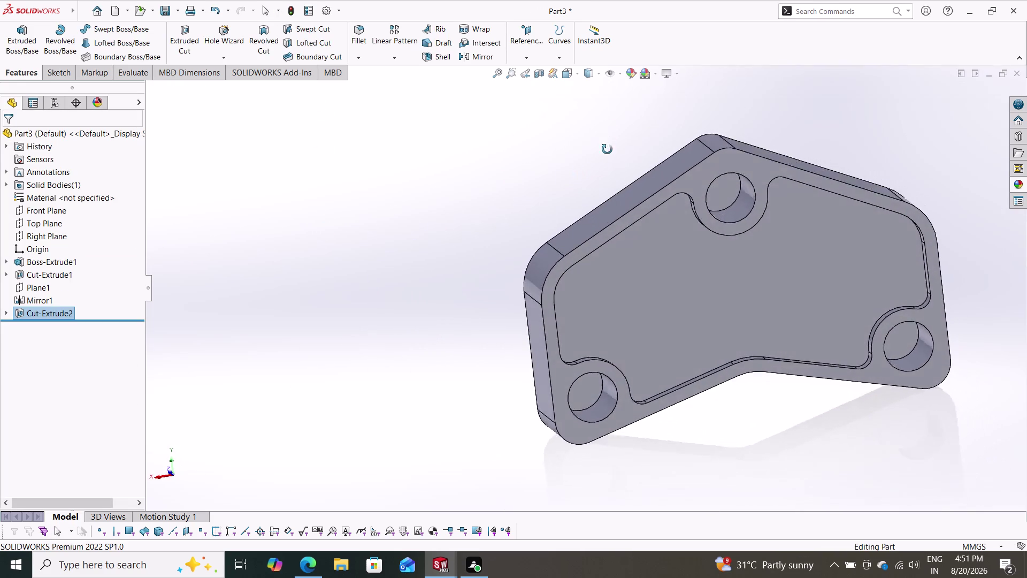
middle_drag(608, 144, 584, 215)
Reopen Cut-Extrude2 from the feature tree with Edit Feature.
click(58, 308)
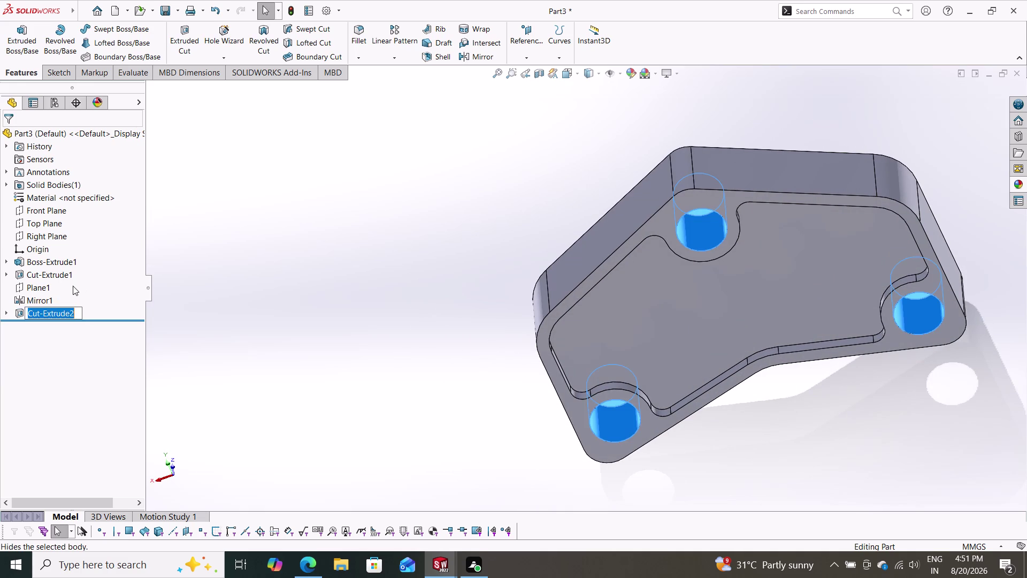
click(8, 362)
click(21, 314)
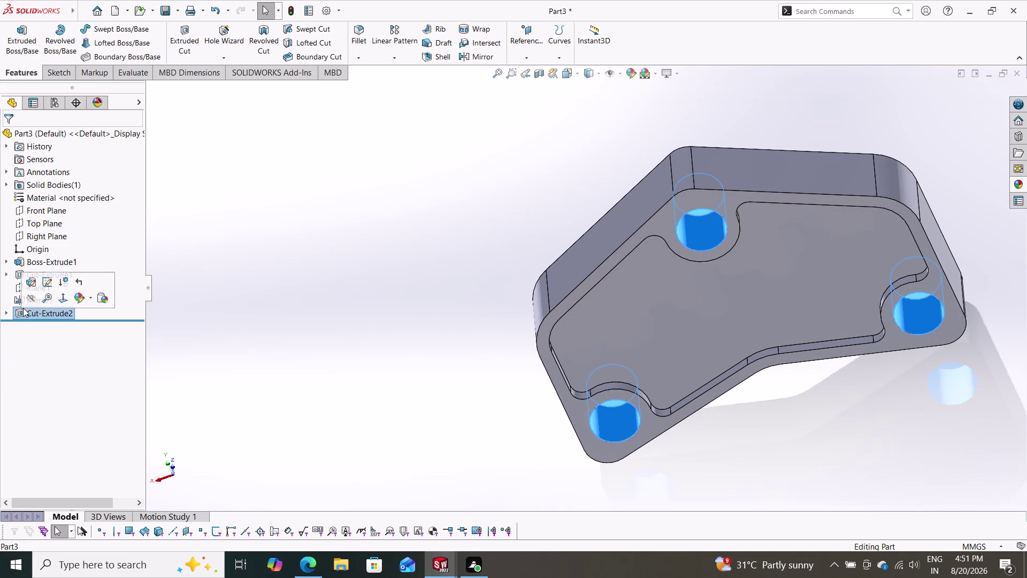
click(35, 282)
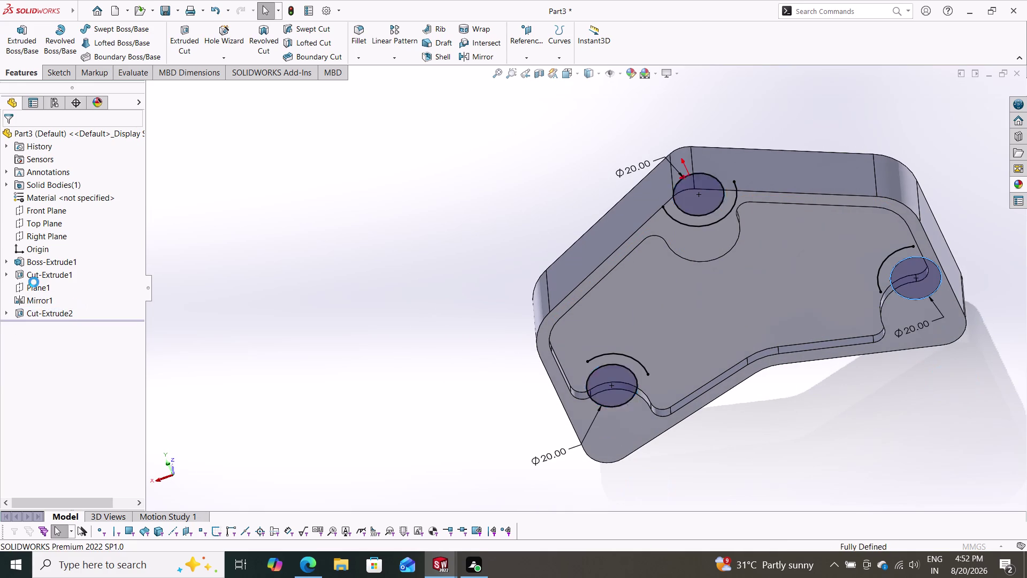
Change Cut-Extrude2 to Through All - Both, then orbit to check the holes.
click(80, 212)
click(75, 245)
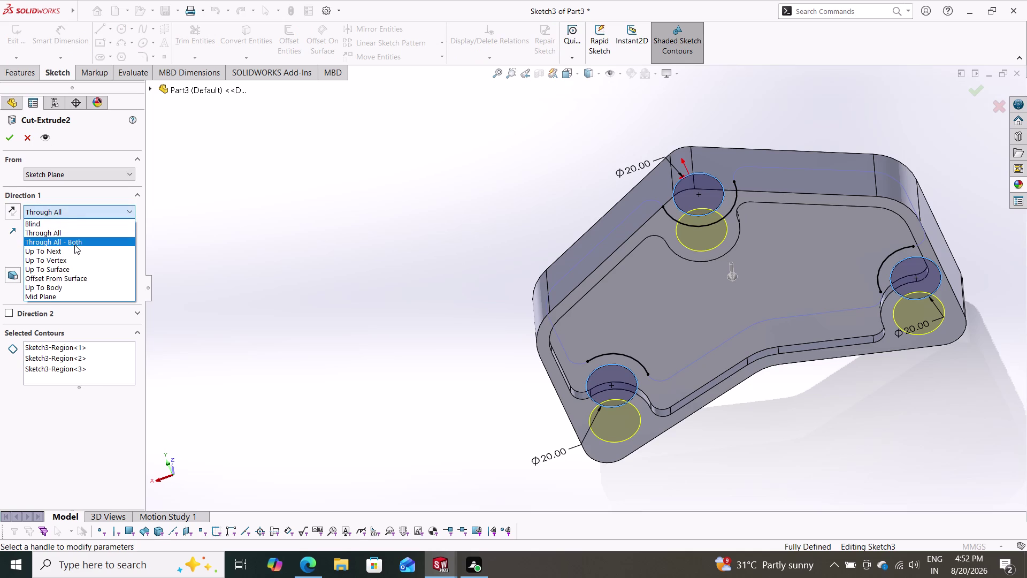
click(7, 142)
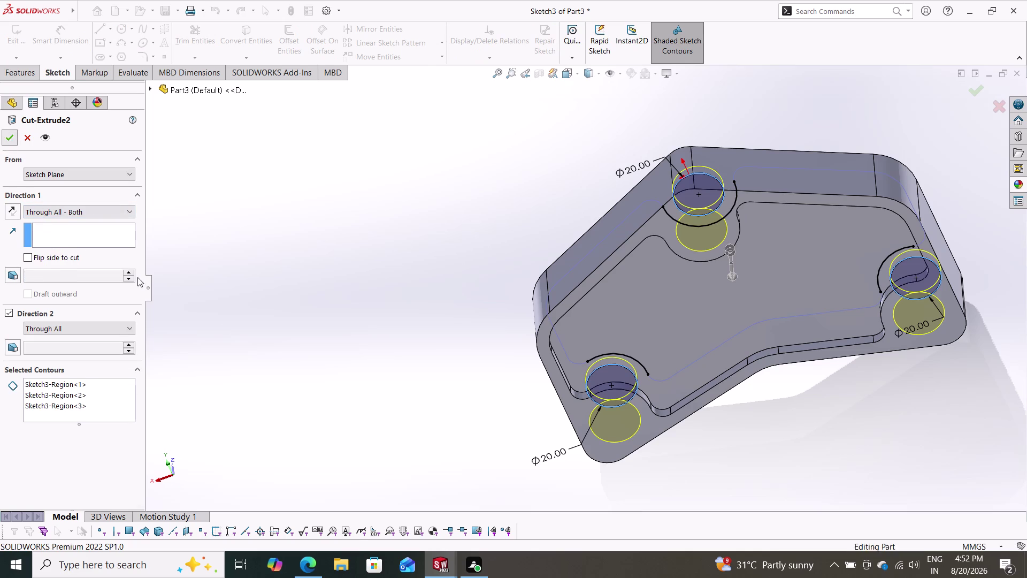
middle_drag(314, 349, 506, 167)
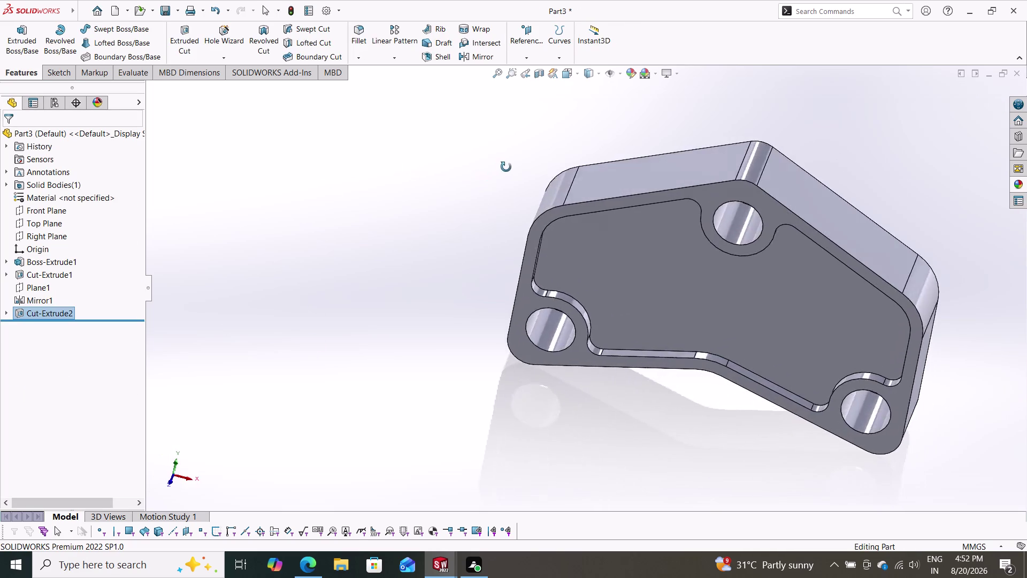
middle_drag(506, 167, 511, 153)
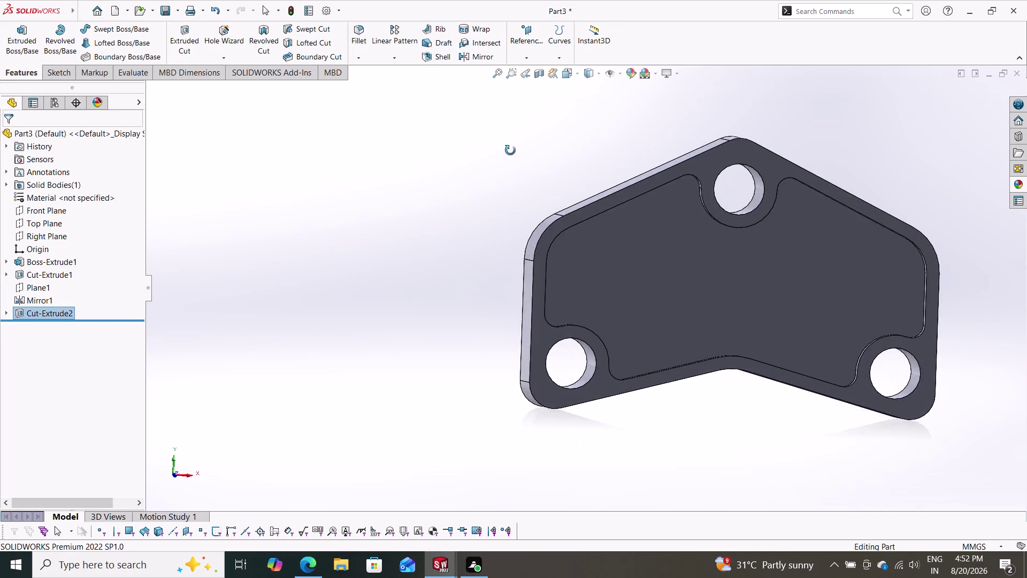
middle_drag(511, 153, 525, 149)
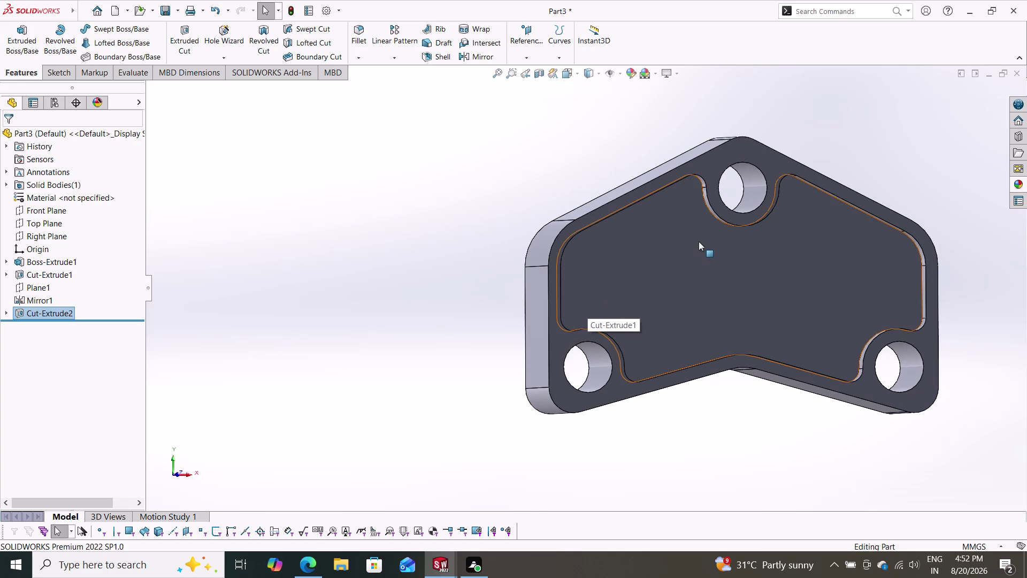
scroll(down, 3)
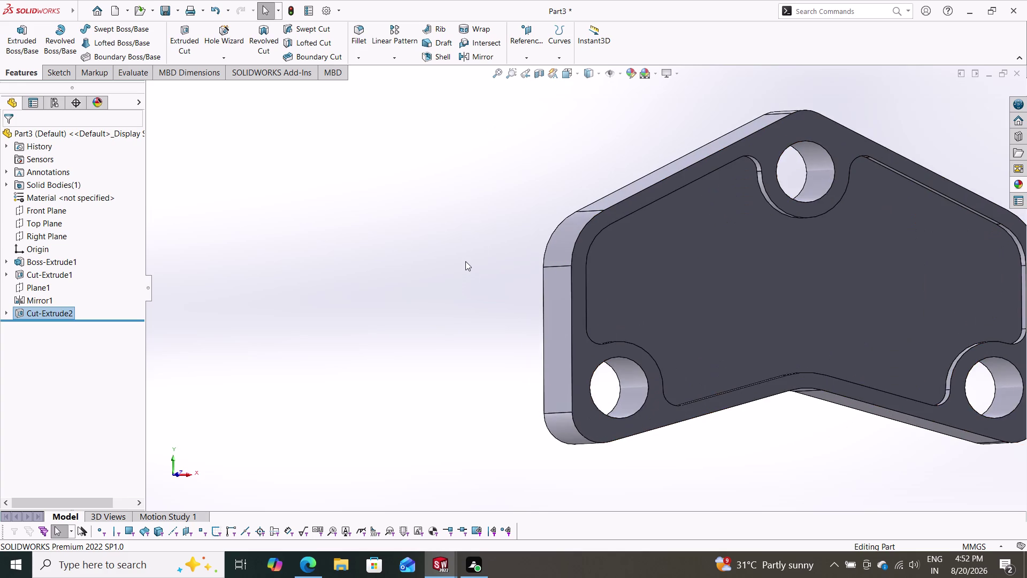
middle_drag(466, 261, 476, 292)
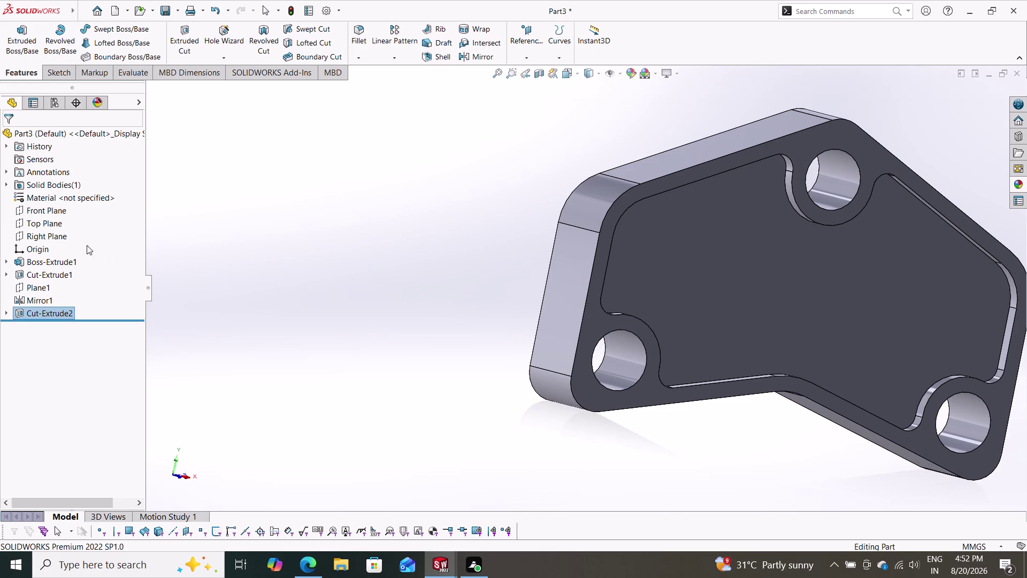
click(33, 233)
Start Sketch4 on the Right Plane.
click(40, 218)
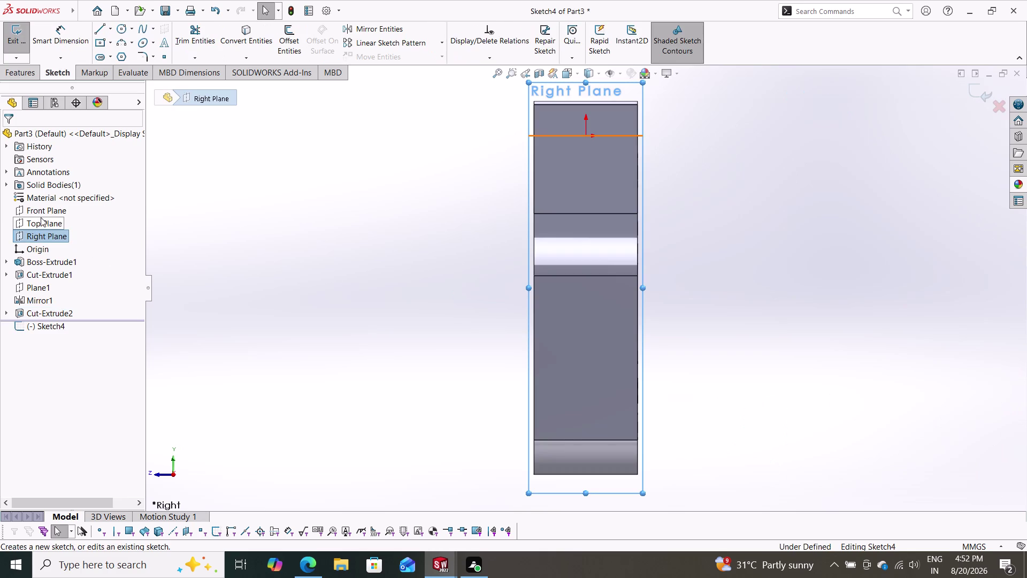
key(Escape)
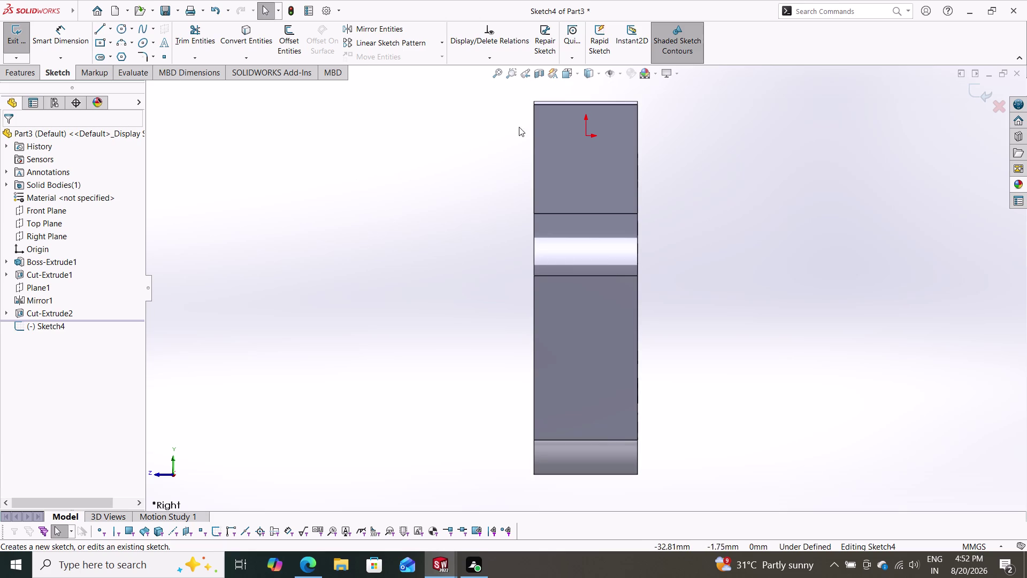
click(576, 74)
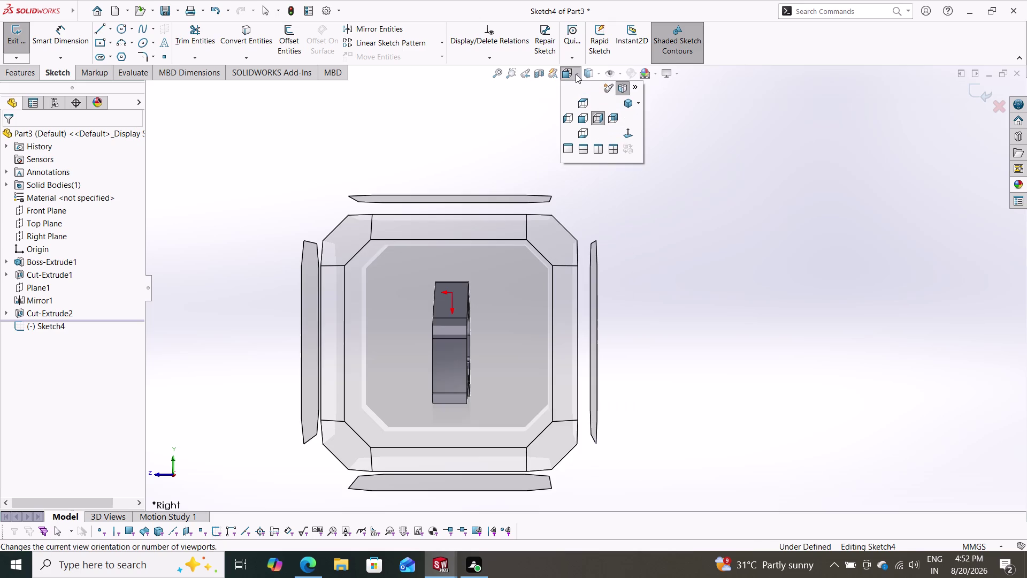
key(Escape)
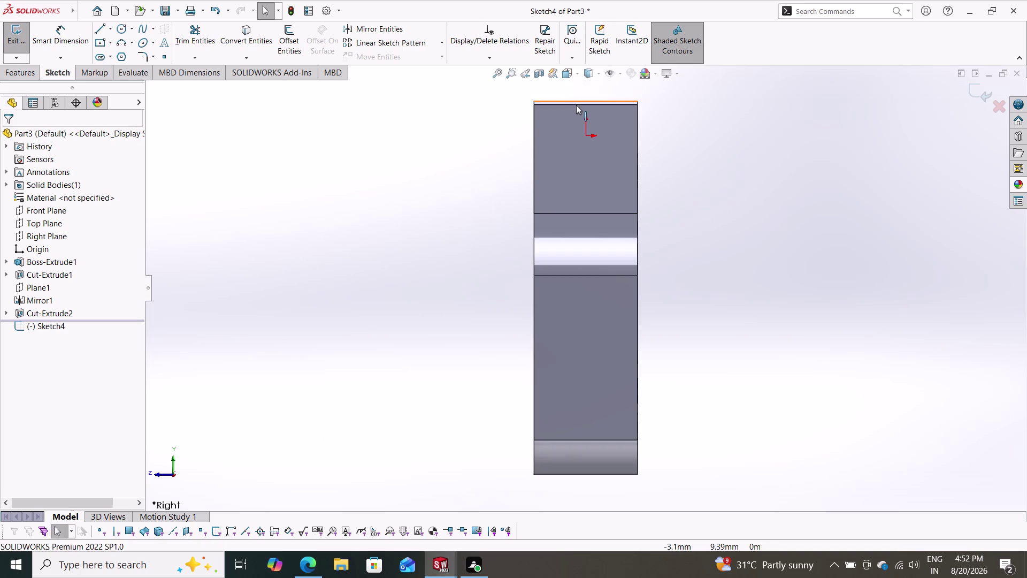
Try Shaded, then Hidden Lines Removed, and settle on Hidden Lines Visible.
click(598, 70)
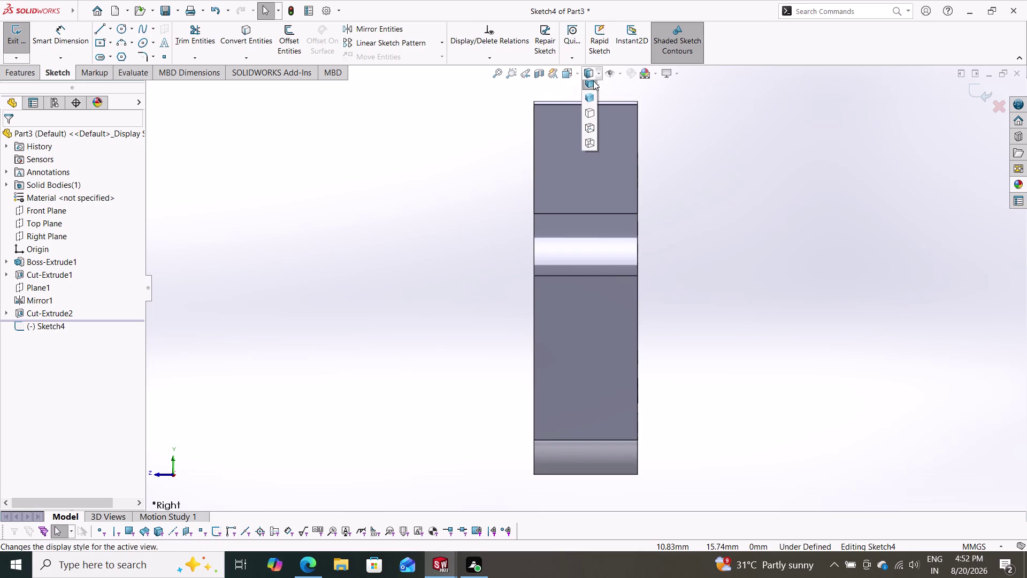
click(589, 98)
click(597, 74)
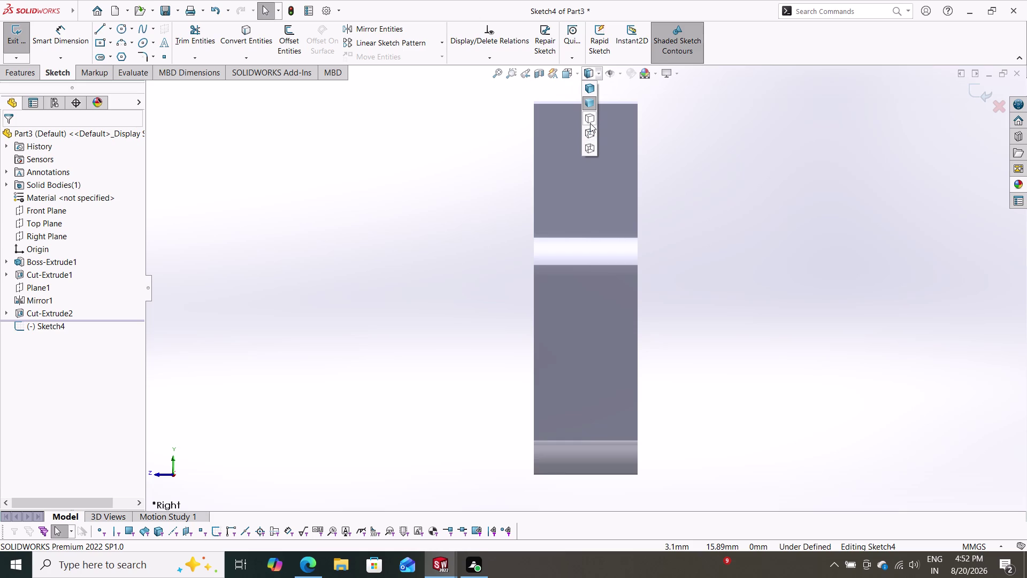
click(590, 123)
click(597, 78)
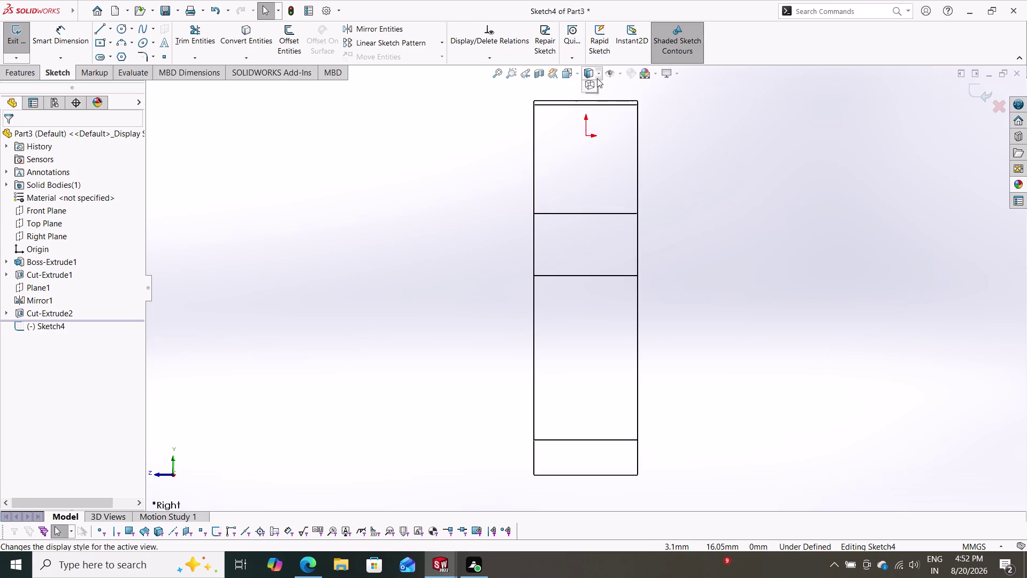
click(590, 132)
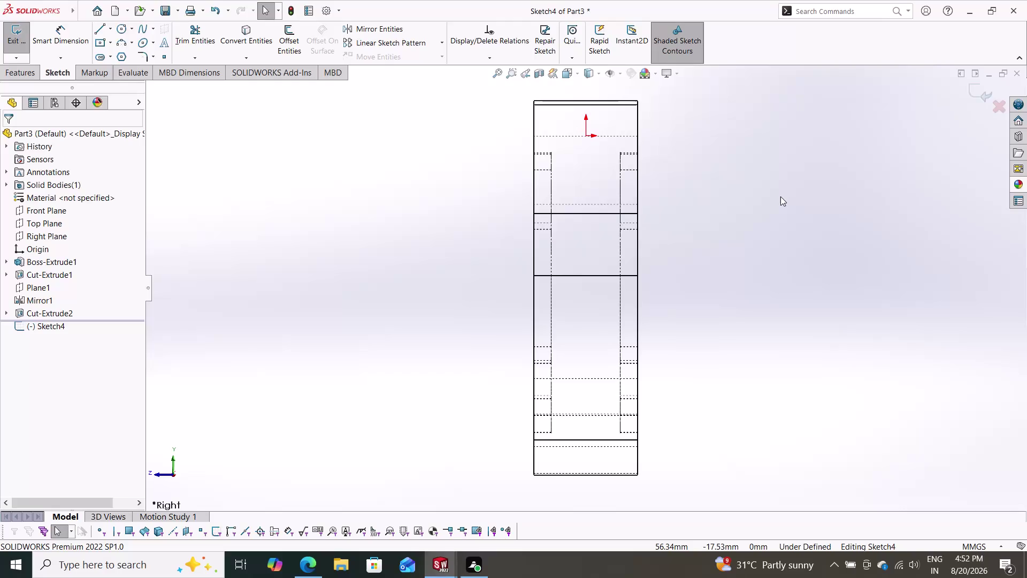
click(582, 74)
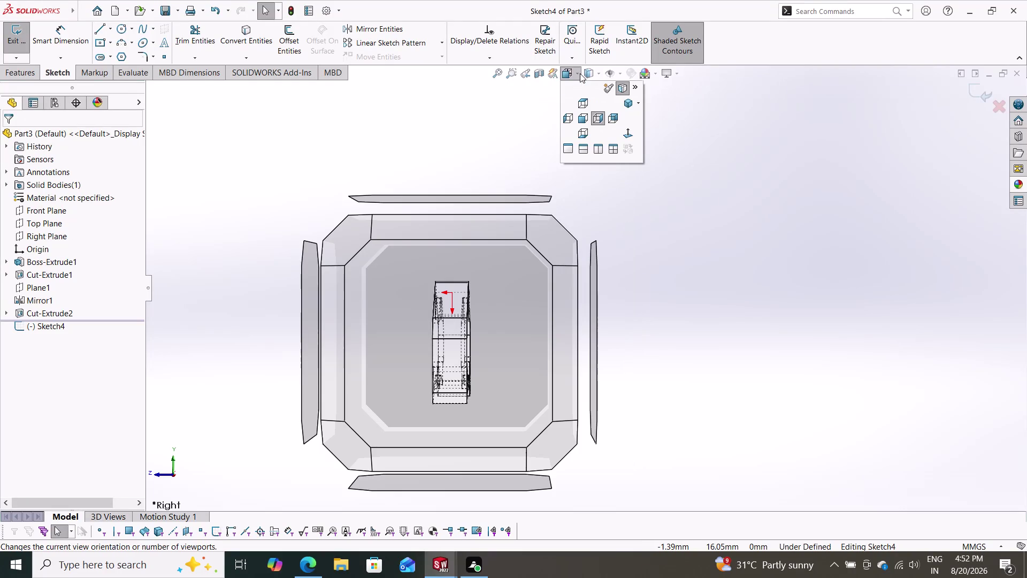
key(Escape)
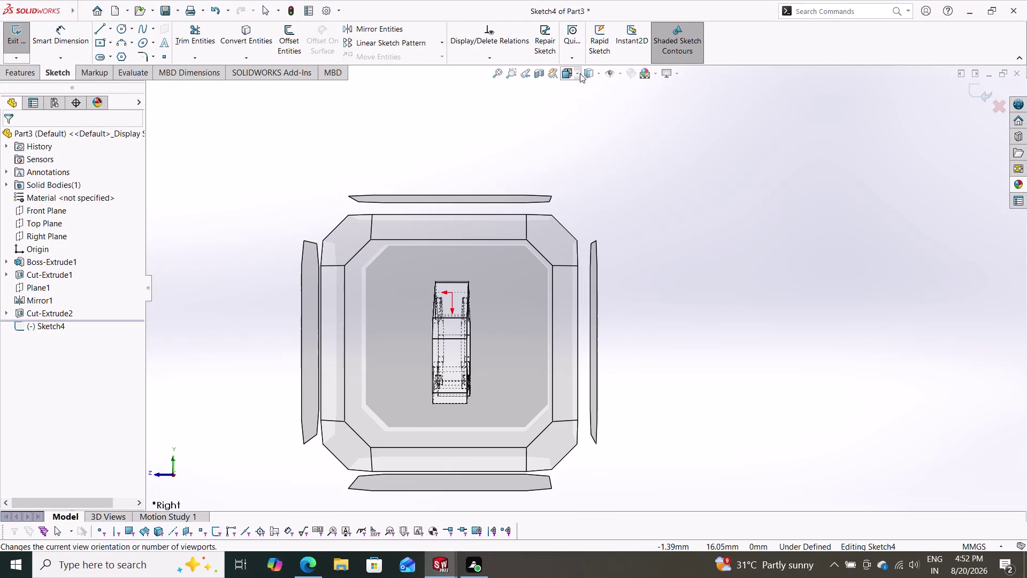
click(599, 71)
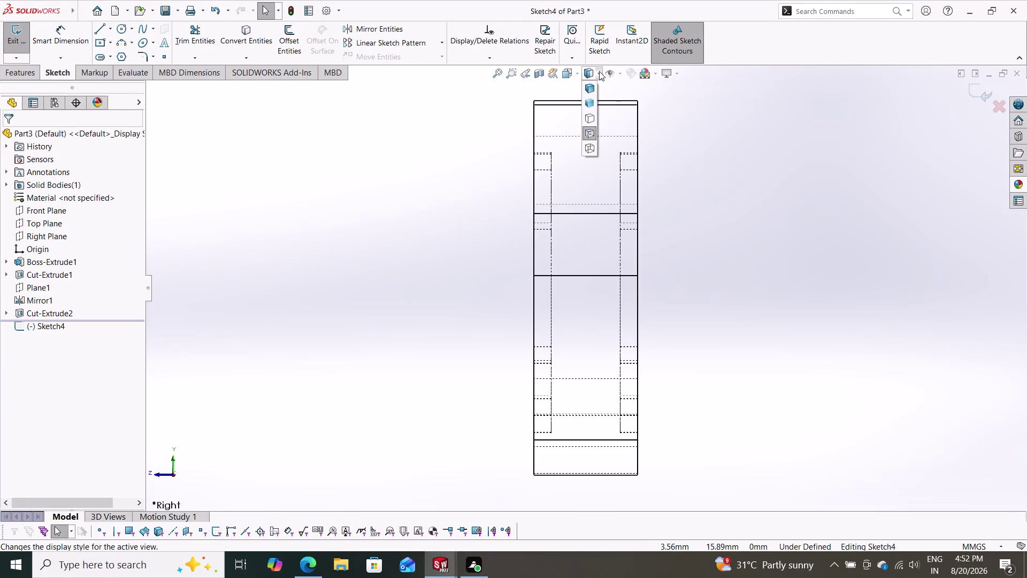
click(593, 145)
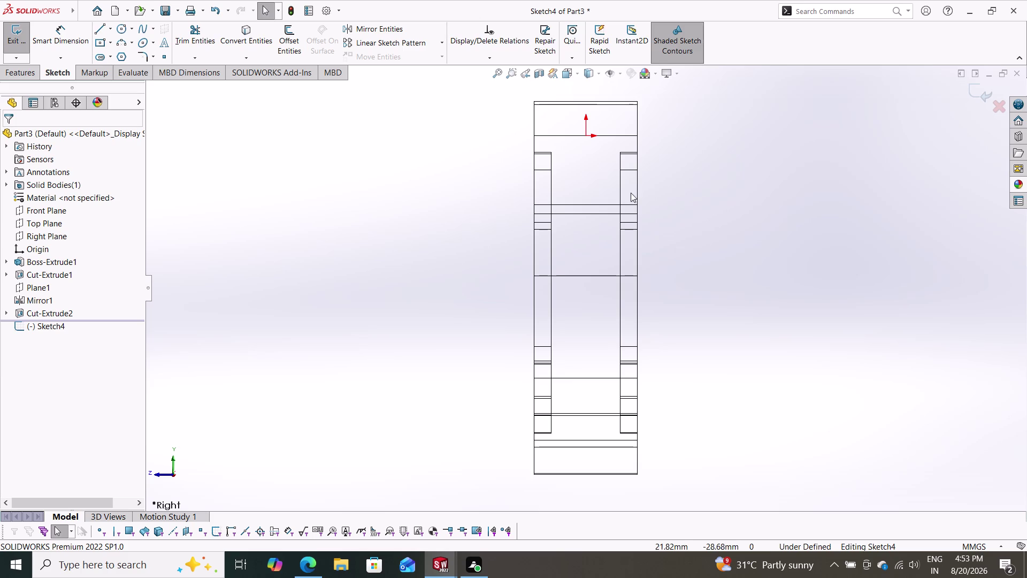
click(597, 75)
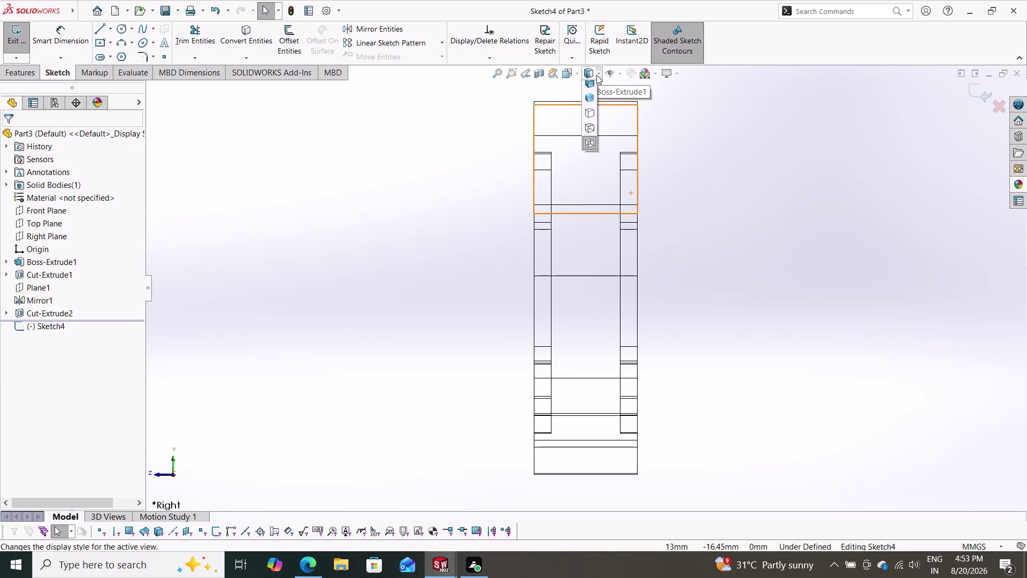
click(601, 74)
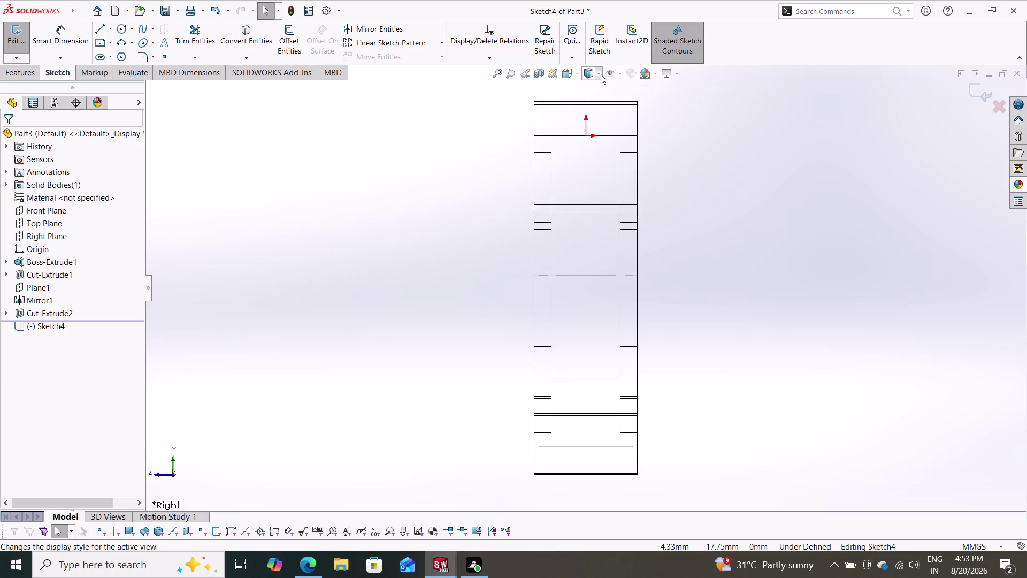
click(601, 74)
click(594, 85)
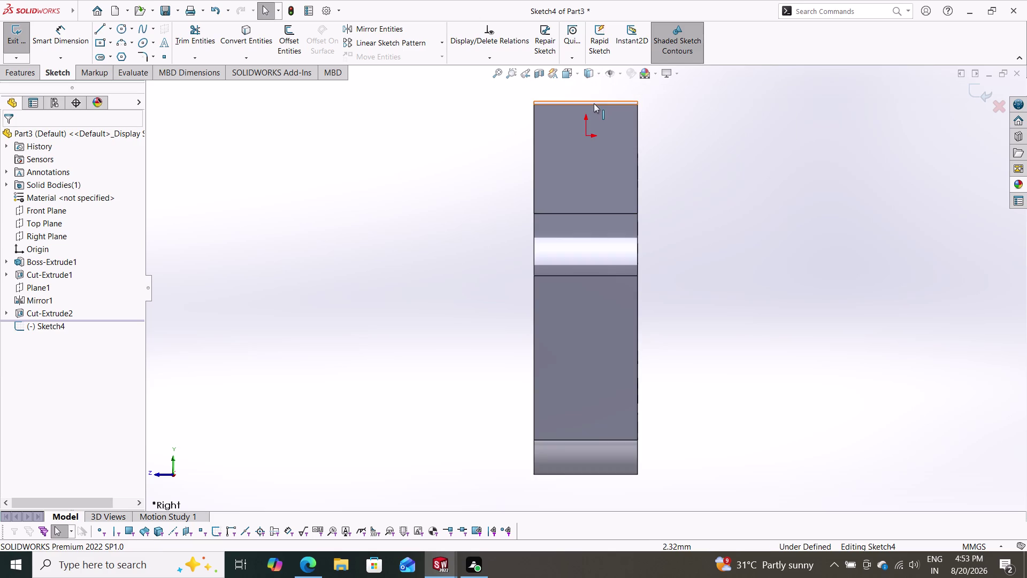
click(599, 73)
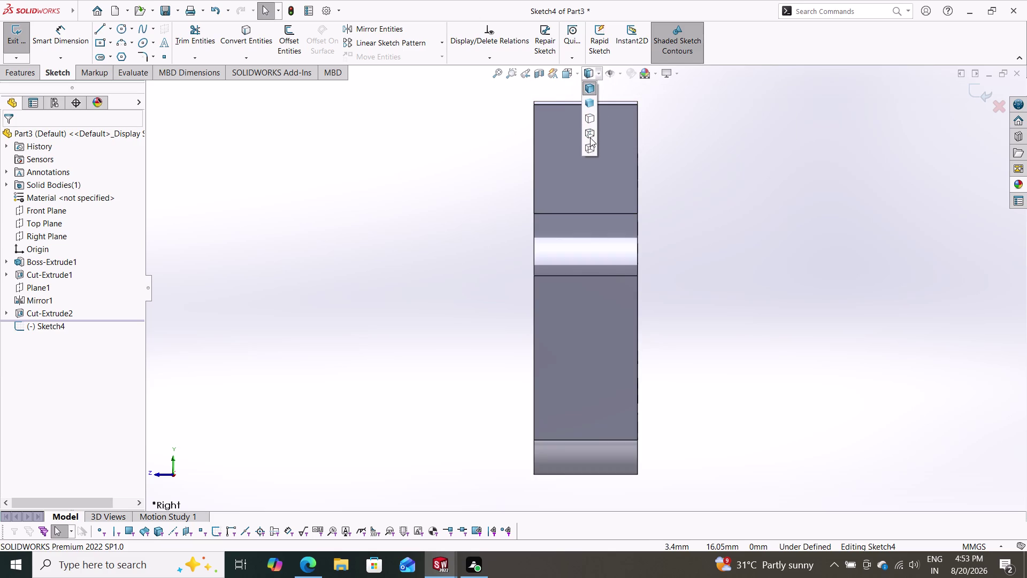
click(592, 134)
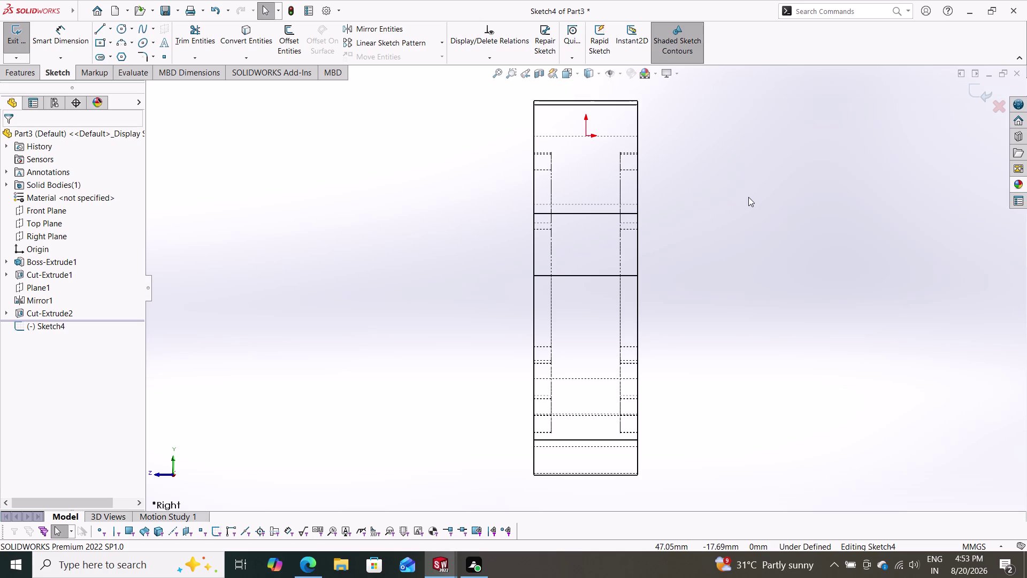
click(597, 74)
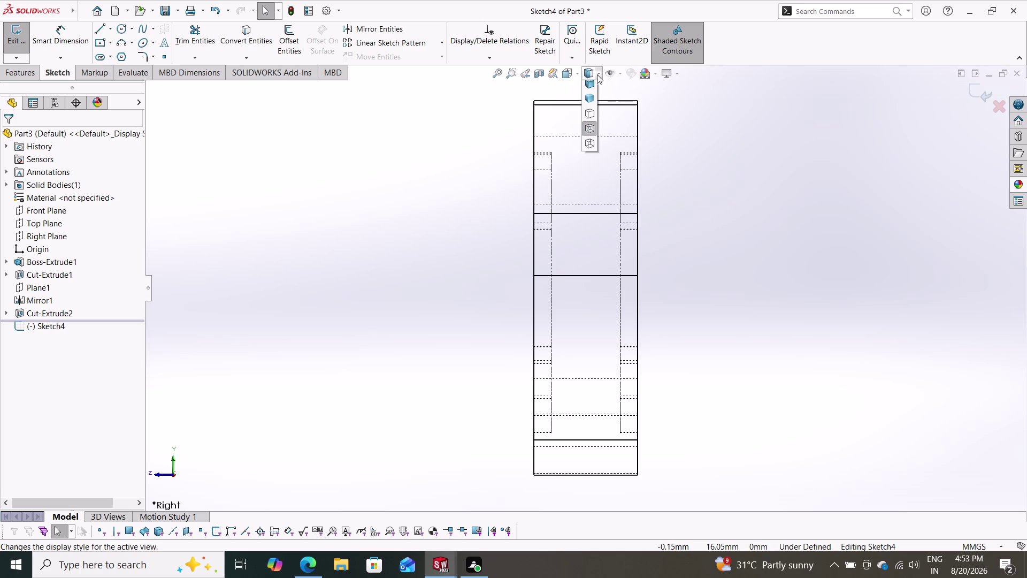
Switch to Shaded With Edges and orbit to inspect the pocket, holes and thickness.
click(594, 86)
middle_drag(444, 212, 493, 221)
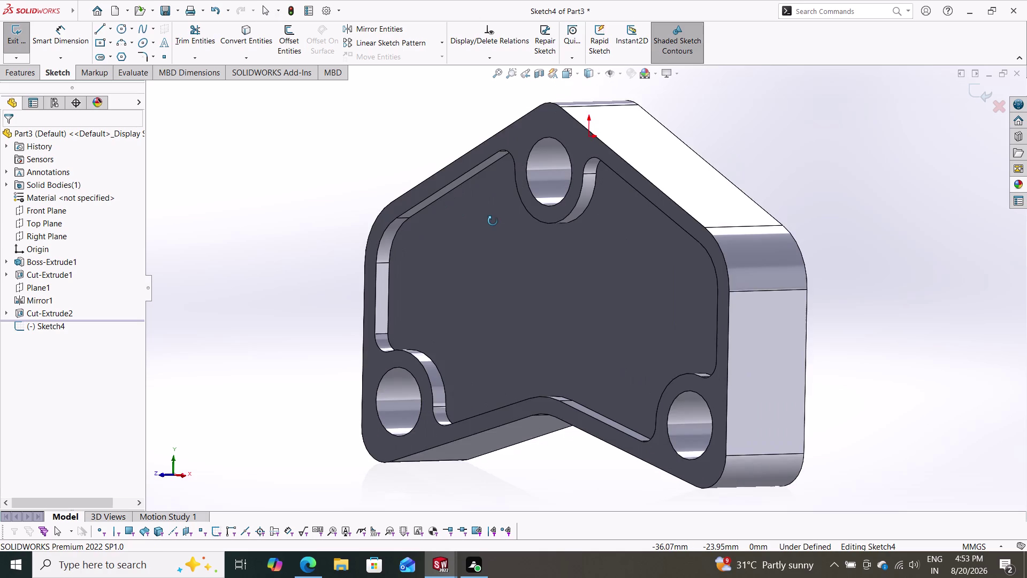
middle_drag(493, 221, 588, 258)
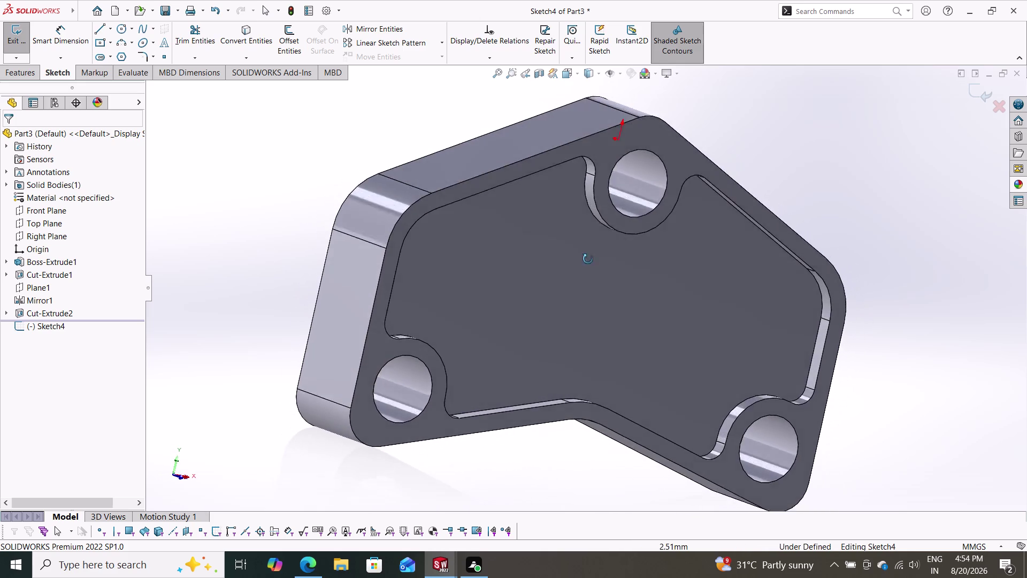
middle_drag(588, 258, 569, 270)
scroll(down, 3)
scroll(down, 3)
scroll(up, 3)
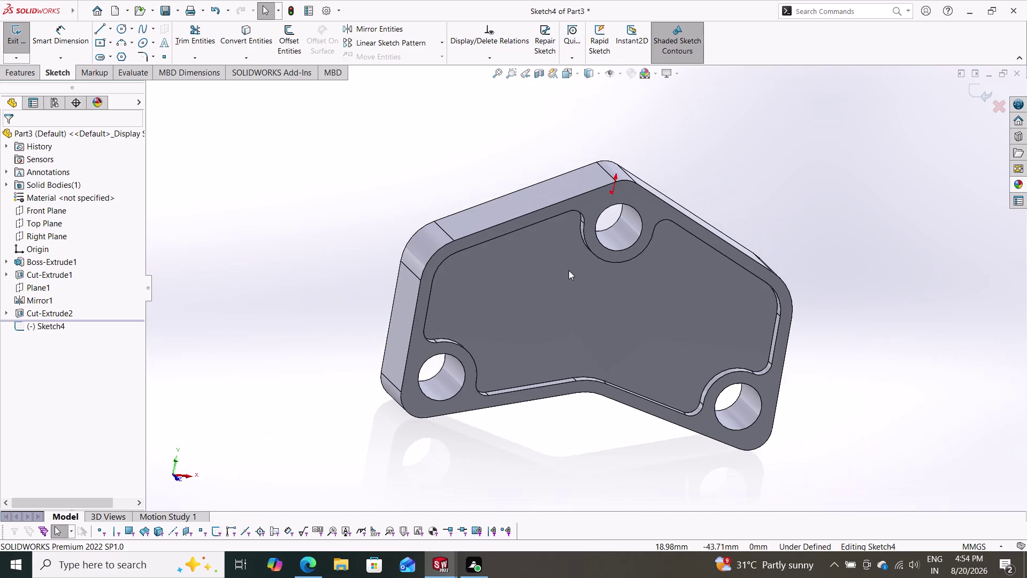
middle_drag(563, 256, 553, 237)
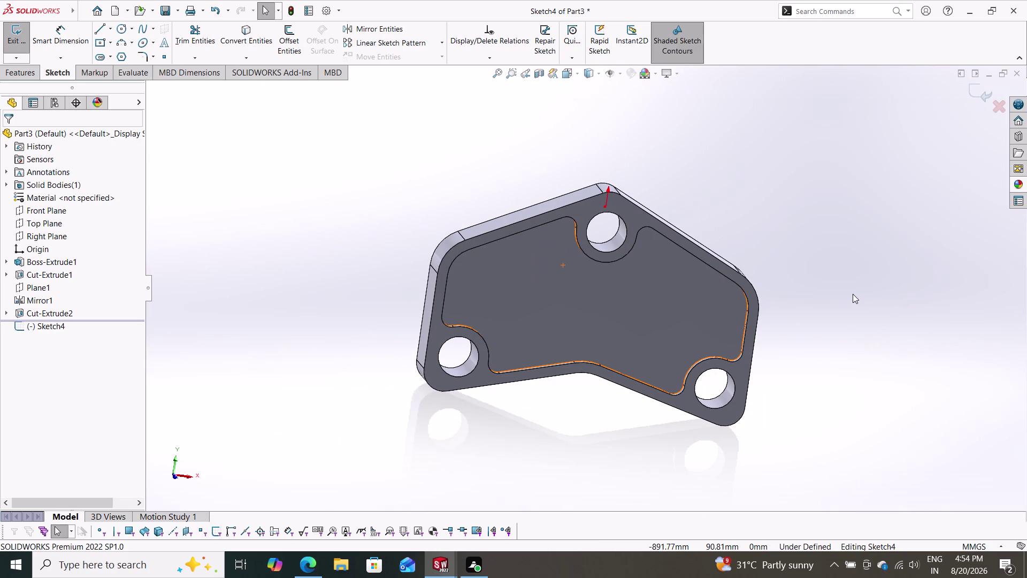
middle_drag(802, 336, 794, 298)
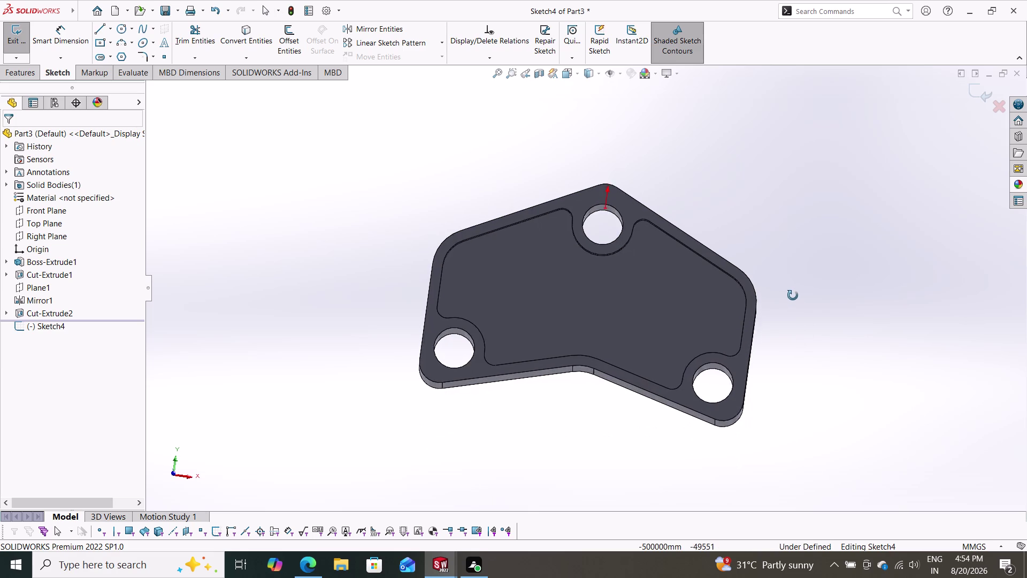
middle_drag(794, 297, 792, 332)
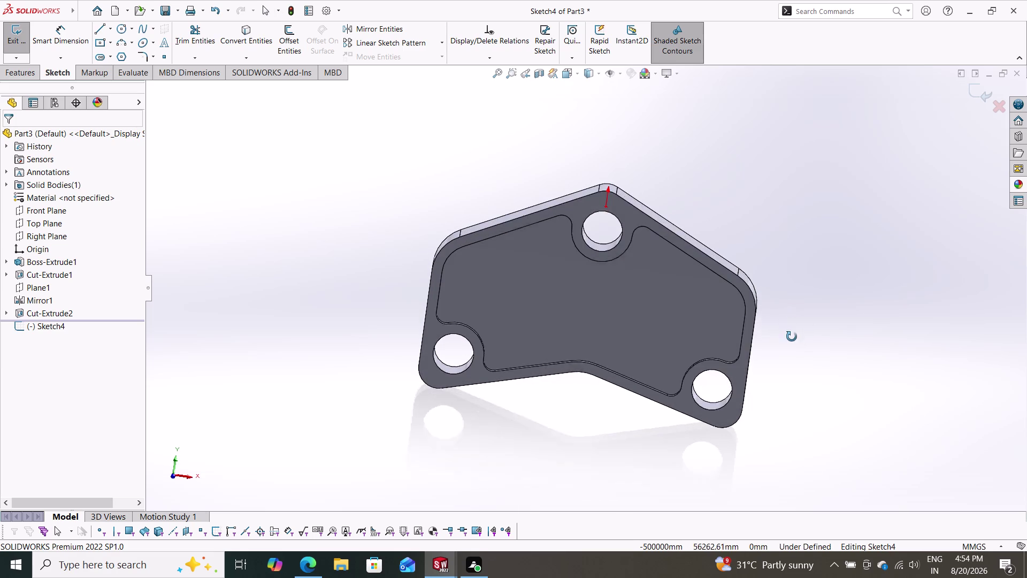
middle_drag(792, 331, 791, 339)
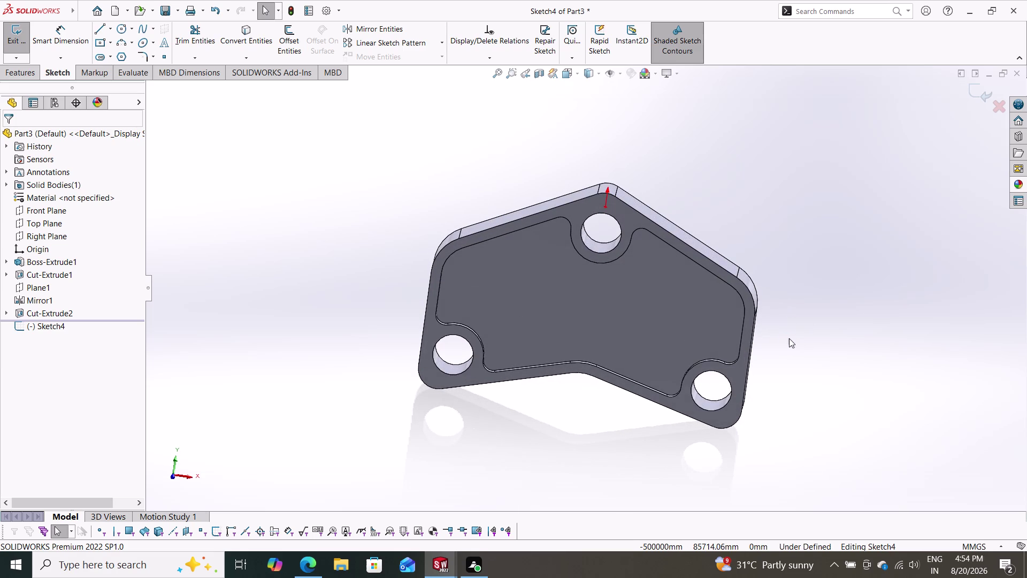
middle_drag(790, 338, 802, 306)
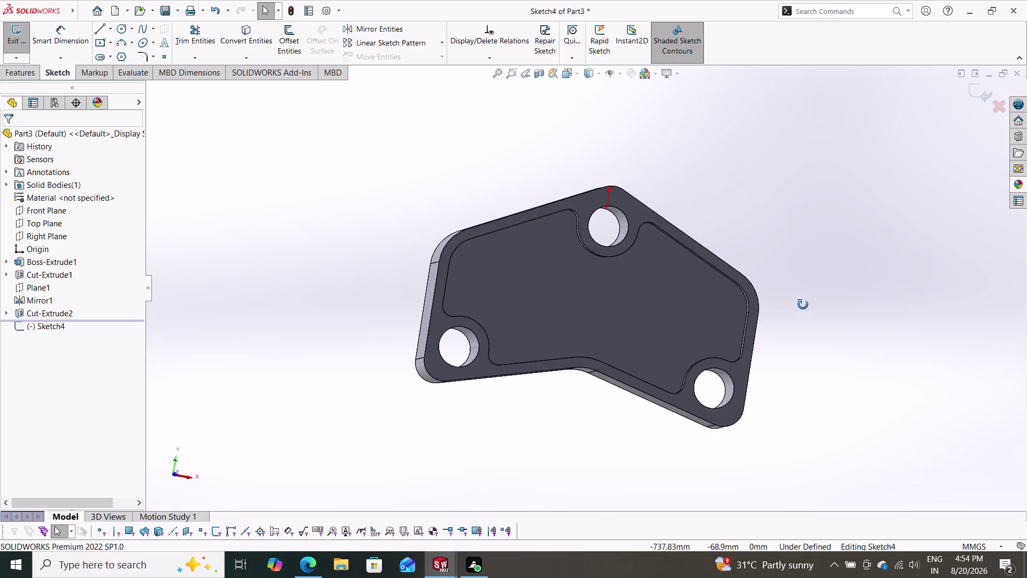
middle_drag(802, 307, 797, 292)
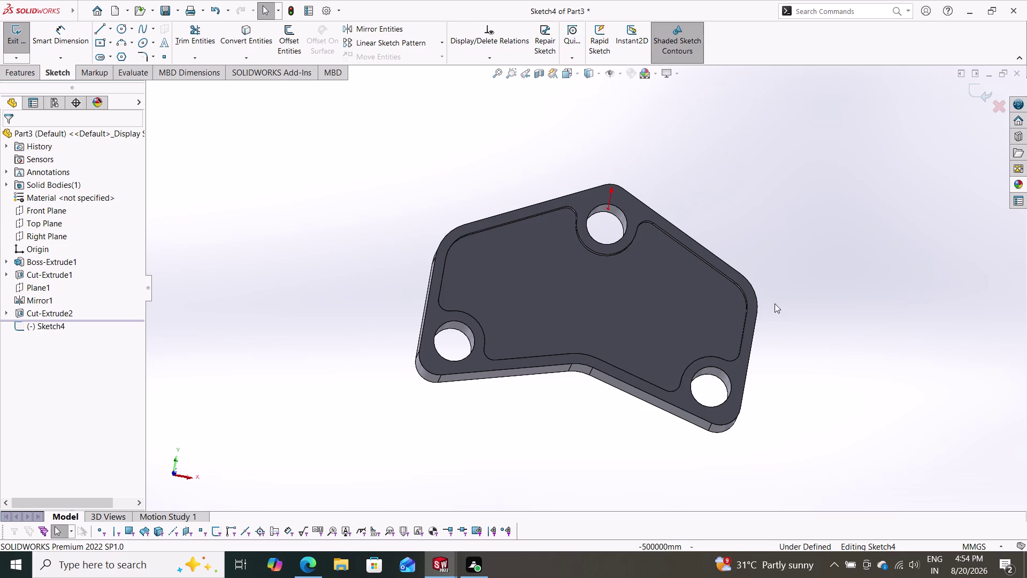
middle_drag(804, 246, 783, 279)
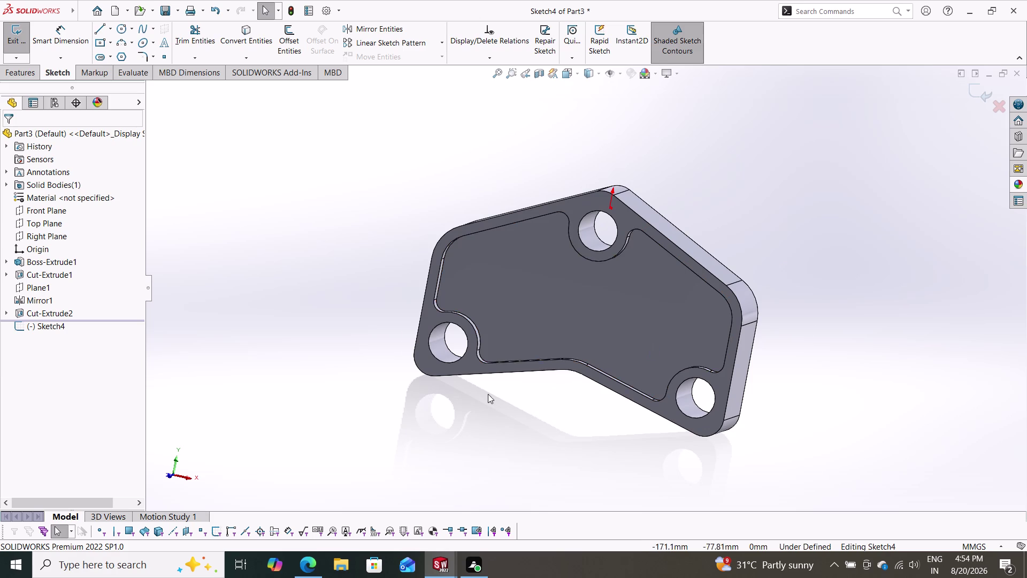
Exit the empty Sketch4 and open Sketch5 on the Front Plane.
scroll(down, 3)
middle_drag(481, 391, 502, 410)
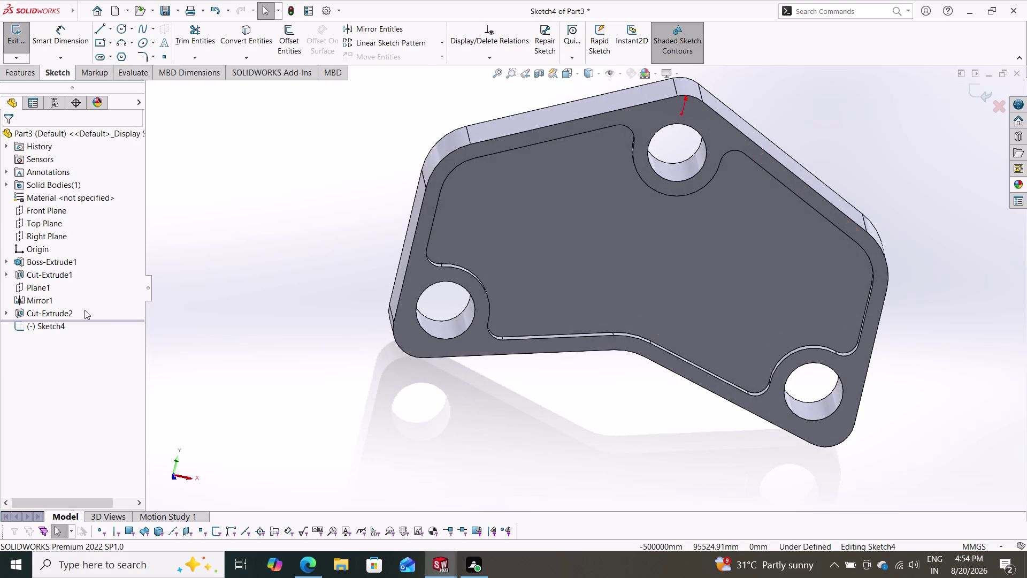
click(41, 211)
click(51, 195)
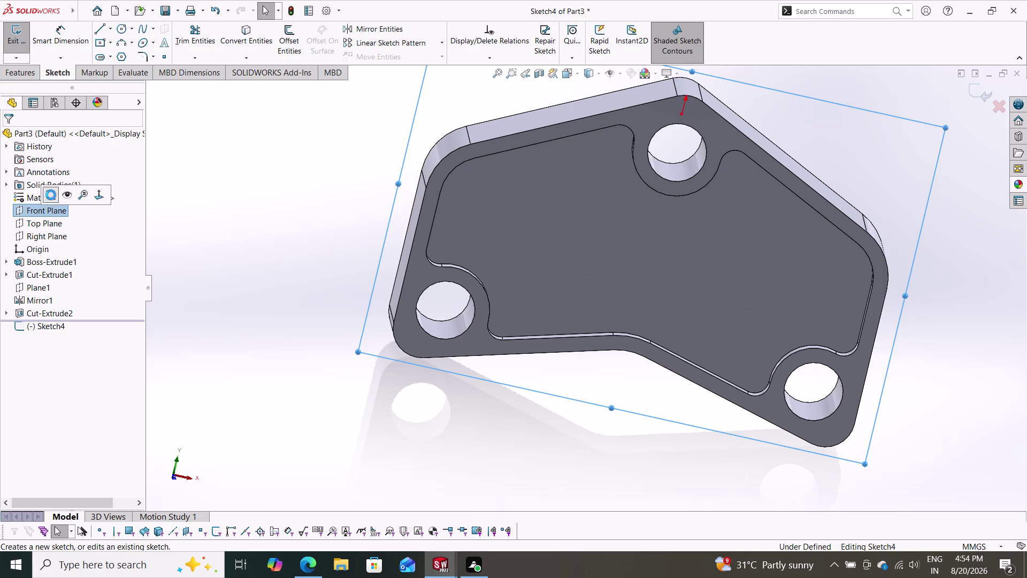
click(52, 209)
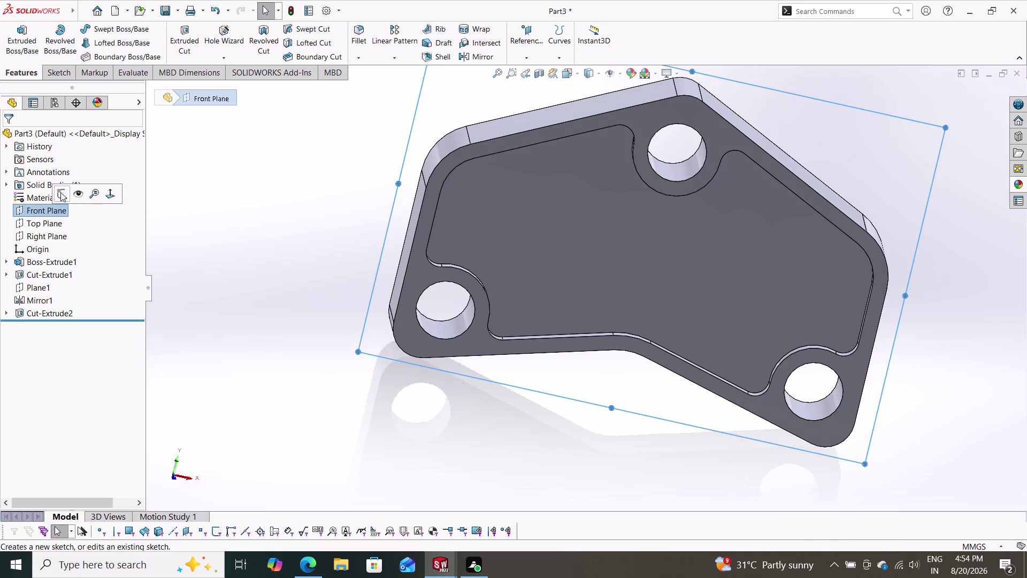
click(60, 192)
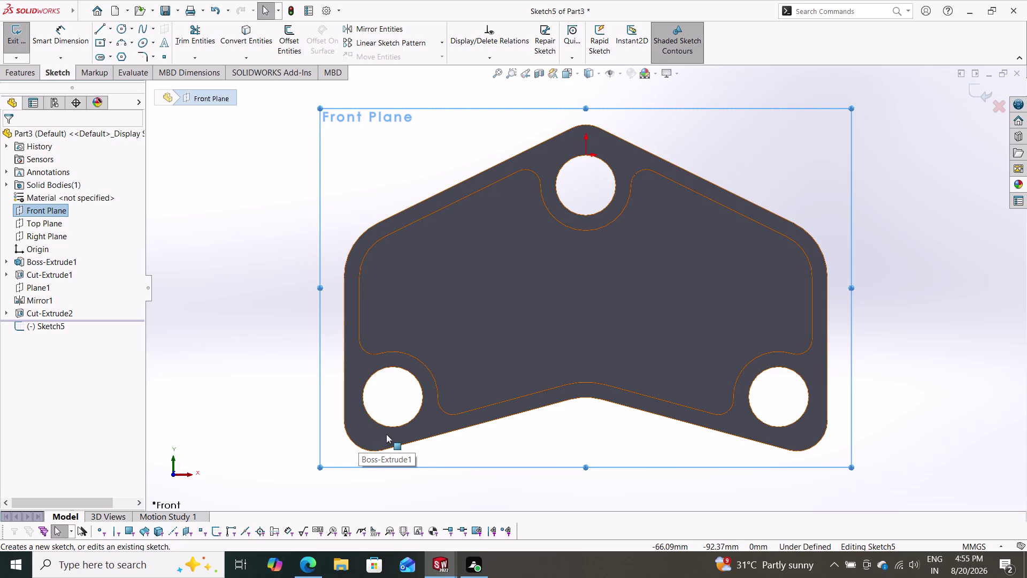
scroll(up, 3)
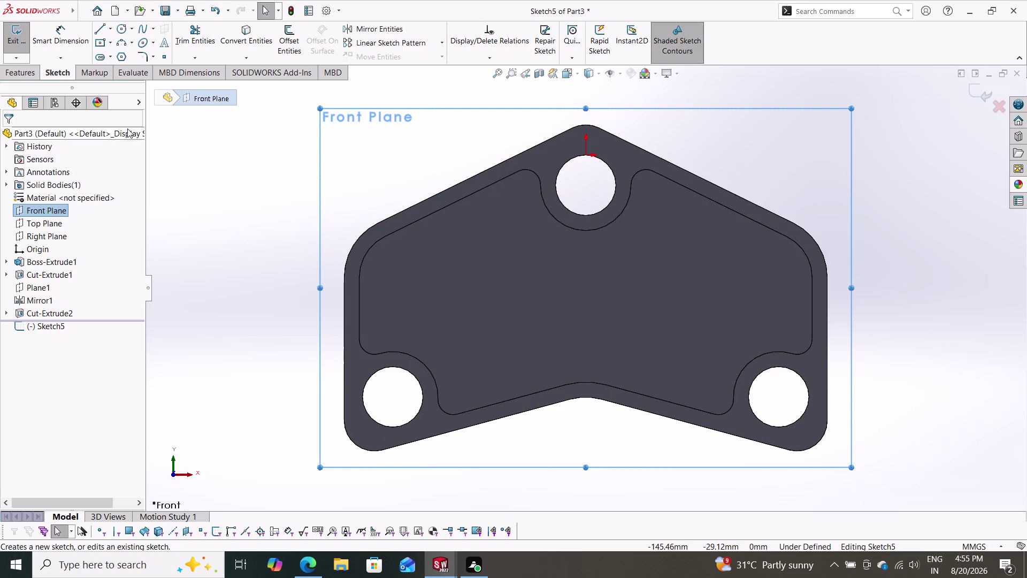
Draw a circle around the bottom-left hole centre and start an Extruded Boss.
click(123, 31)
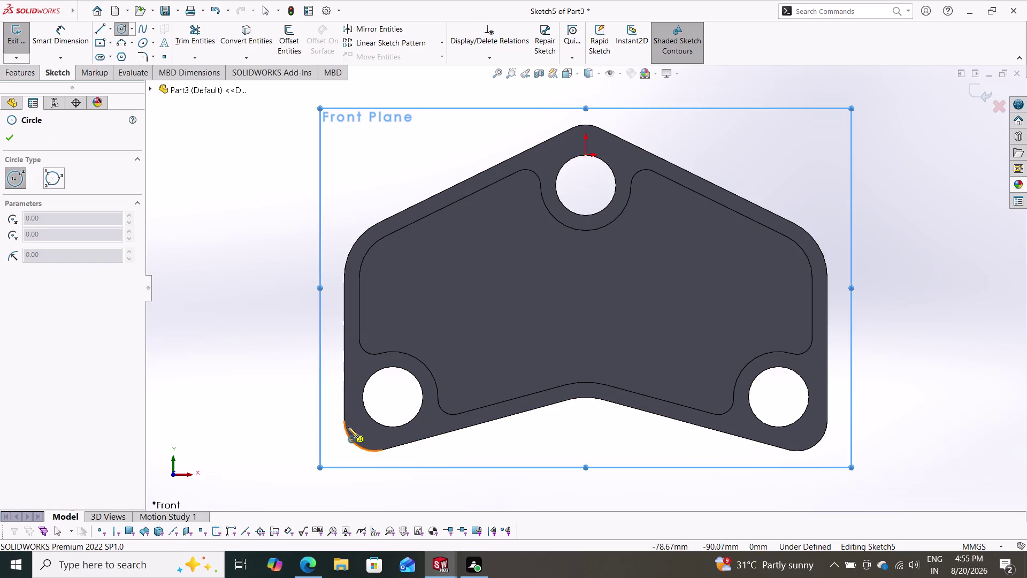
click(393, 398)
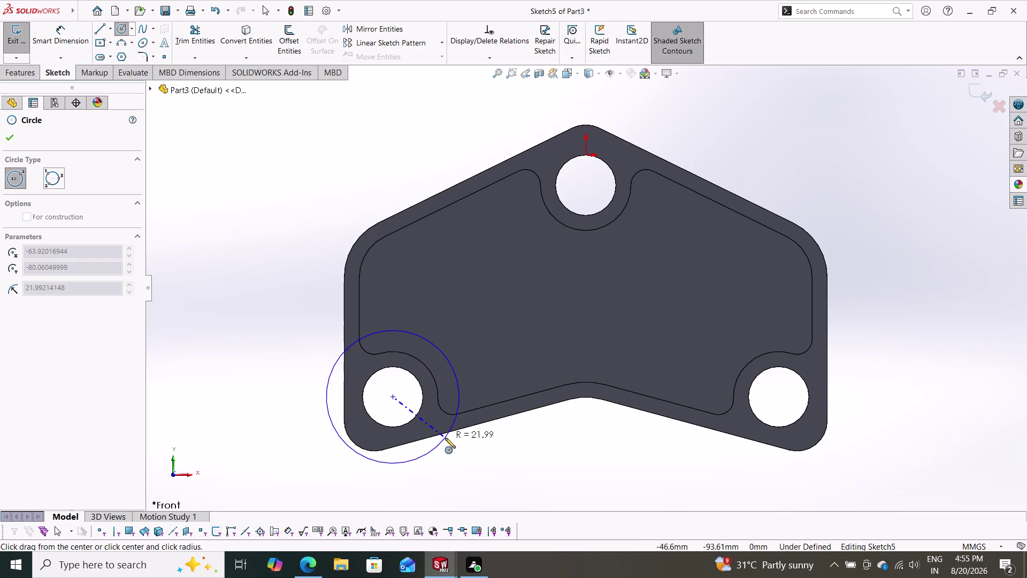
click(434, 417)
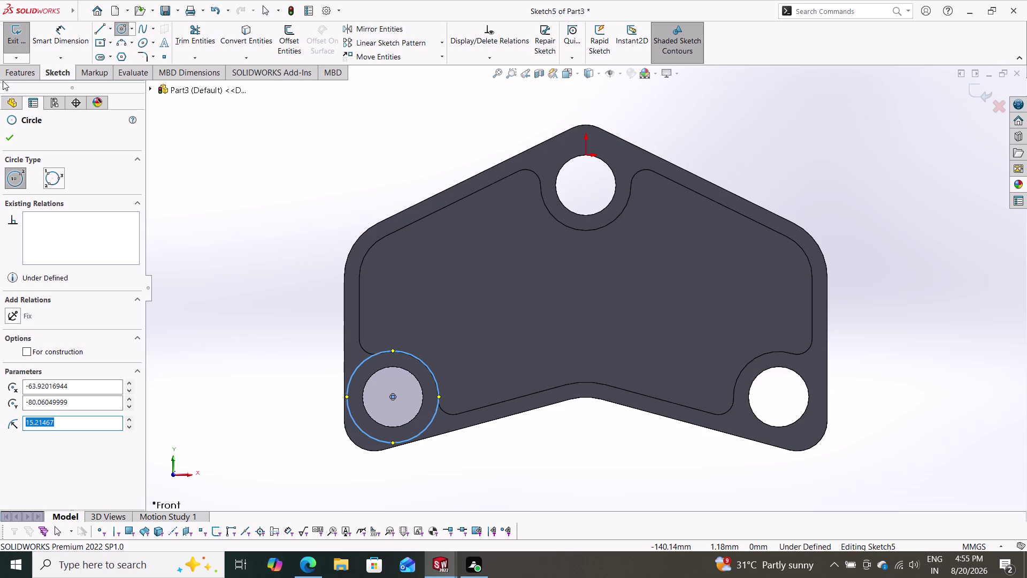
click(10, 69)
click(28, 35)
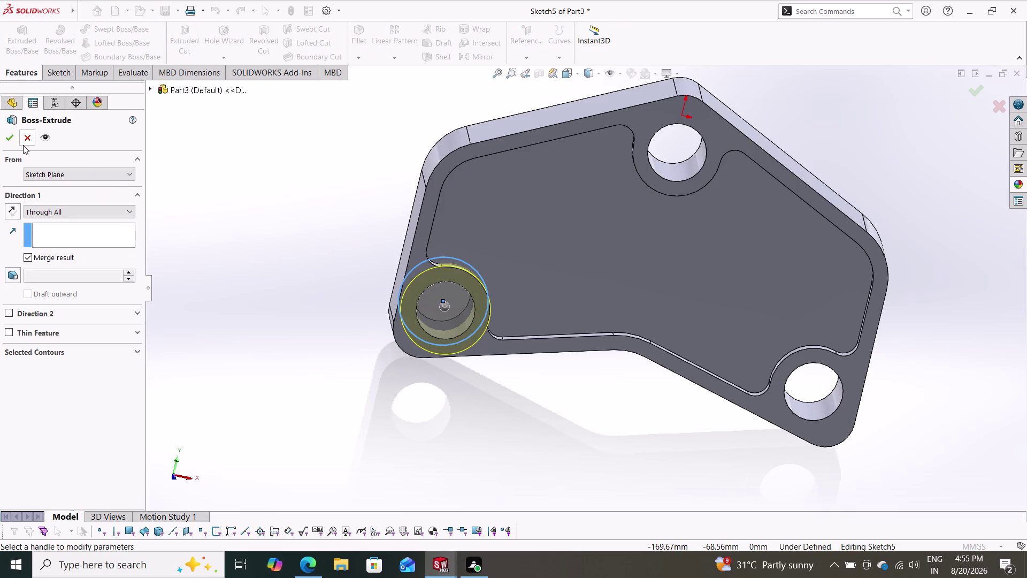
Accept Boss-Extrude2, orbit to inspect it, then undo it back to Sketch5.
click(10, 137)
middle_drag(501, 366, 481, 313)
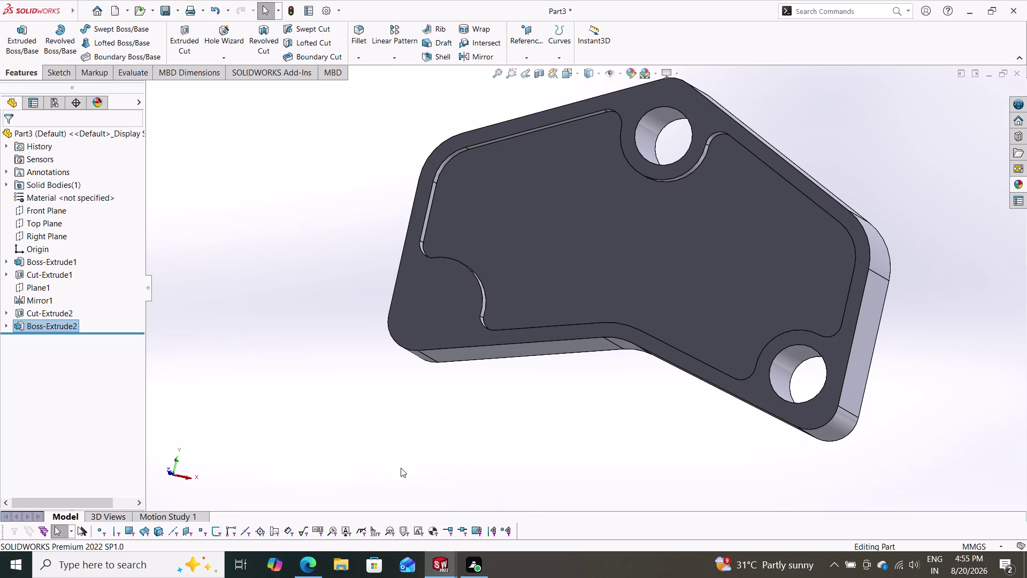
middle_drag(430, 372, 474, 381)
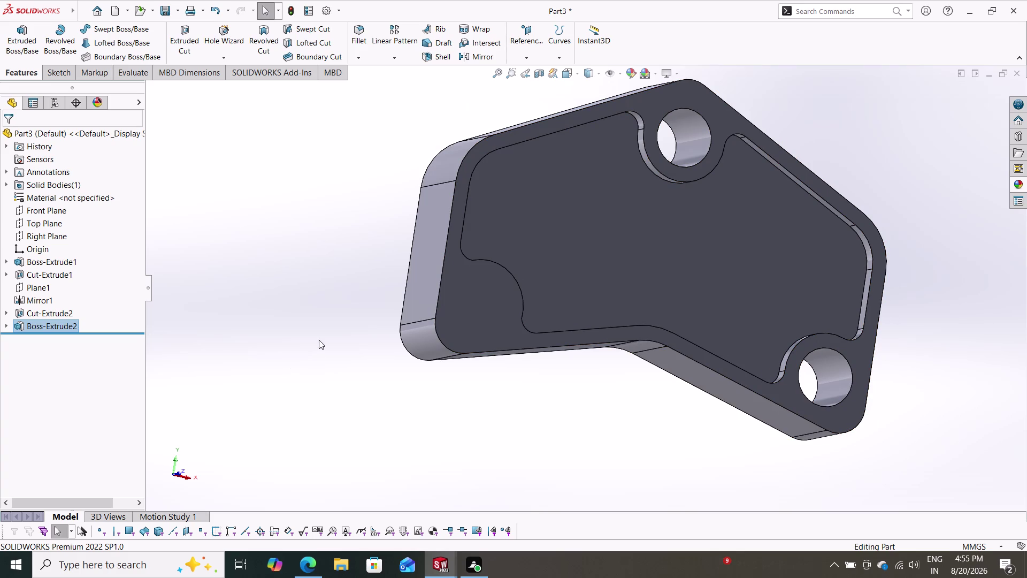
middle_drag(324, 338, 543, 323)
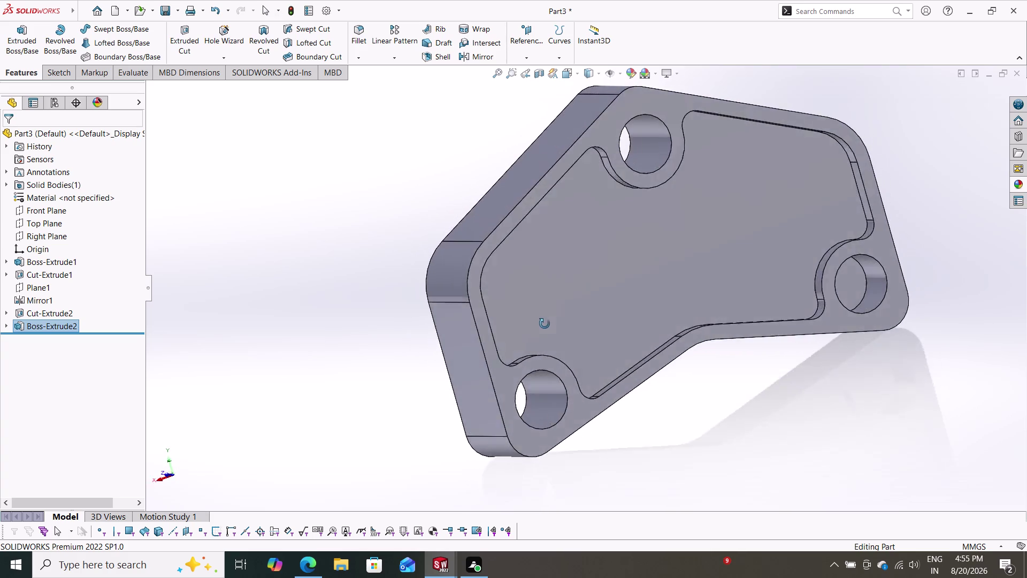
middle_drag(543, 323, 736, 390)
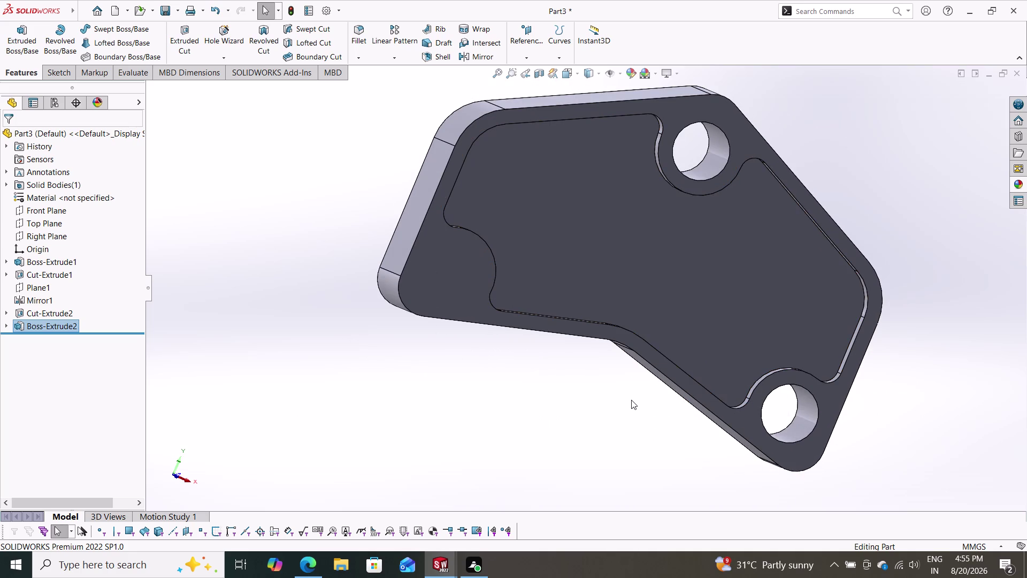
key(ctrl+z)
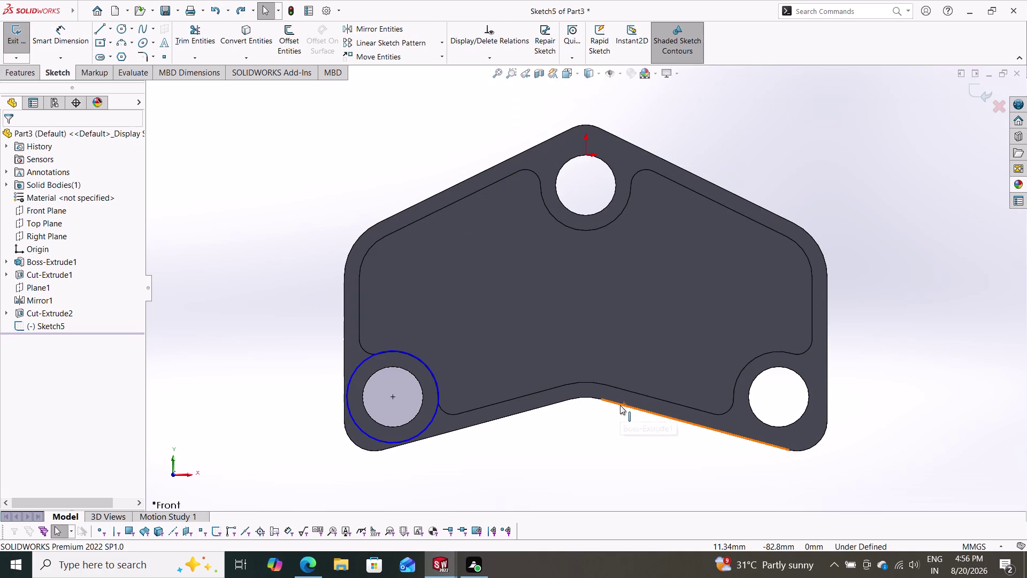
Delete the oversized circle around the lower-left hole, leaving Sketch5 empty.
key(Escape)
click(434, 422)
key(Delete)
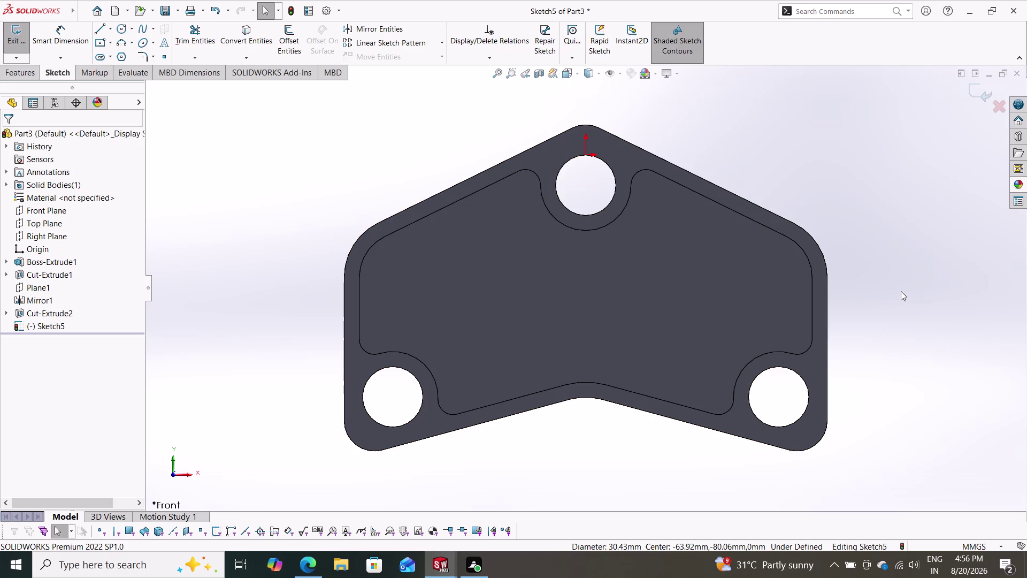
scroll(down, 3)
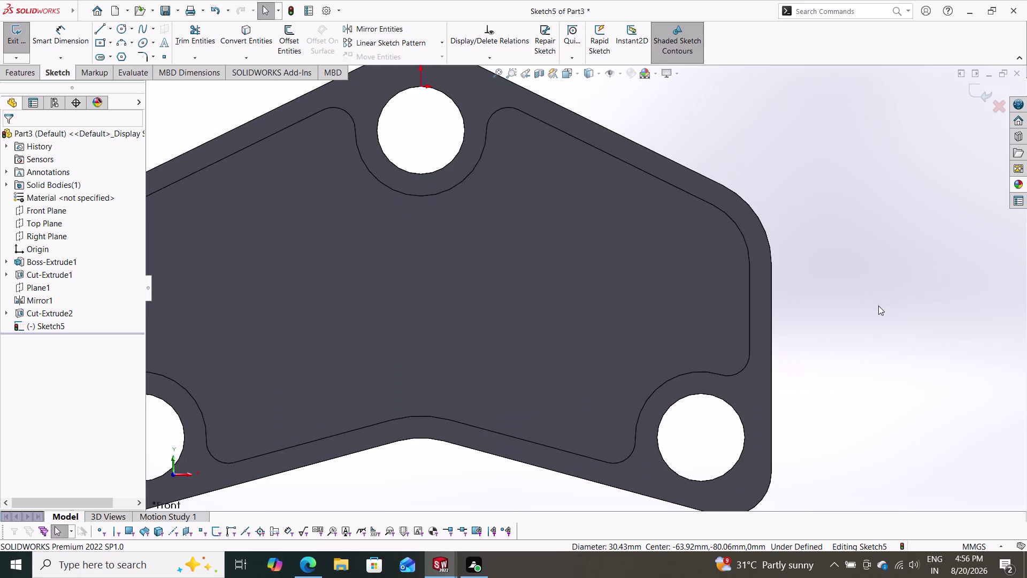
scroll(up, 3)
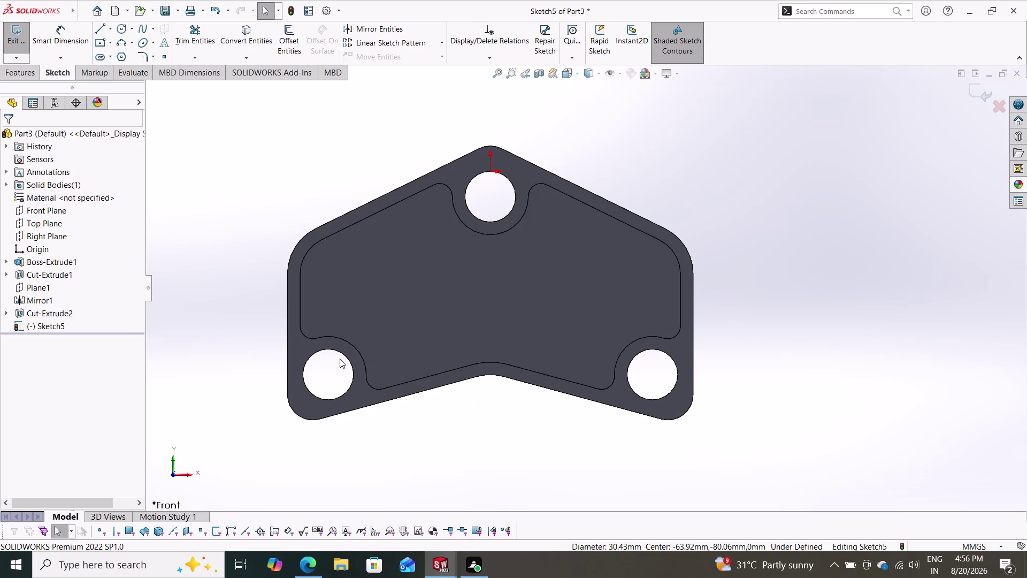
click(122, 29)
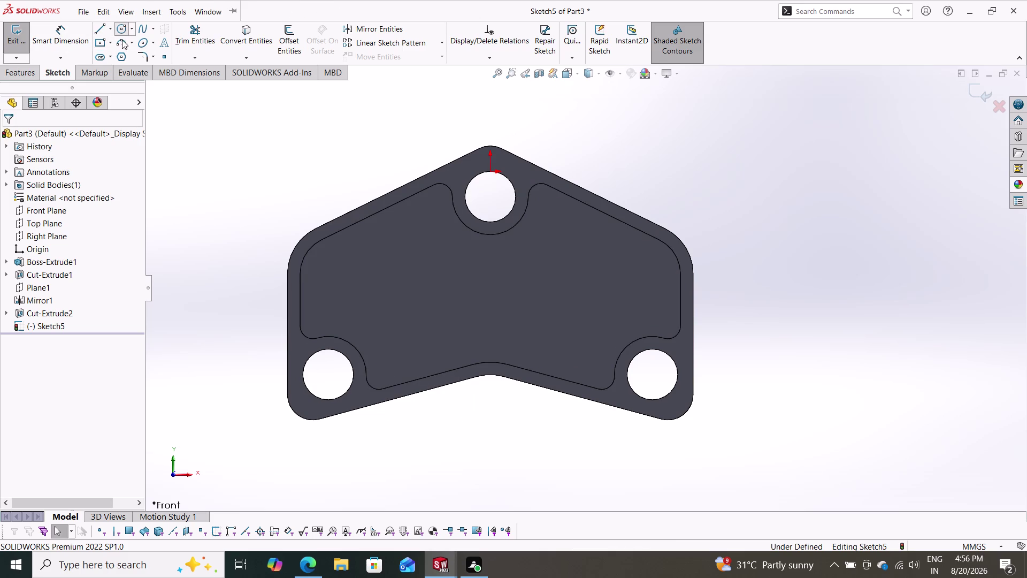
Draw a circle centred on the bottom-left hole.
click(328, 374)
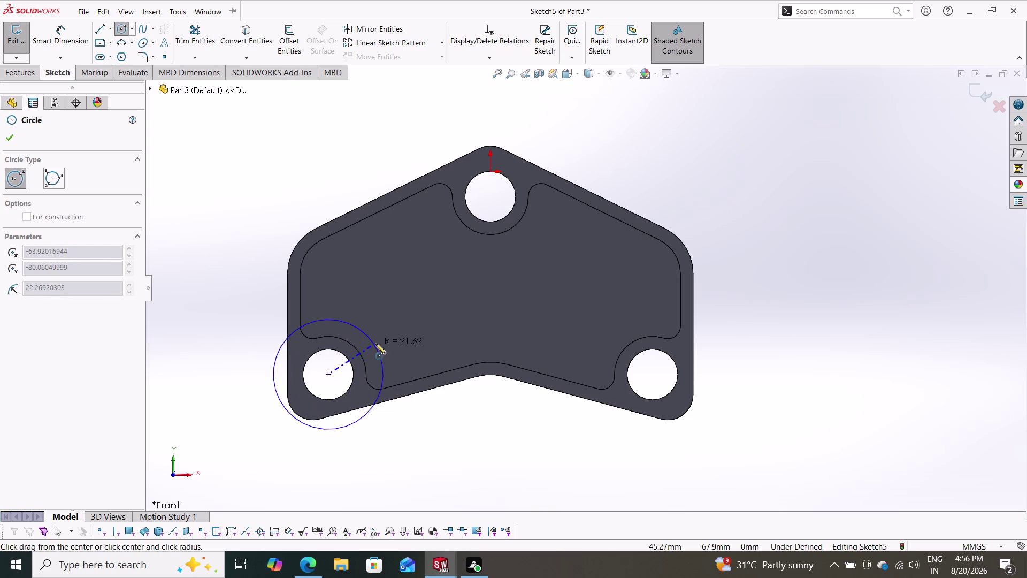
click(375, 343)
click(10, 131)
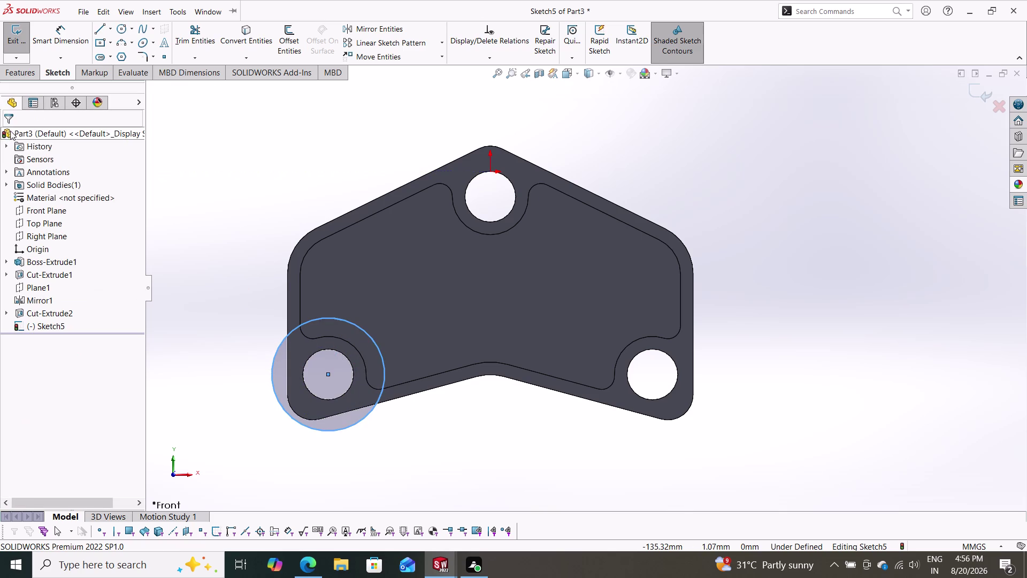
Dimension the new circle to a 30 mm diameter, then select it for deletion.
click(54, 30)
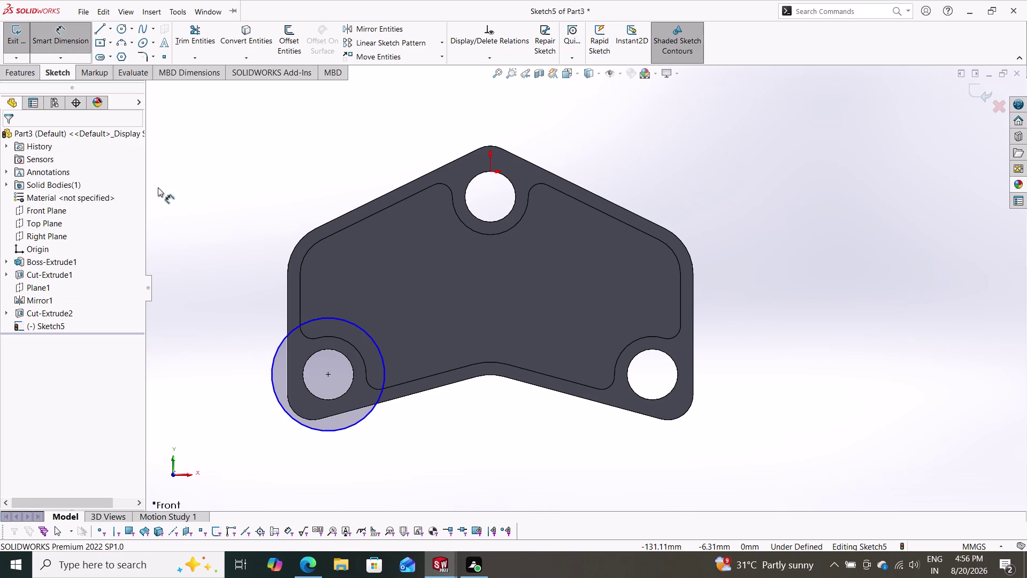
click(335, 315)
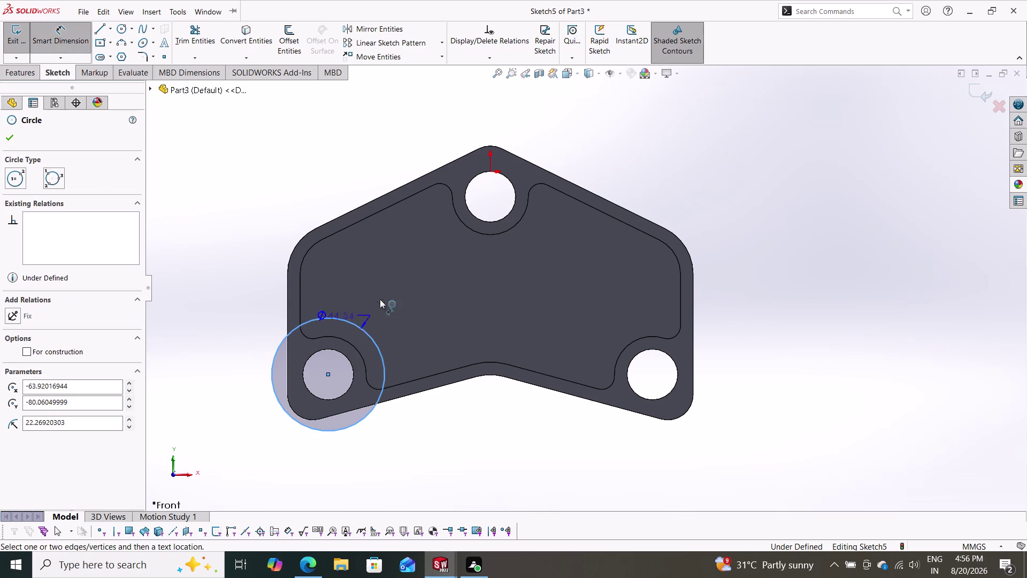
click(337, 288)
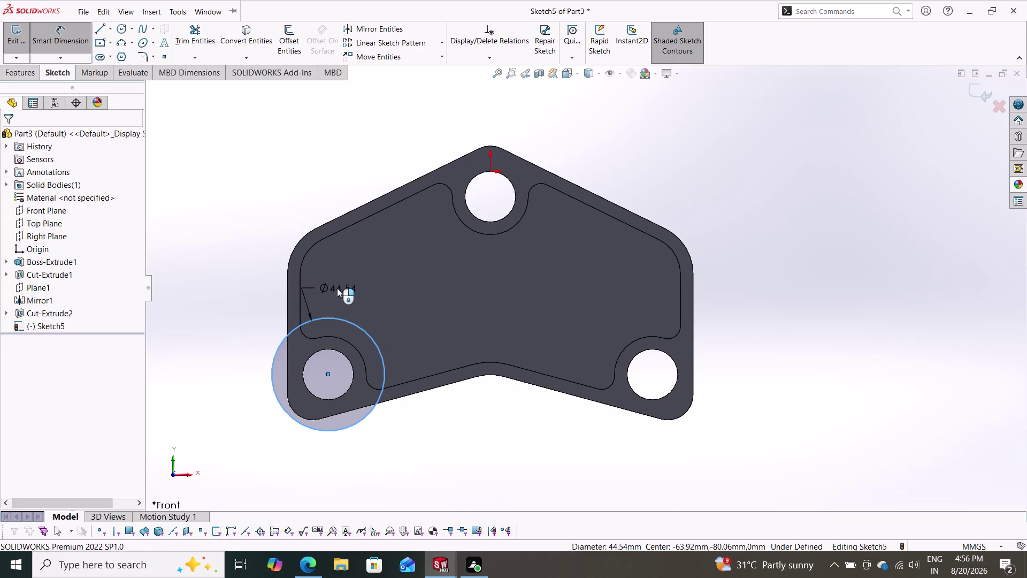
text(30)
key(Return)
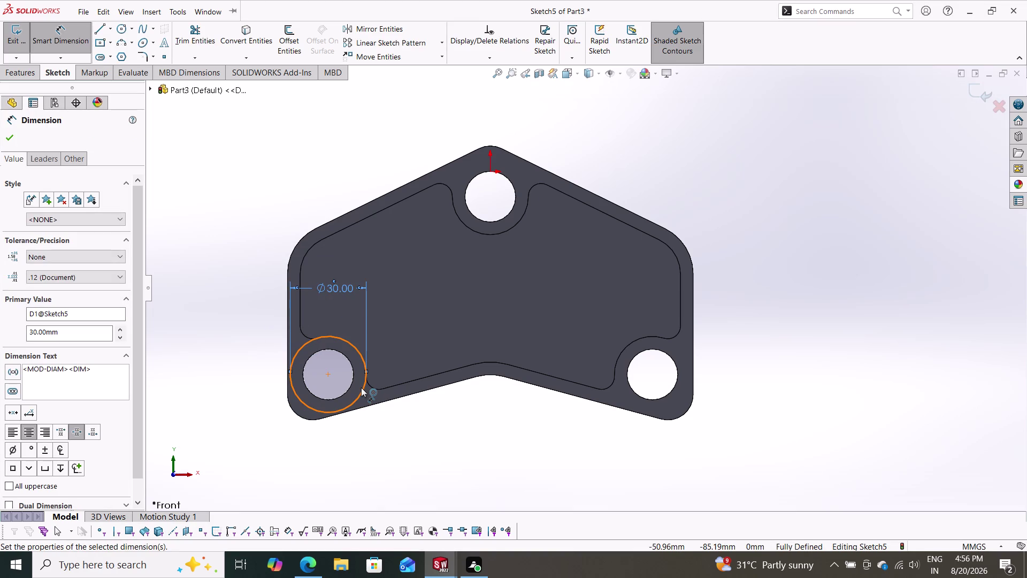
key(Escape)
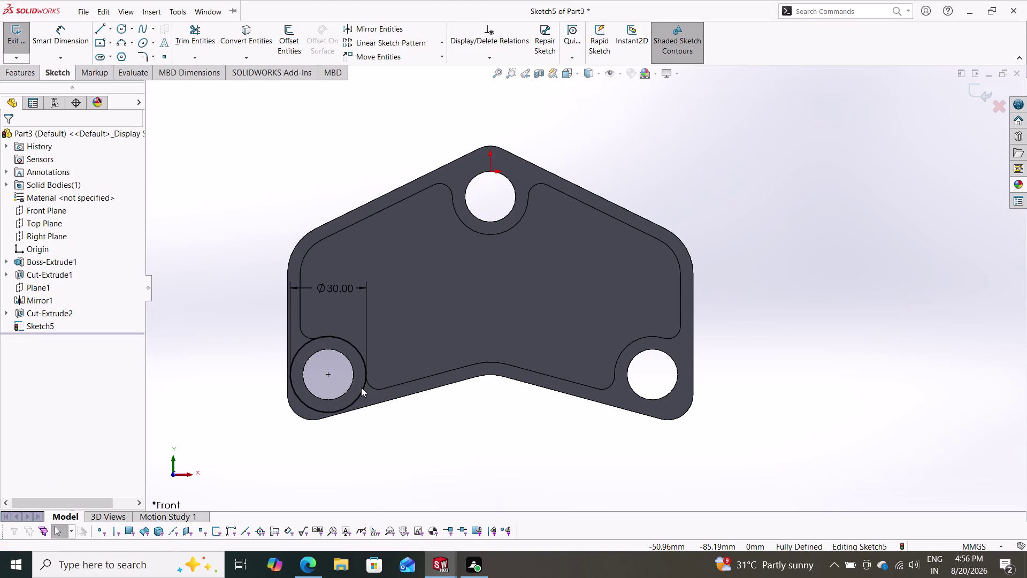
click(361, 388)
key(Delete)
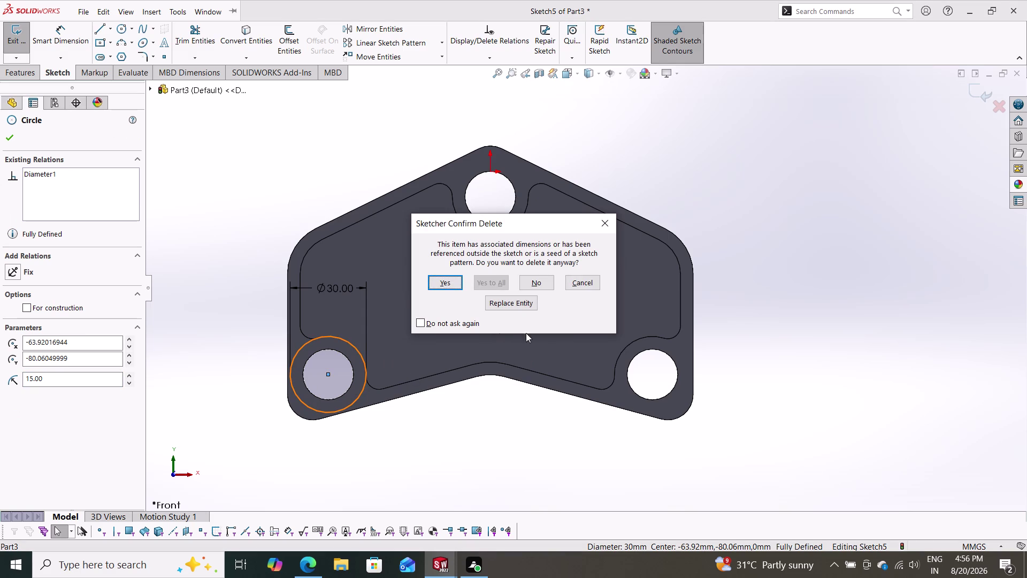
Confirm deleting the 30 mm circle together with its diameter dimension.
click(450, 282)
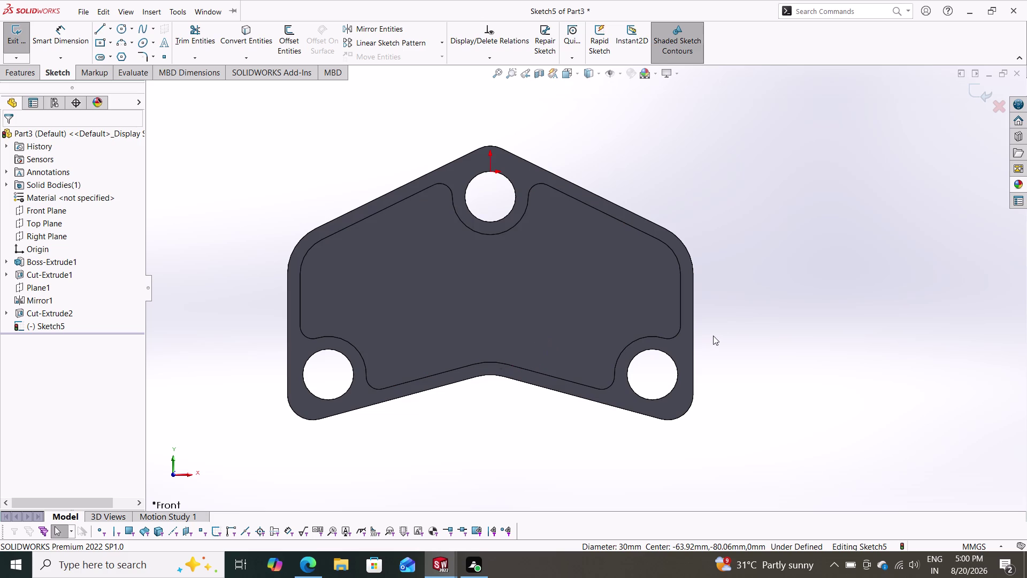
middle_drag(739, 321, 745, 333)
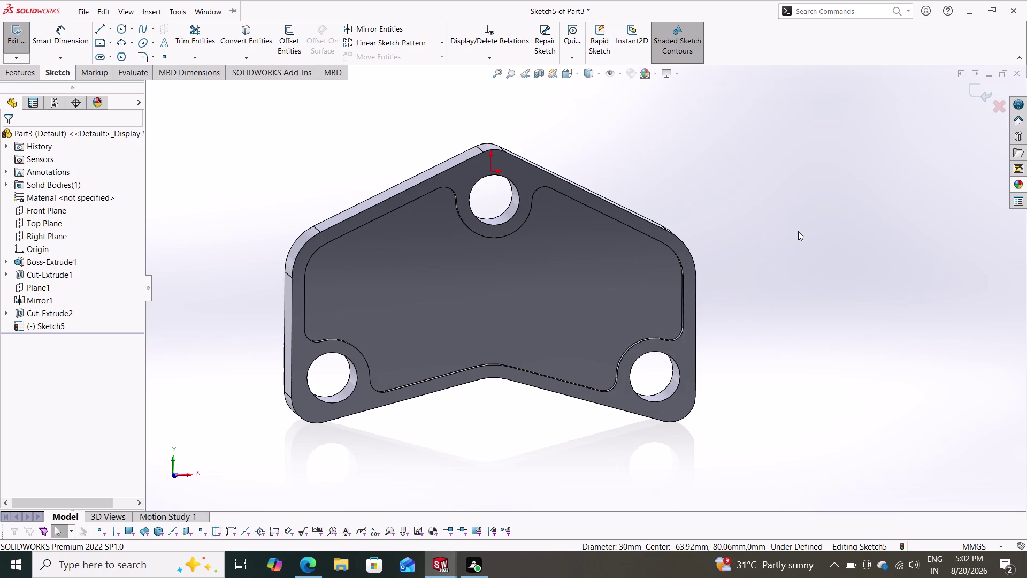
Orbit the plate to view its side, back, pocket and edge, then show metal appearances.
middle_drag(825, 222, 729, 229)
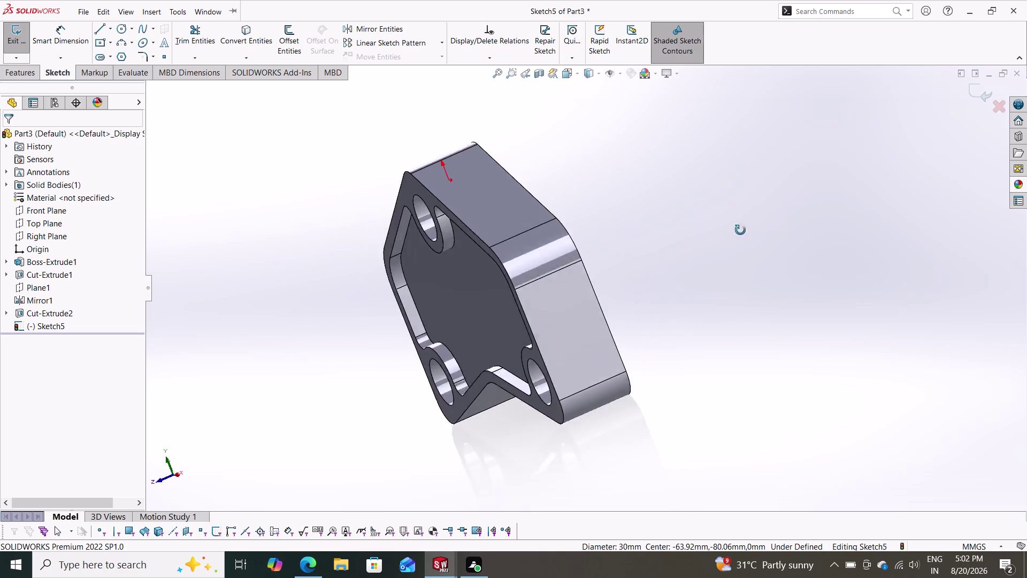
middle_drag(729, 230, 815, 277)
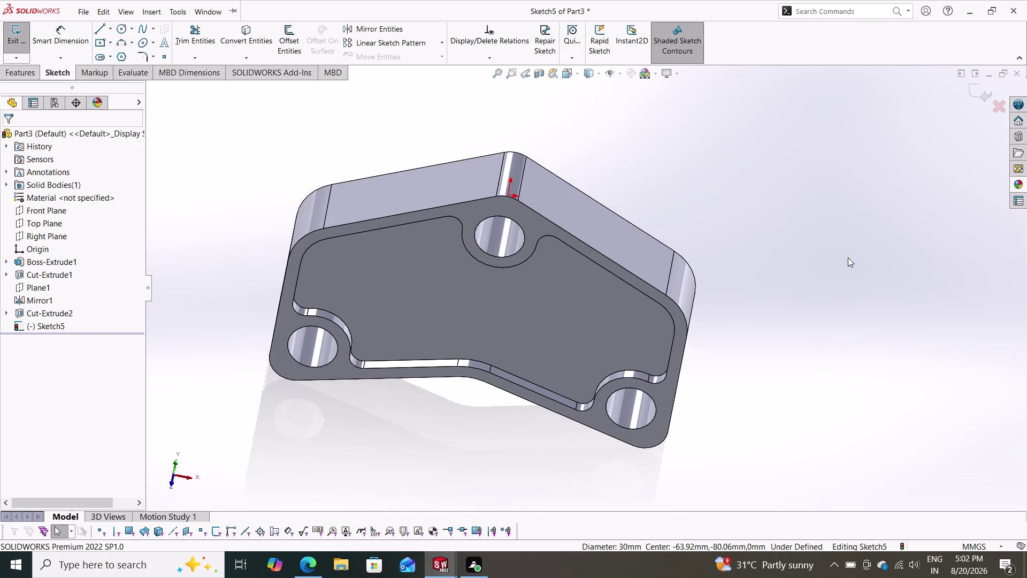
middle_drag(826, 270, 802, 336)
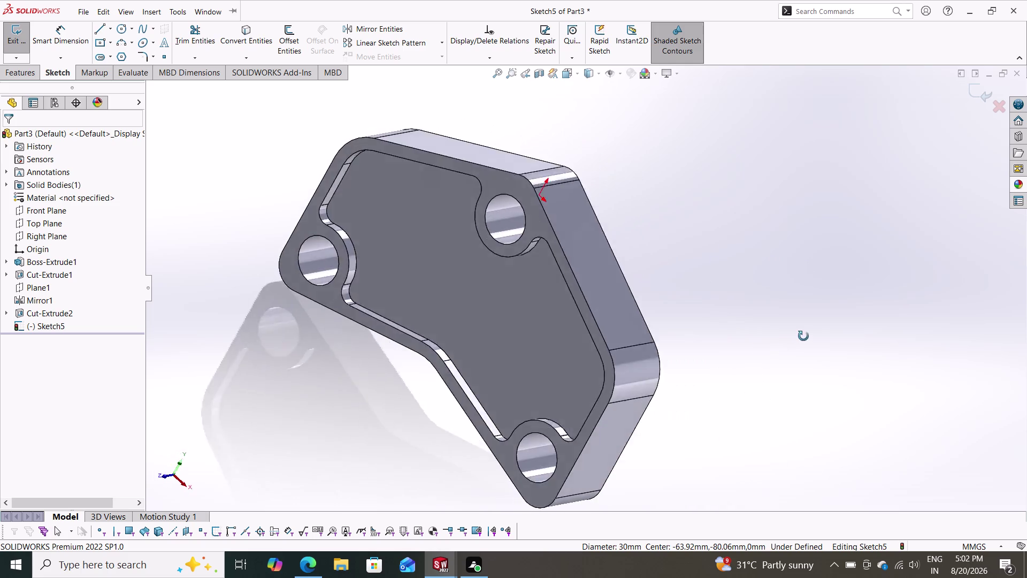
middle_drag(802, 337, 745, 255)
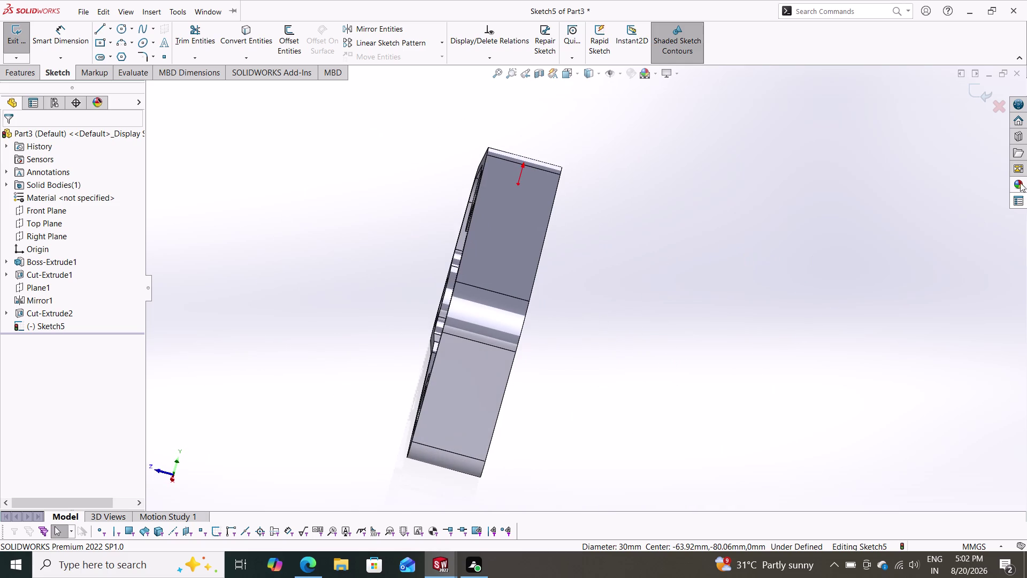
click(1018, 184)
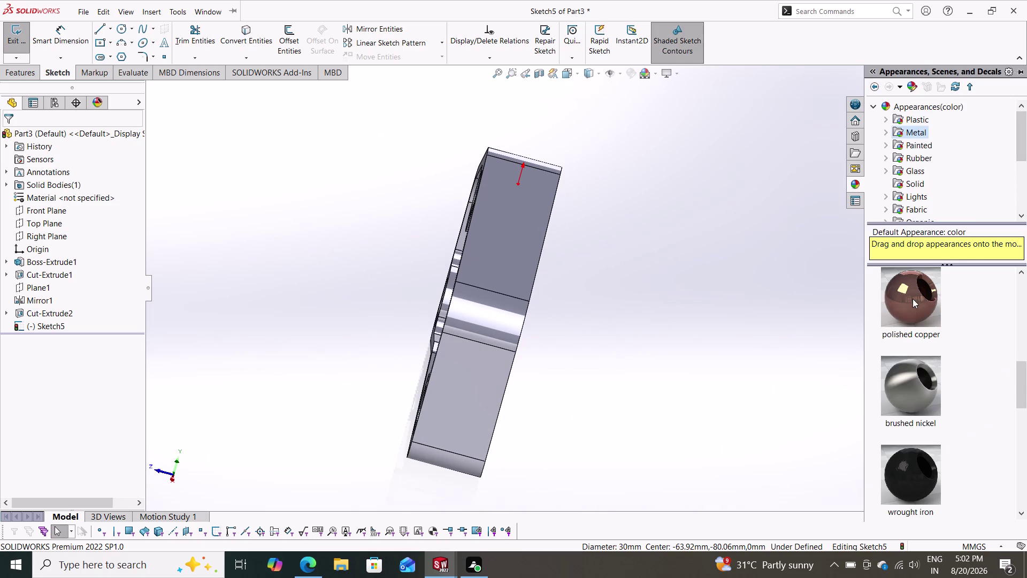
Try a polished copper finish on the whole part and orbit to check it.
drag(913, 298, 506, 274)
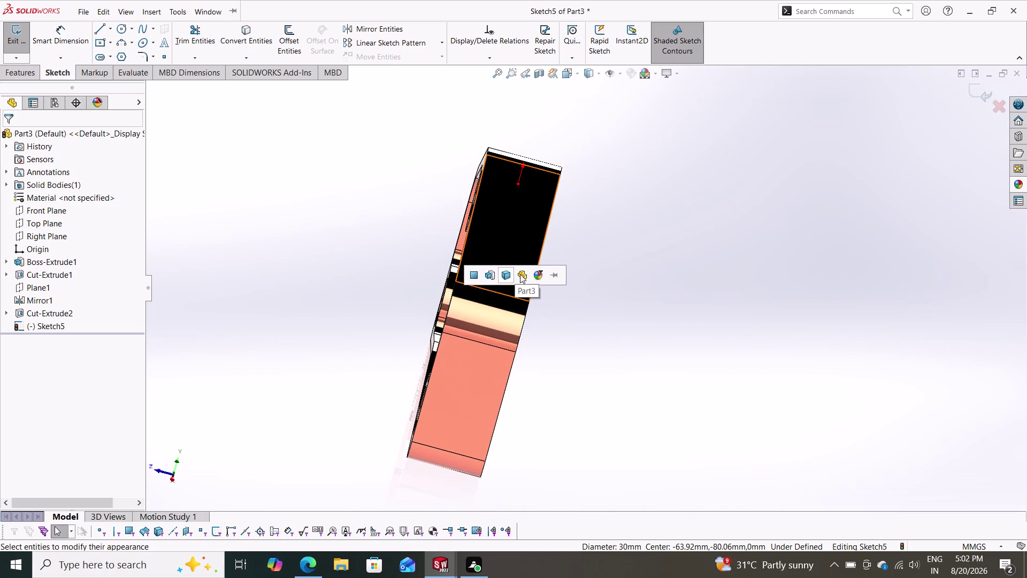
click(524, 273)
middle_drag(680, 292, 704, 211)
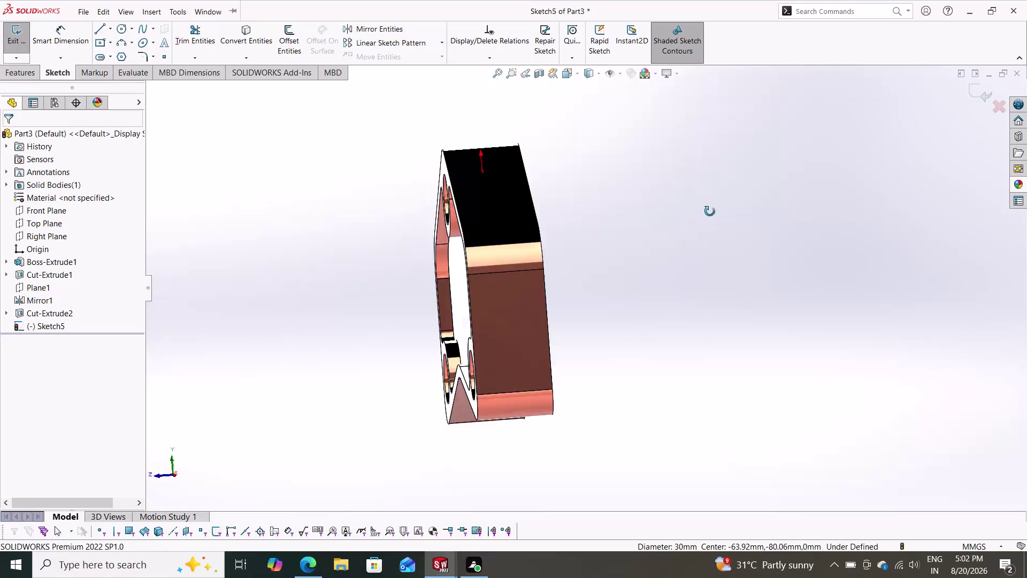
middle_drag(703, 211, 736, 359)
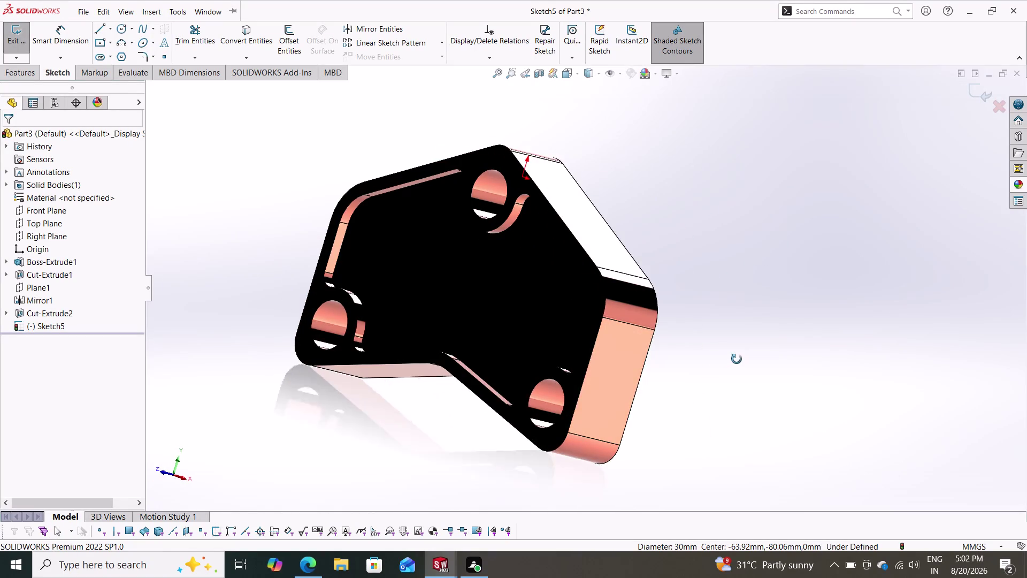
middle_drag(736, 359, 738, 358)
Try a polished gold finish on the whole body and inspect it.
click(1017, 181)
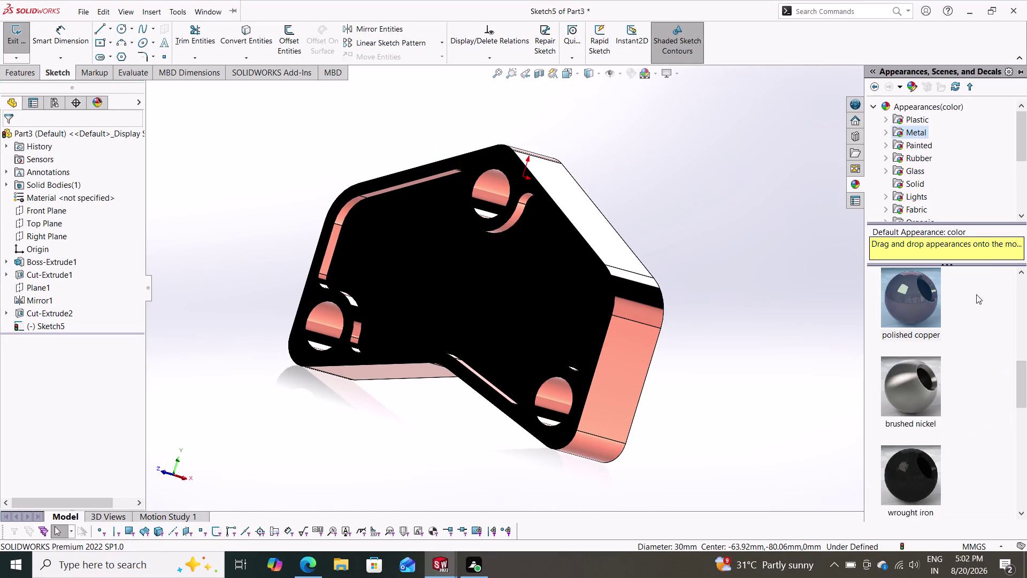
scroll(down, 3)
scroll(up, 3)
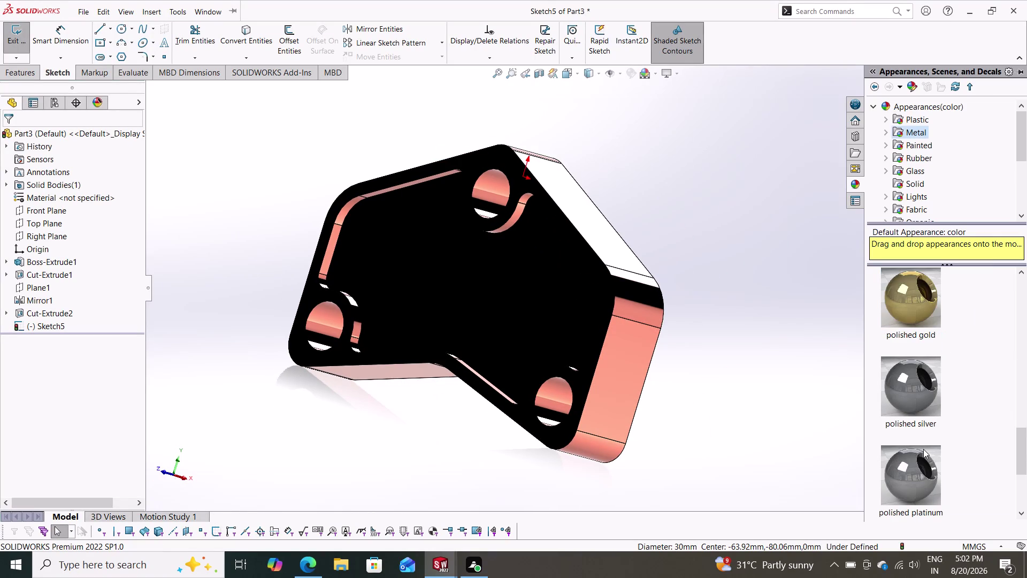
drag(915, 485, 512, 334)
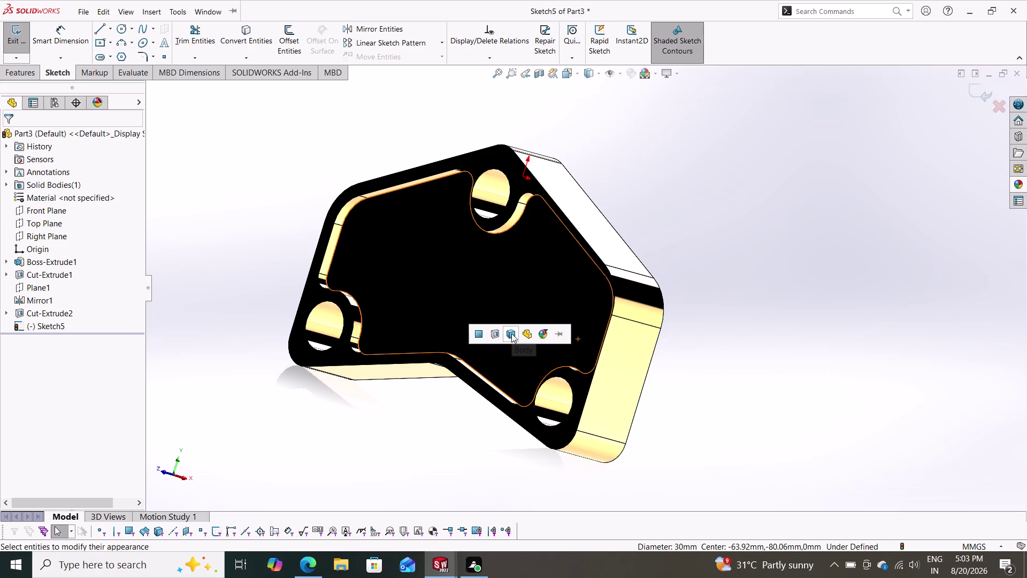
click(530, 330)
middle_drag(713, 365, 653, 362)
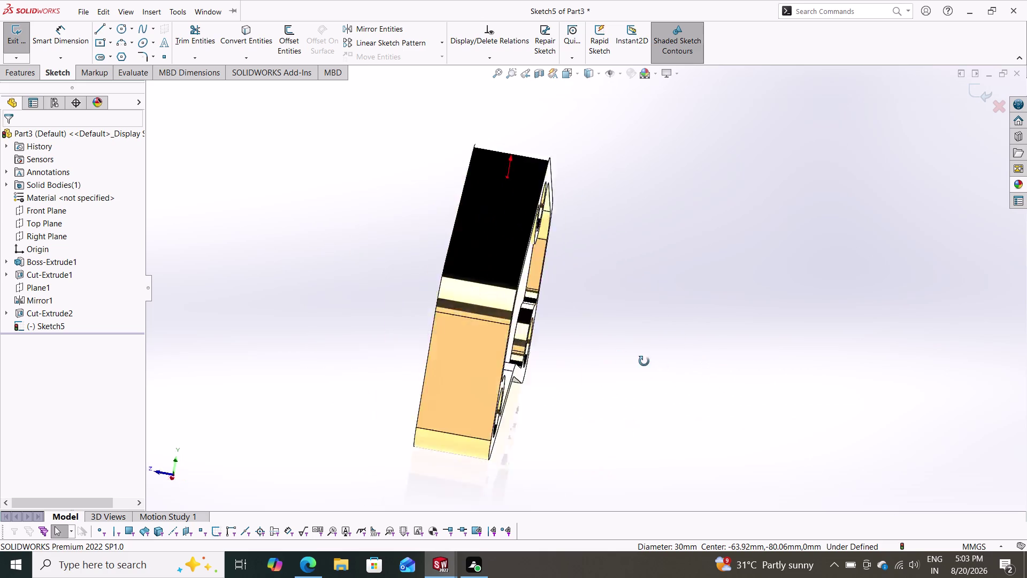
middle_drag(653, 362, 785, 234)
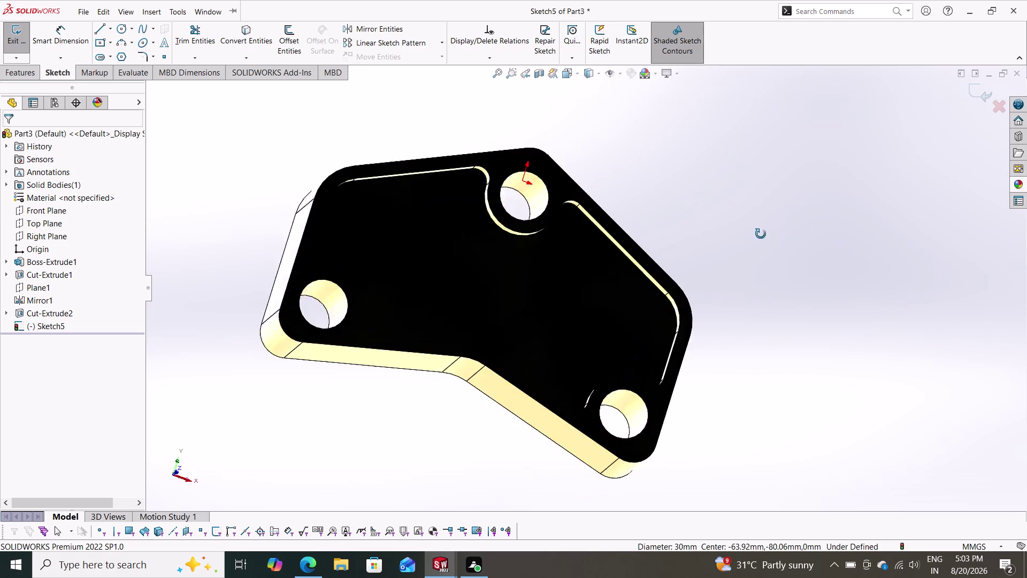
middle_drag(785, 234, 536, 197)
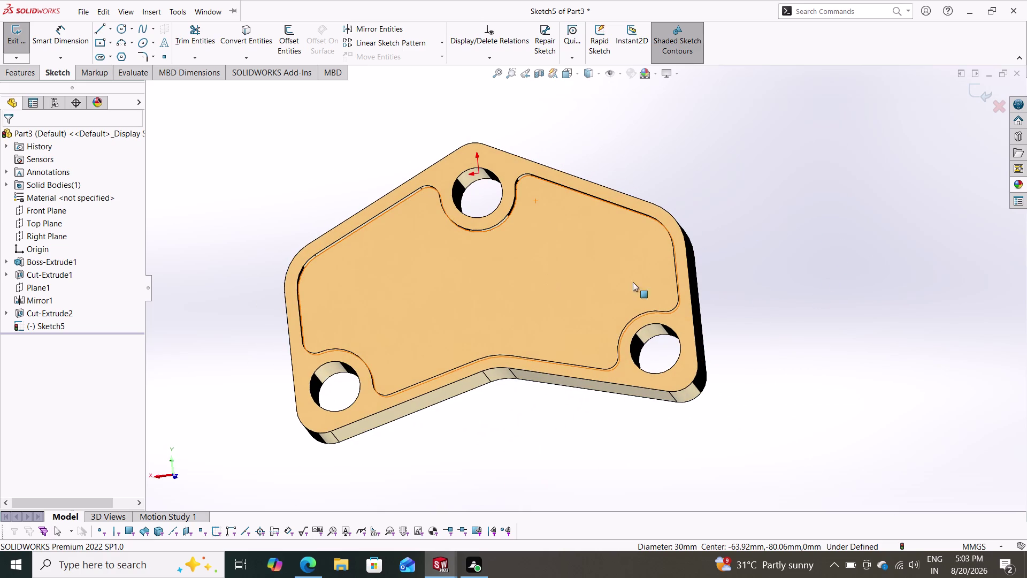
Apply the shiny galvanized finish to the whole body of the plate.
click(1019, 180)
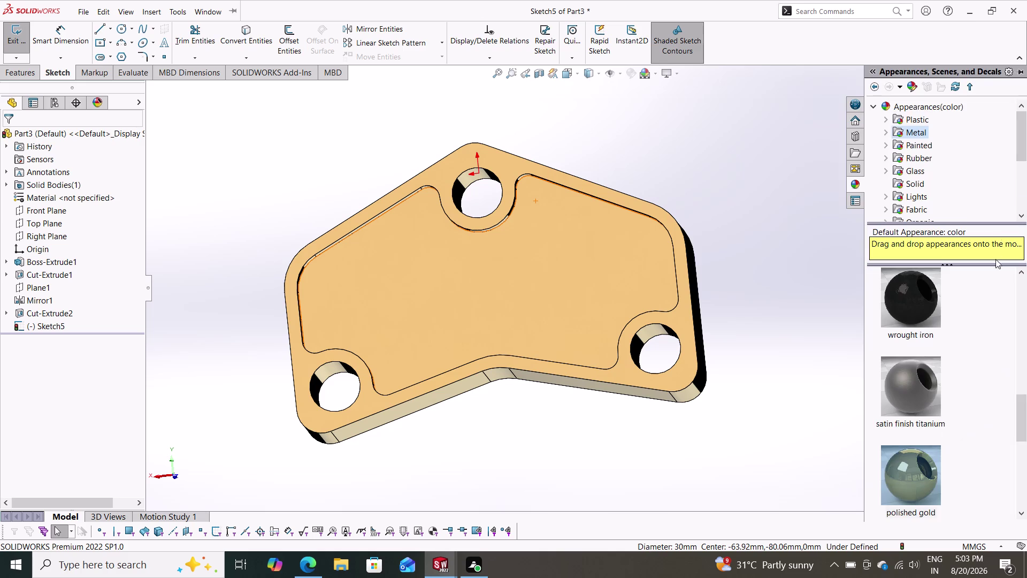
scroll(down, 3)
scroll(down, 3)
drag(915, 476, 842, 444)
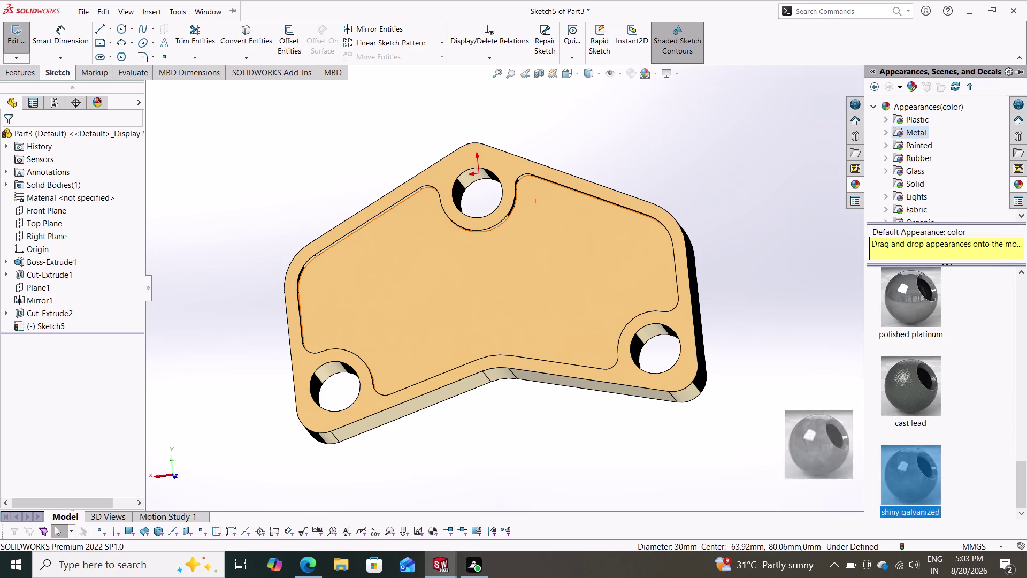
drag(842, 443, 545, 288)
click(557, 290)
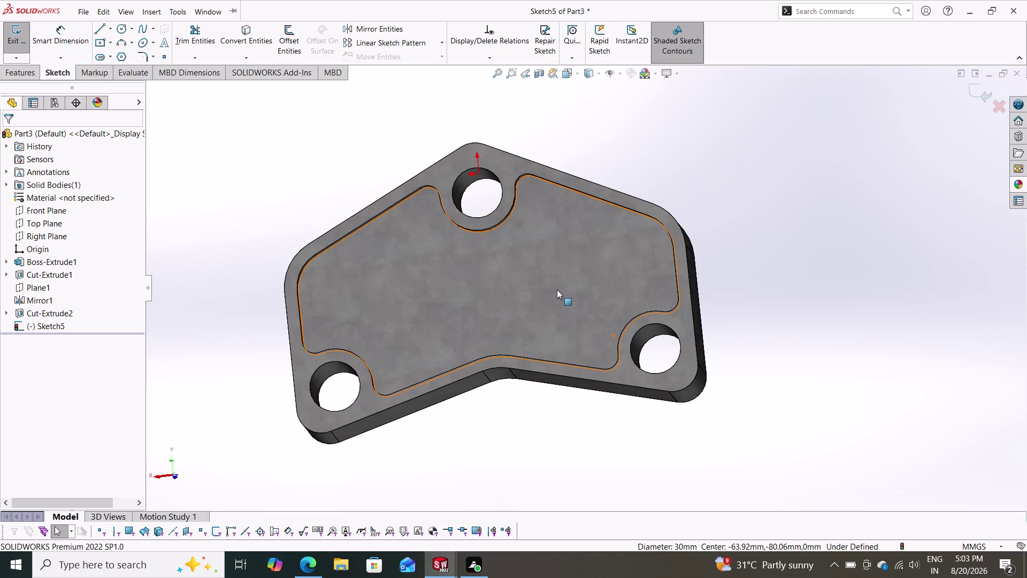
Orbit and zoom around the plate to inspect the galvanized finish.
middle_drag(803, 309, 656, 193)
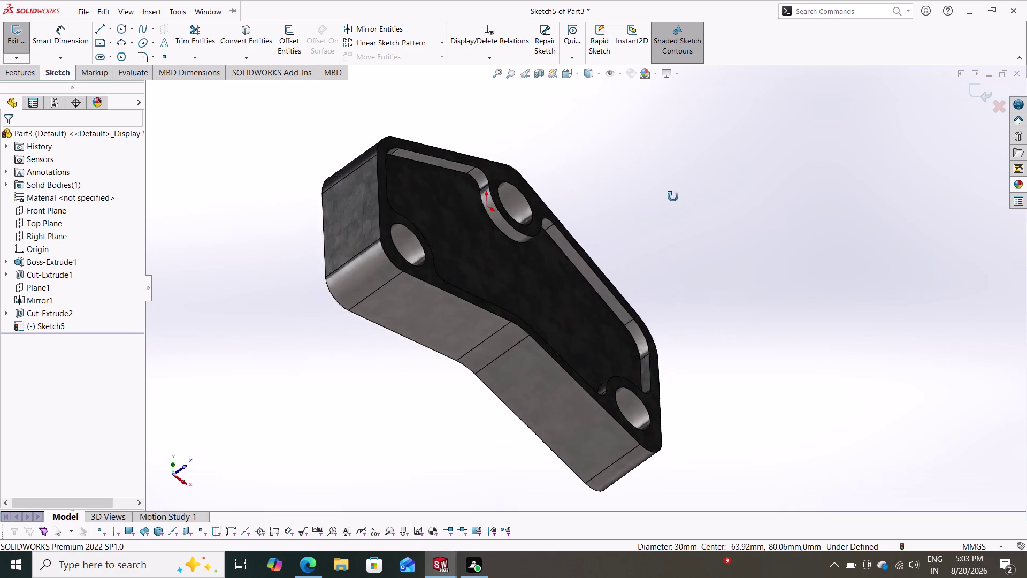
middle_drag(657, 192, 631, 508)
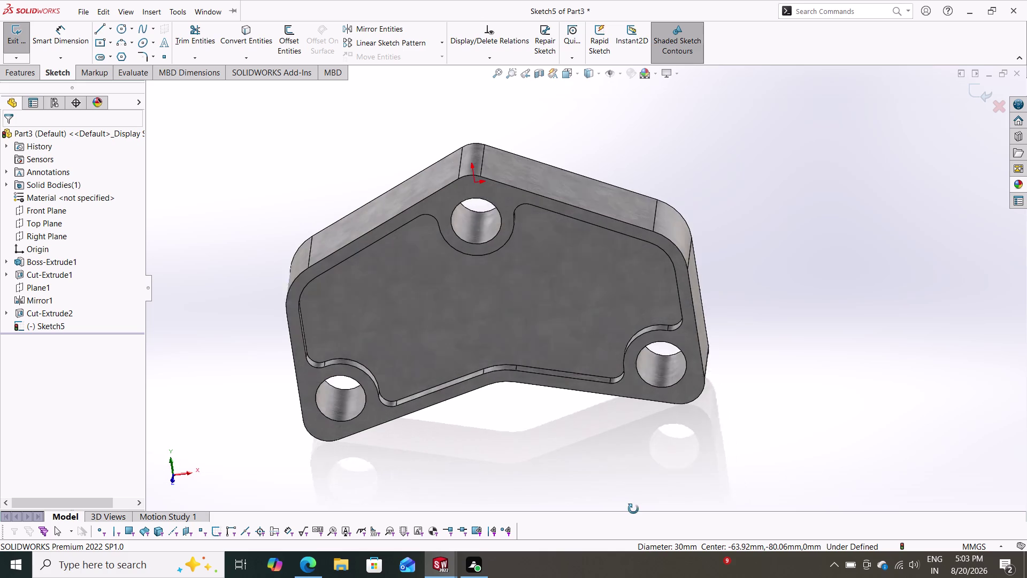
middle_drag(631, 507, 643, 405)
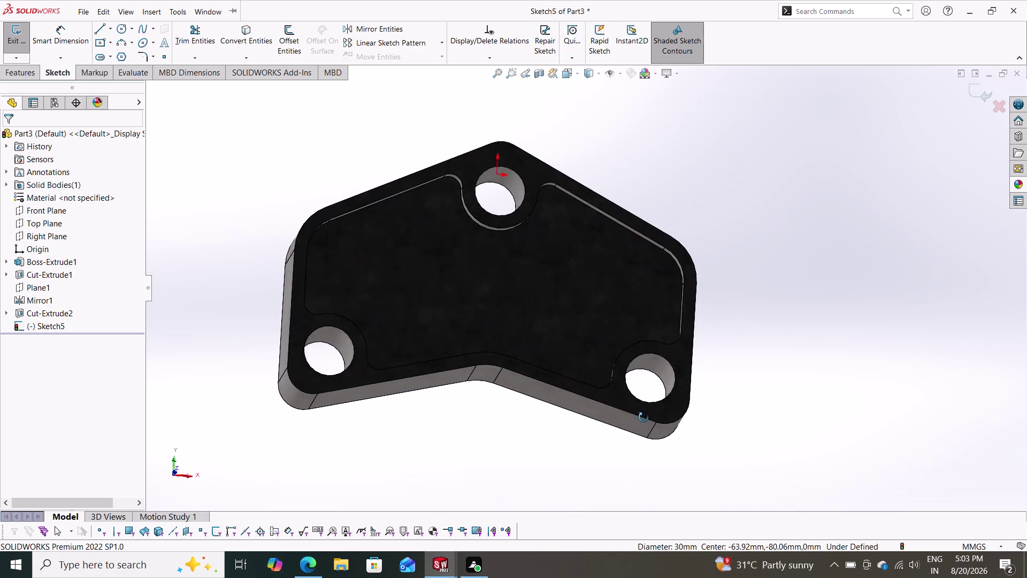
middle_drag(644, 404, 644, 477)
scroll(down, 3)
scroll(up, 3)
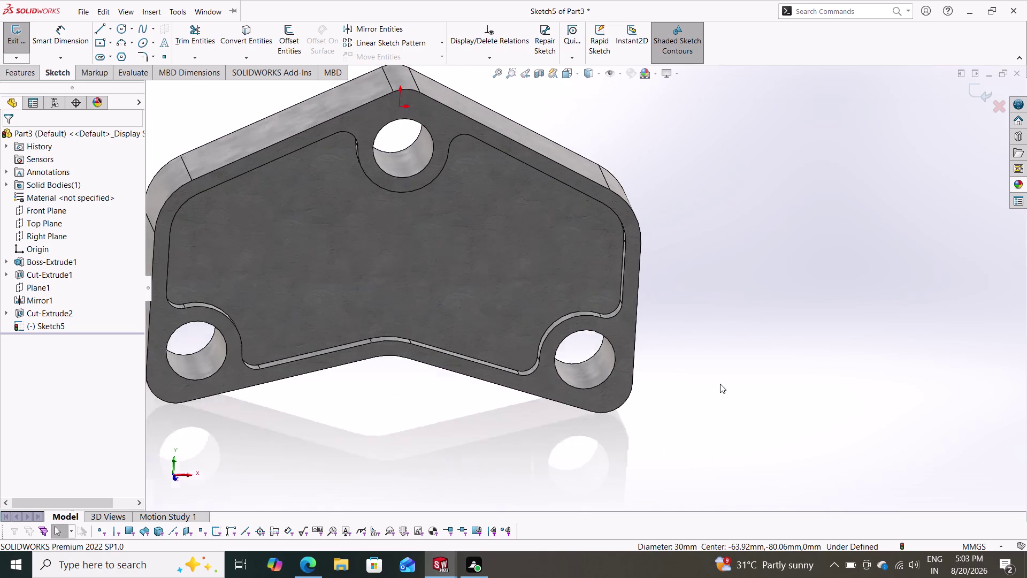
scroll(up, 3)
scroll(up, 3)
middle_drag(660, 313, 533, 295)
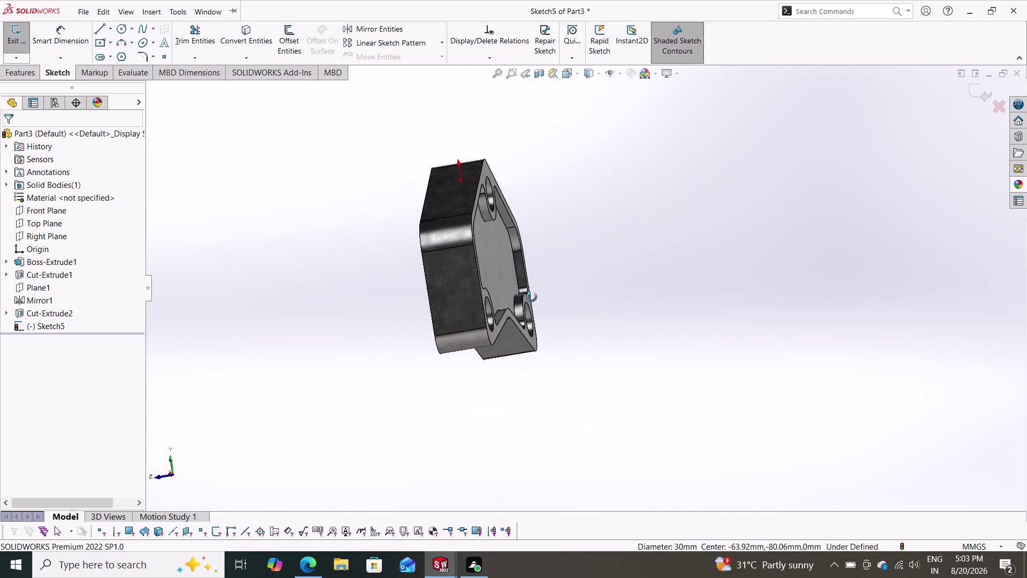
middle_drag(532, 296, 642, 308)
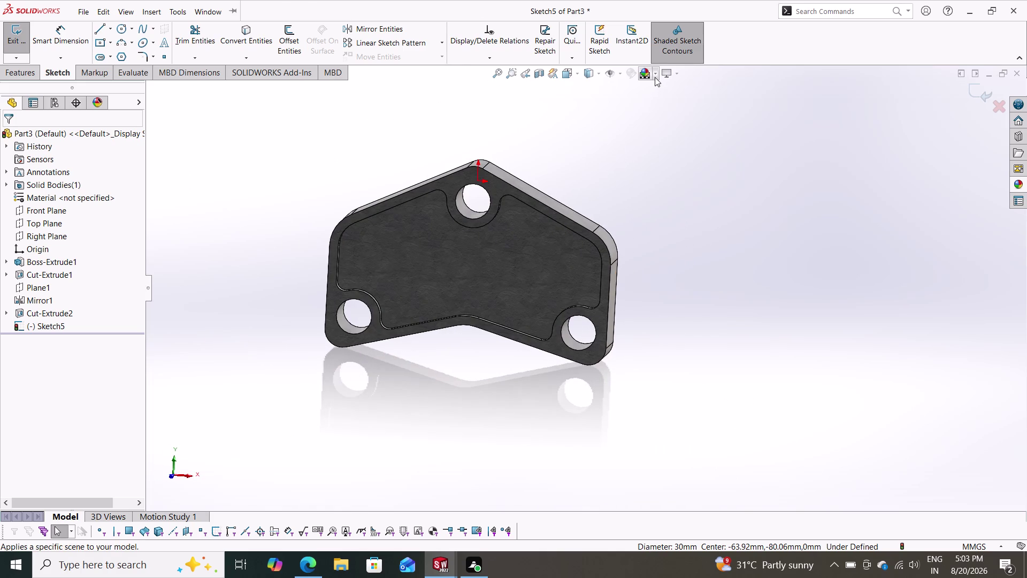
Switch to a plain display scene without floor reflection and view the plate in it.
click(655, 77)
click(666, 97)
middle_drag(655, 281, 648, 278)
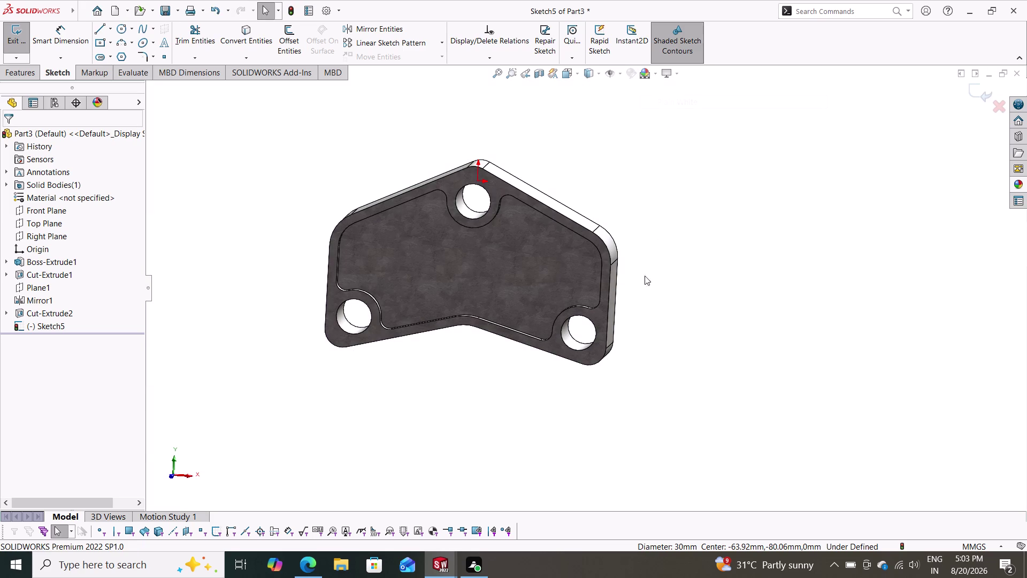
middle_drag(648, 278, 487, 160)
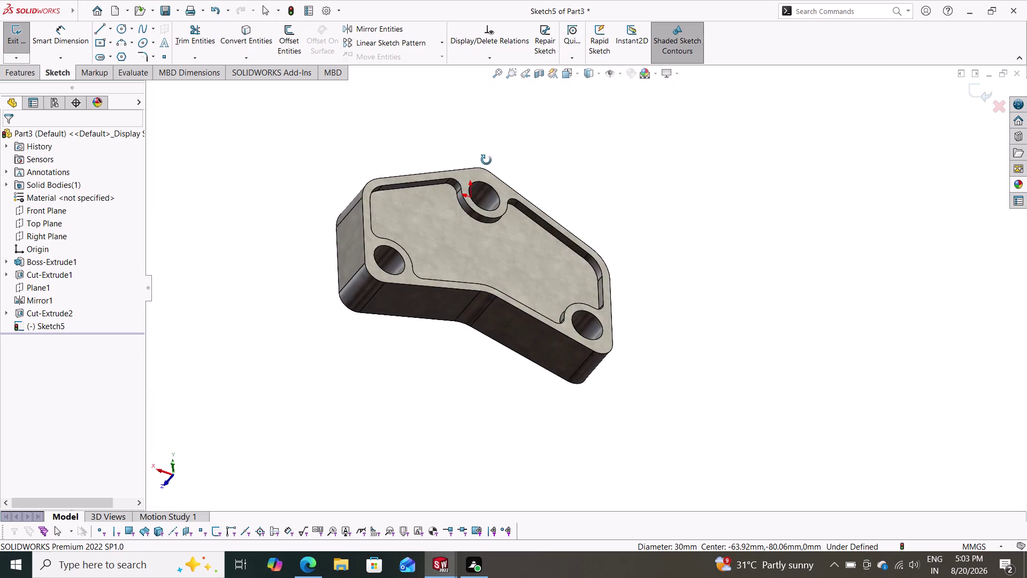
middle_drag(486, 160, 617, 359)
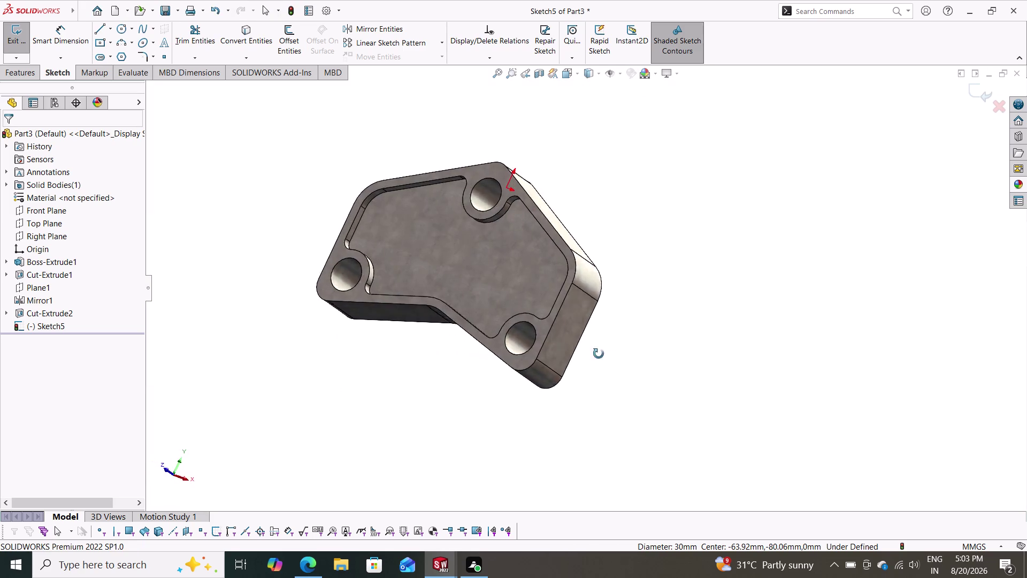
middle_drag(617, 359, 489, 276)
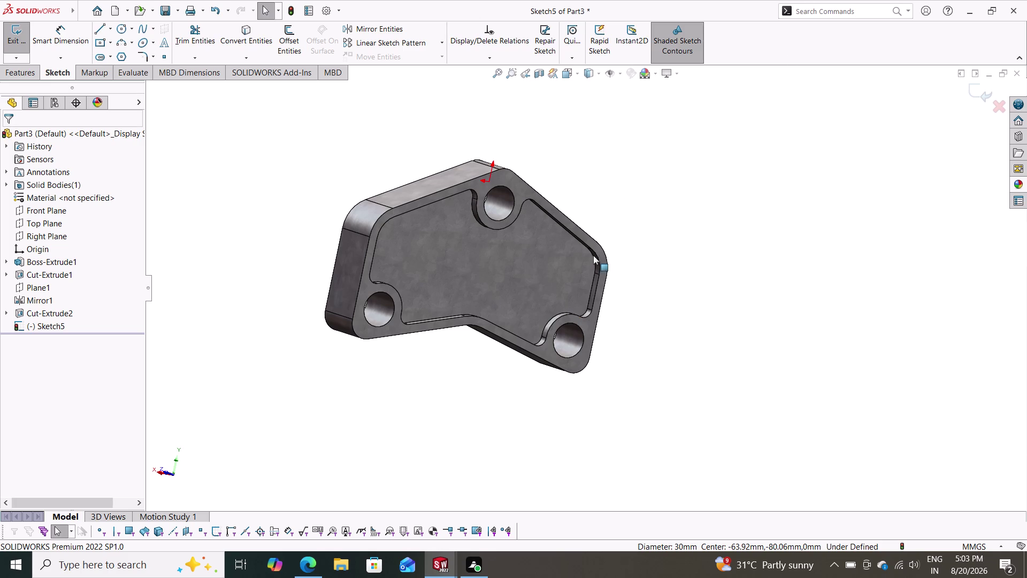
Zoom and rotate the plate to another viewing angle.
scroll(down, 3)
right_drag(545, 561, 497, 542)
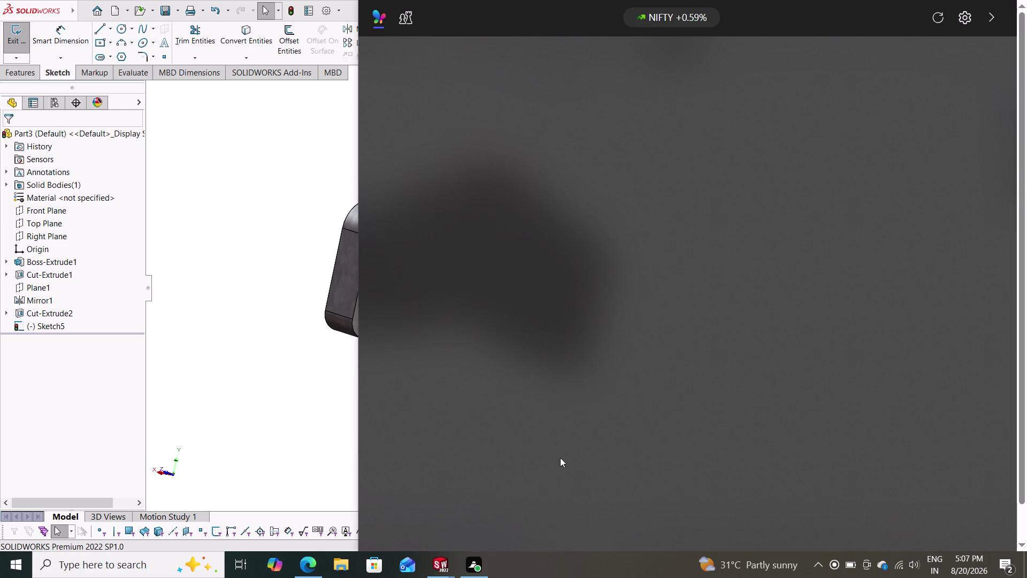
Dismiss the Widgets board by clicking outside it.
click(234, 345)
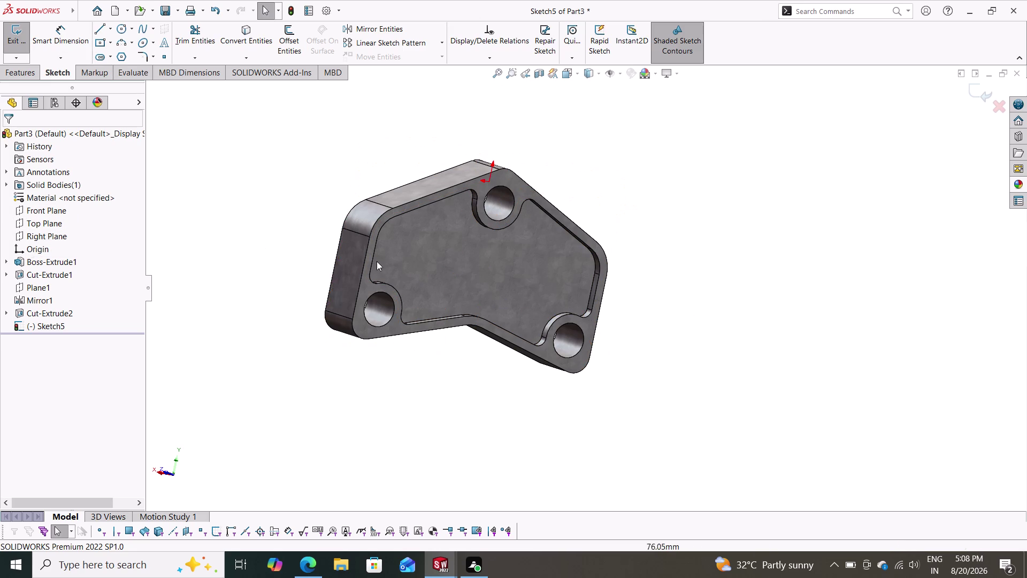
Open the part's material configuration table and close it without changes.
middle_drag(725, 303, 722, 334)
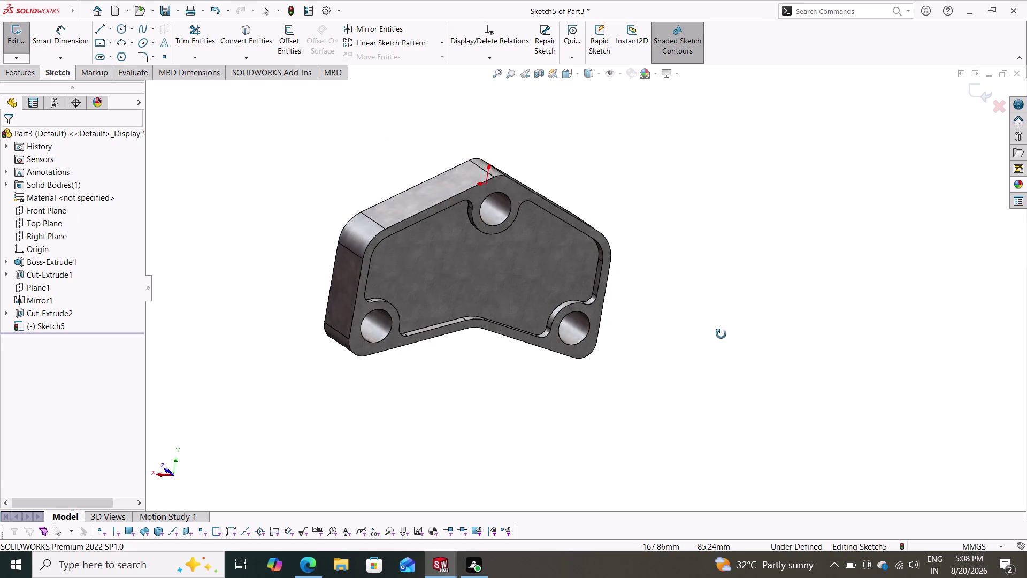
middle_drag(721, 334, 712, 320)
right_click(95, 195)
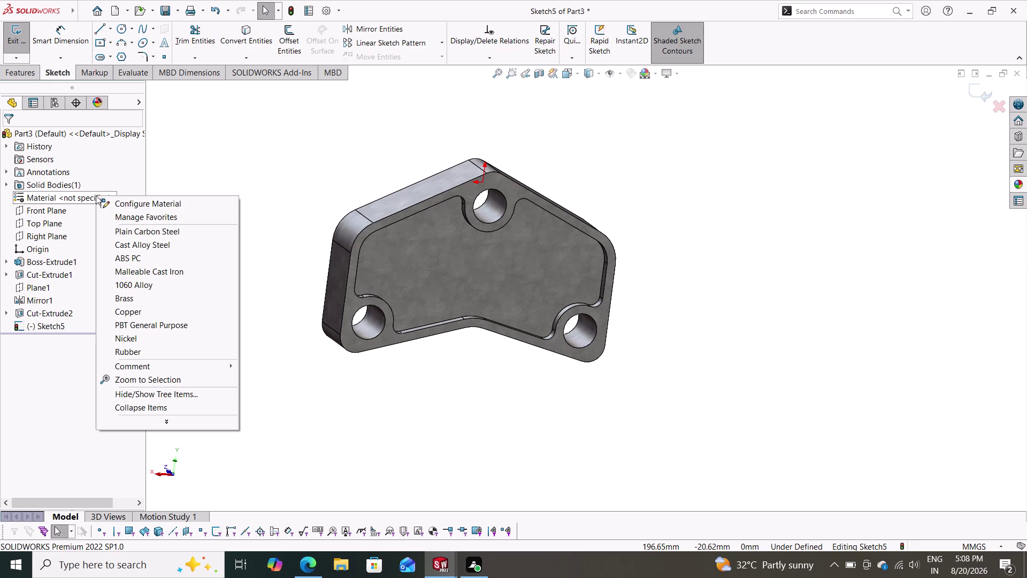
click(159, 206)
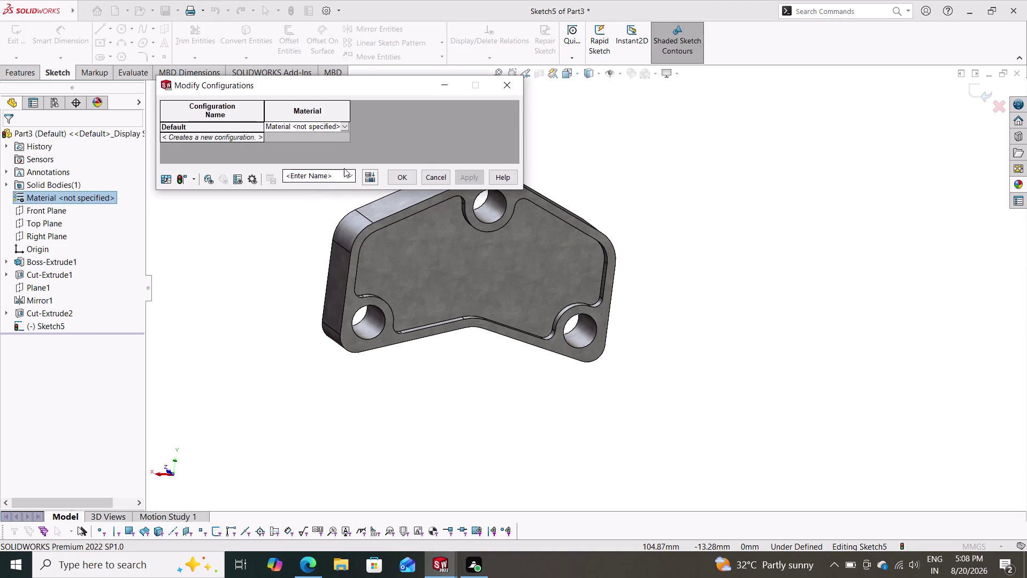
click(515, 90)
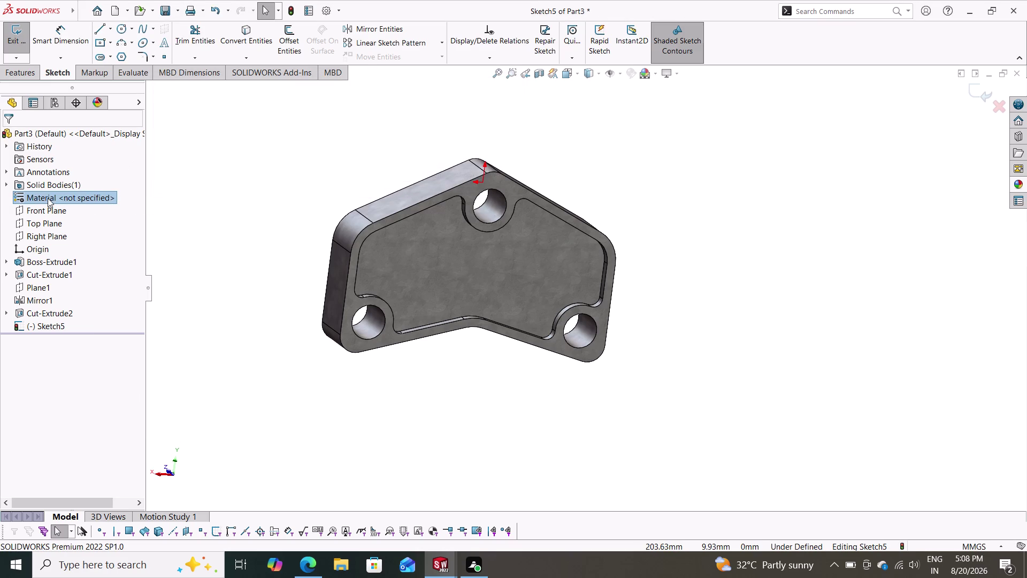
Assign Cast Alloy Steel to the part and orbit to view it.
right_click(48, 198)
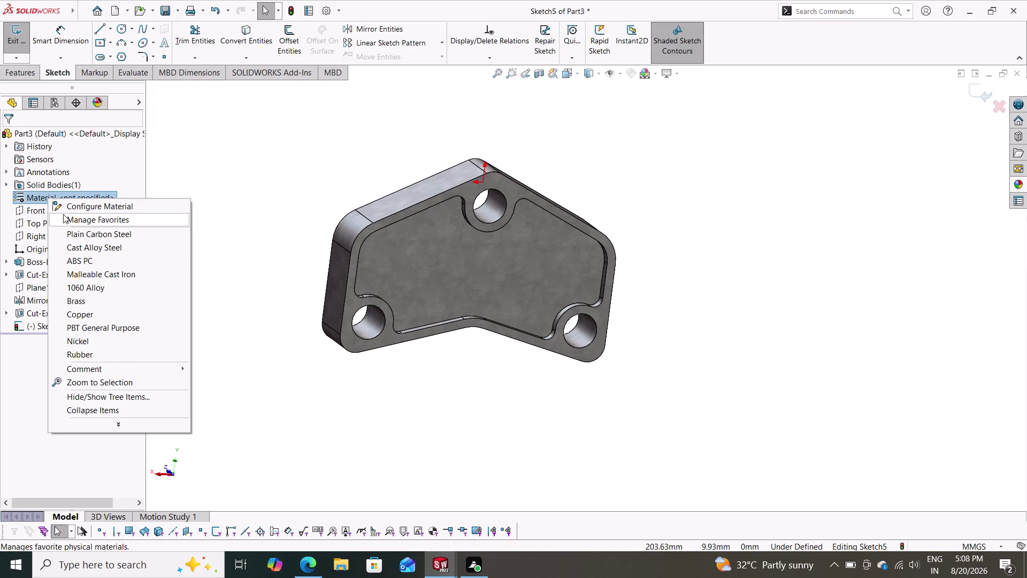
click(73, 248)
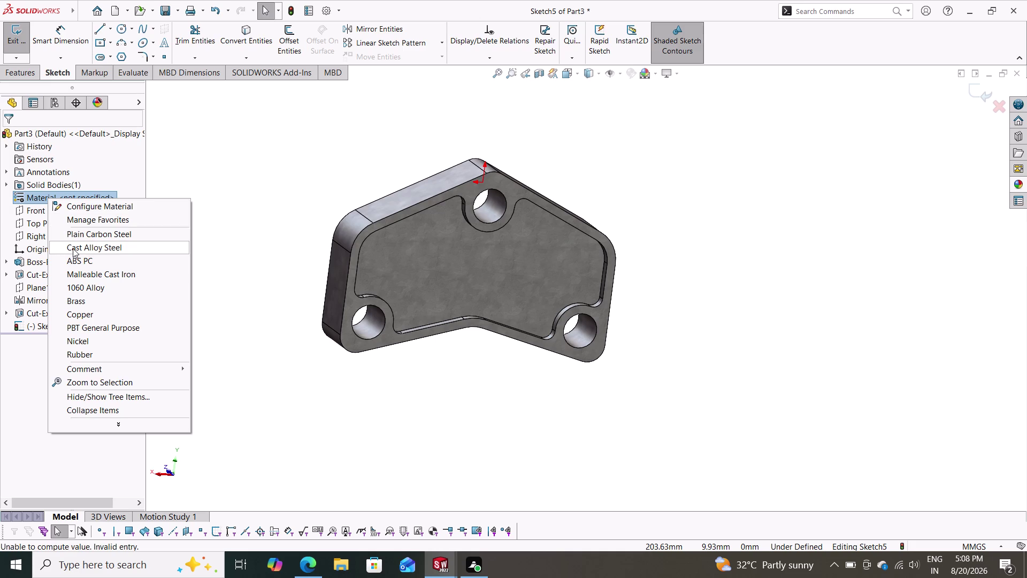
middle_drag(274, 315, 273, 293)
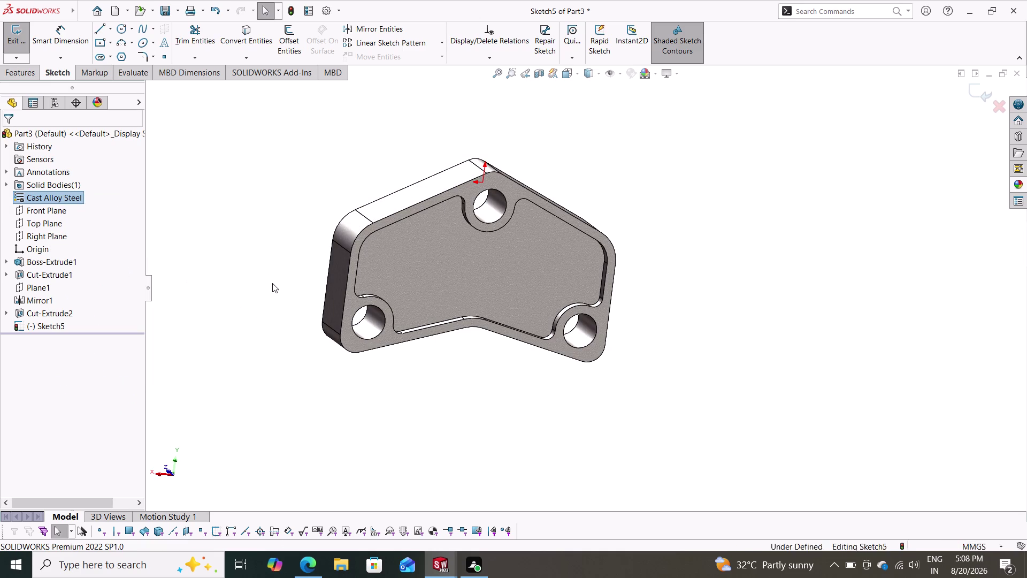
middle_drag(273, 293, 502, 183)
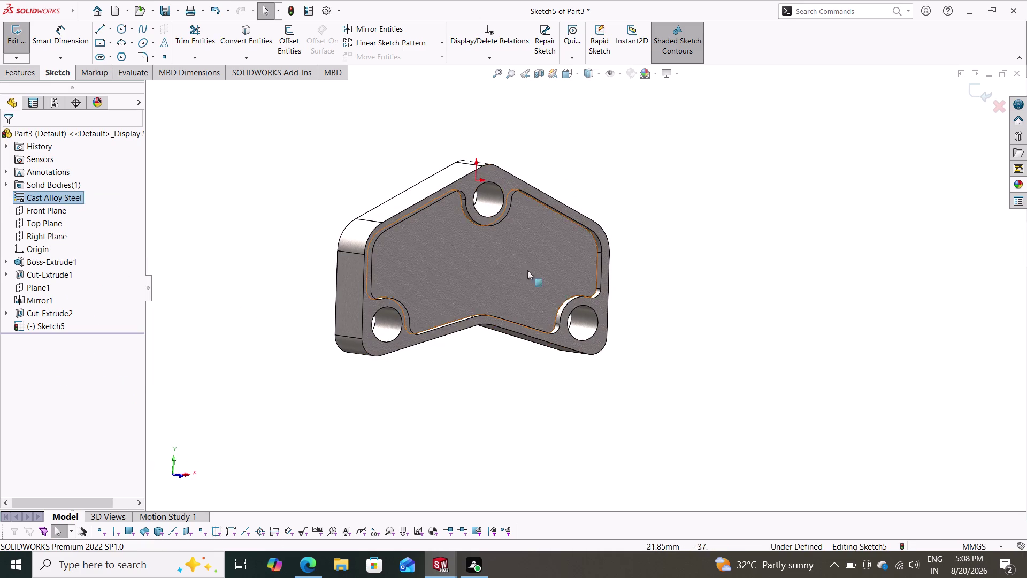
scroll(down, 3)
scroll(up, 3)
middle_drag(499, 307, 482, 242)
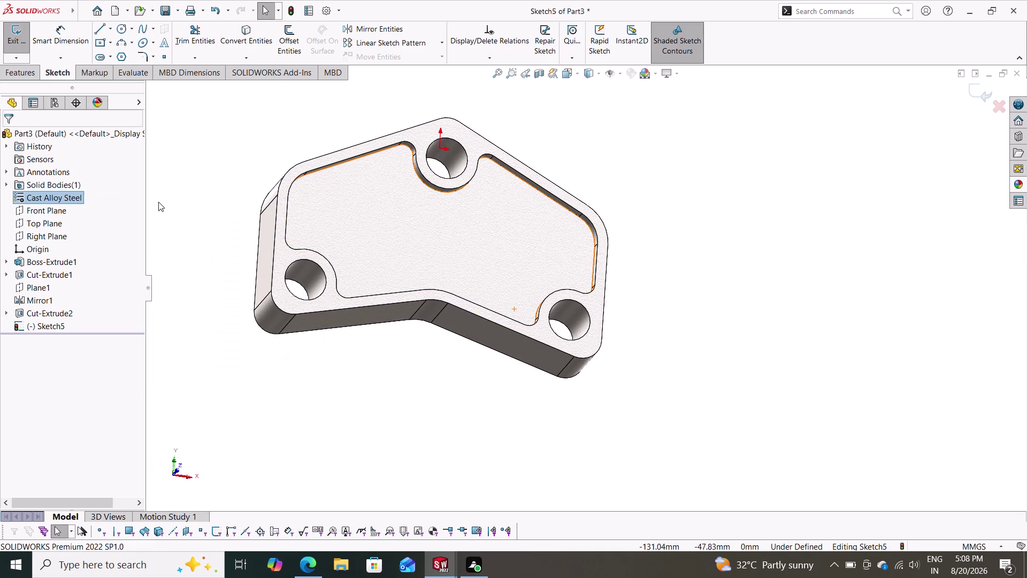
Remove Cast Alloy Steel and assign Plain Carbon Steel as the part material.
right_click(39, 193)
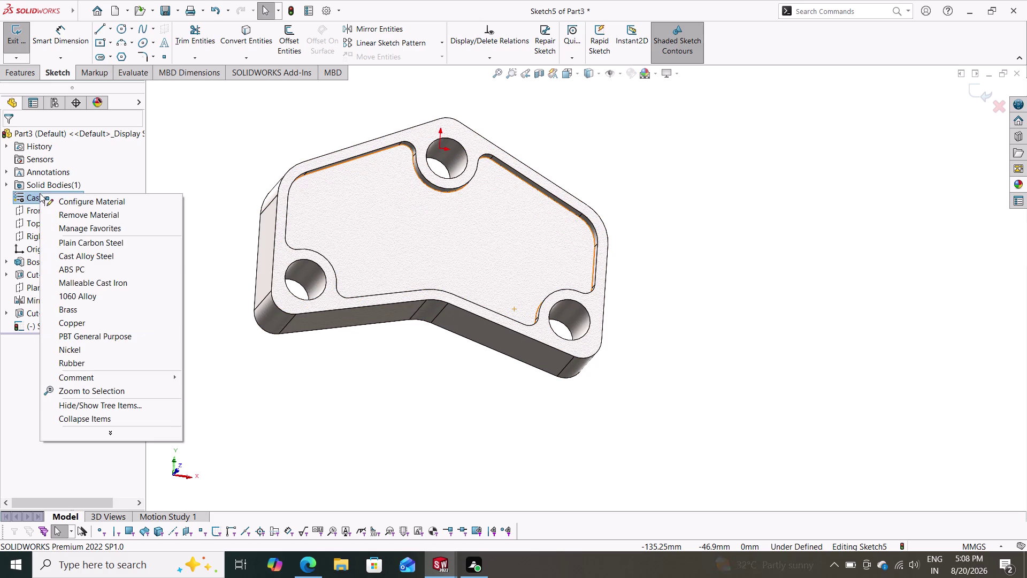
click(67, 213)
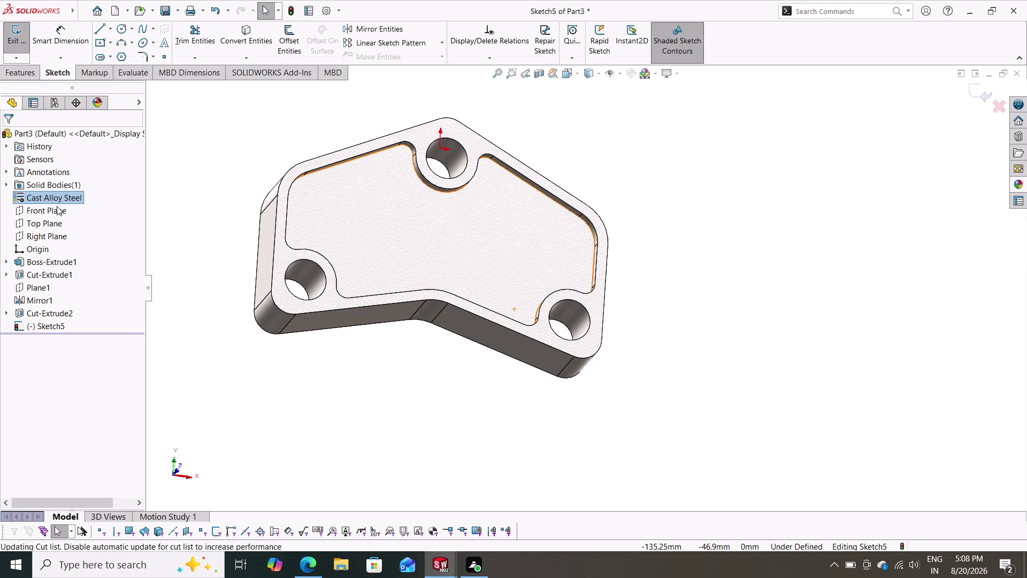
right_click(45, 196)
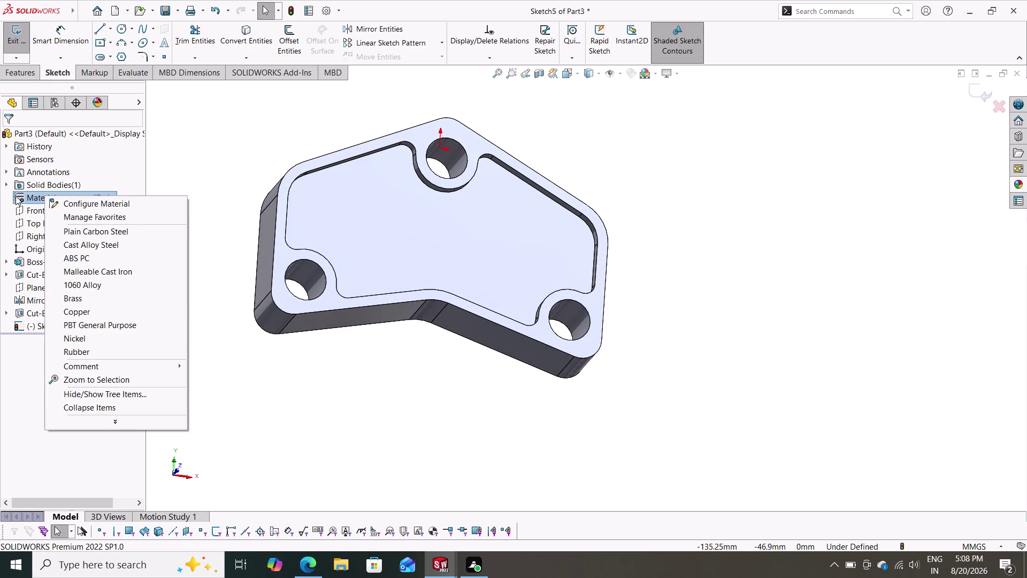
right_click(16, 196)
right_click(15, 196)
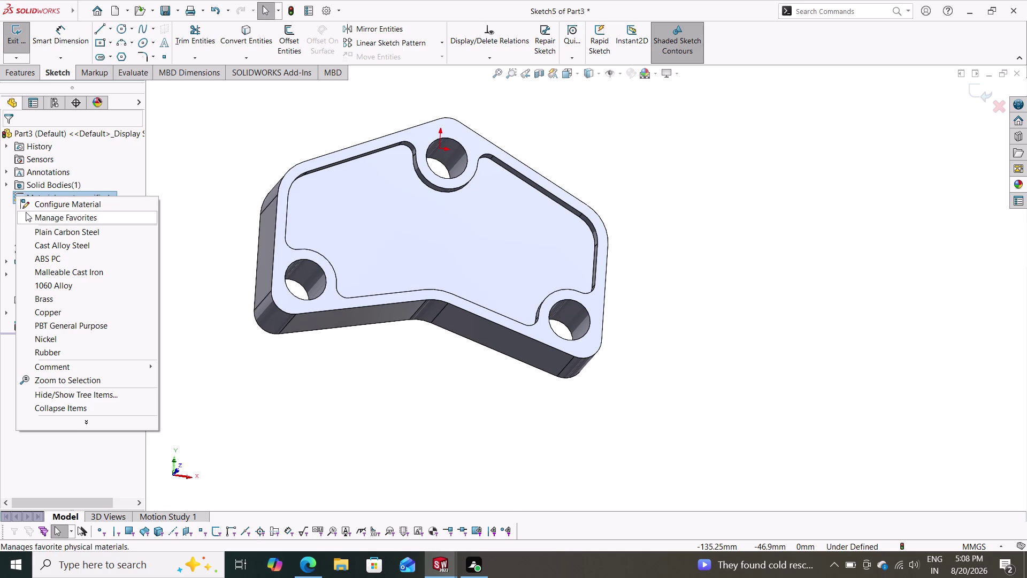
click(64, 231)
middle_drag(318, 359, 409, 392)
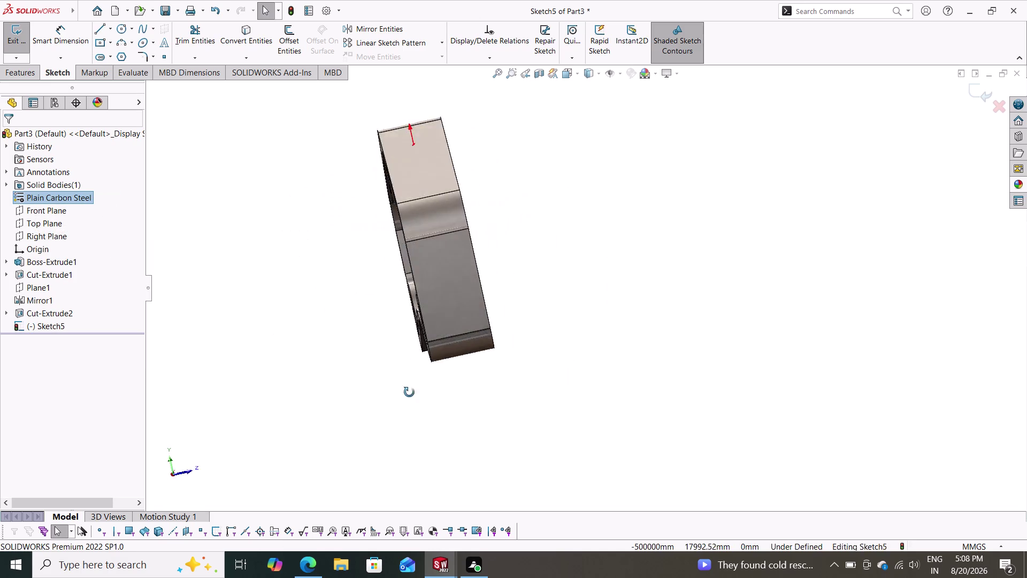
middle_drag(409, 392, 490, 344)
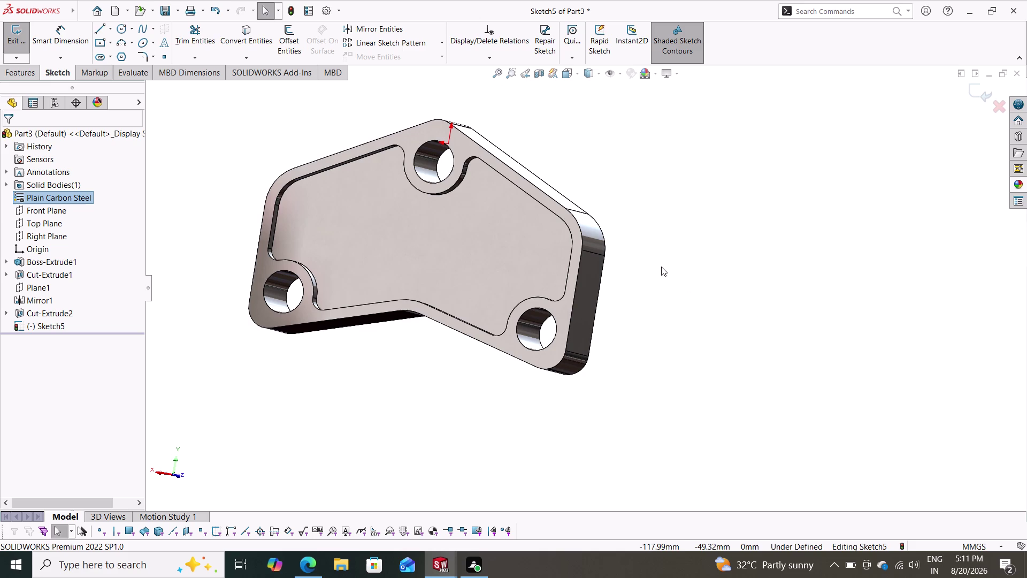
middle_drag(641, 270, 515, 296)
middle_drag(640, 281, 590, 291)
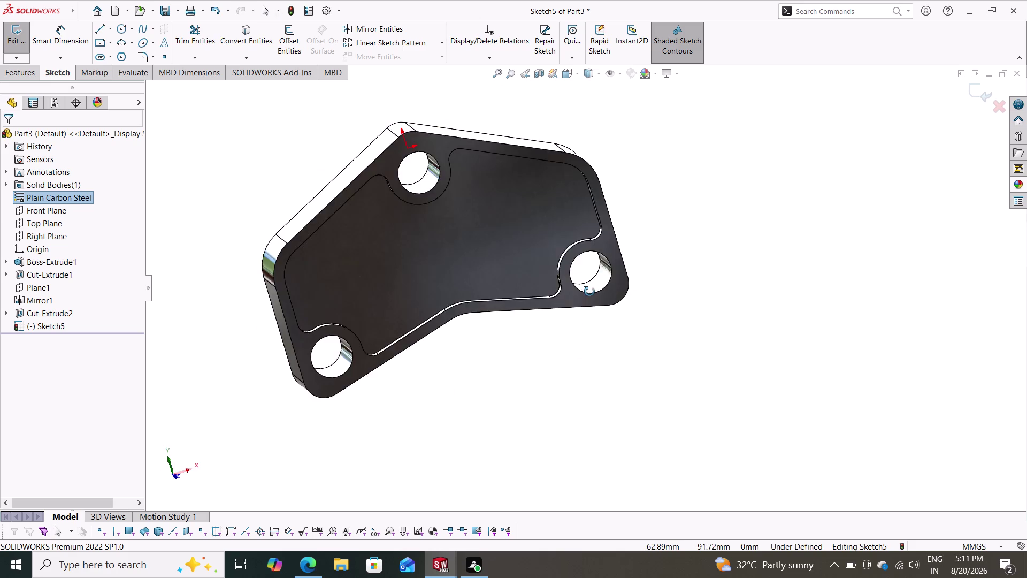
middle_drag(590, 291, 750, 367)
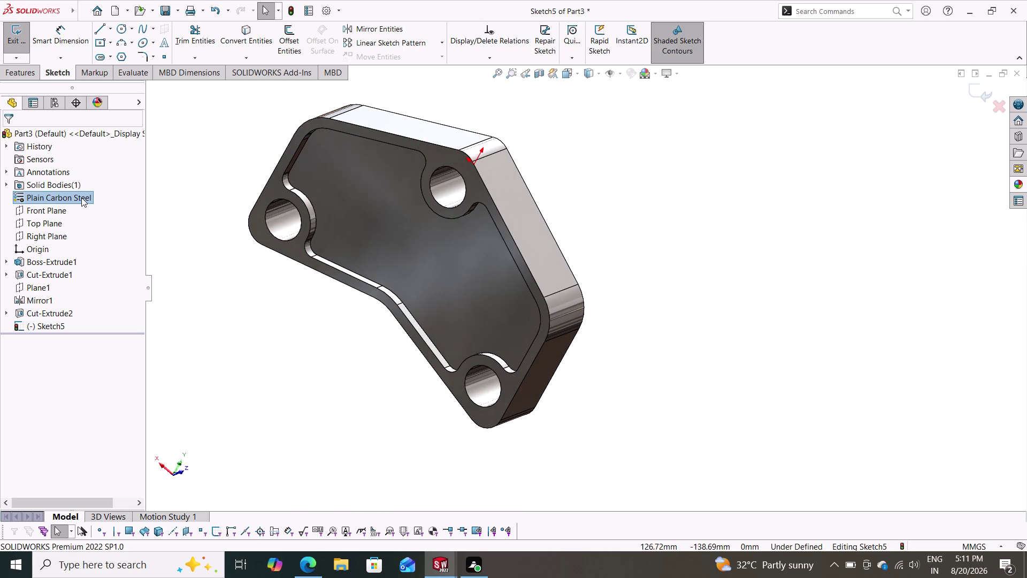
click(81, 197)
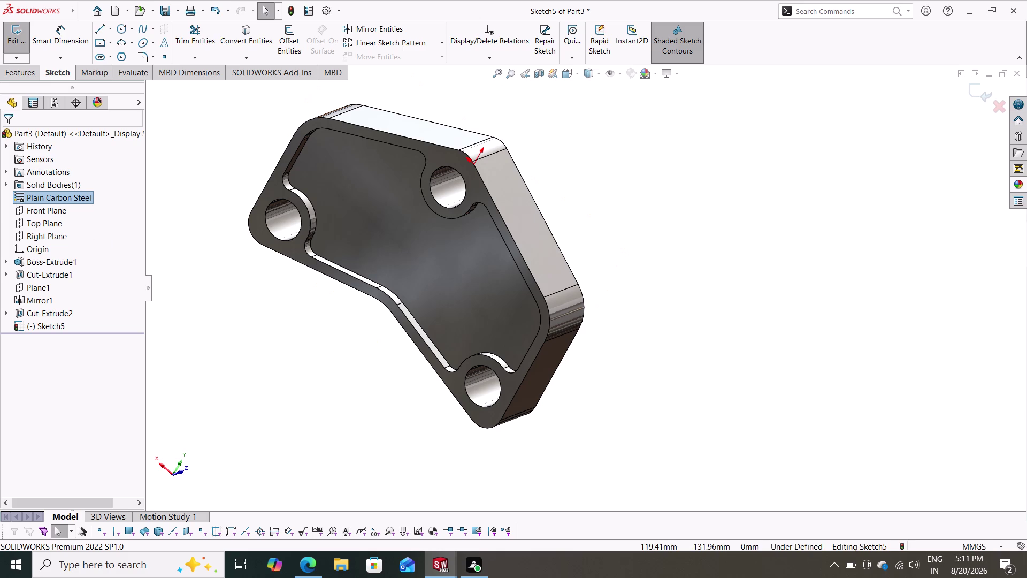
click(37, 241)
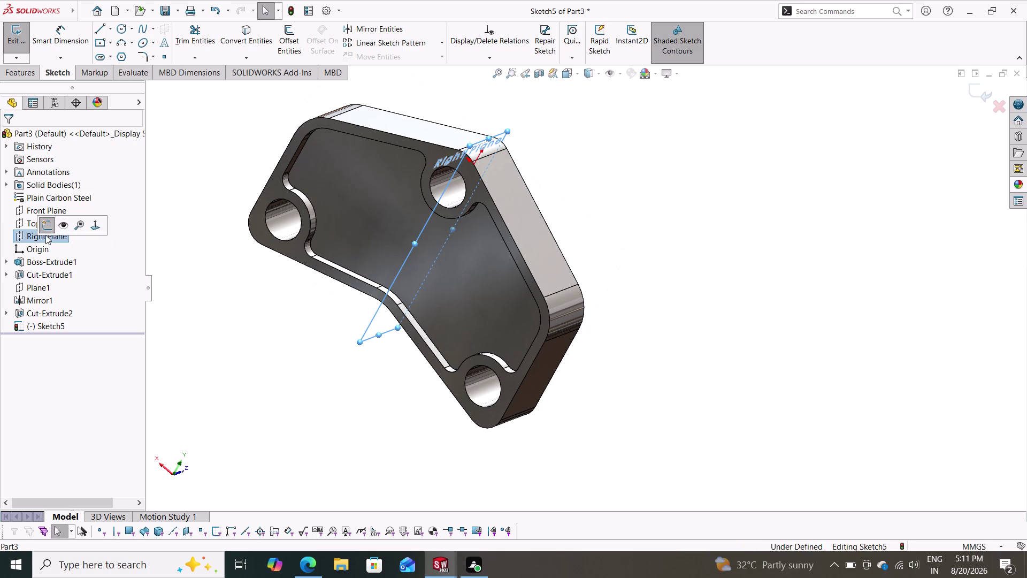
Exit Sketch5 and start a new sketch on the Right Plane.
click(53, 228)
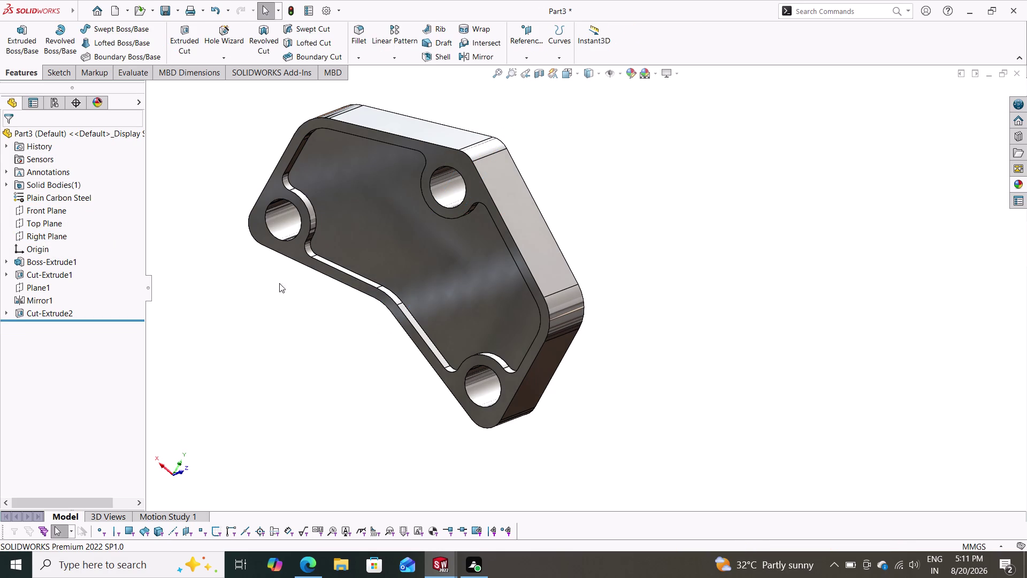
click(37, 231)
click(47, 211)
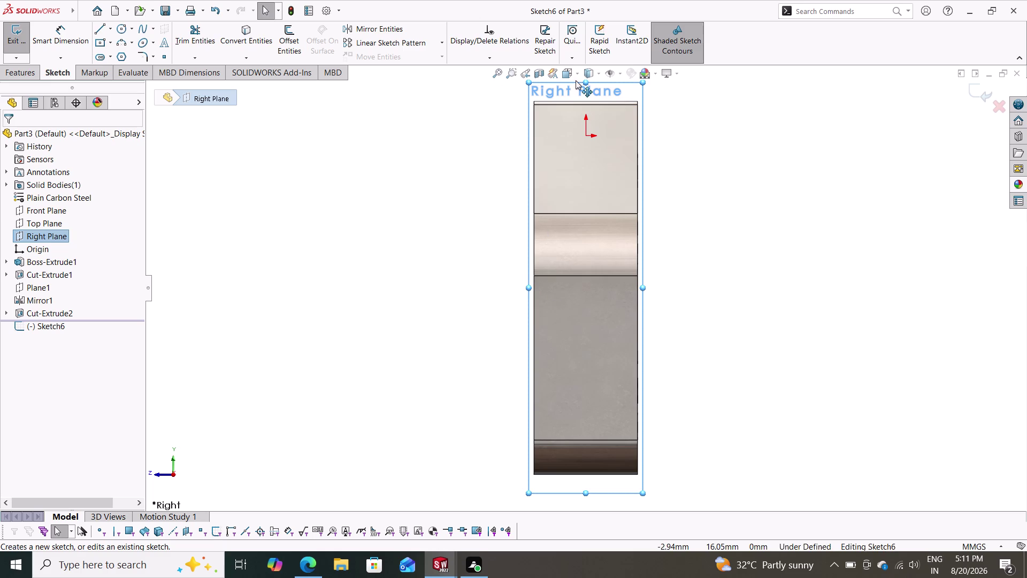
Inspect a section view of the plate from several angles, then cancel it.
click(543, 76)
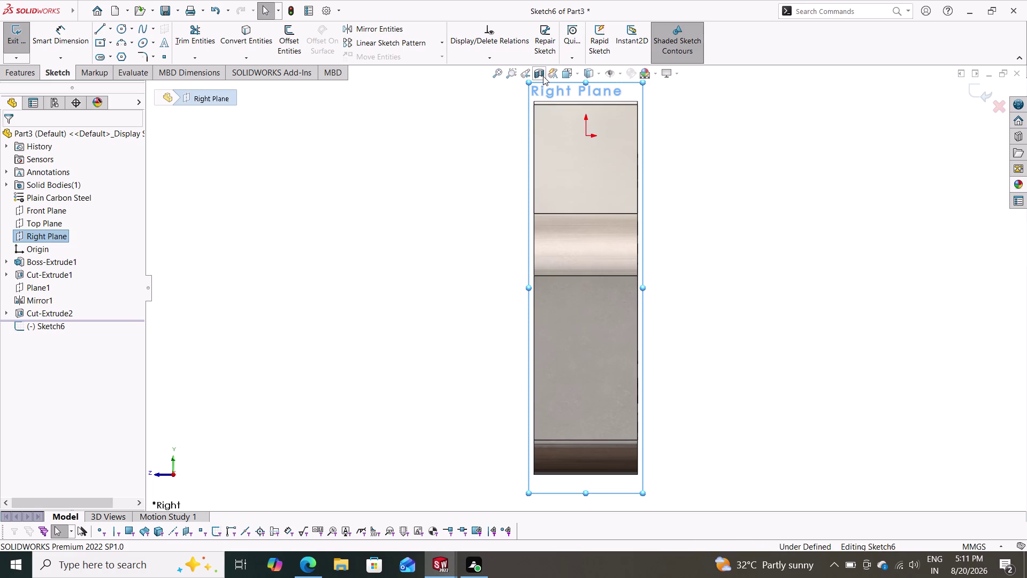
click(537, 72)
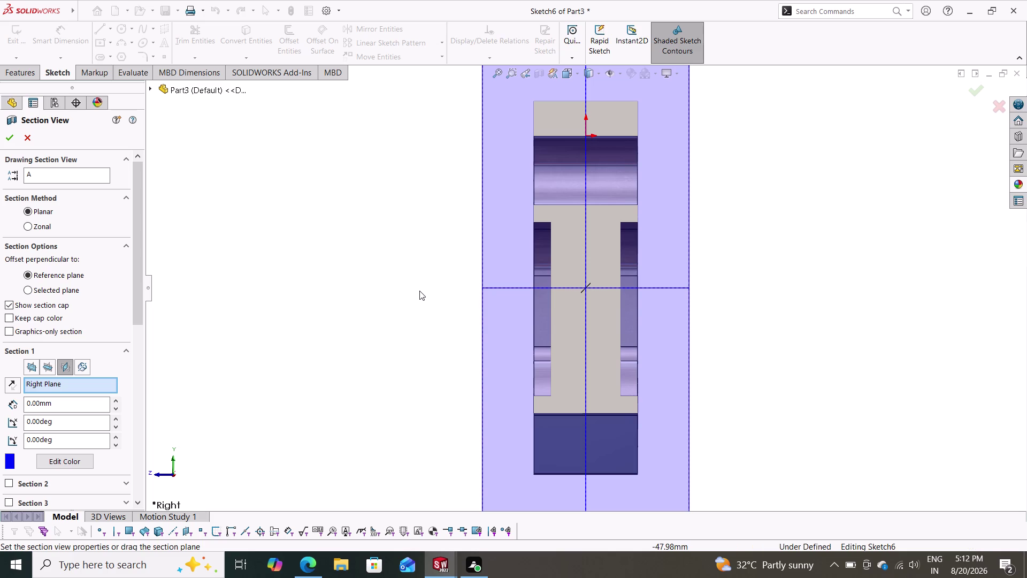
scroll(down, 3)
scroll(up, 3)
middle_drag(419, 289, 442, 293)
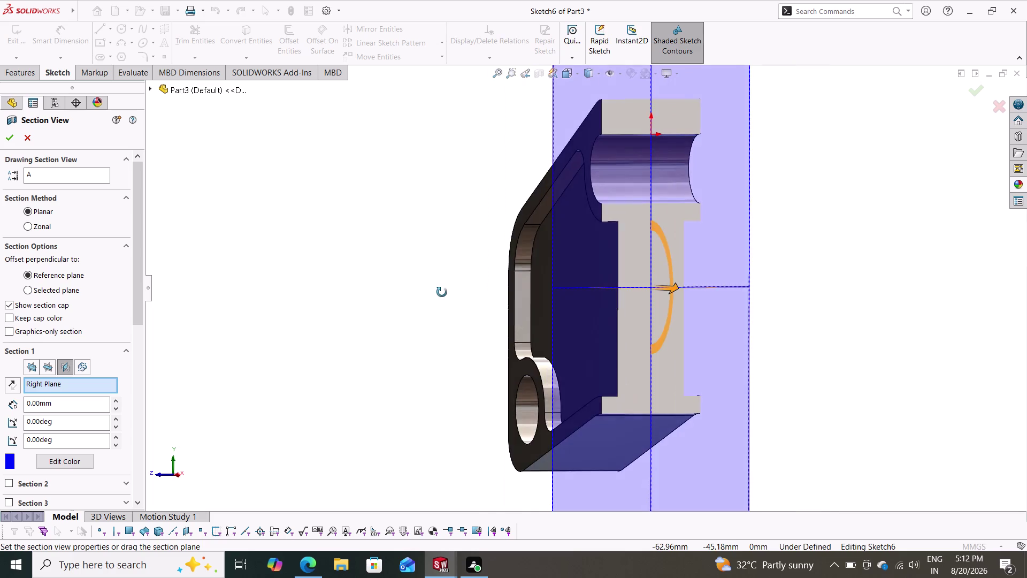
middle_drag(442, 292, 539, 359)
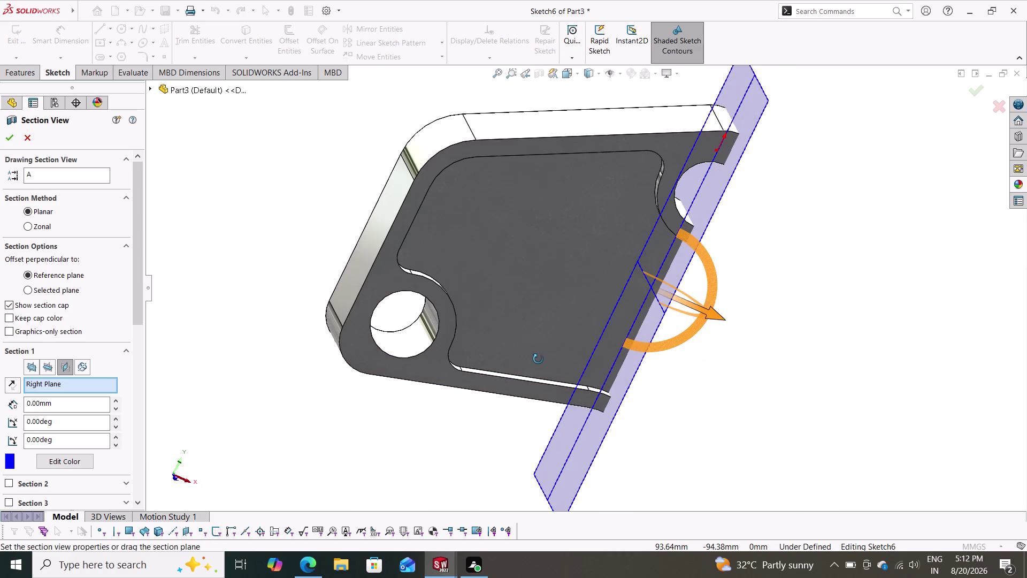
middle_drag(539, 359, 414, 325)
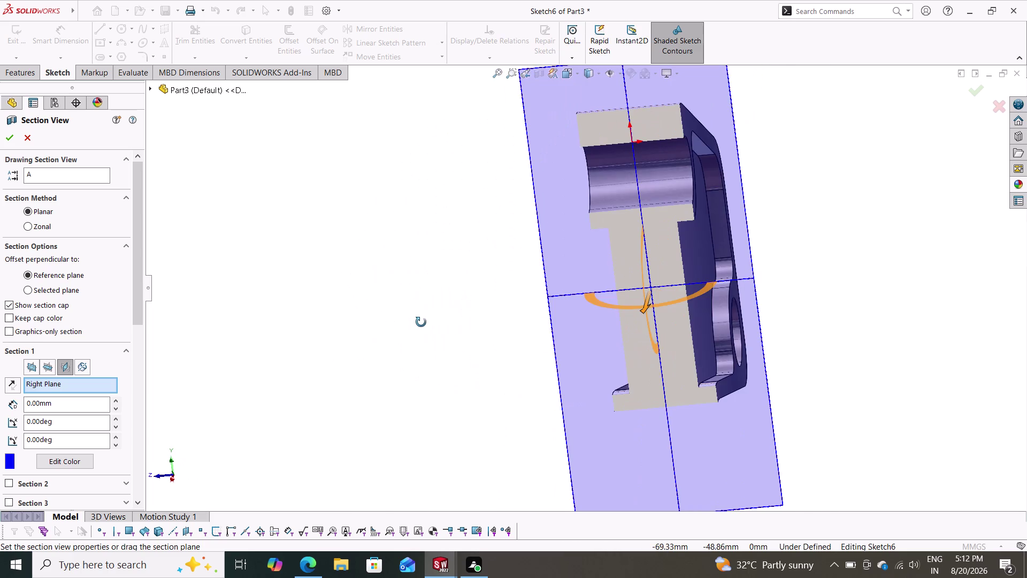
middle_drag(414, 325, 423, 321)
scroll(up, 3)
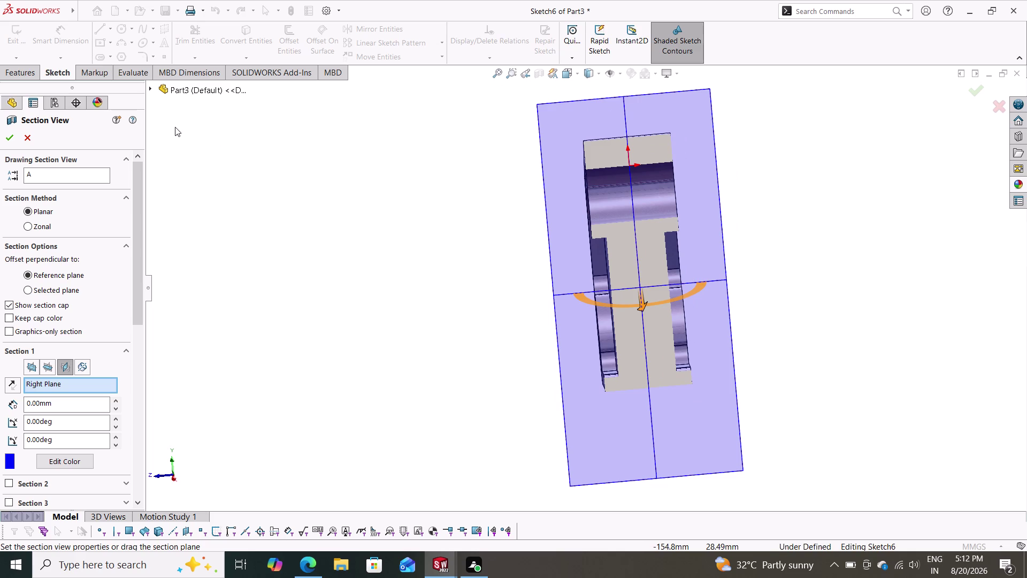
key(Escape)
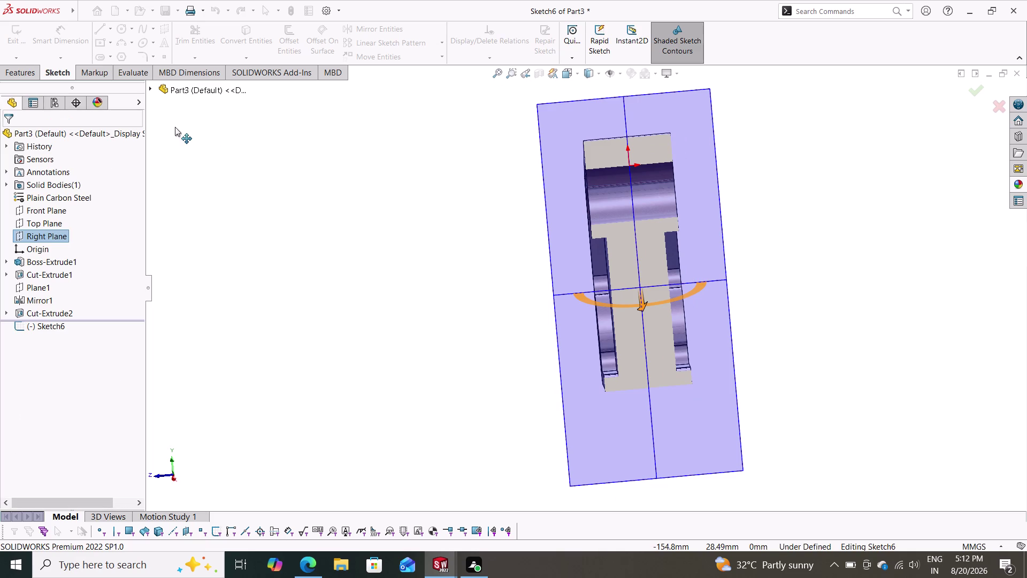
Rotate the plate through head-on, side and angled views.
middle_drag(318, 245, 420, 228)
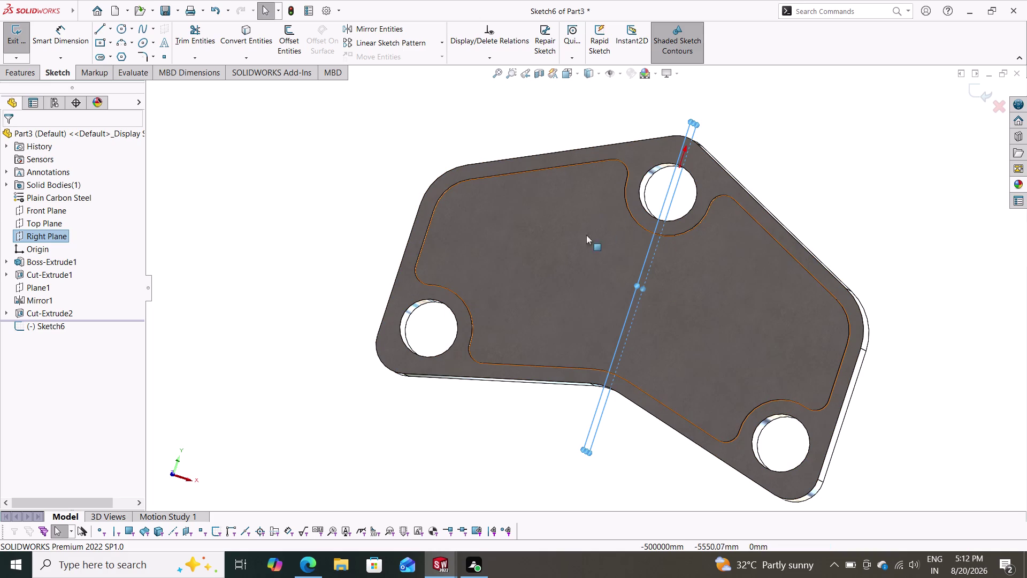
middle_drag(842, 196, 760, 206)
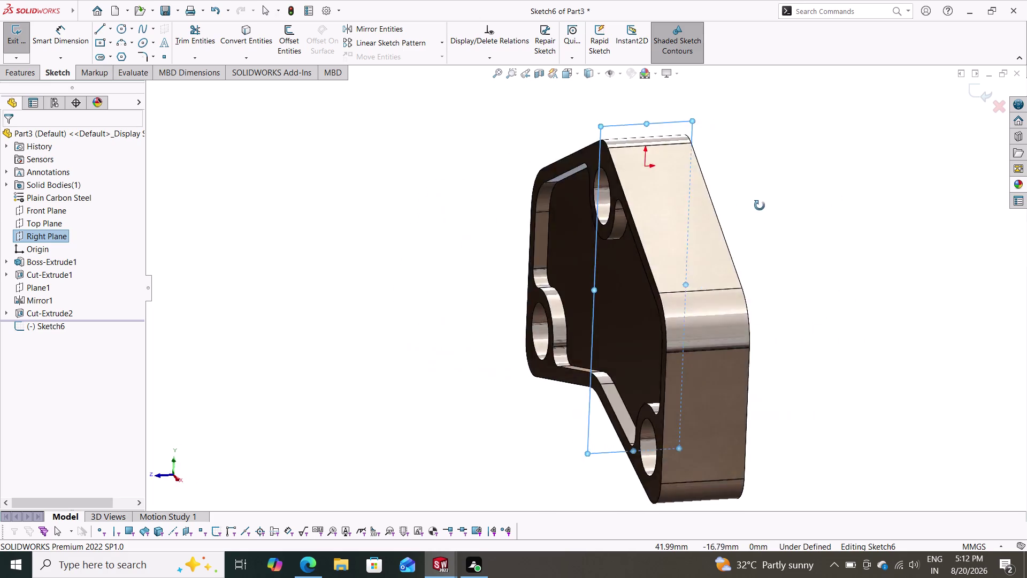
middle_drag(760, 206, 590, 176)
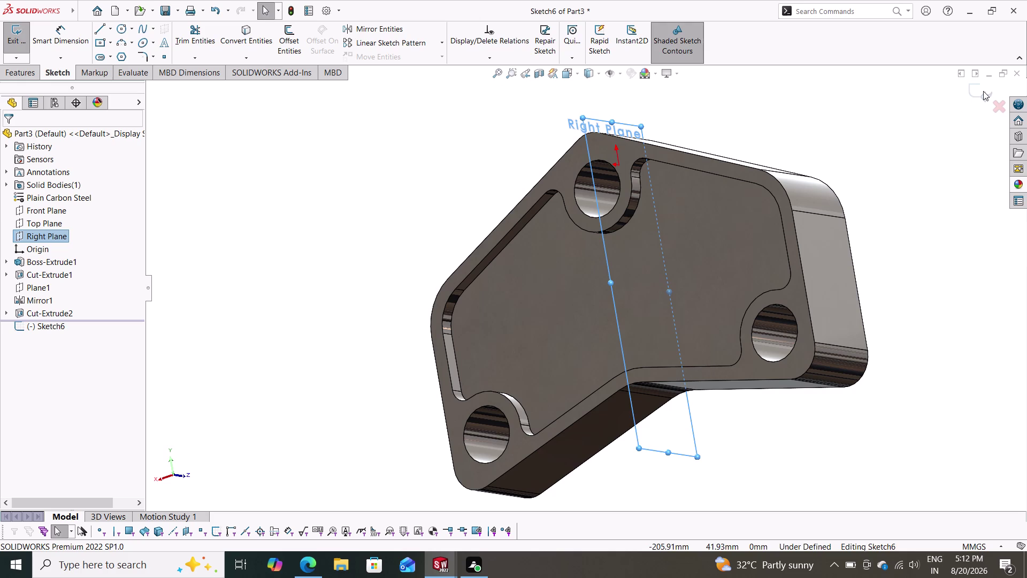
click(983, 91)
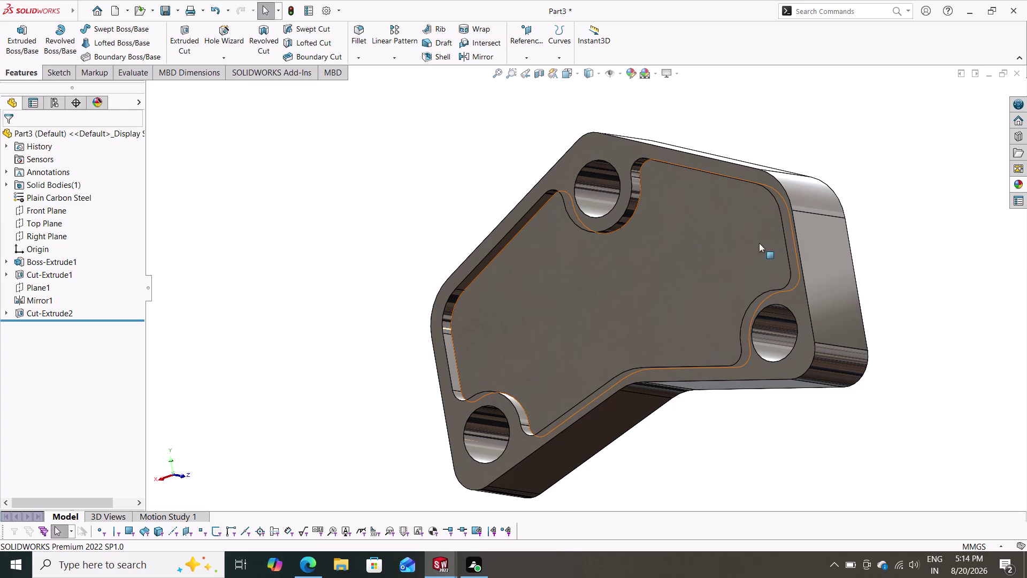
middle_drag(881, 219, 697, 269)
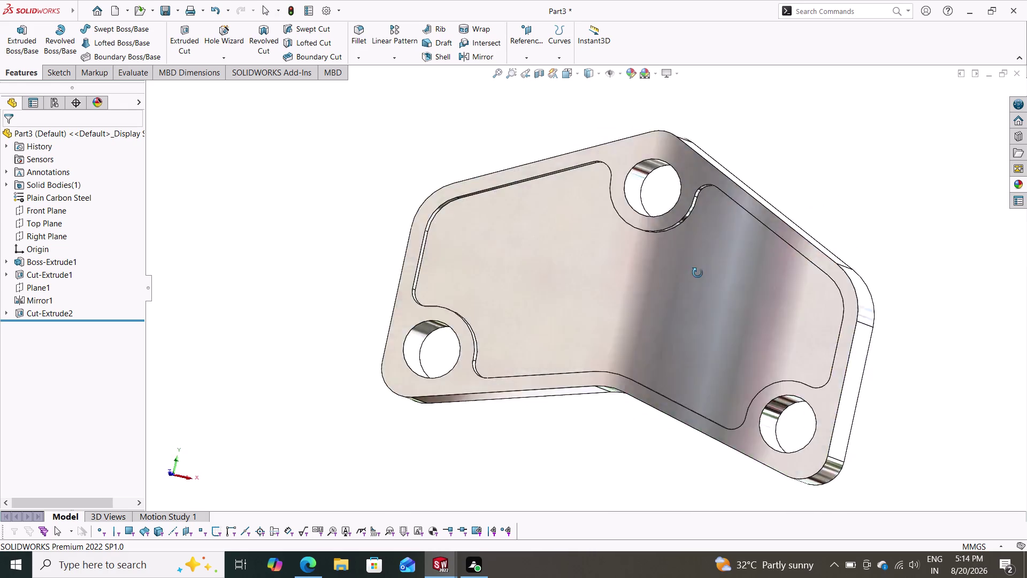
middle_drag(697, 269, 909, 368)
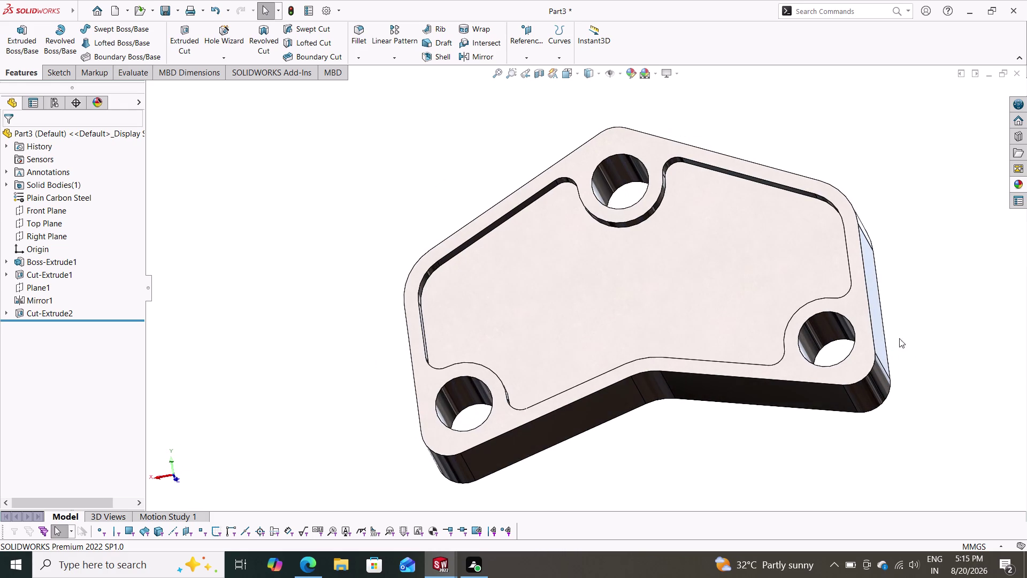
scroll(down, 3)
middle_drag(846, 296, 746, 324)
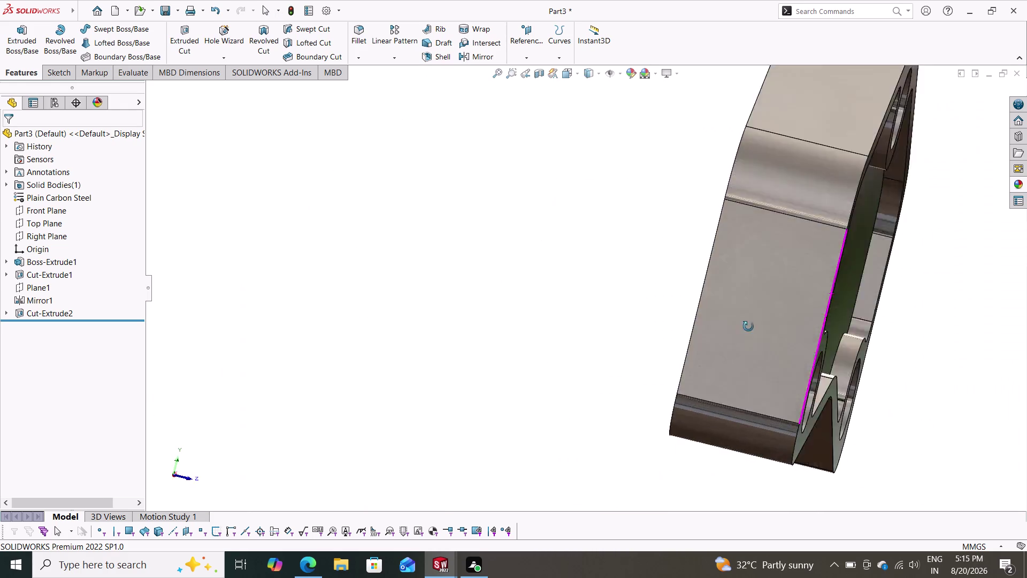
middle_drag(746, 324, 784, 348)
scroll(down, 3)
scroll(up, 3)
middle_drag(798, 271, 739, 282)
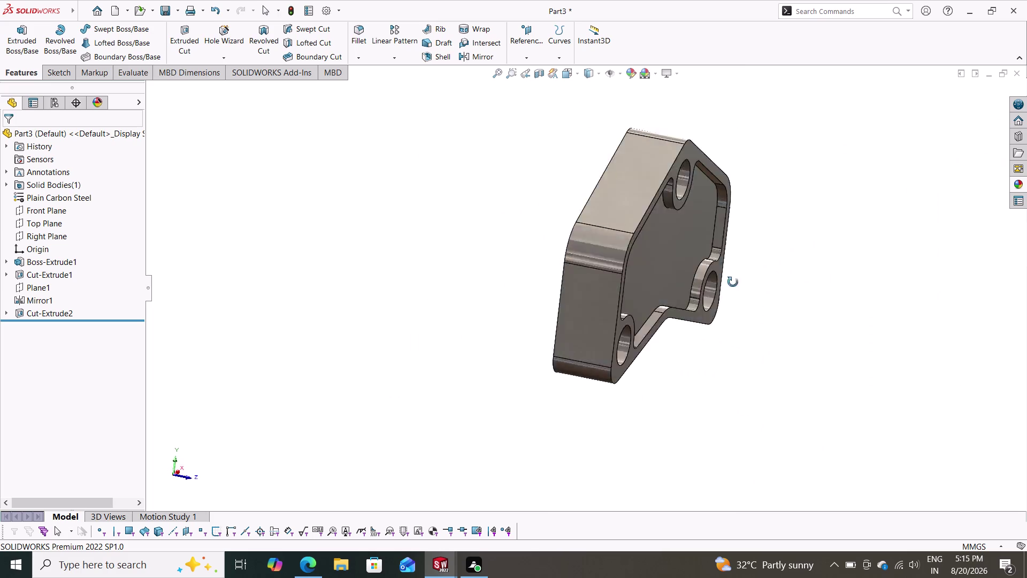
middle_drag(739, 282, 696, 258)
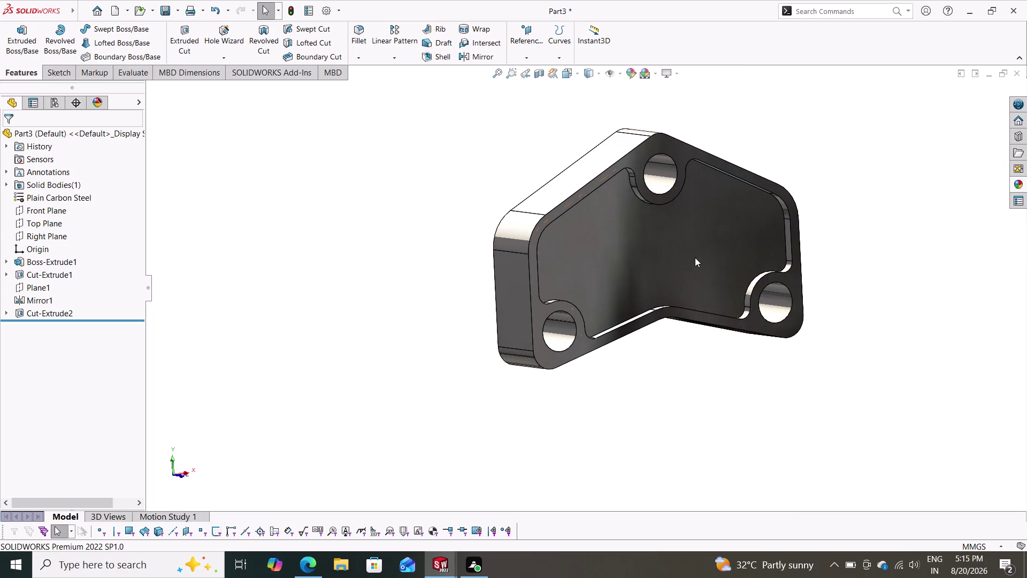
middle_drag(438, 253, 669, 311)
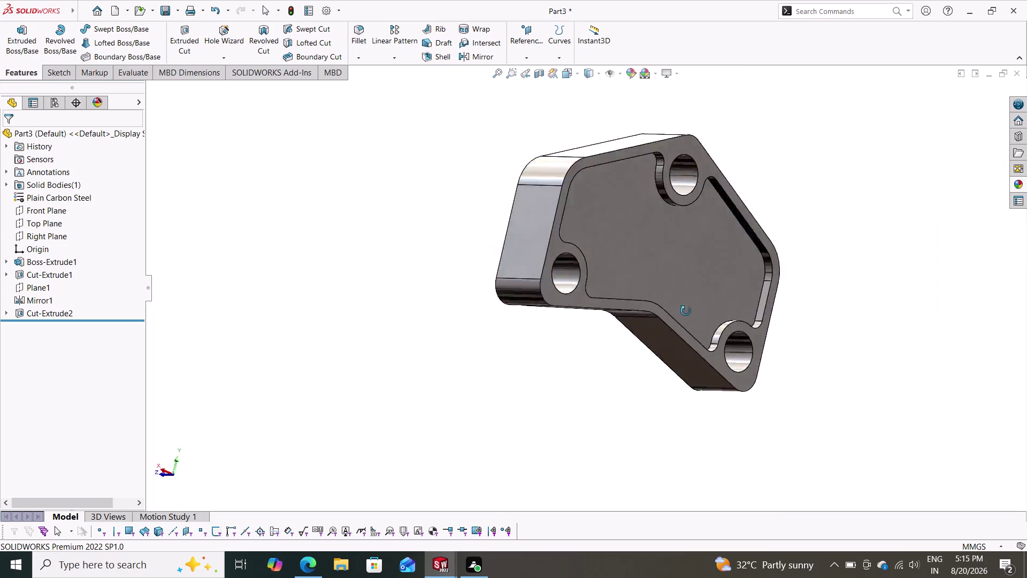
middle_drag(669, 311, 838, 349)
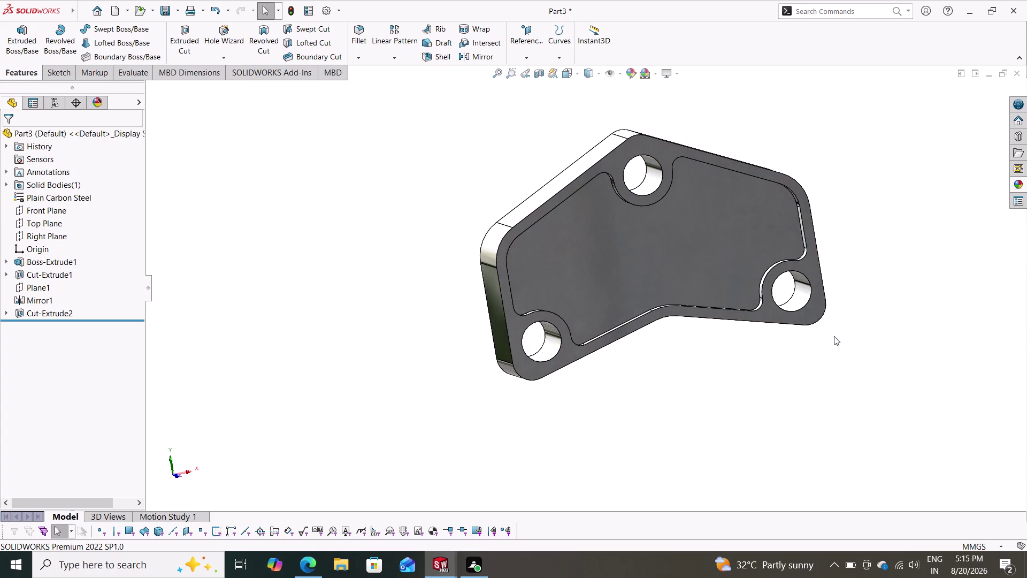
middle_drag(817, 327, 739, 350)
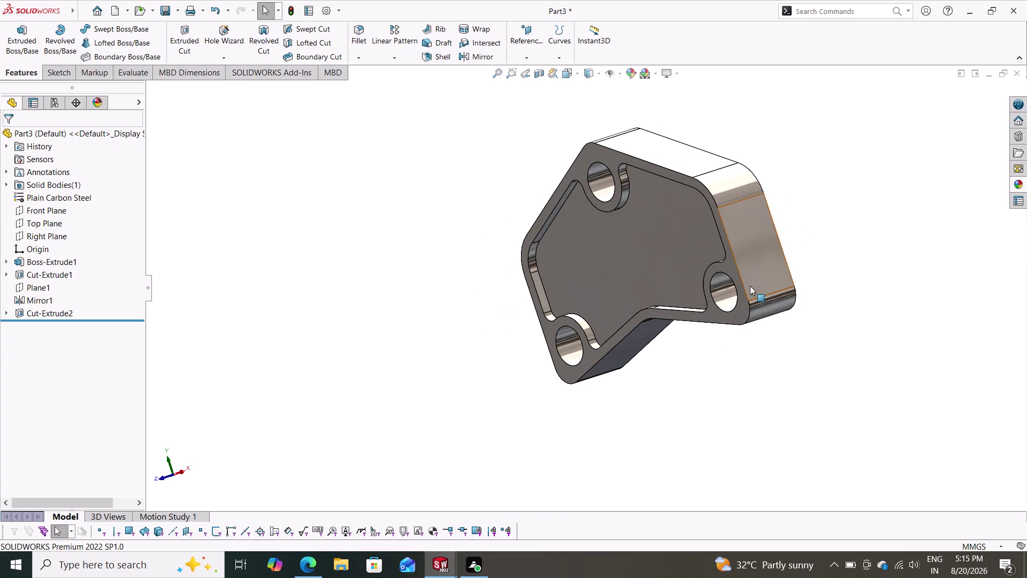
middle_drag(864, 237, 747, 309)
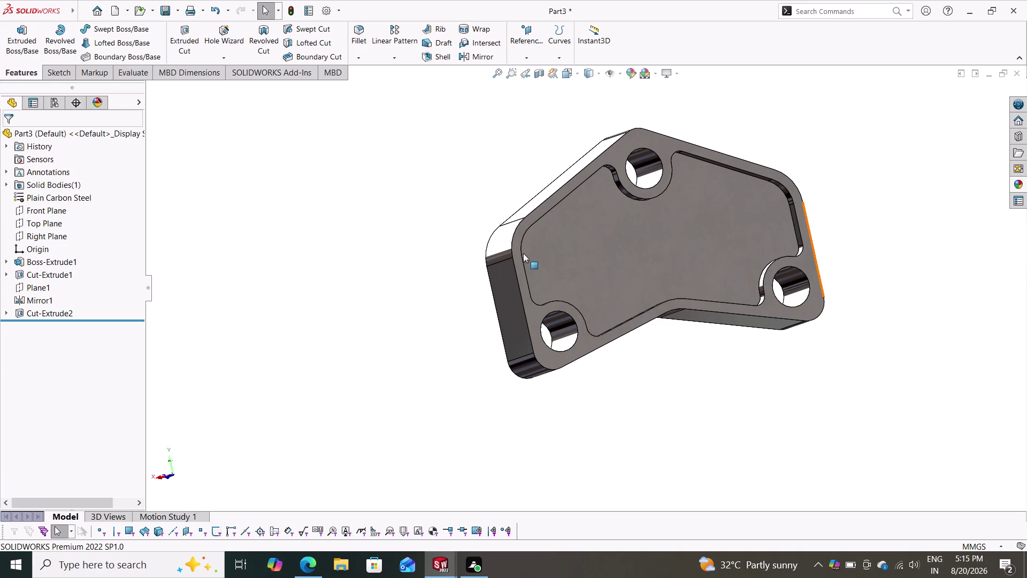
middle_drag(375, 250, 854, 329)
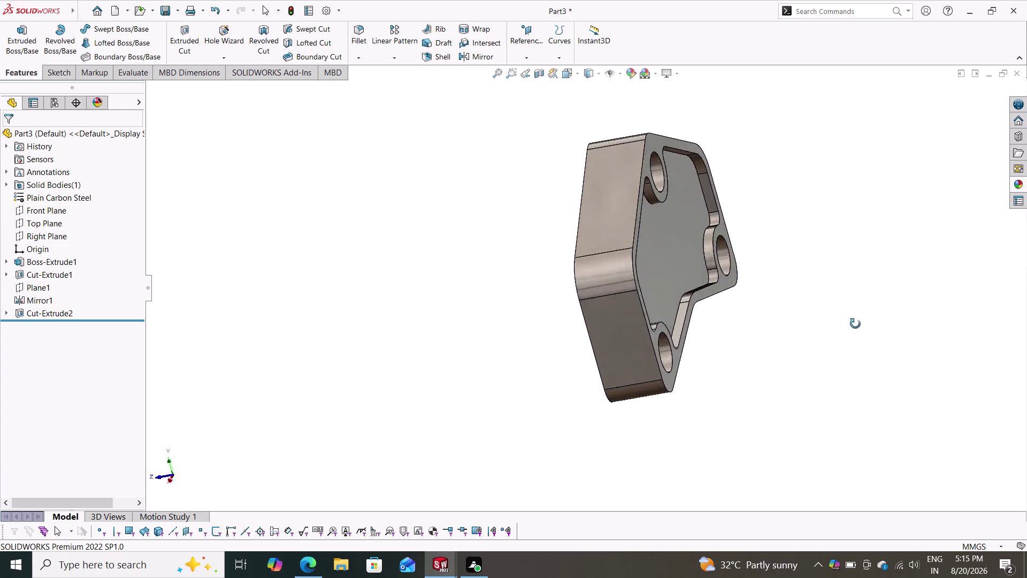
middle_drag(854, 328, 571, 212)
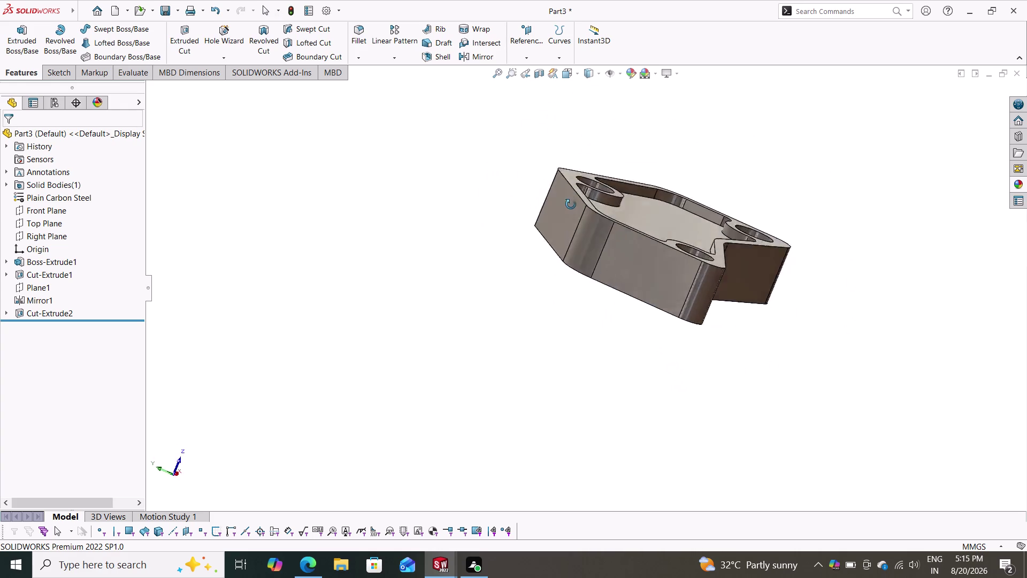
middle_drag(571, 211, 648, 282)
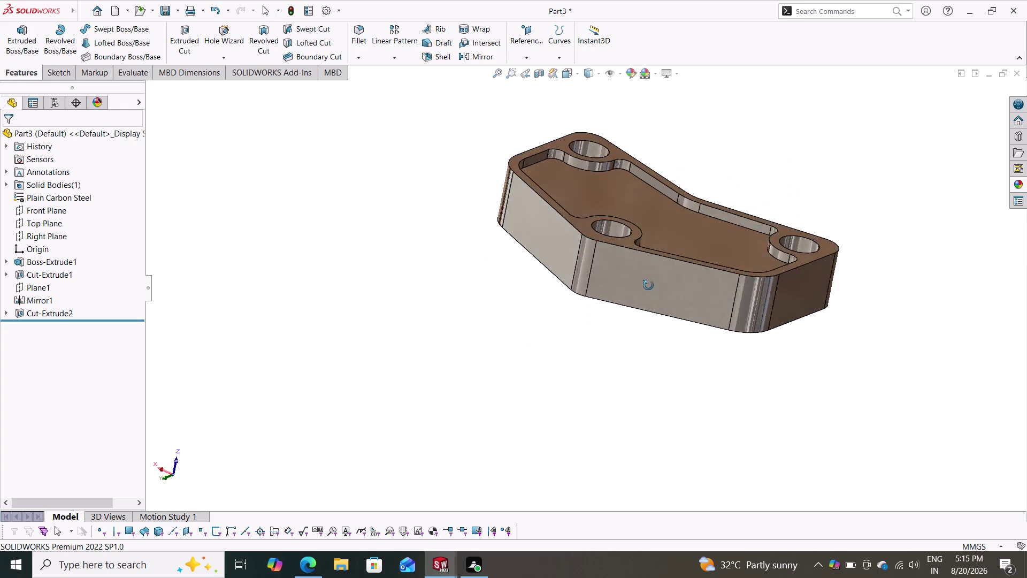
middle_drag(648, 282, 746, 147)
scroll(down, 3)
scroll(up, 3)
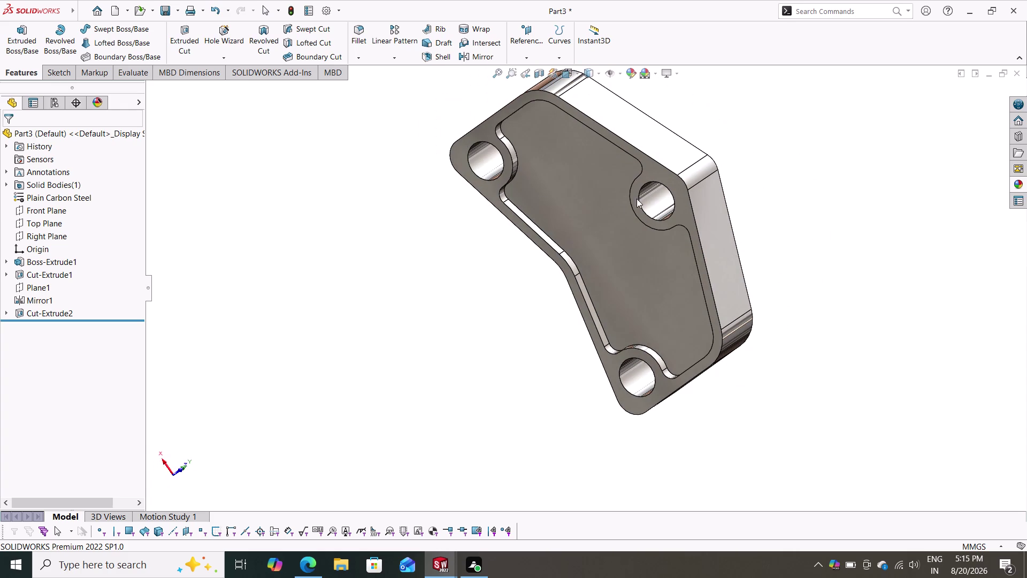
middle_drag(426, 139, 407, 163)
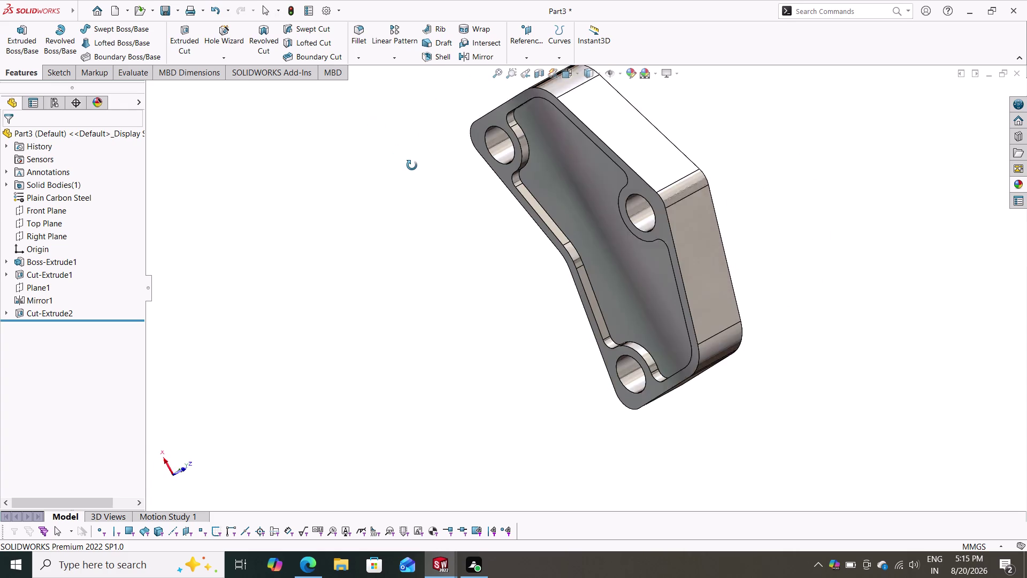
middle_drag(407, 163, 727, 347)
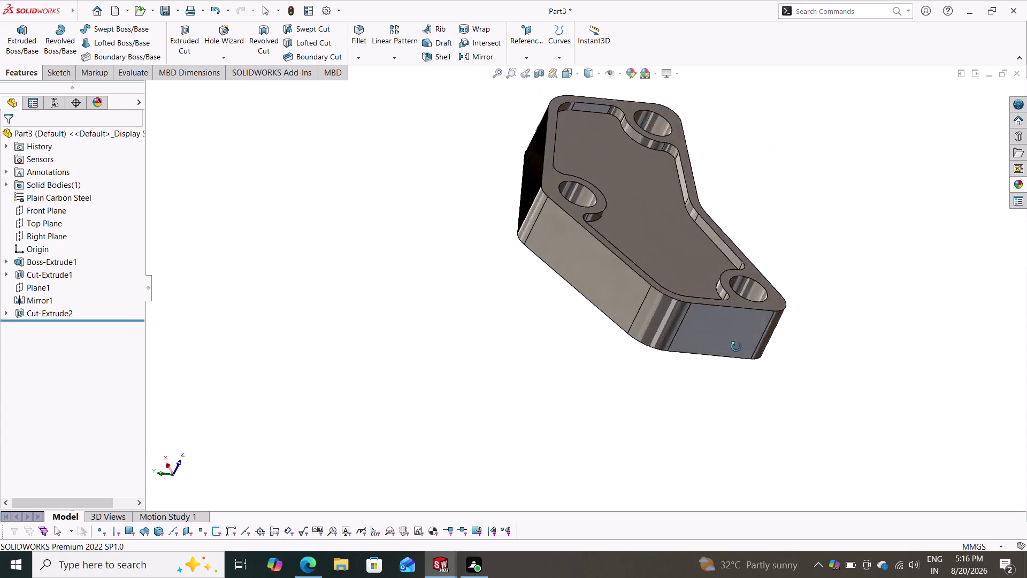
middle_drag(727, 347, 838, 208)
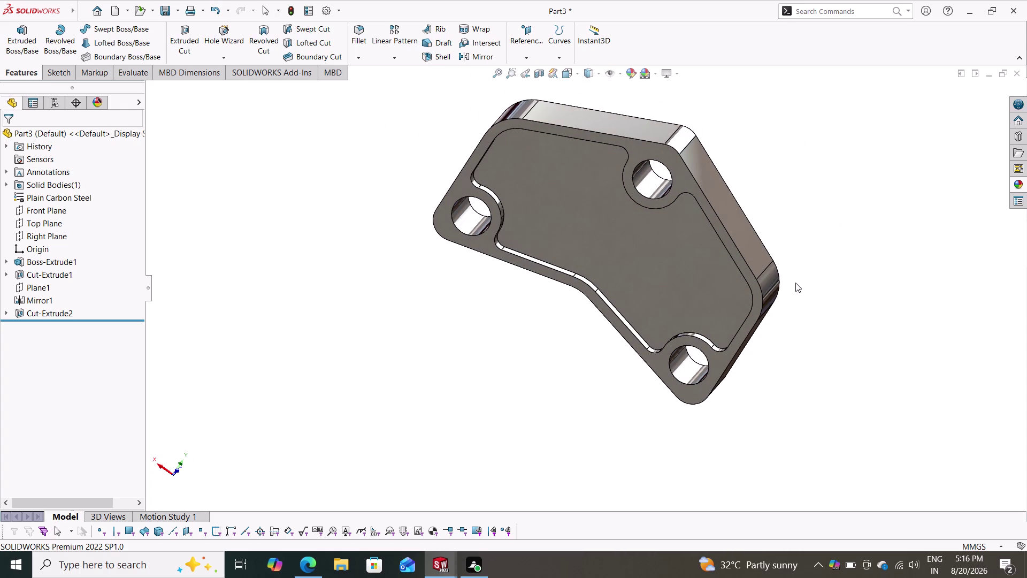
middle_drag(797, 279, 805, 259)
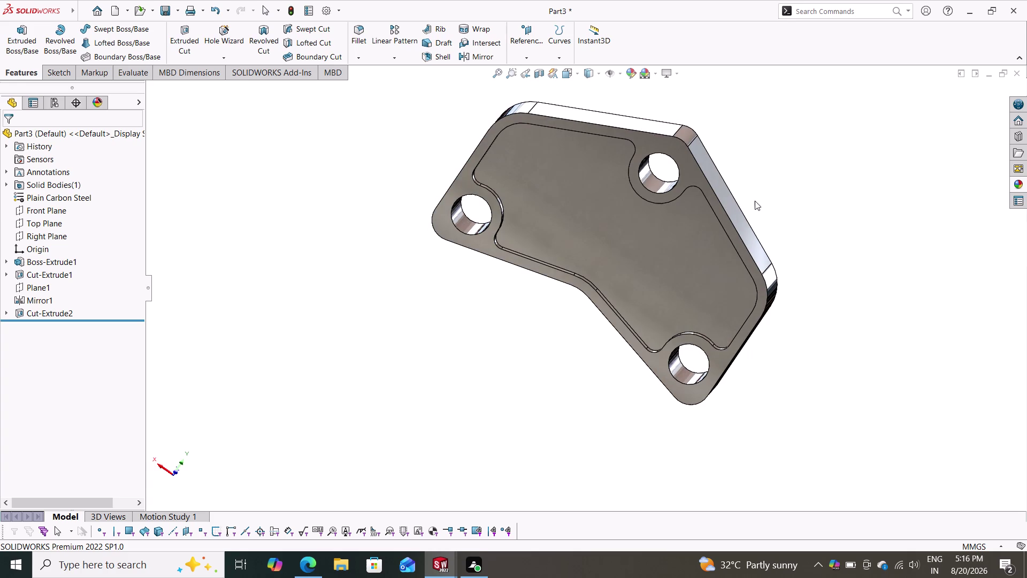
middle_drag(807, 184, 750, 170)
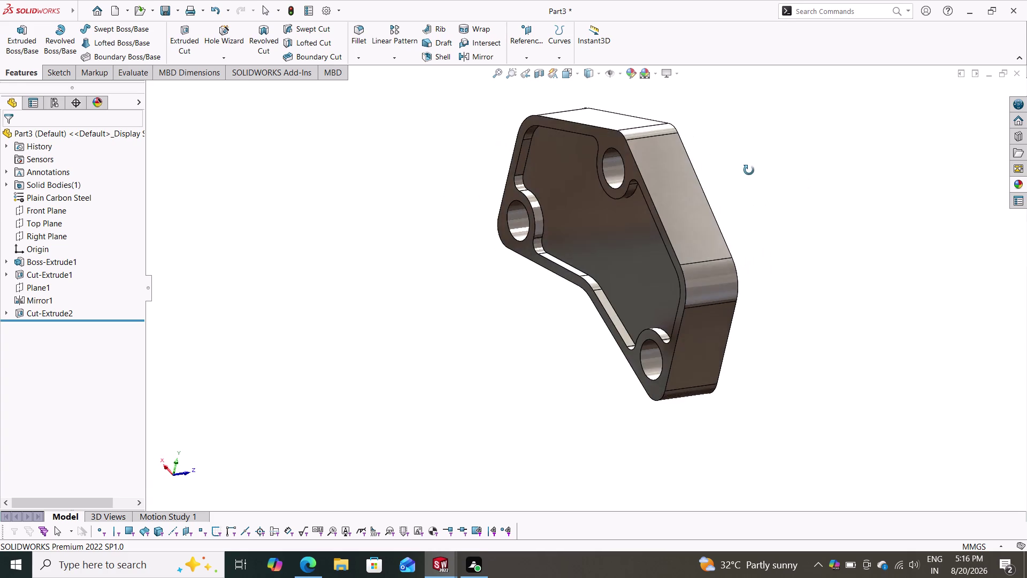
middle_drag(750, 170, 815, 205)
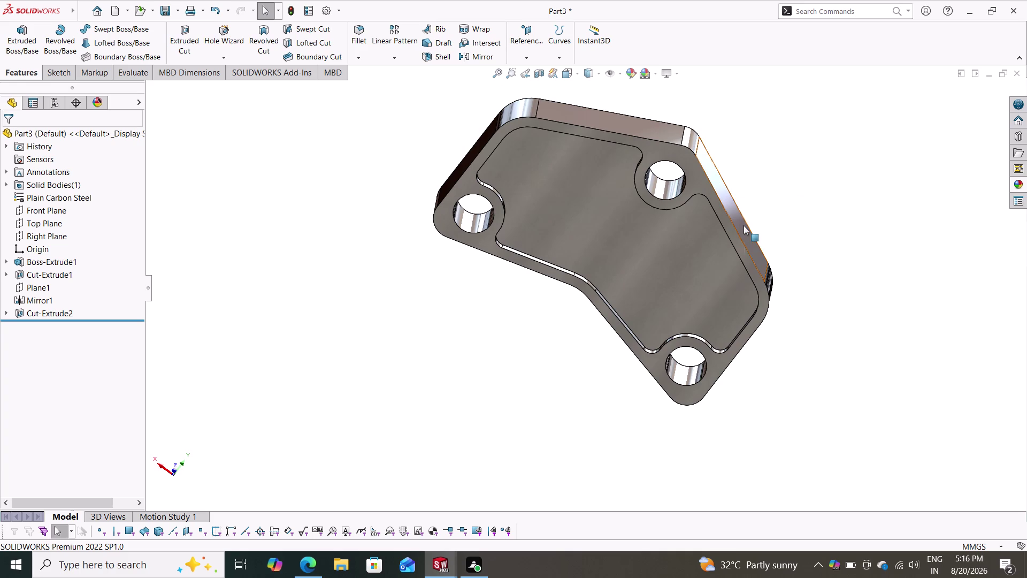
middle_drag(819, 237, 741, 246)
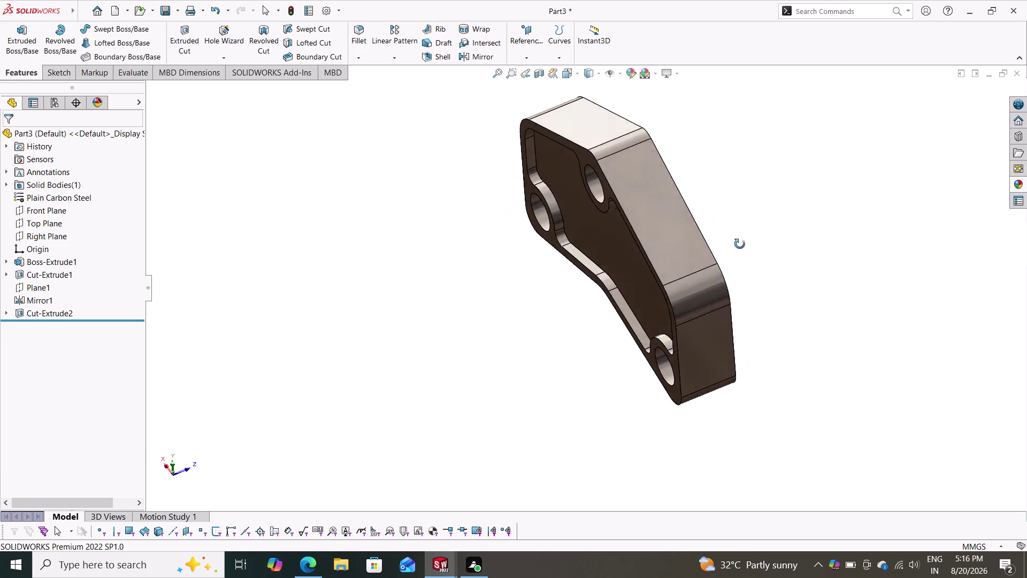
middle_drag(741, 246, 773, 210)
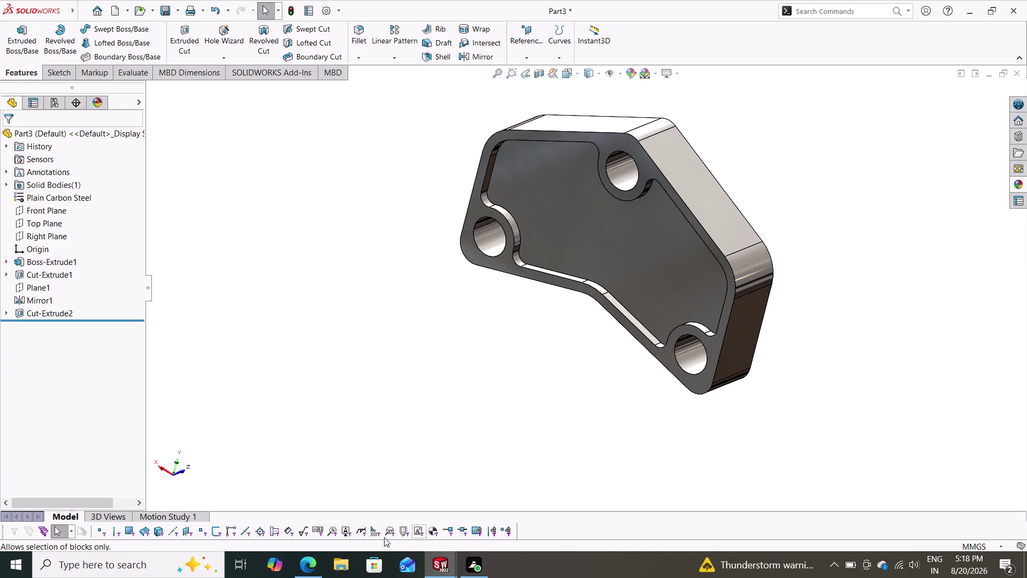
click(177, 4)
Save the chevron link plate as the SOLIDWORKS part file 'mech 11' in Documents.
click(176, 36)
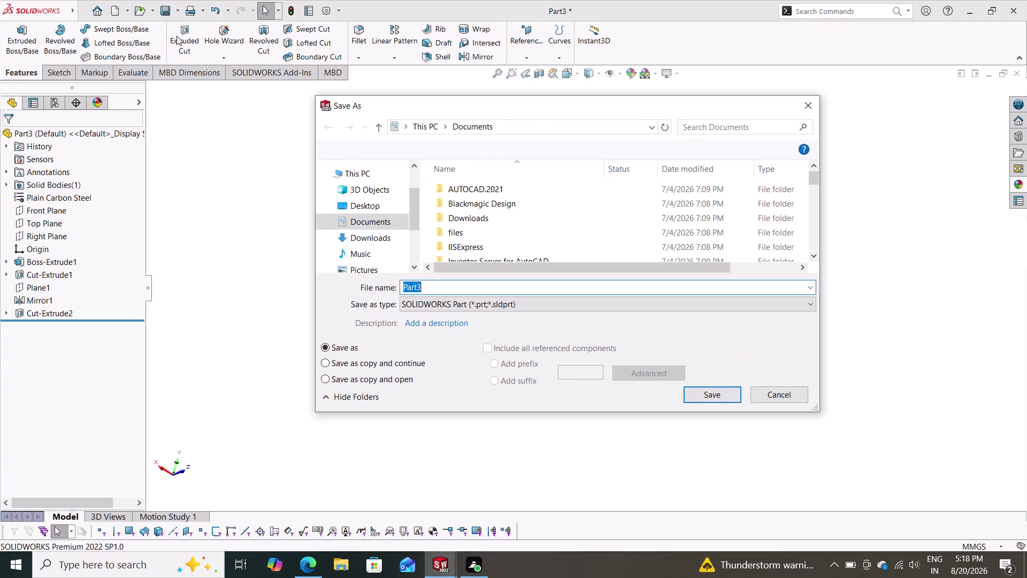
key(m)
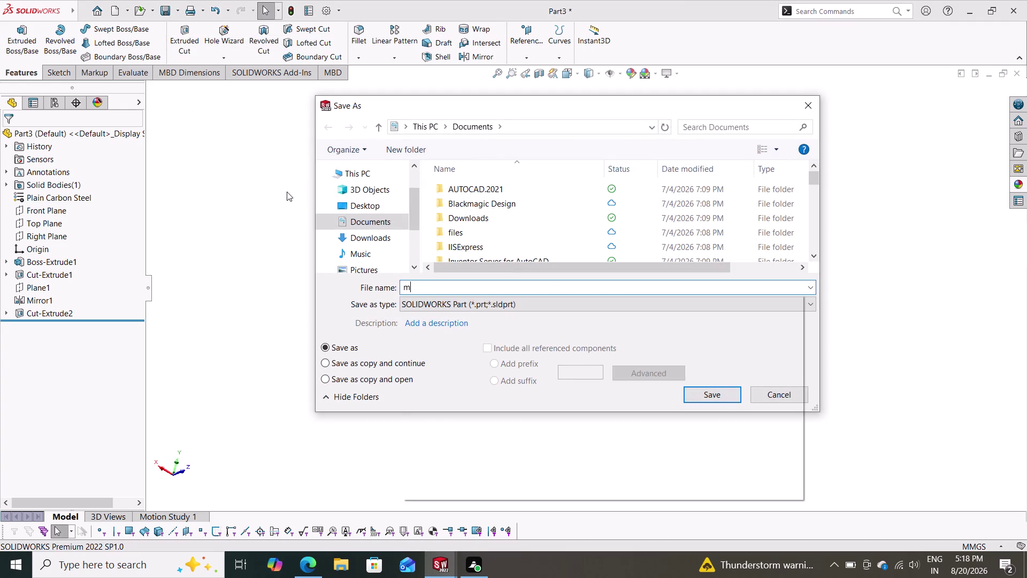
key(e)
key(h)
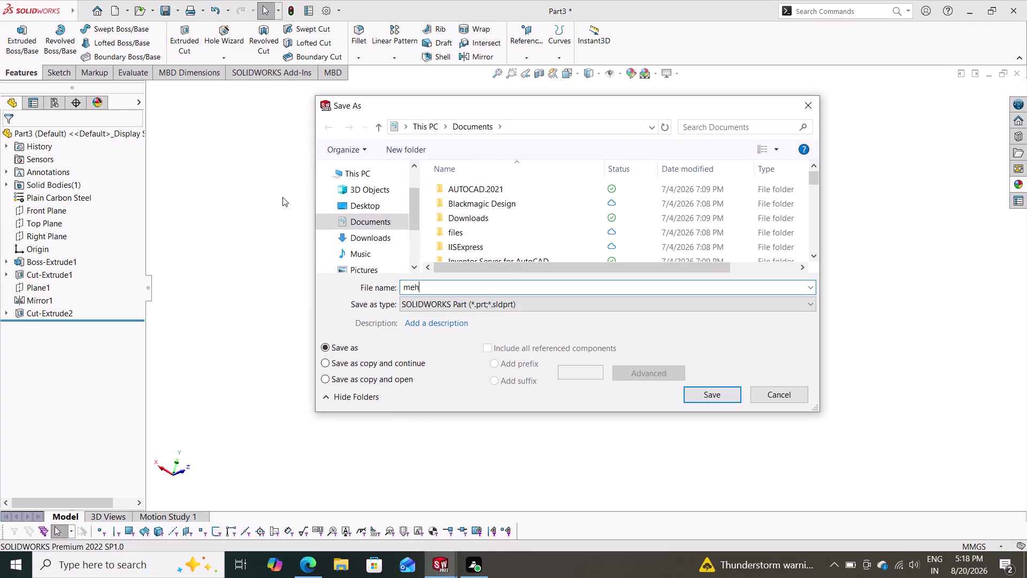
key(BackSpace)
key(c)
text(h)
key(space)
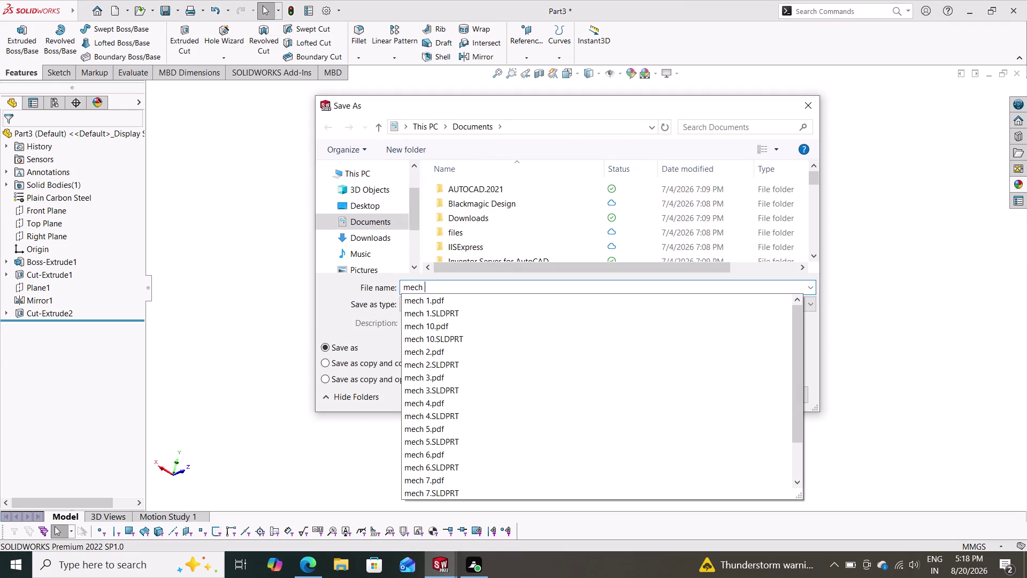
key(1)
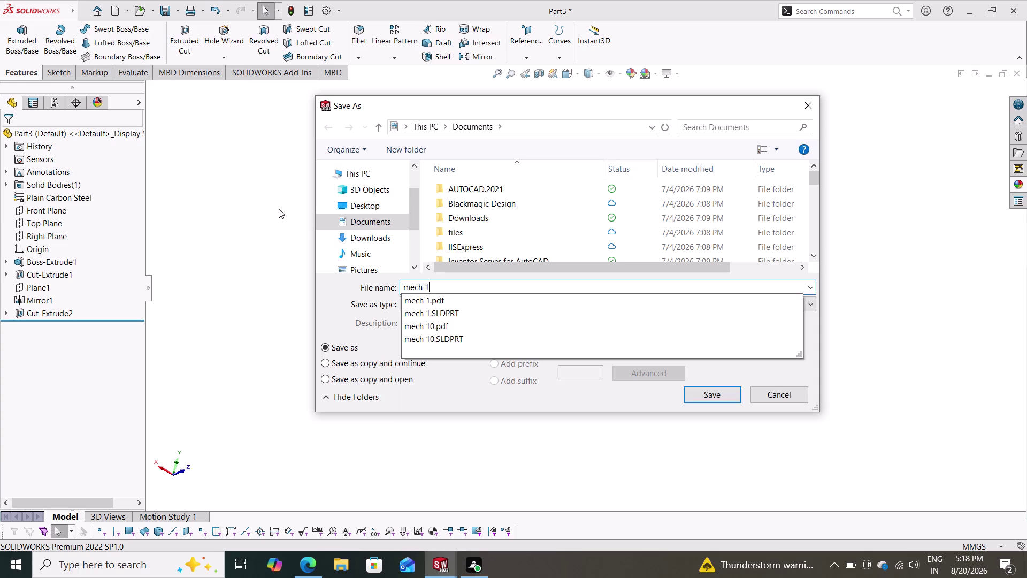
key(1)
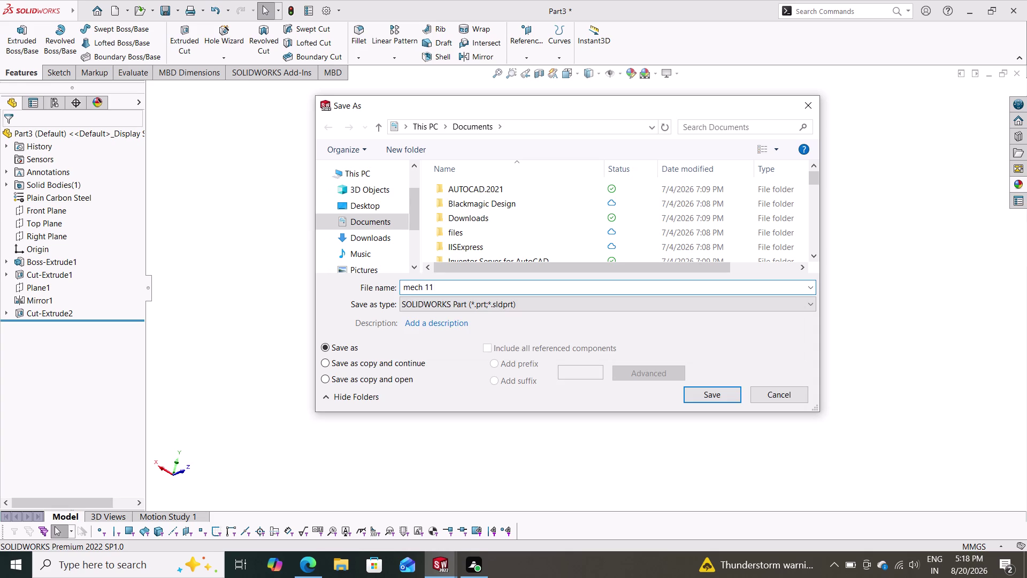
click(721, 388)
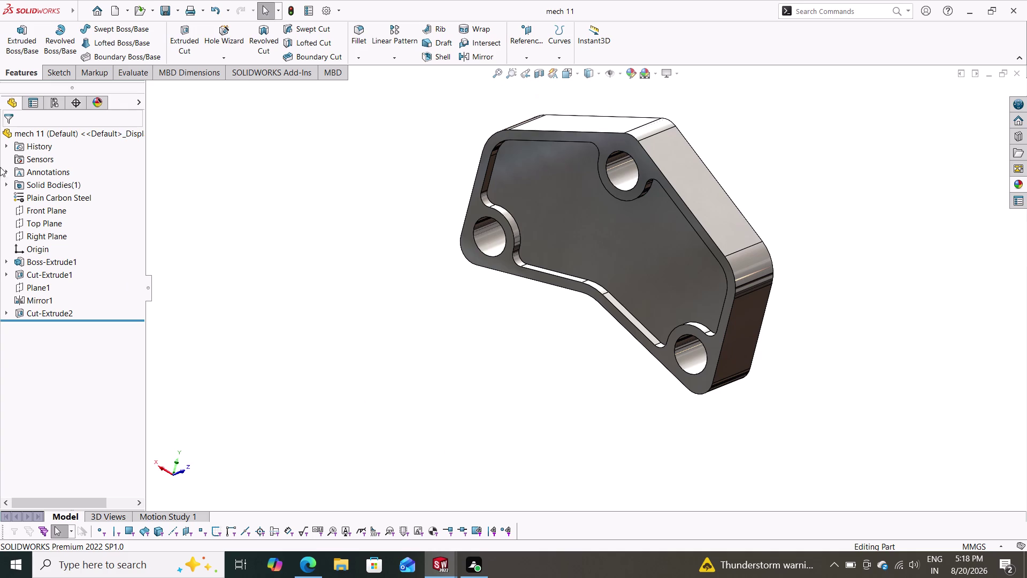
click(179, 10)
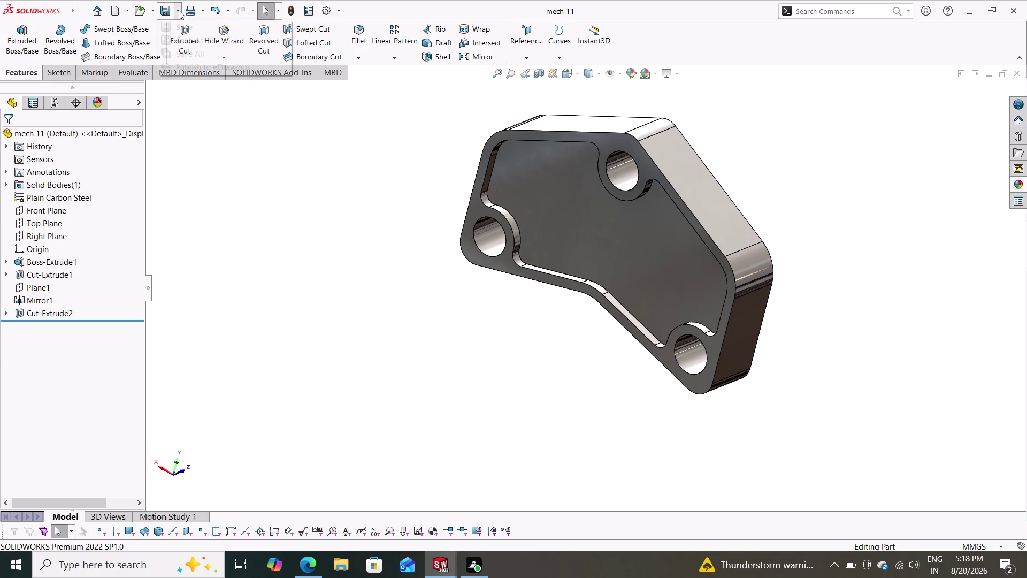
Save a copy of mech 11 as Adobe Portable Document Format (*.pdf).
click(188, 37)
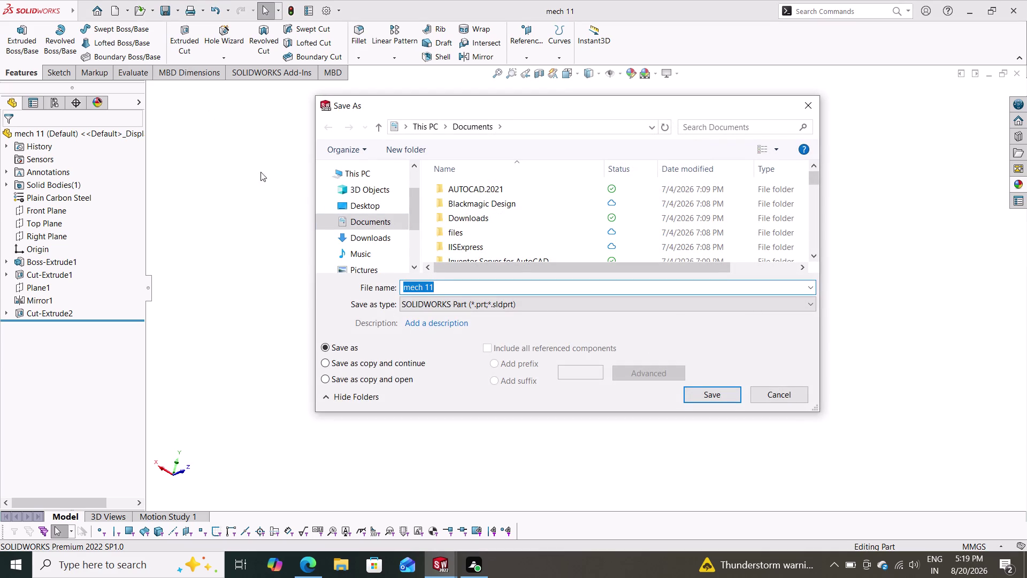
click(542, 312)
click(547, 303)
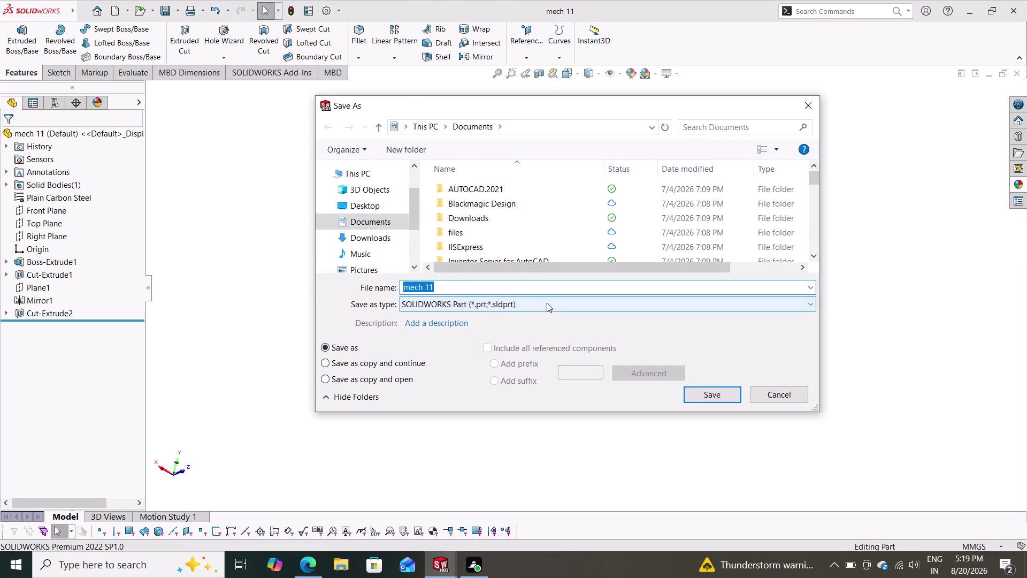
click(548, 80)
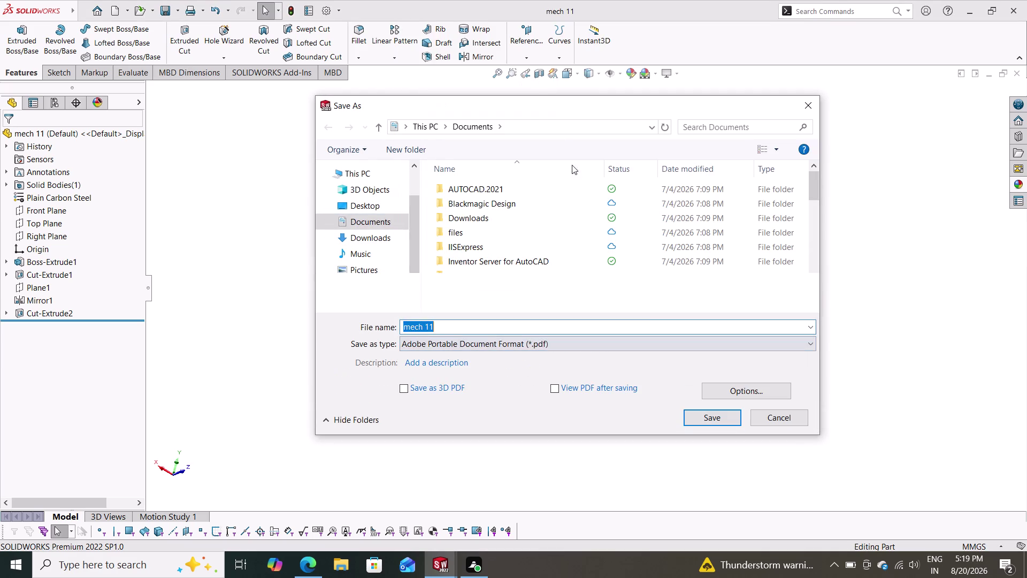
click(716, 414)
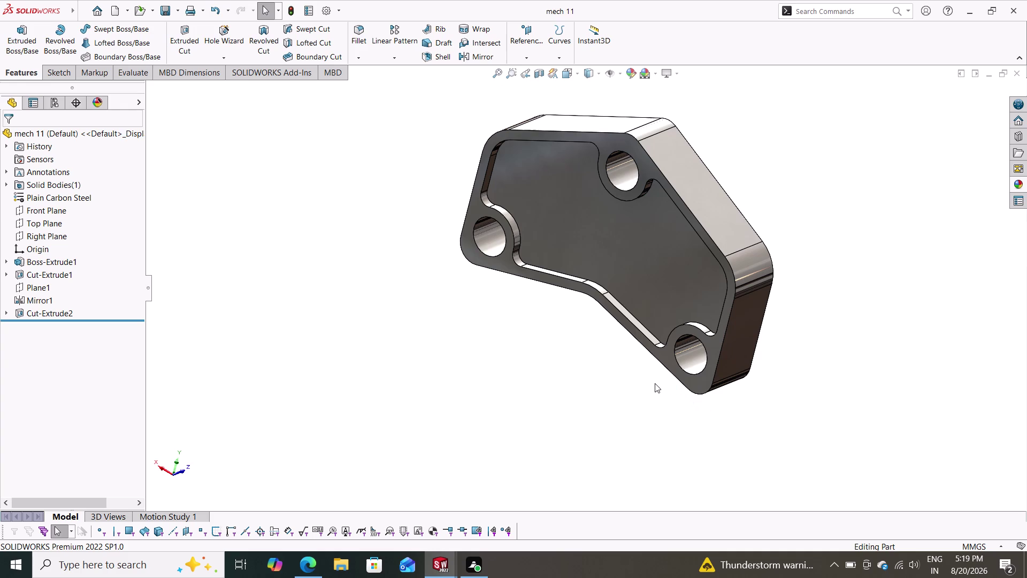